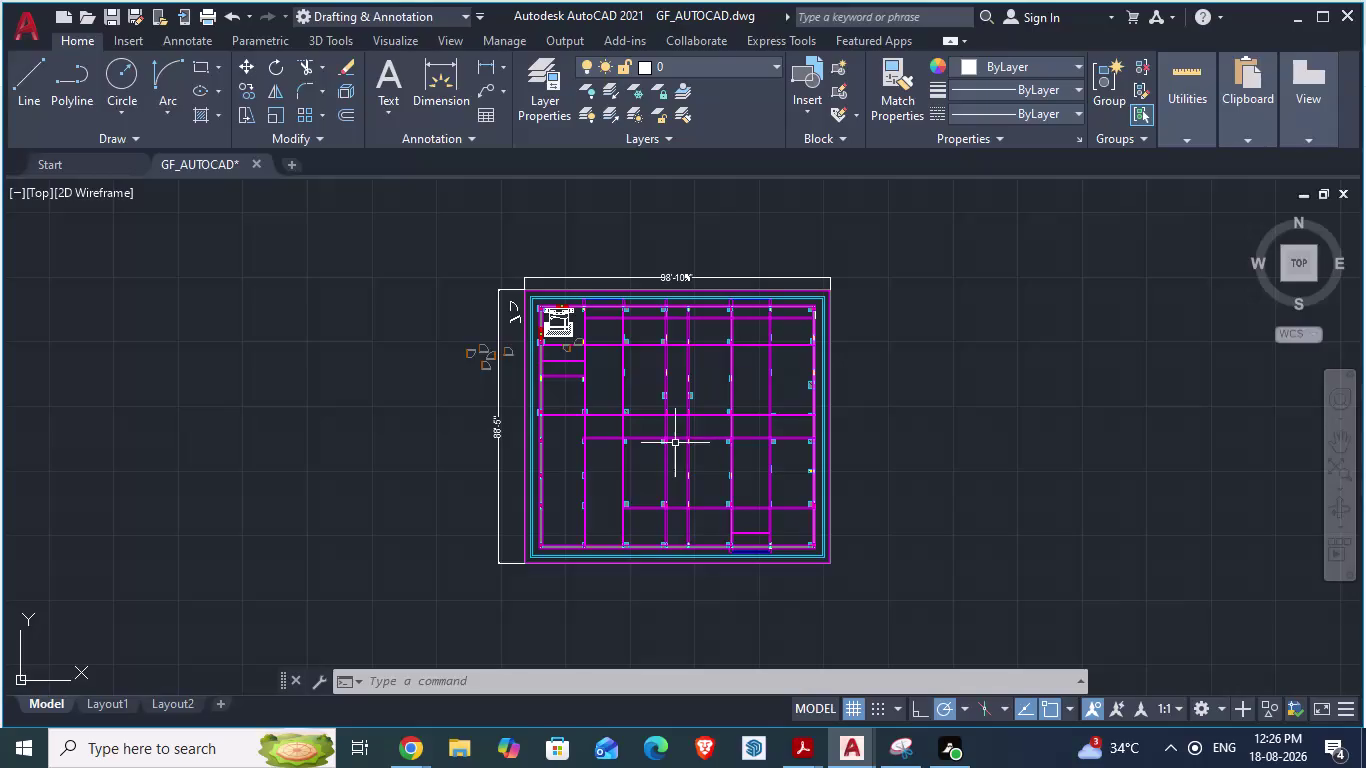
Start an aligned dimension (DA) from the wall corner beside the toilet.
scroll(up, 3)
key(alt+Tab)
key(alt+Tab)
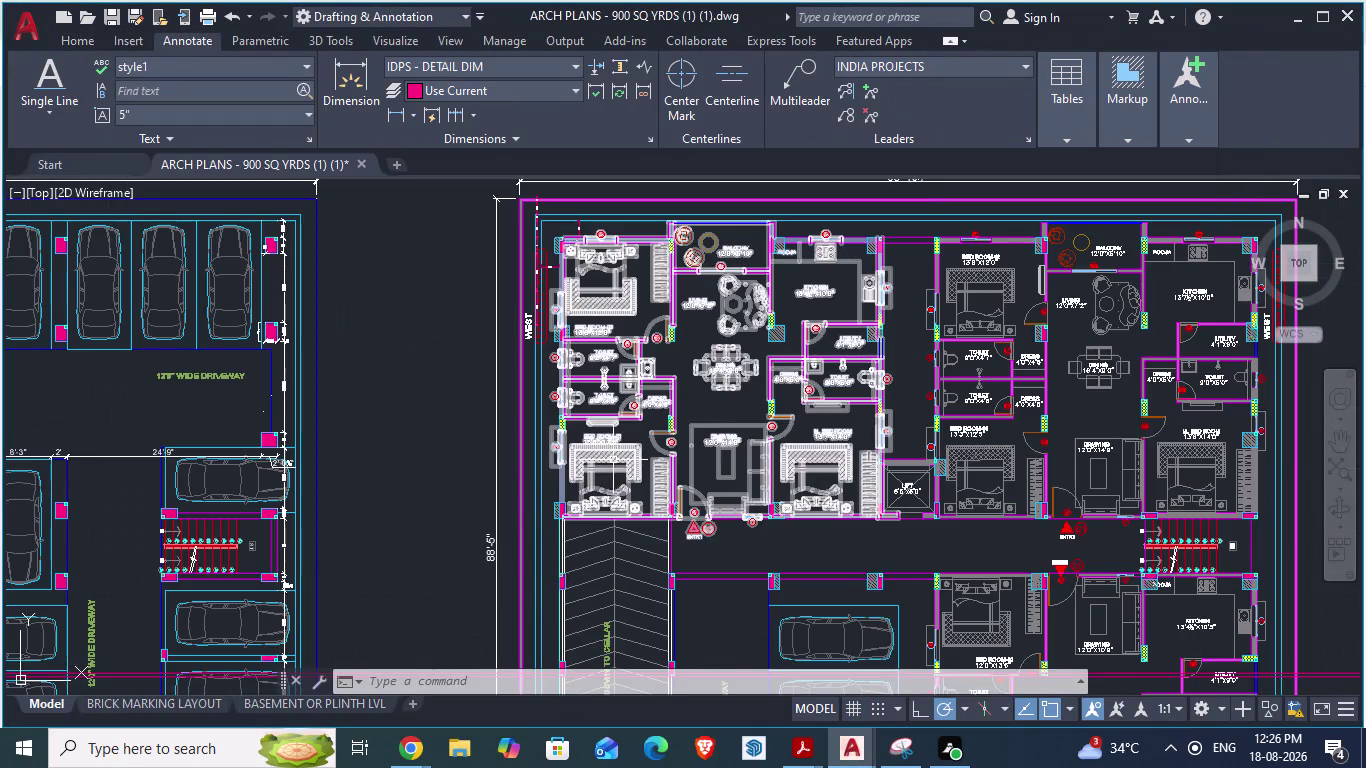
scroll(up, 3)
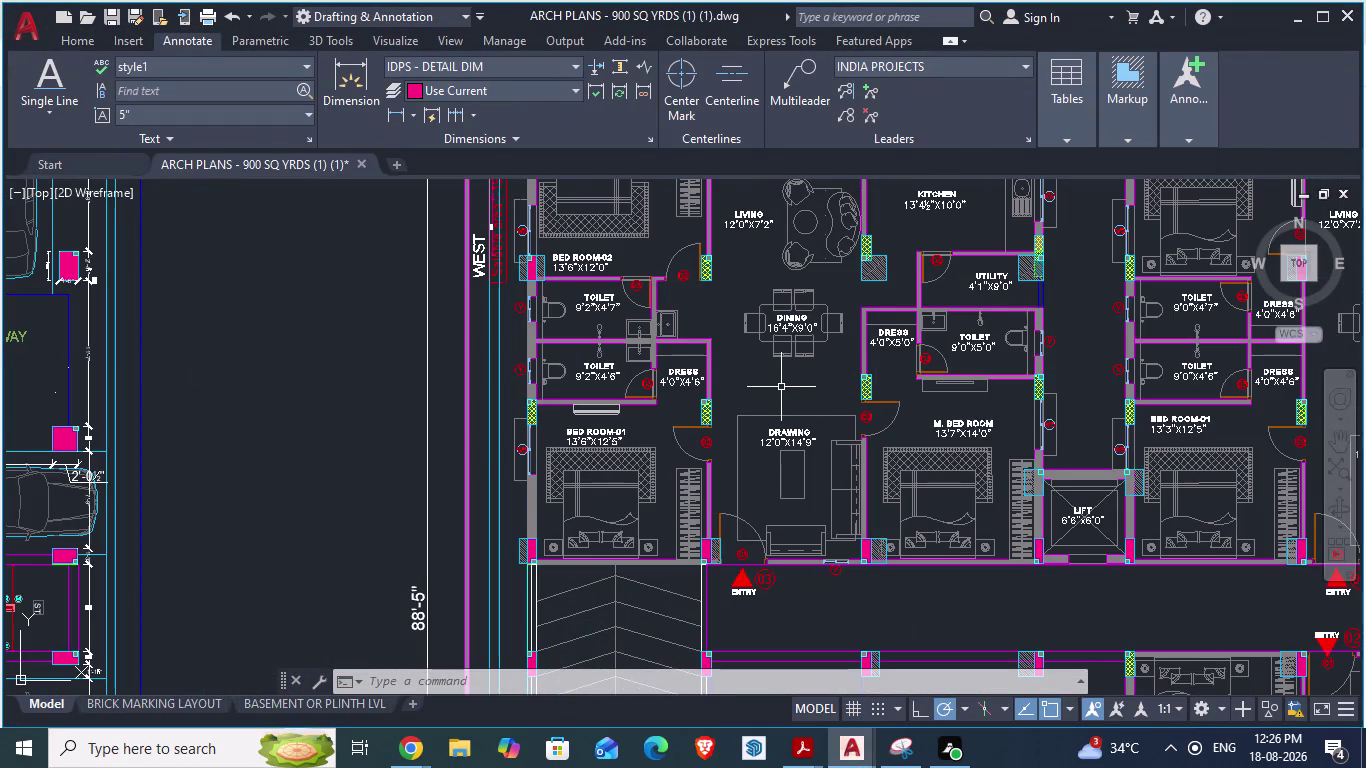
scroll(up, 3)
scroll(down, 3)
scroll(down, 3)
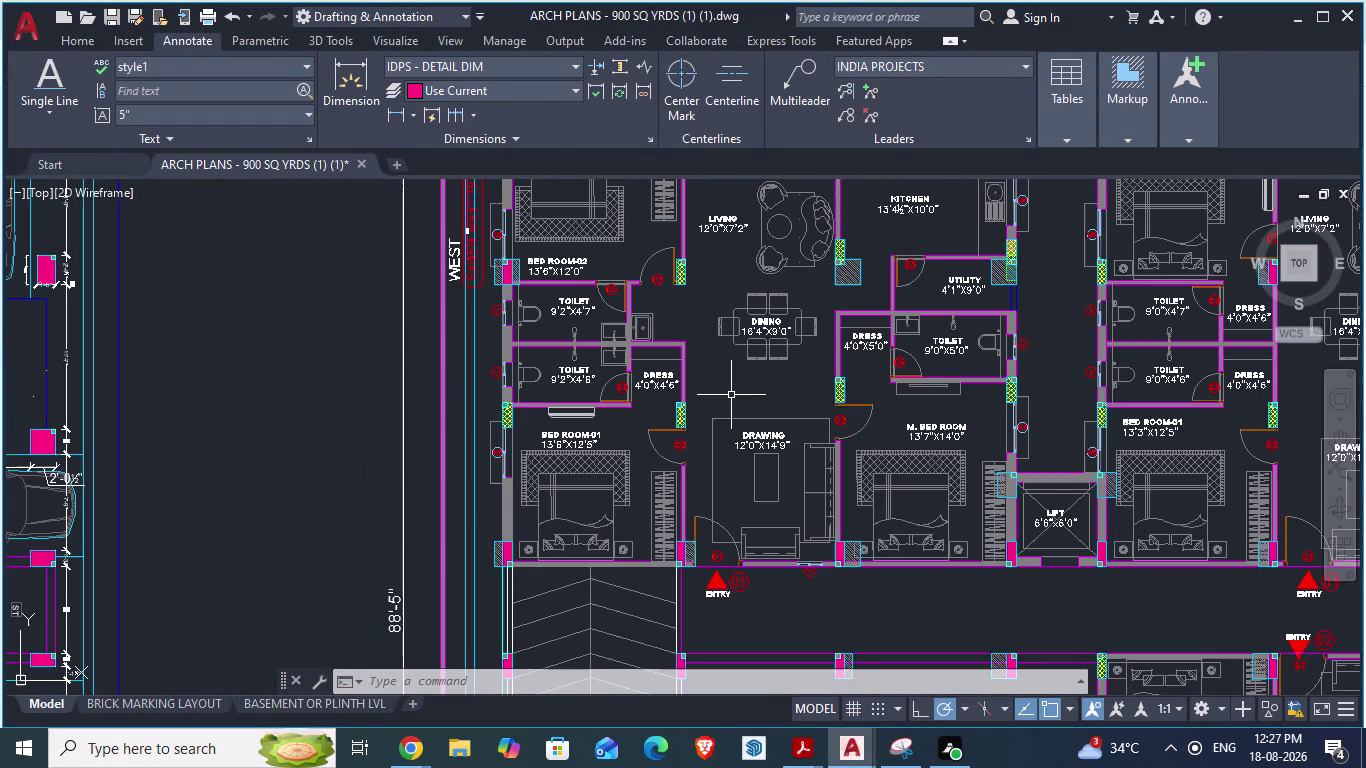
scroll(up, 3)
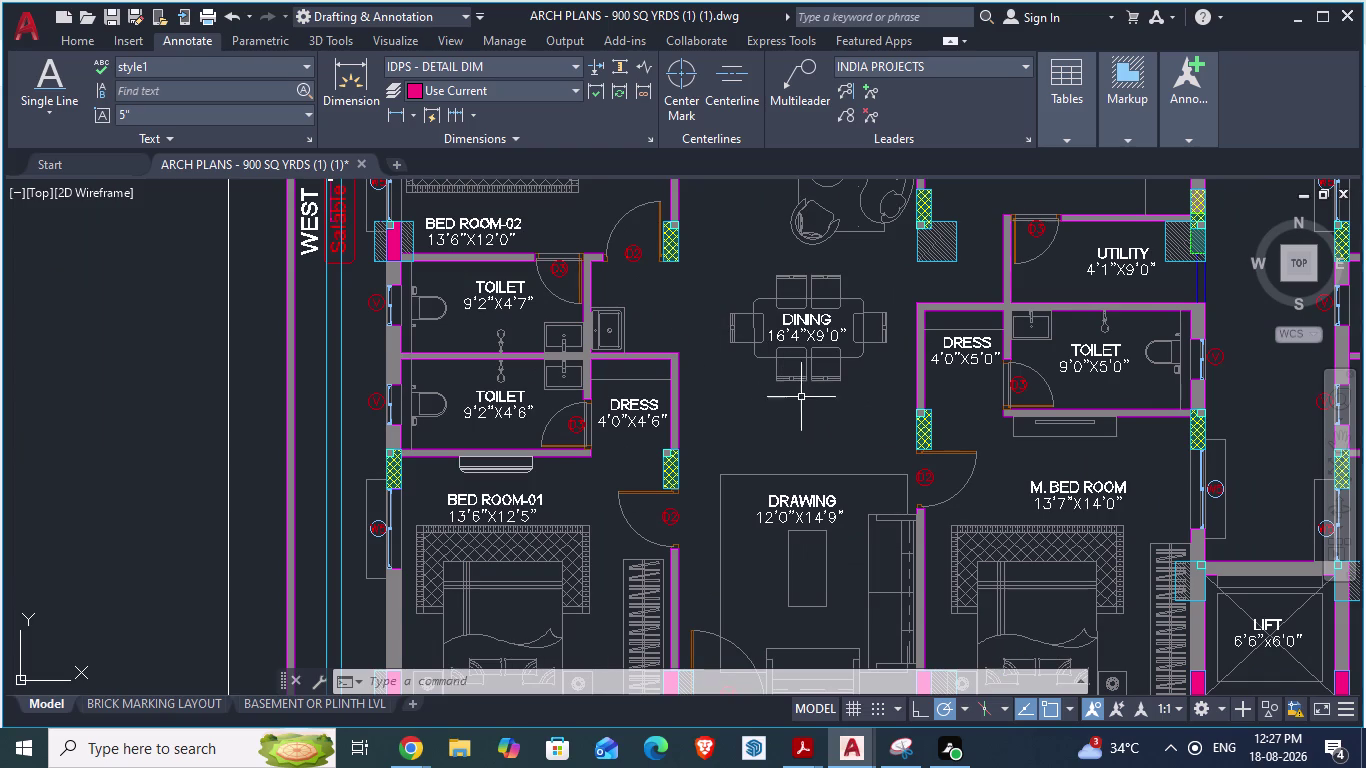
scroll(up, 3)
scroll(down, 3)
scroll(down, 3)
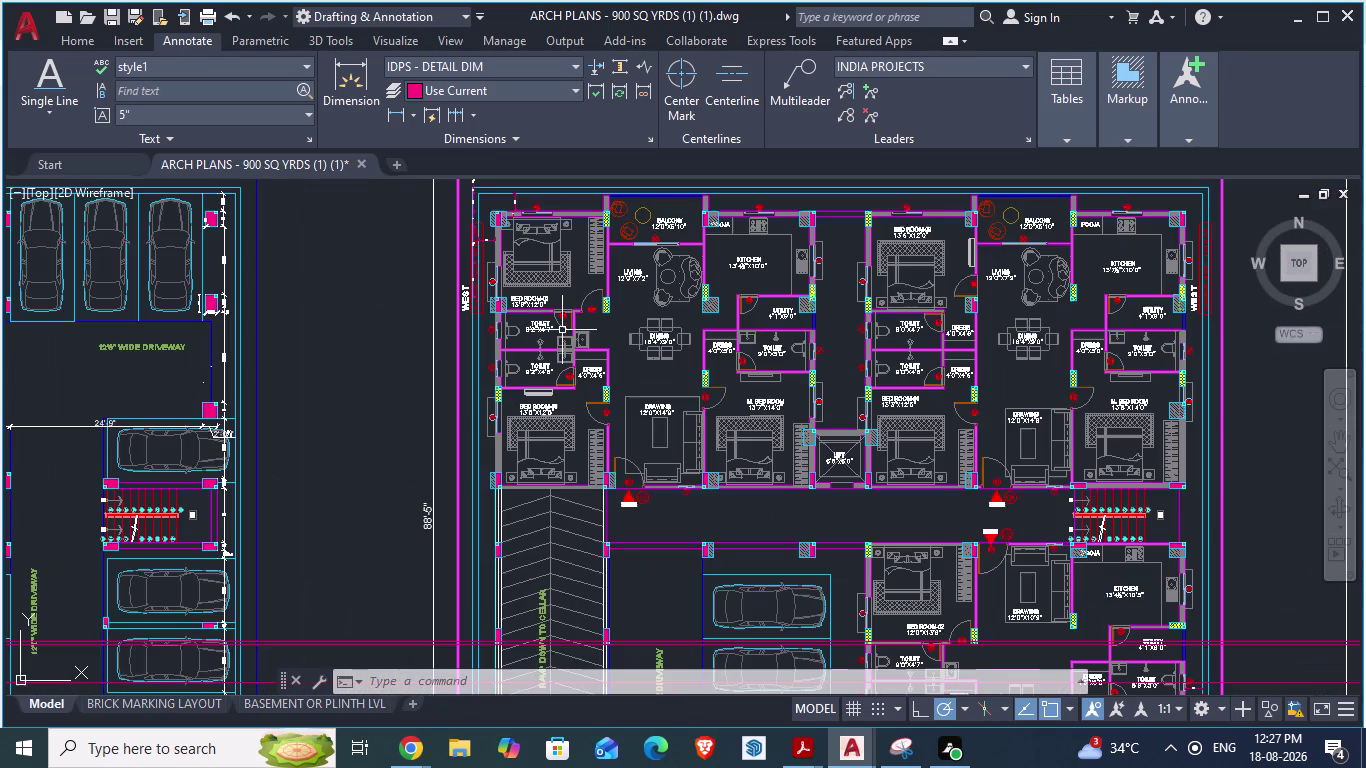
scroll(up, 3)
scroll(up, 3)
scroll(down, 3)
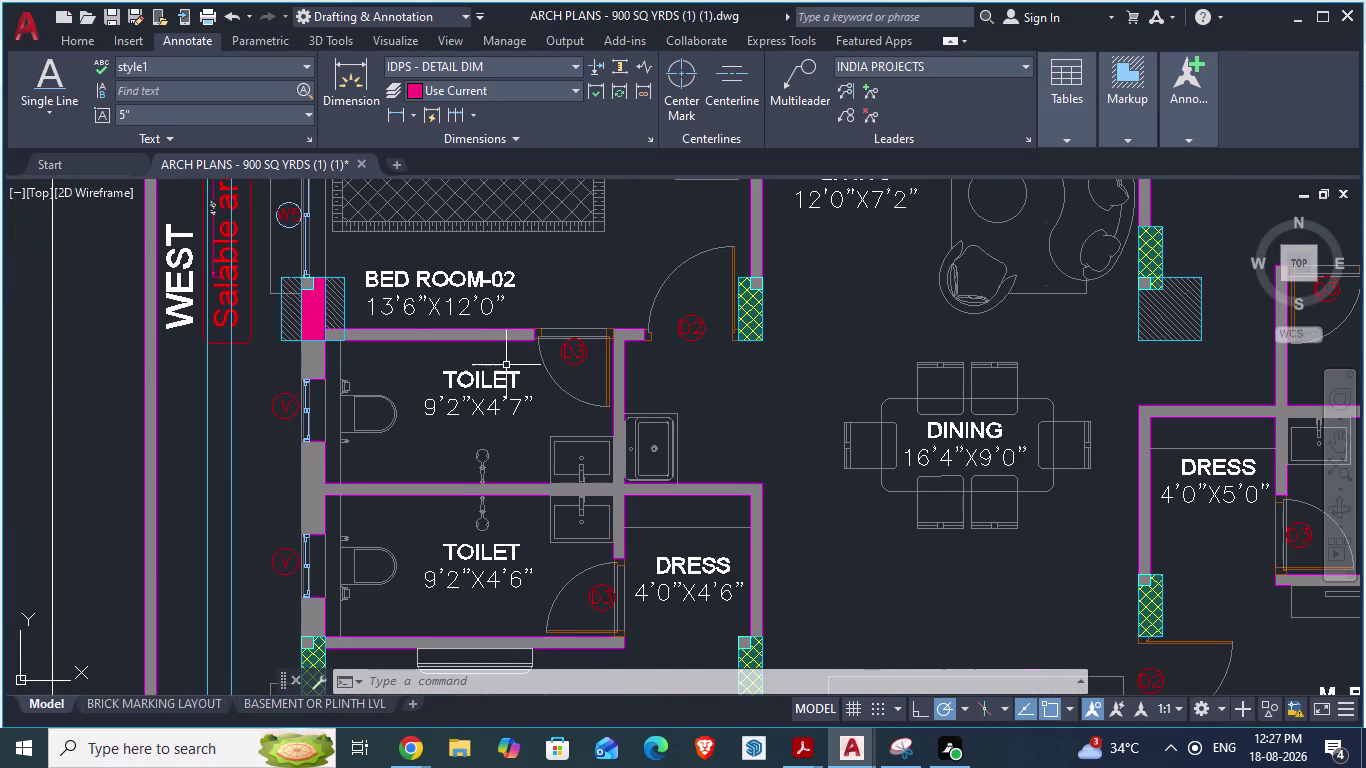
text(DA)
key(Return)
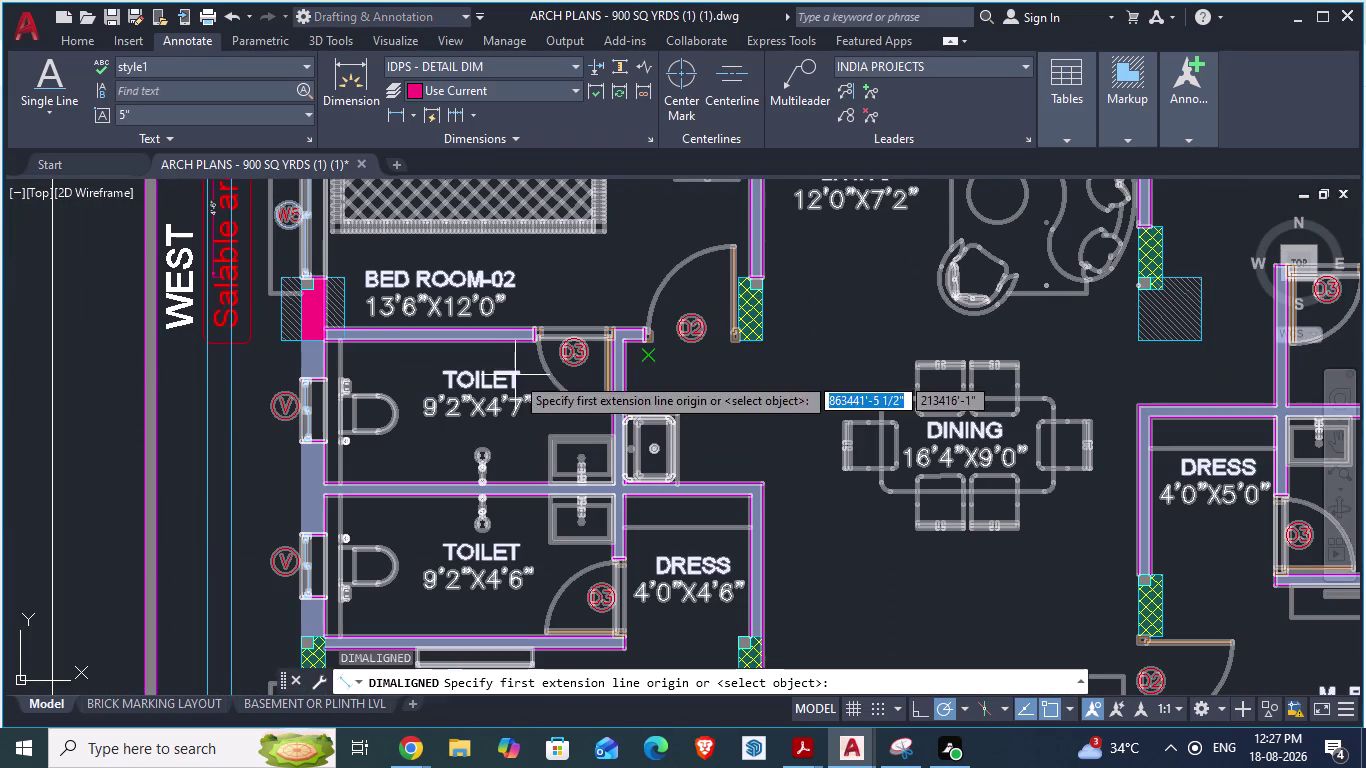
scroll(up, 3)
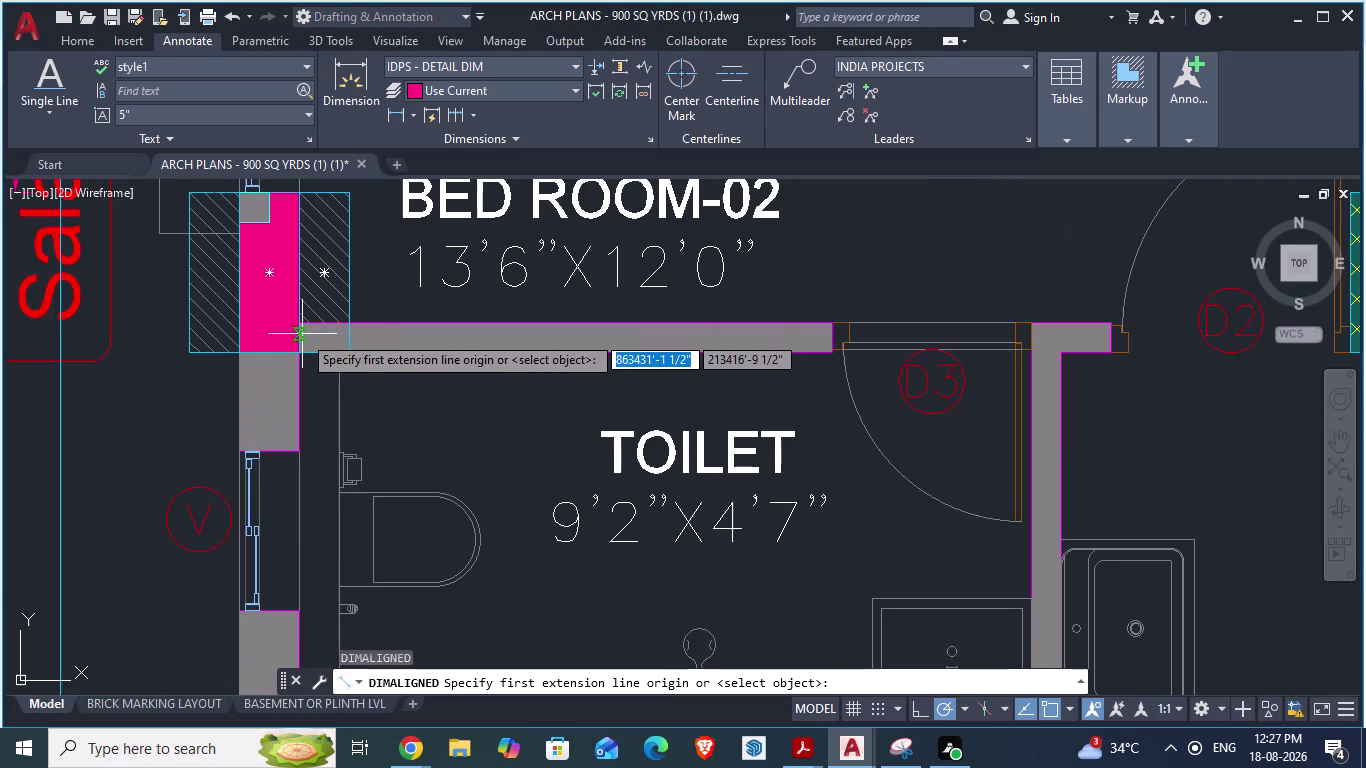
click(303, 328)
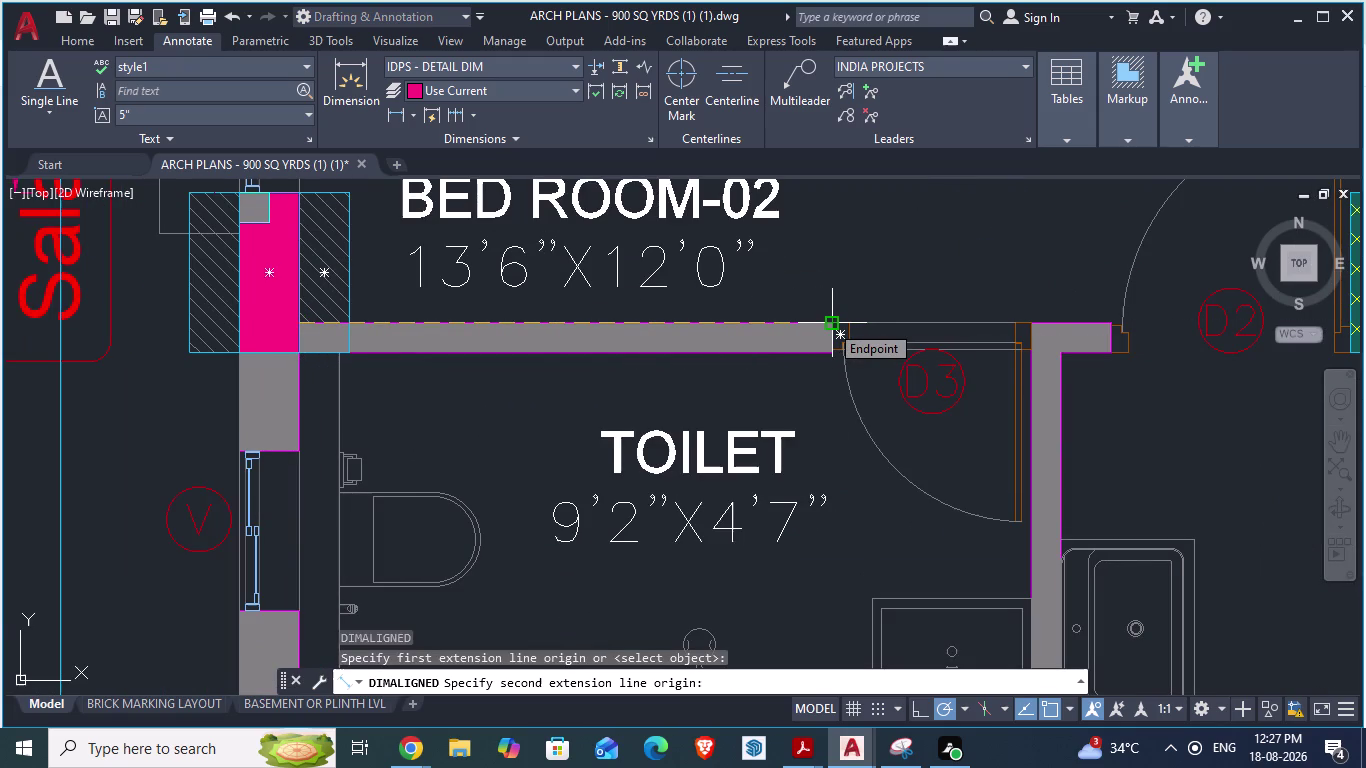
Compare the wall run in both drawings, then cancel the measurement.
key(alt+Tab)
scroll(down, 3)
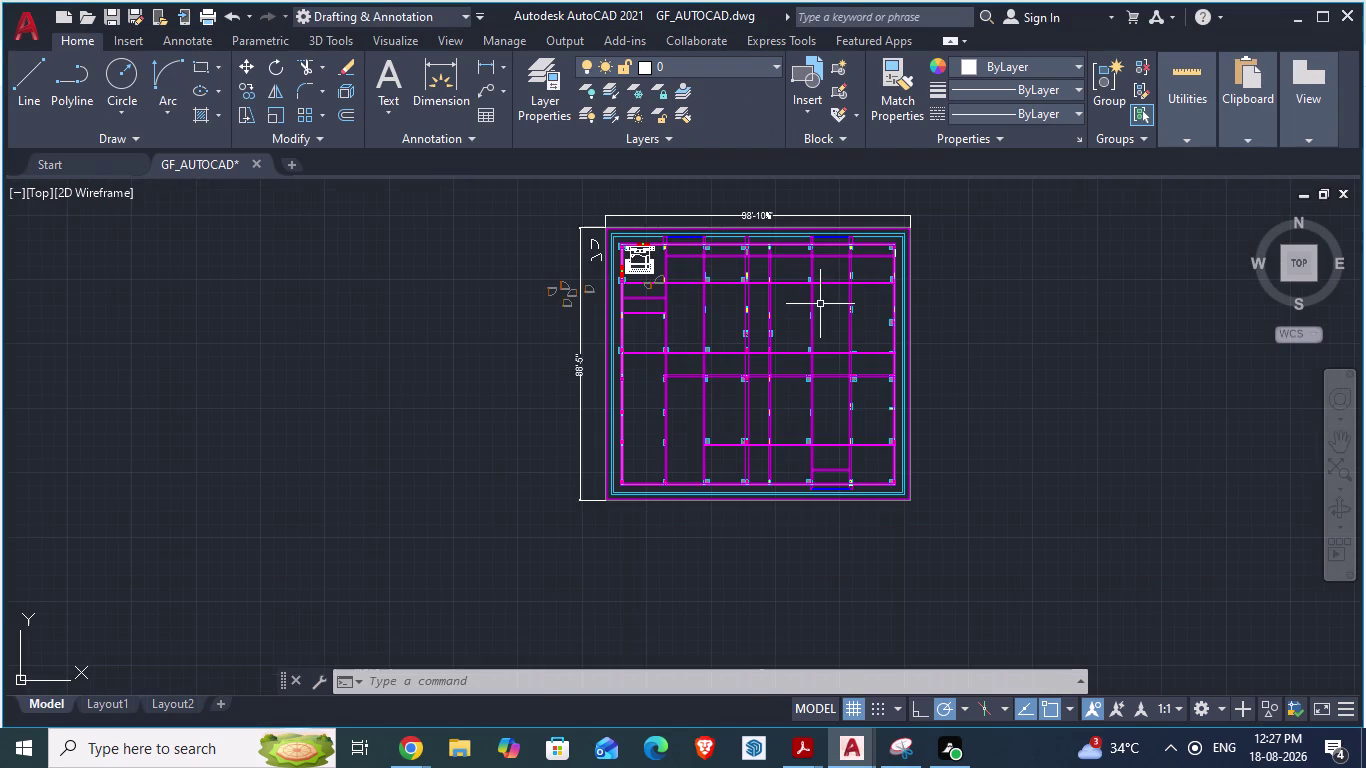
scroll(up, 3)
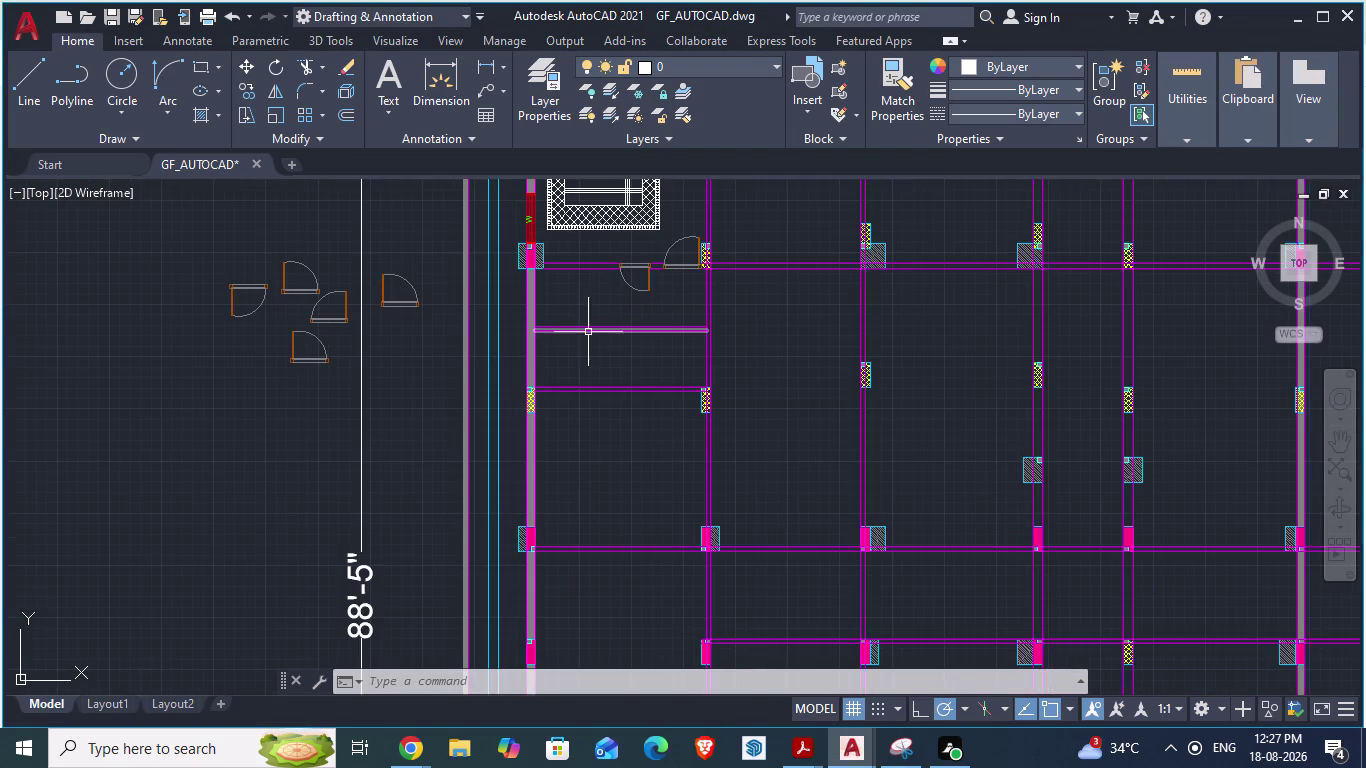
scroll(down, 3)
key(alt+Tab)
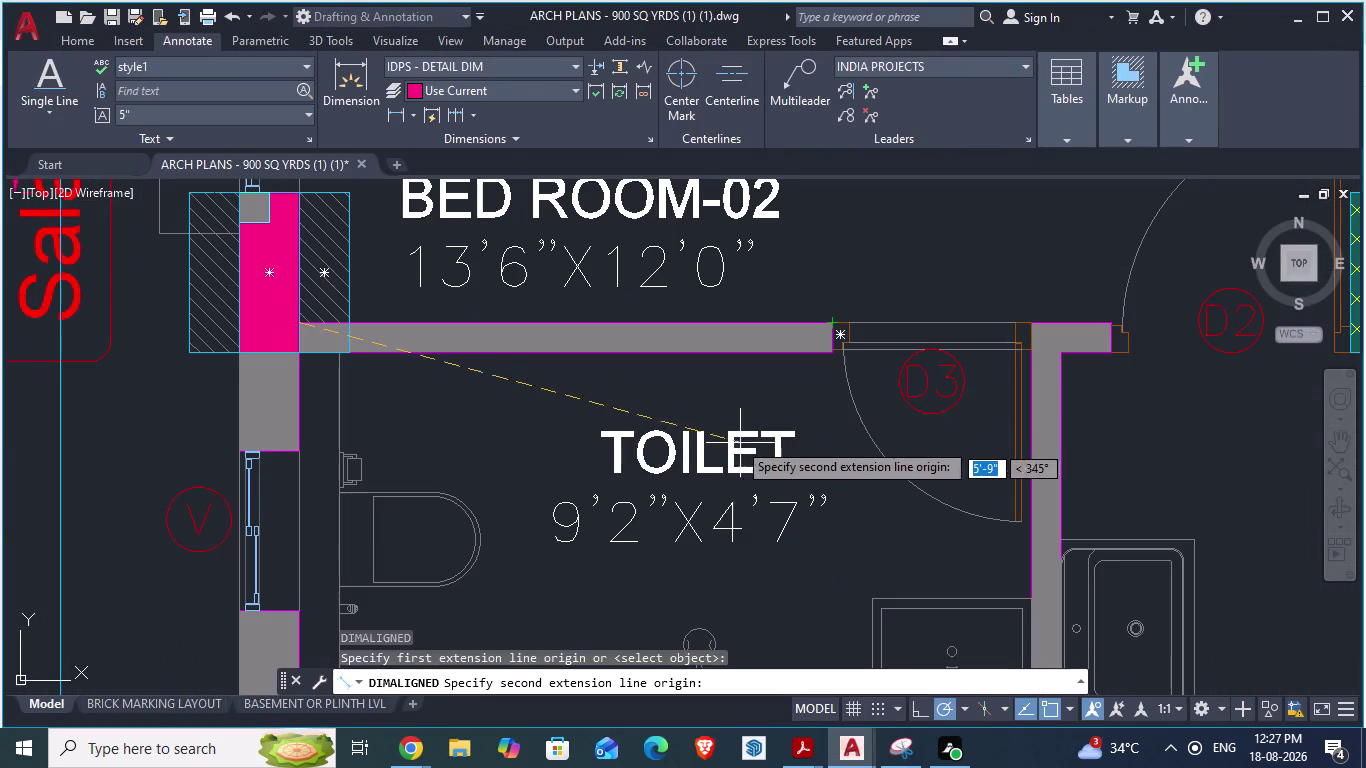
scroll(down, 3)
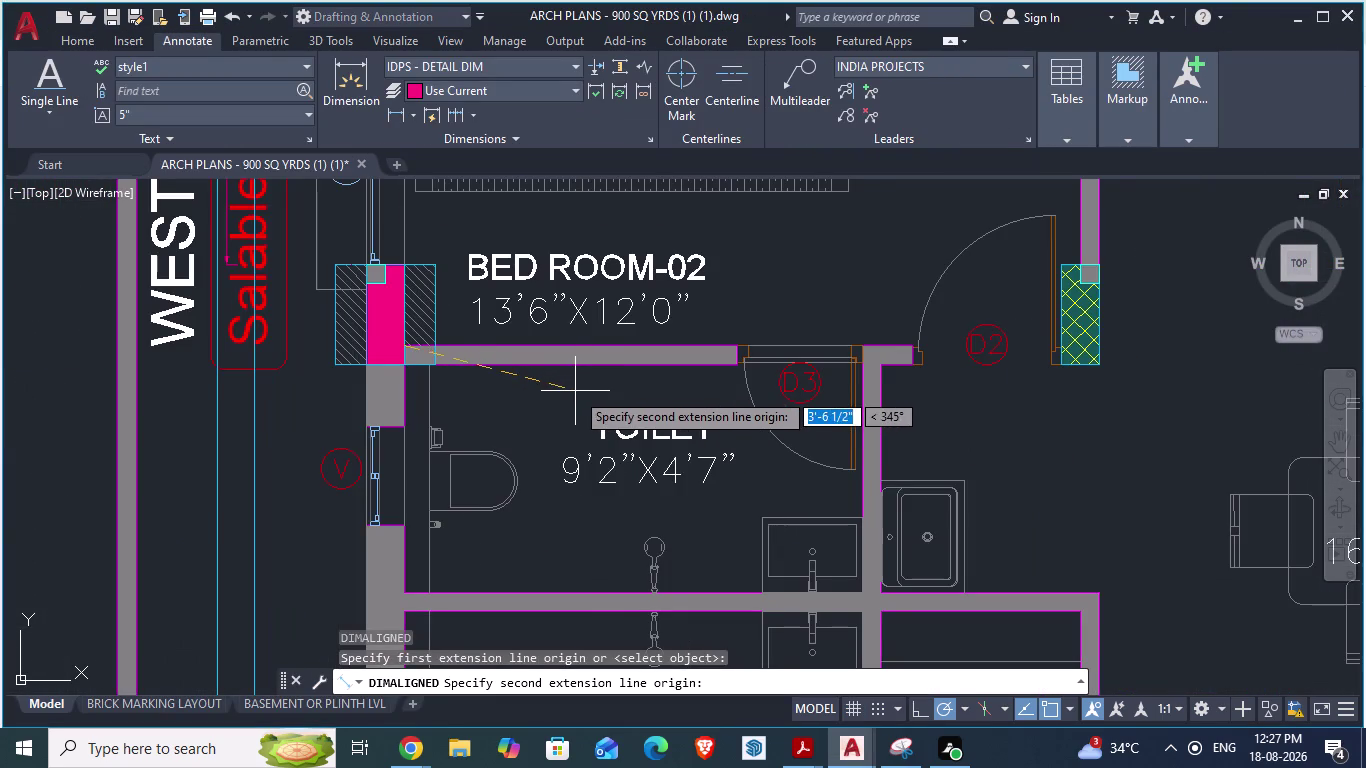
scroll(down, 3)
scroll(down, 3)
scroll(down, 3)
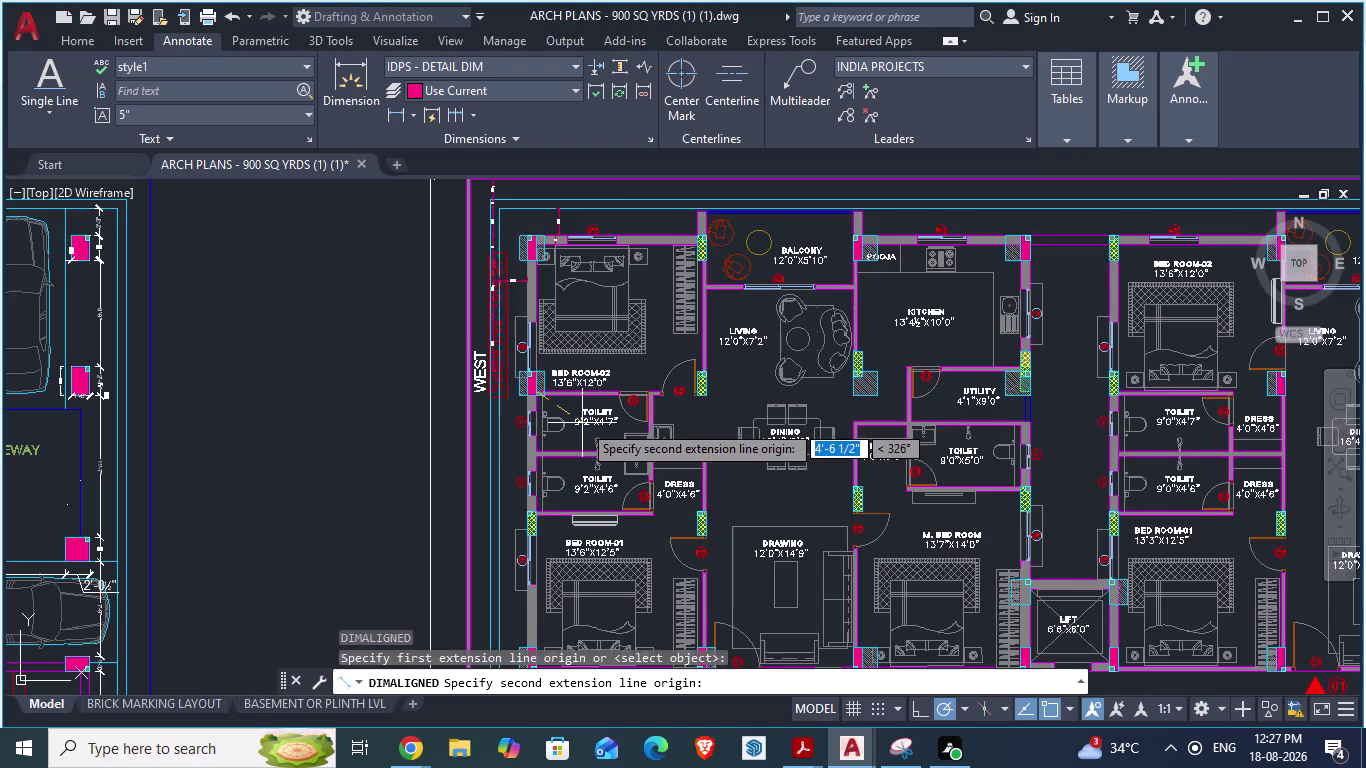
scroll(up, 3)
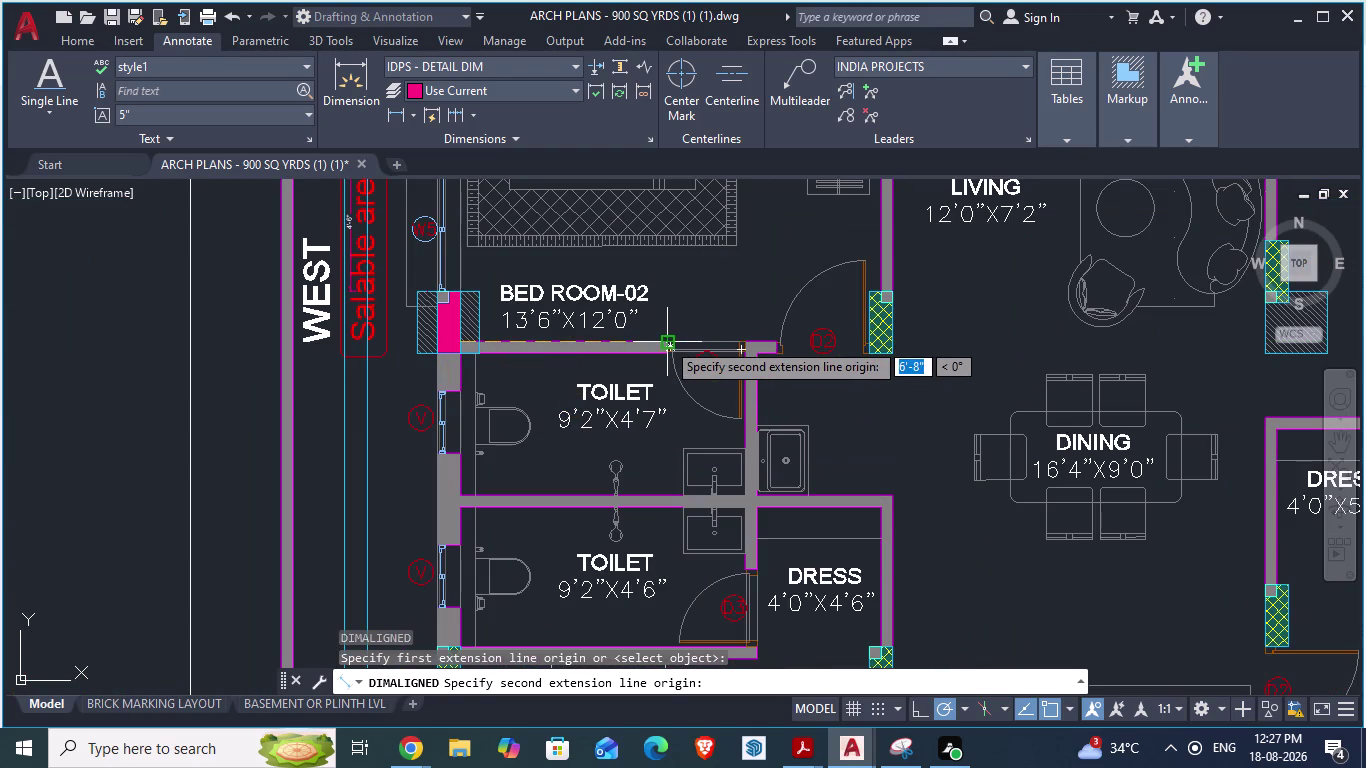
key(Escape)
Measure aligned from the column face along the wall, cancel, and return to ARCH PLANS.
scroll(up, 3)
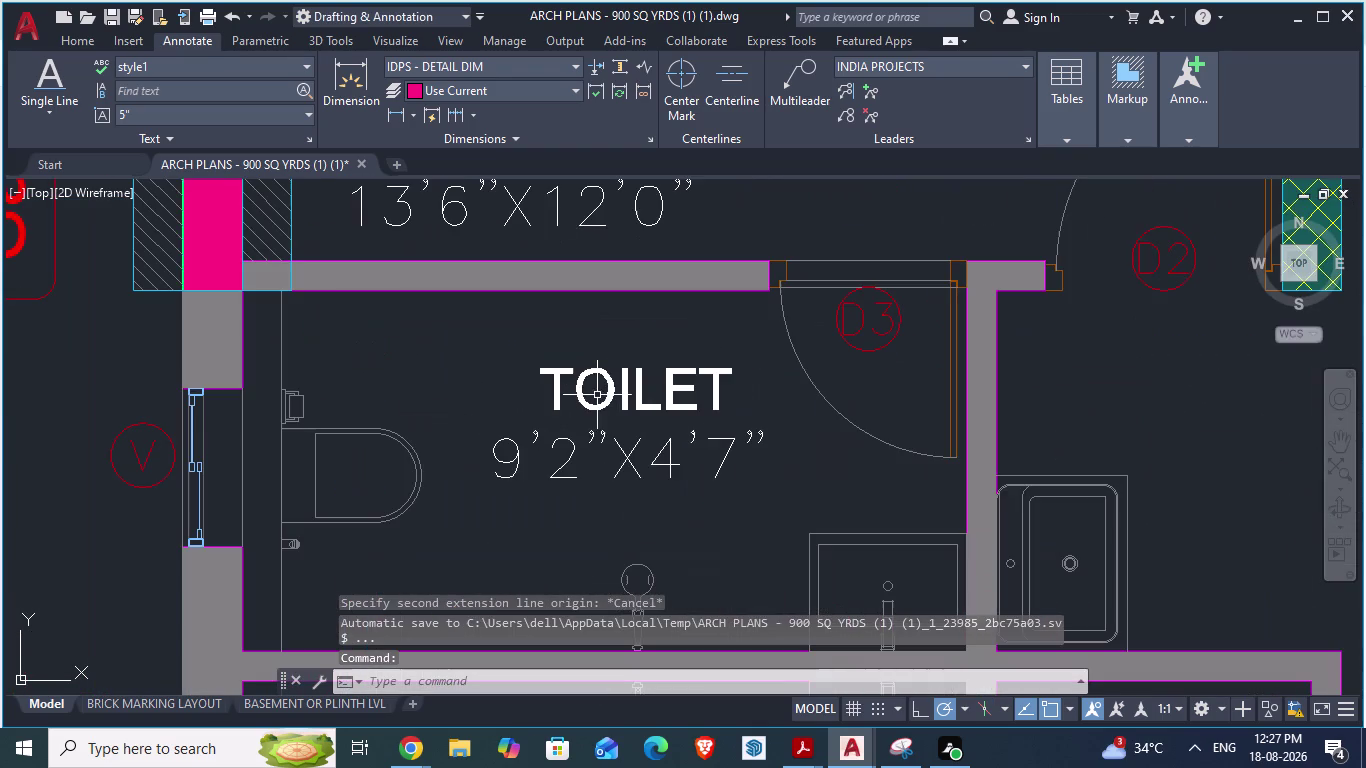
scroll(down, 3)
key(alt+Tab)
scroll(up, 3)
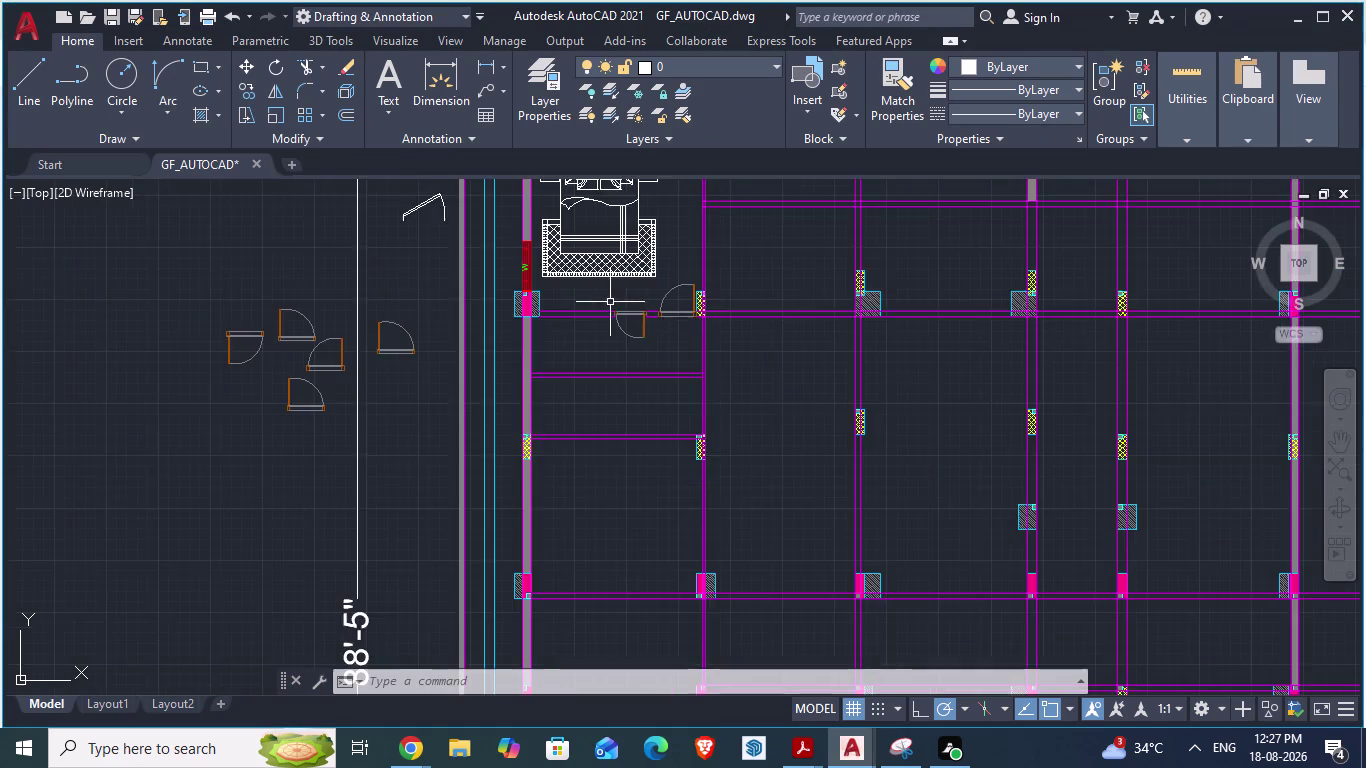
scroll(up, 3)
scroll(up, 3)
key(d)
key(a)
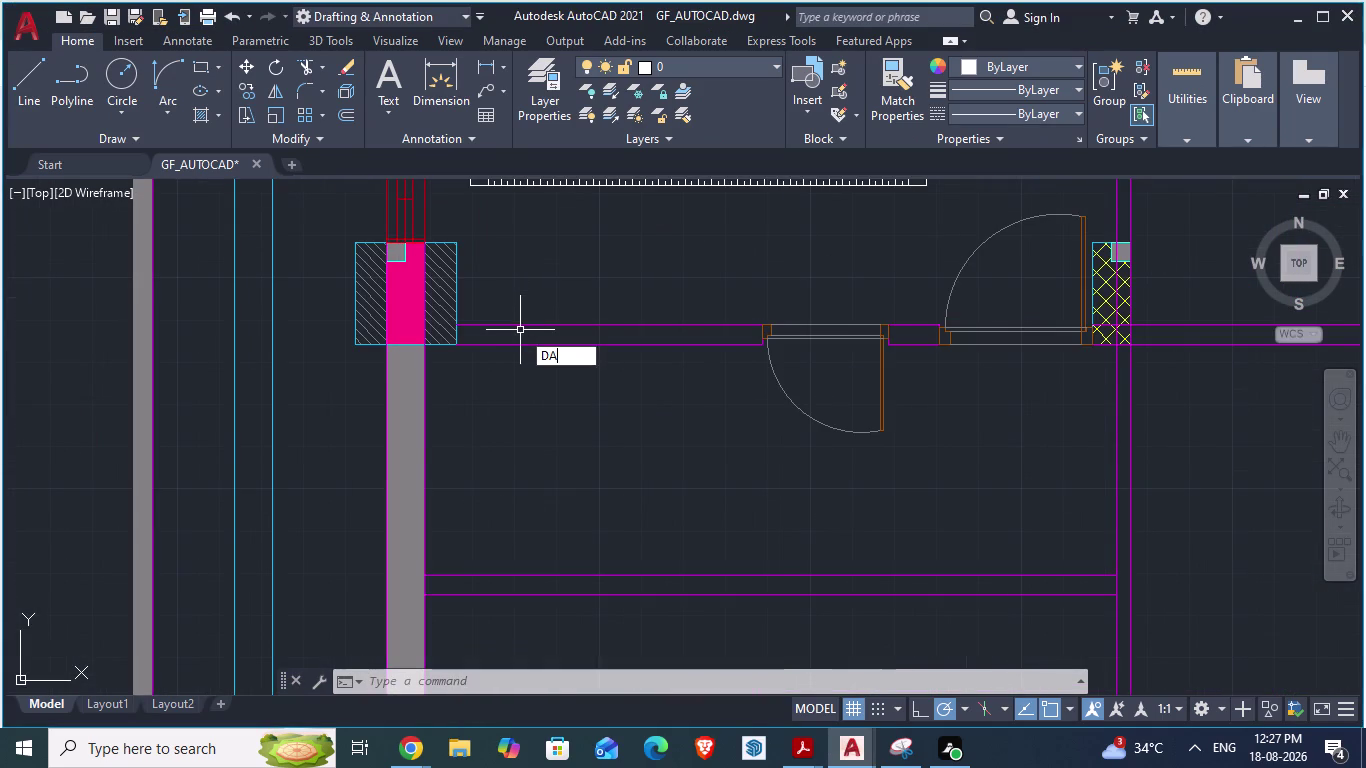
key(Return)
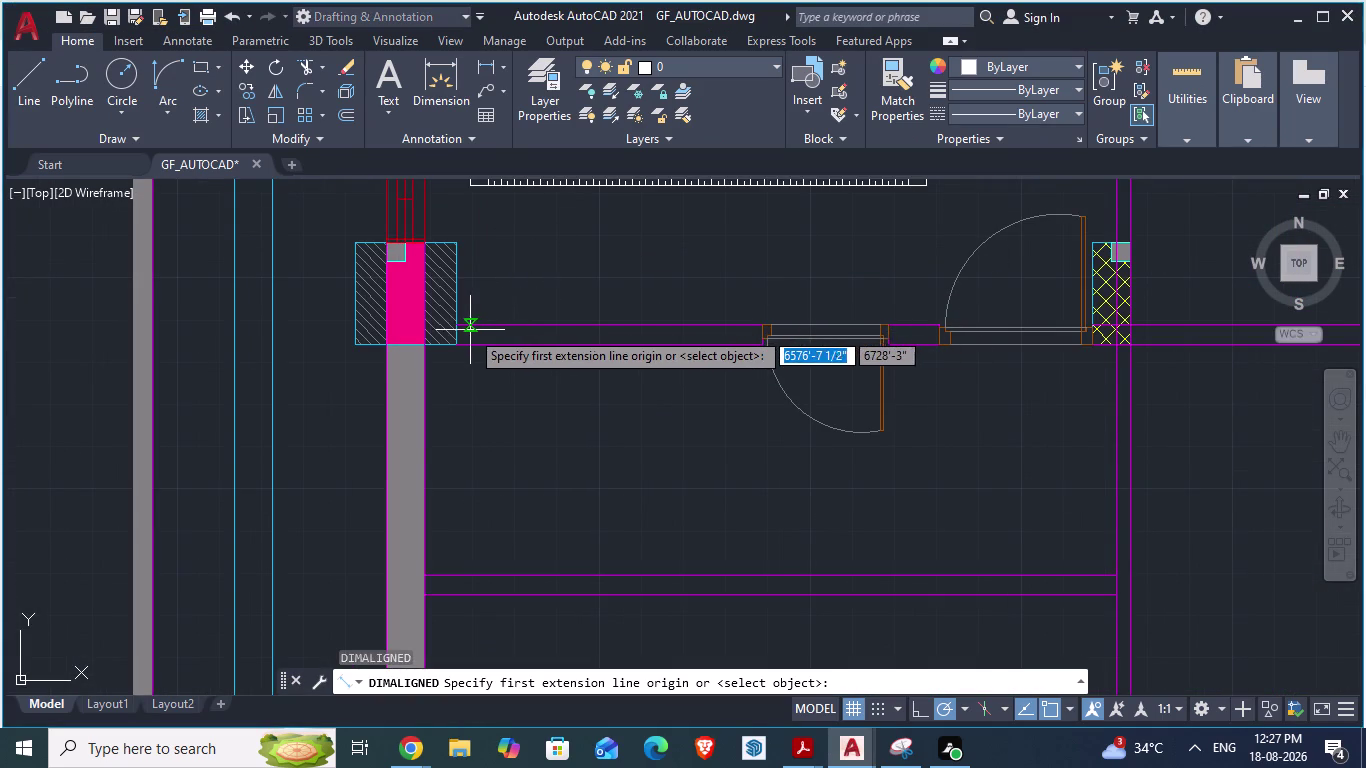
click(460, 325)
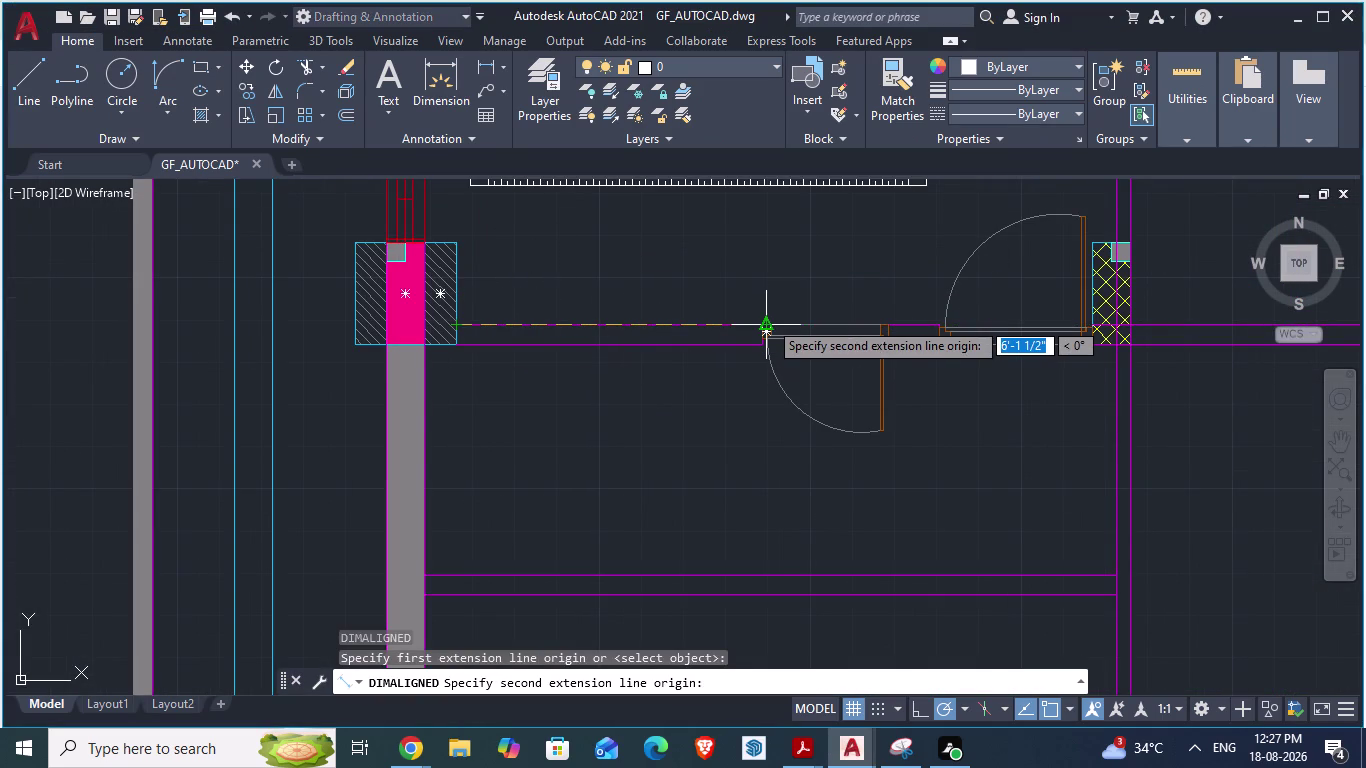
scroll(up, 3)
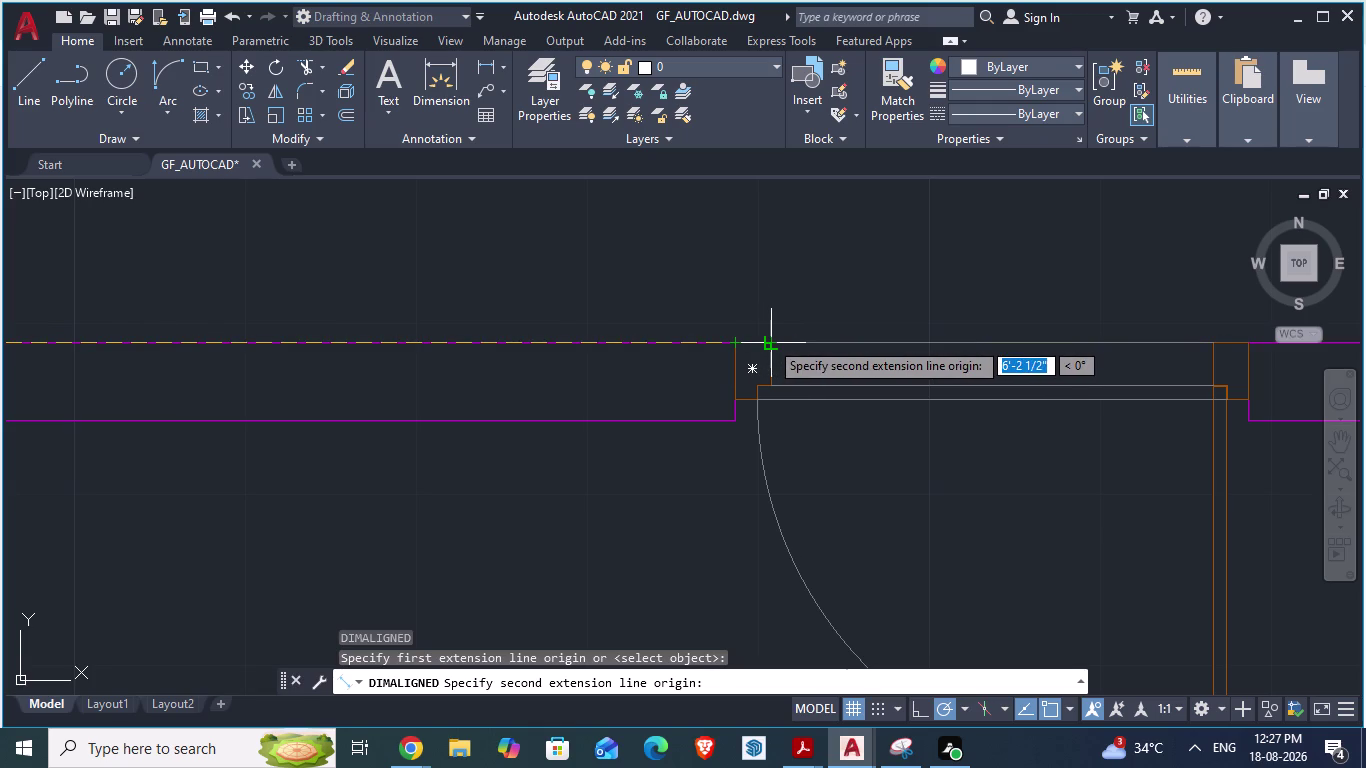
scroll(down, 3)
scroll(down, 3)
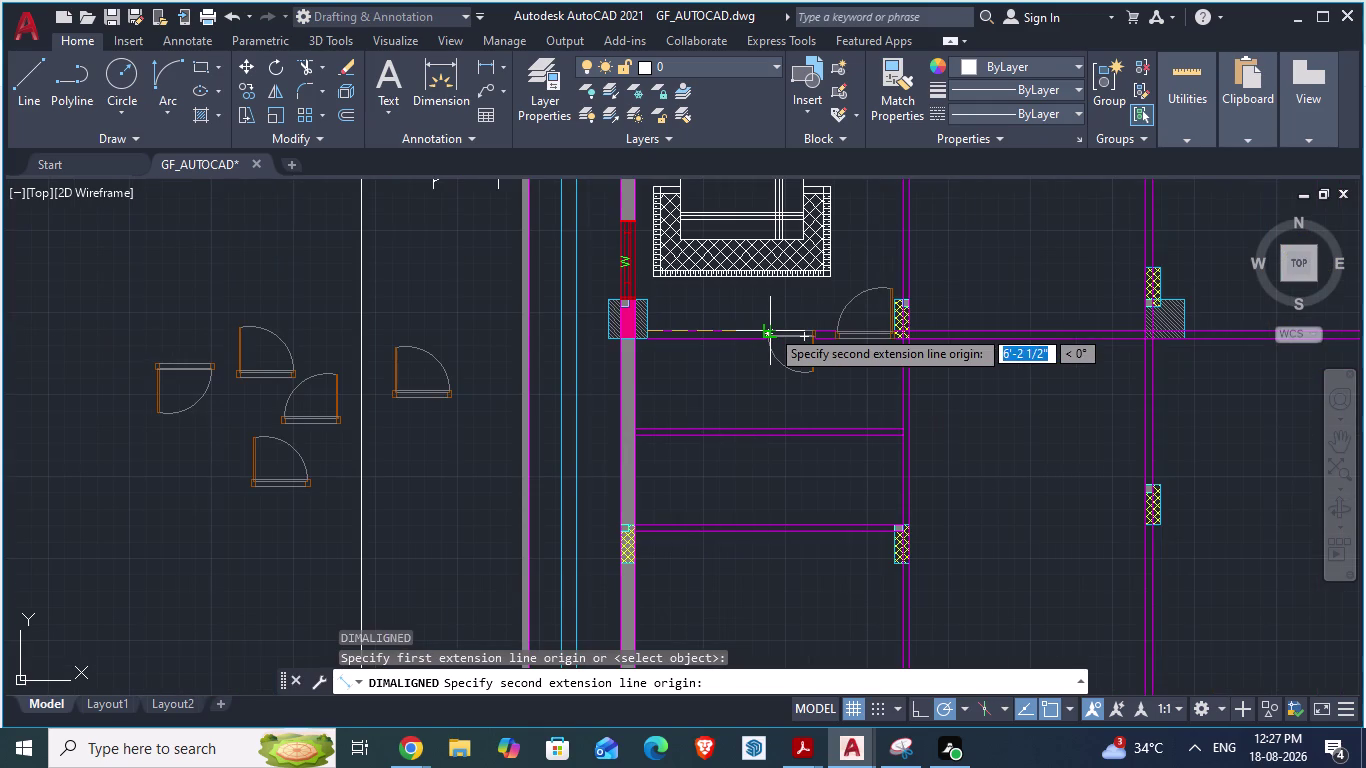
scroll(down, 3)
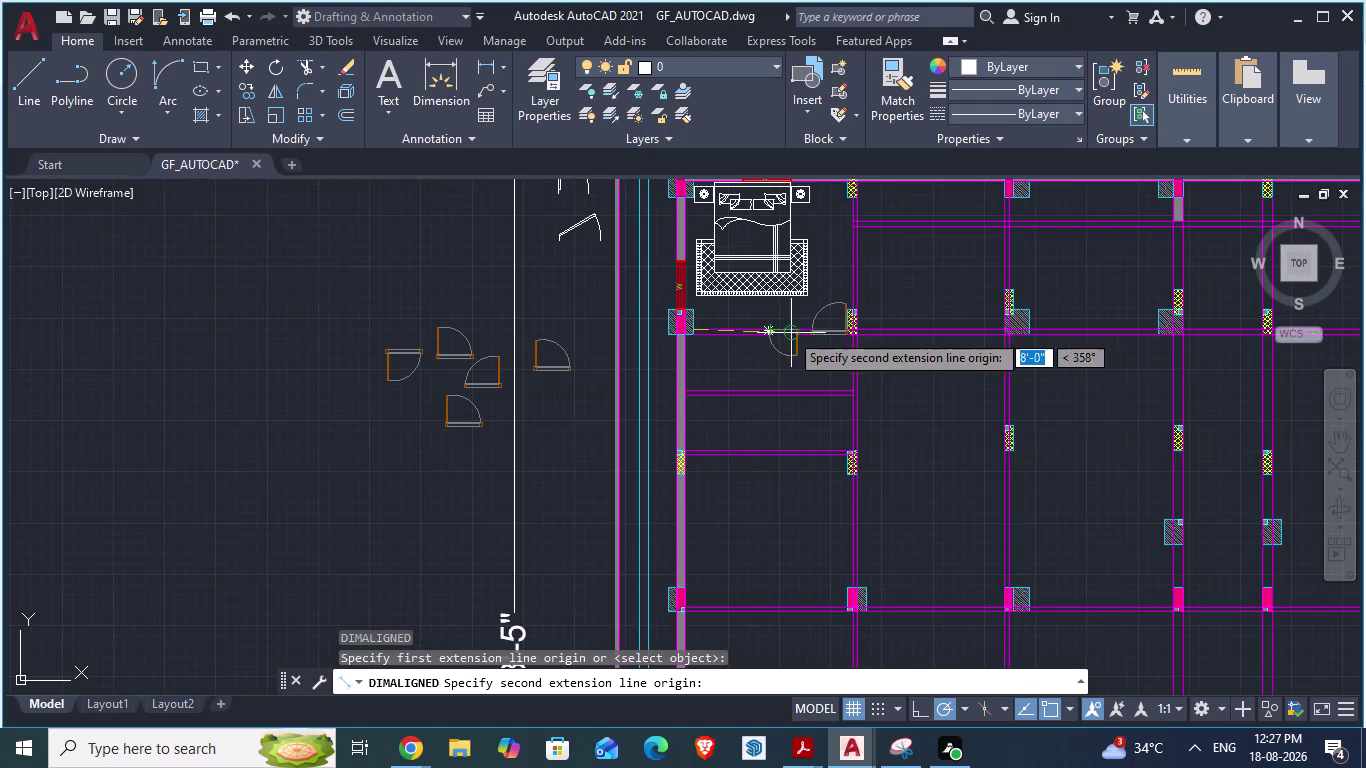
scroll(up, 3)
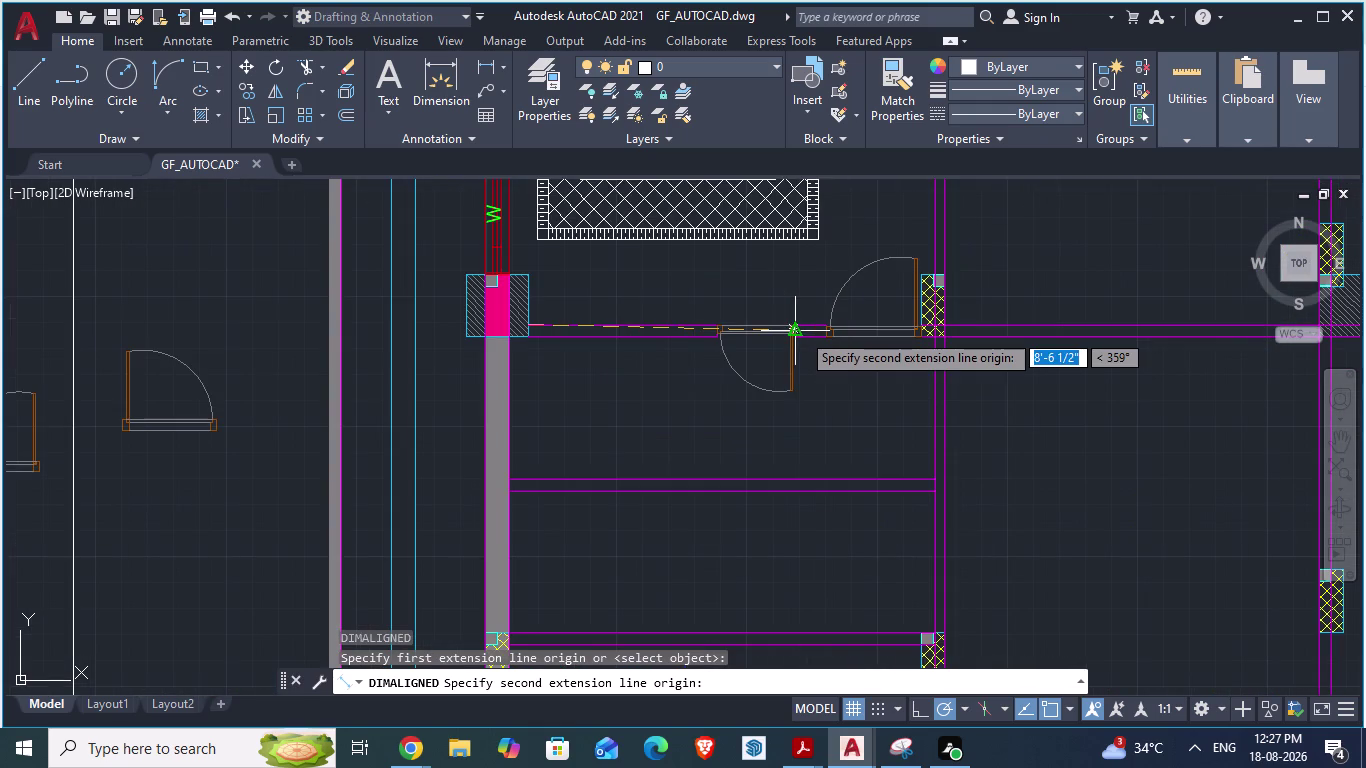
scroll(up, 3)
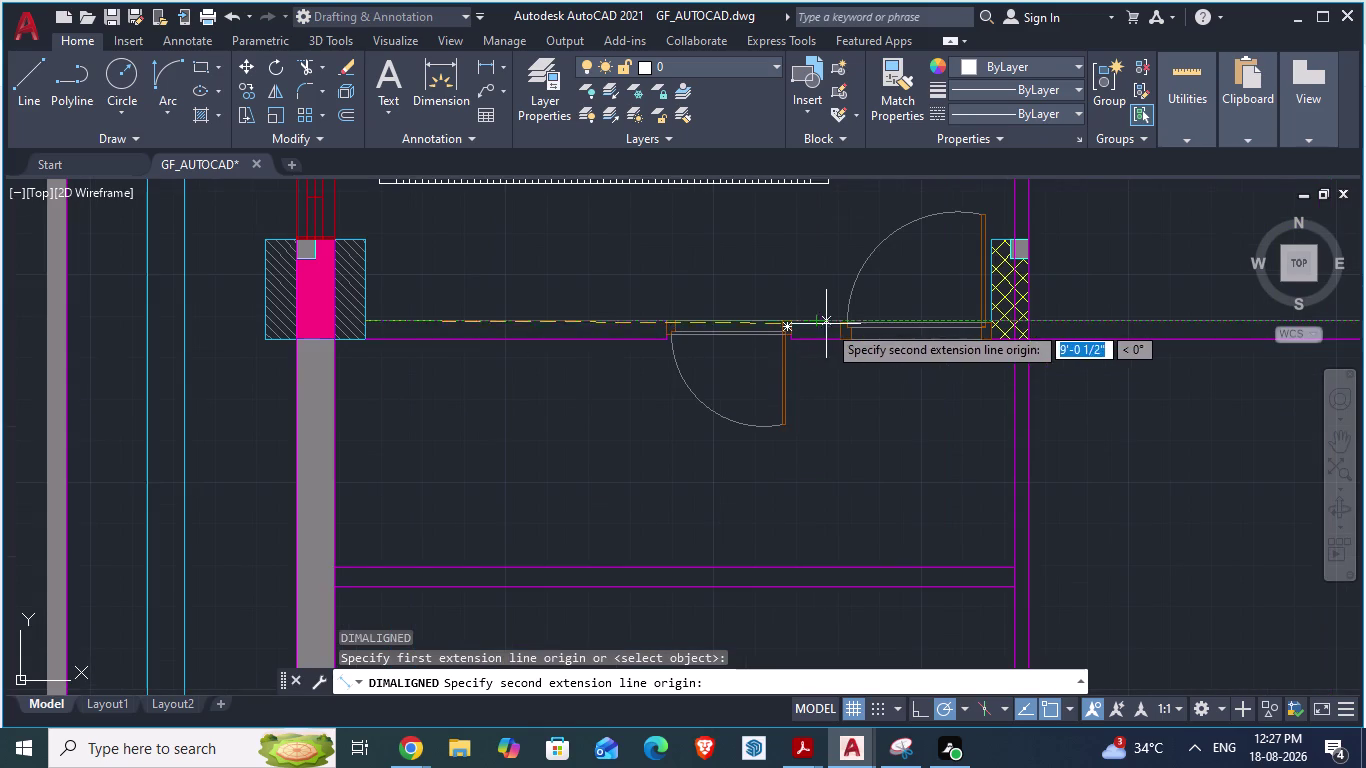
key(Escape)
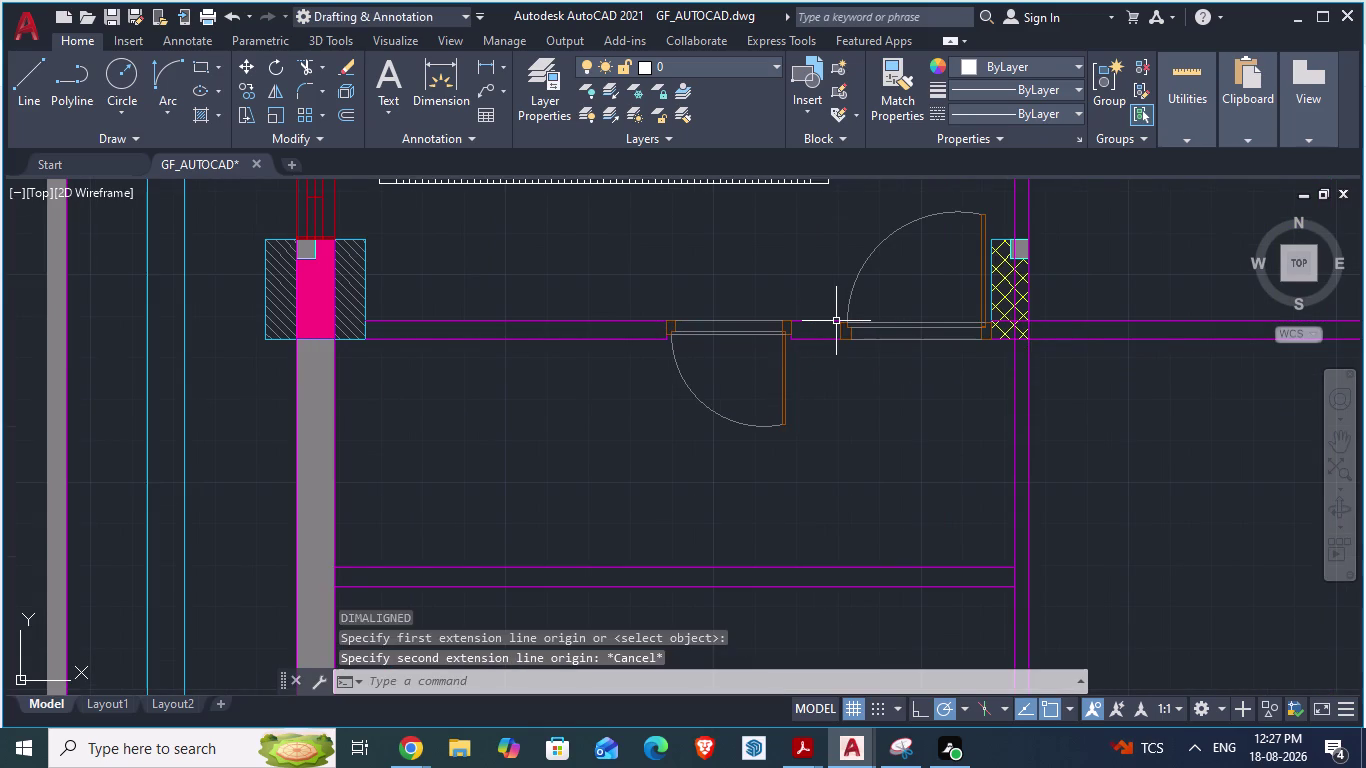
key(alt+Tab)
scroll(down, 3)
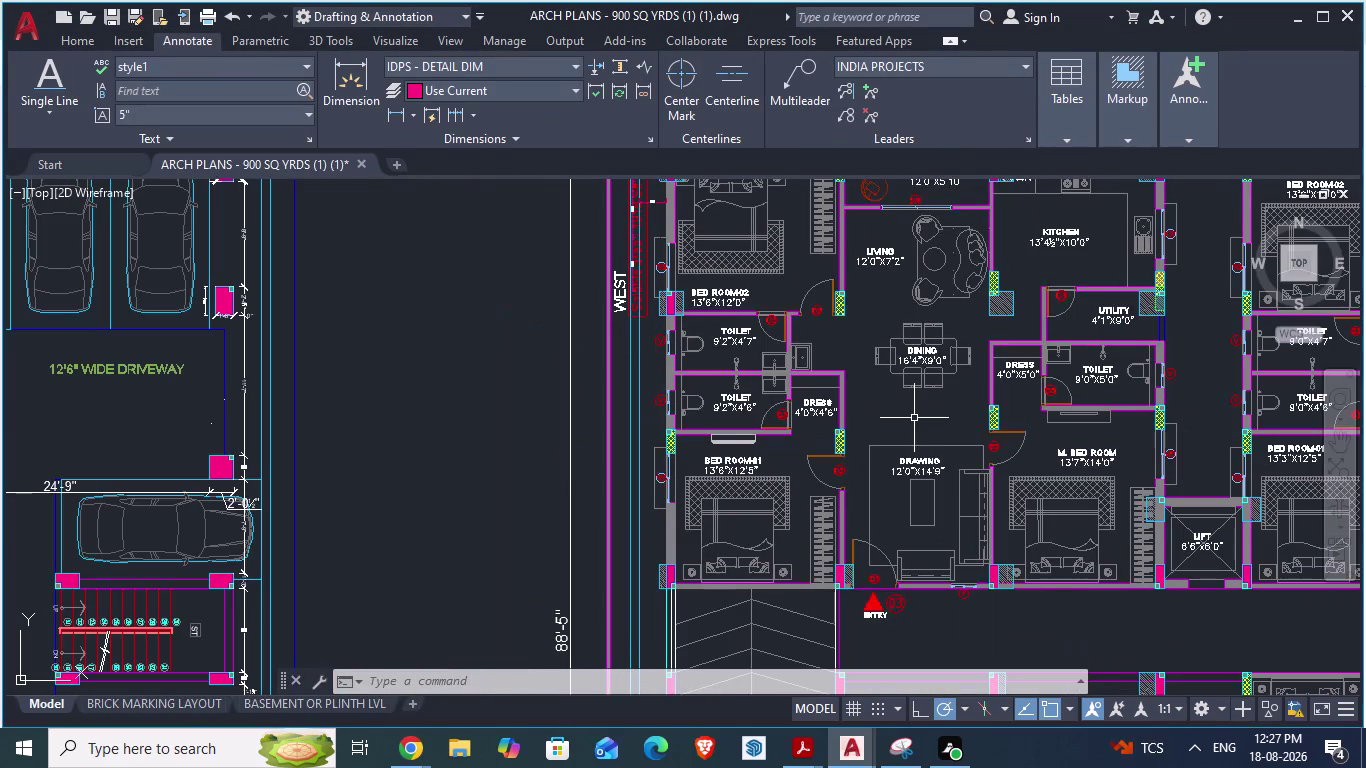
scroll(down, 3)
scroll(up, 3)
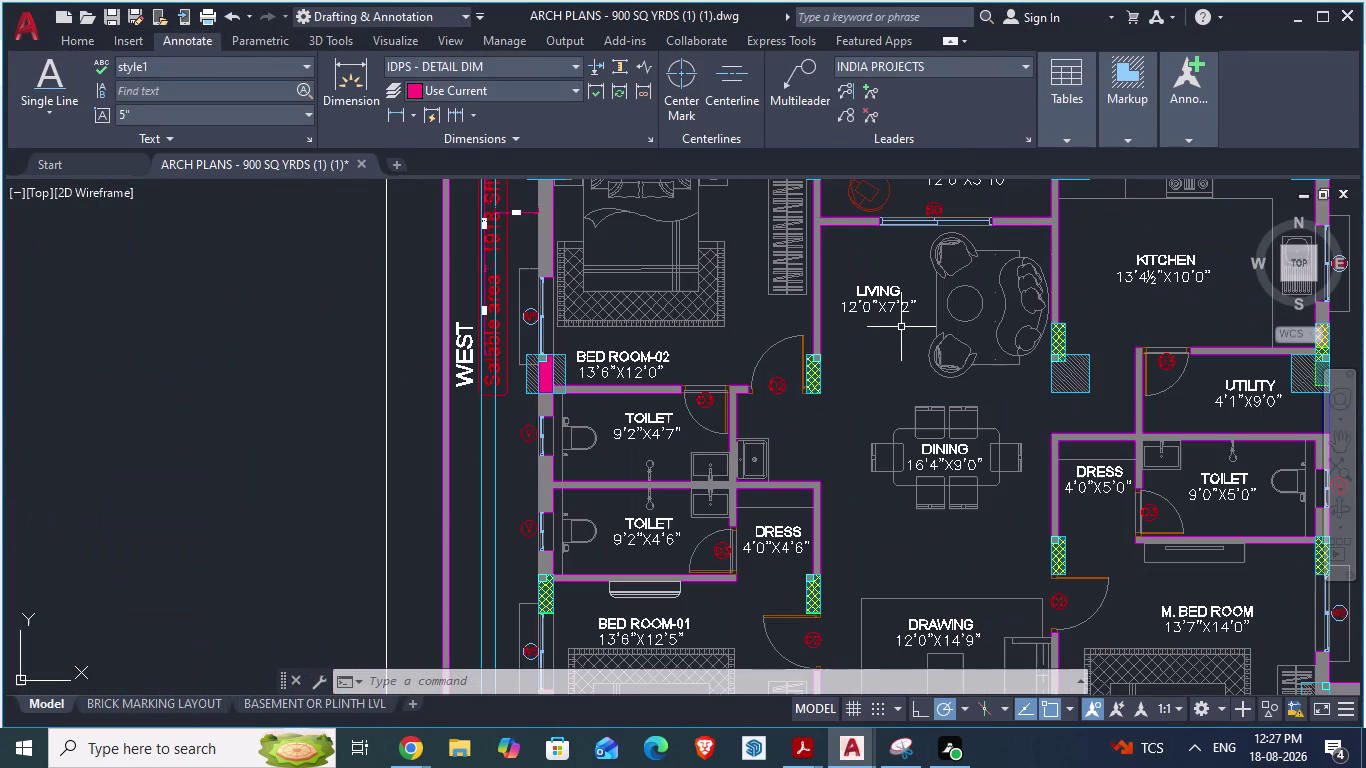
scroll(up, 3)
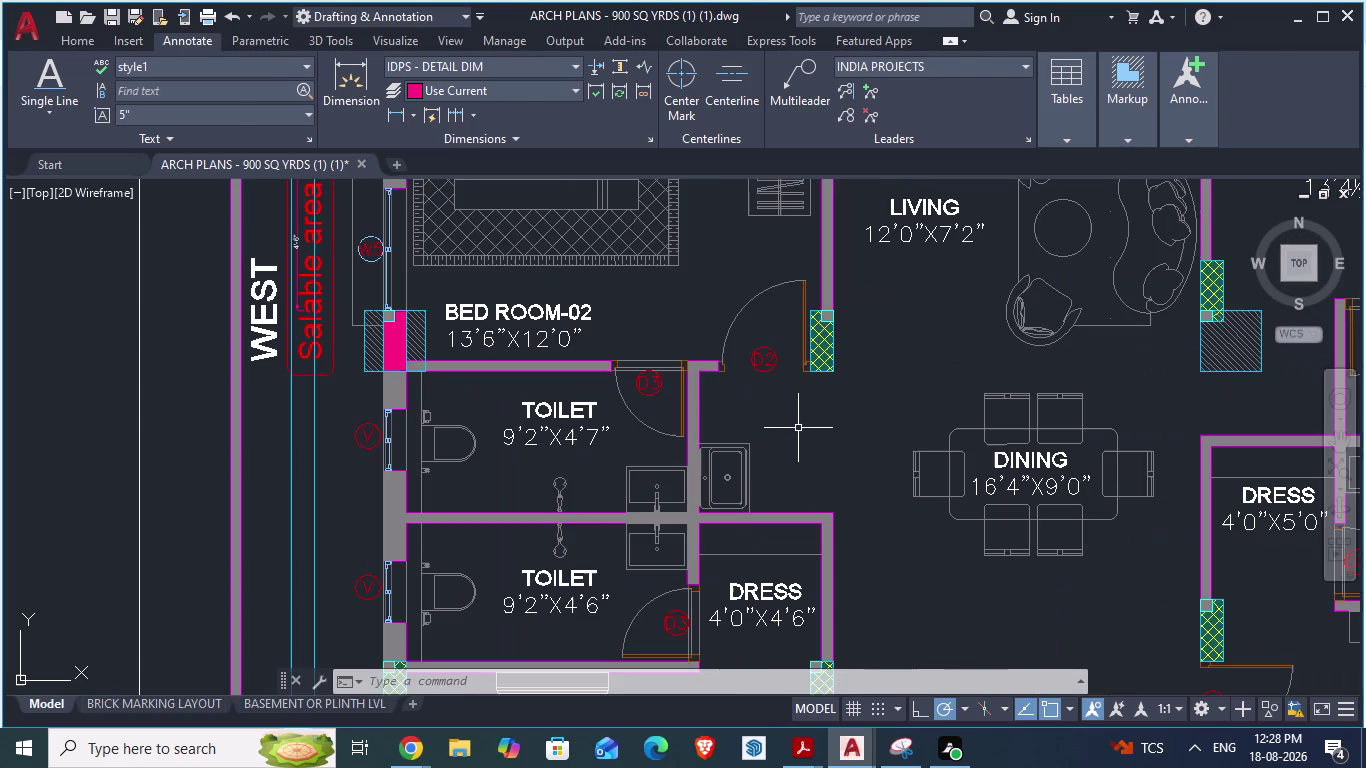
key(alt+Tab)
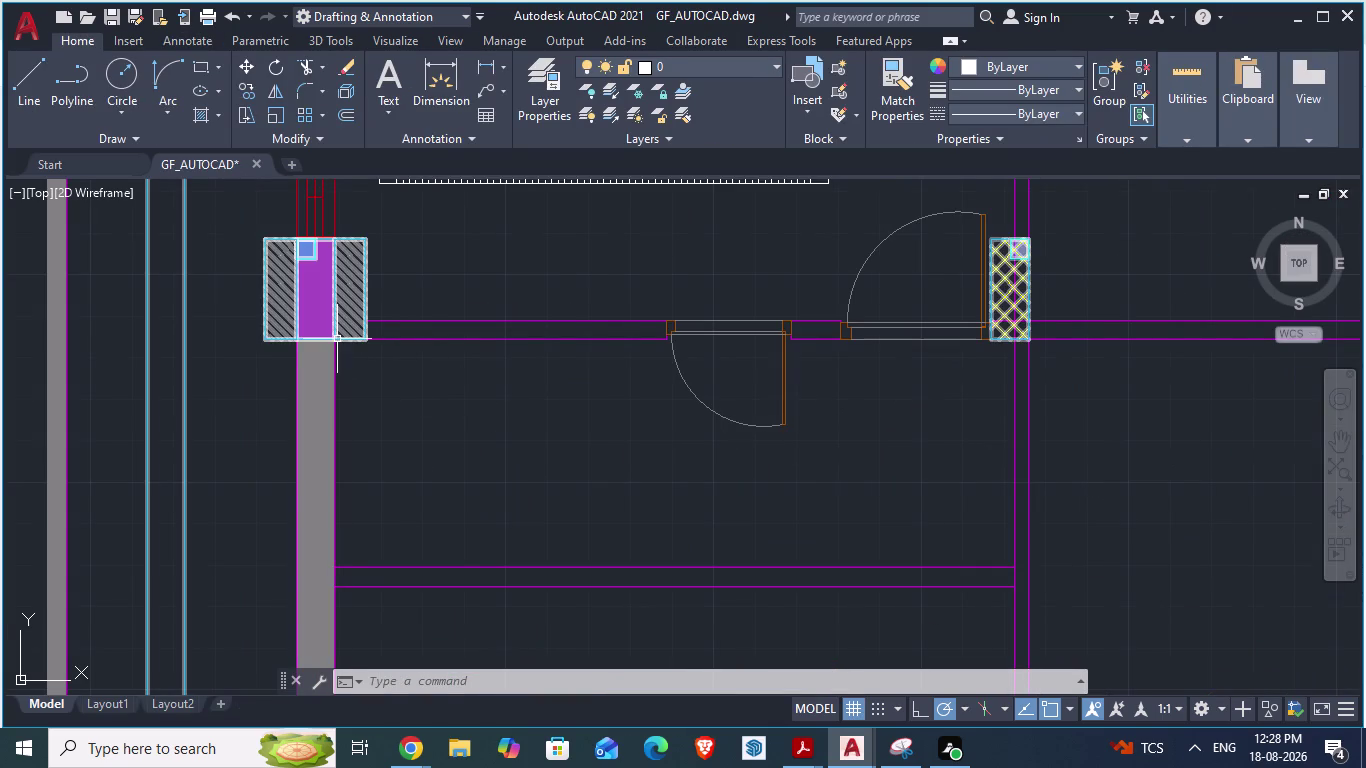
key(space)
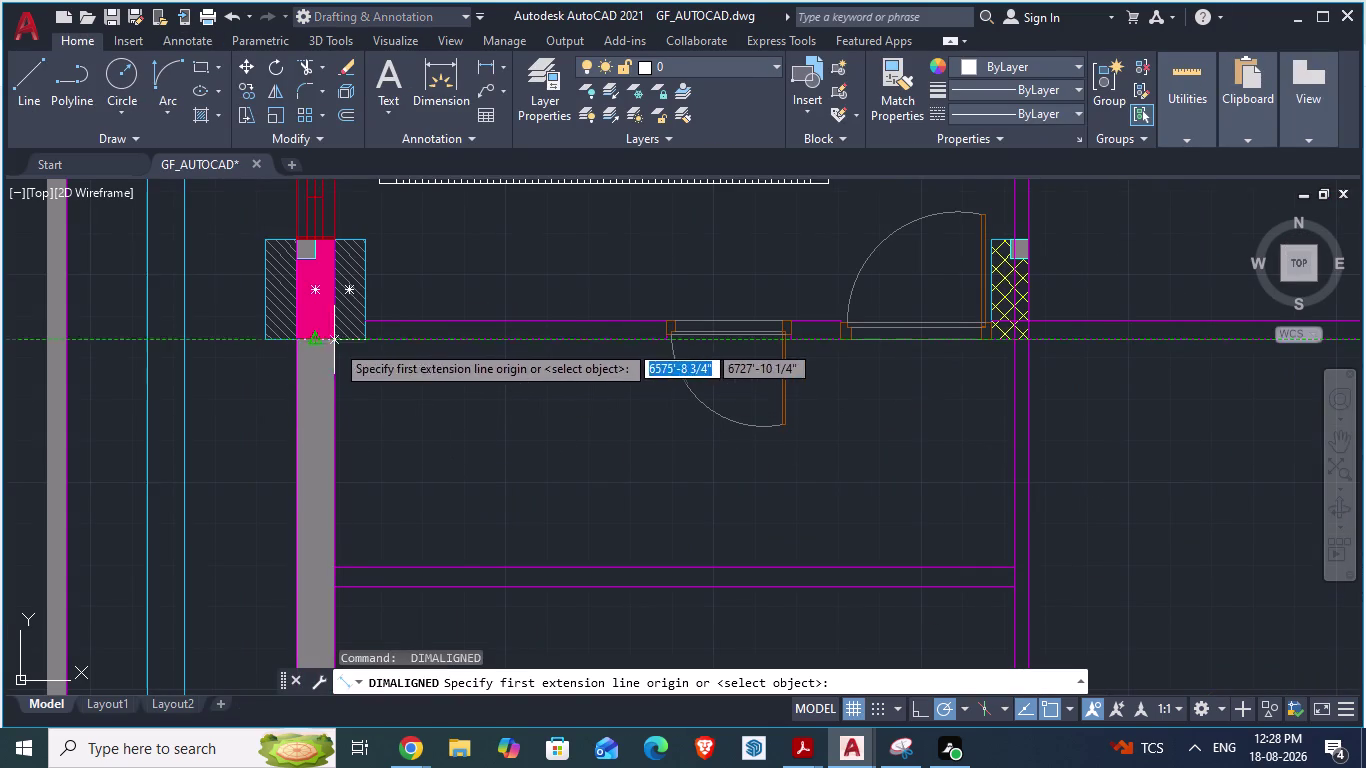
click(334, 346)
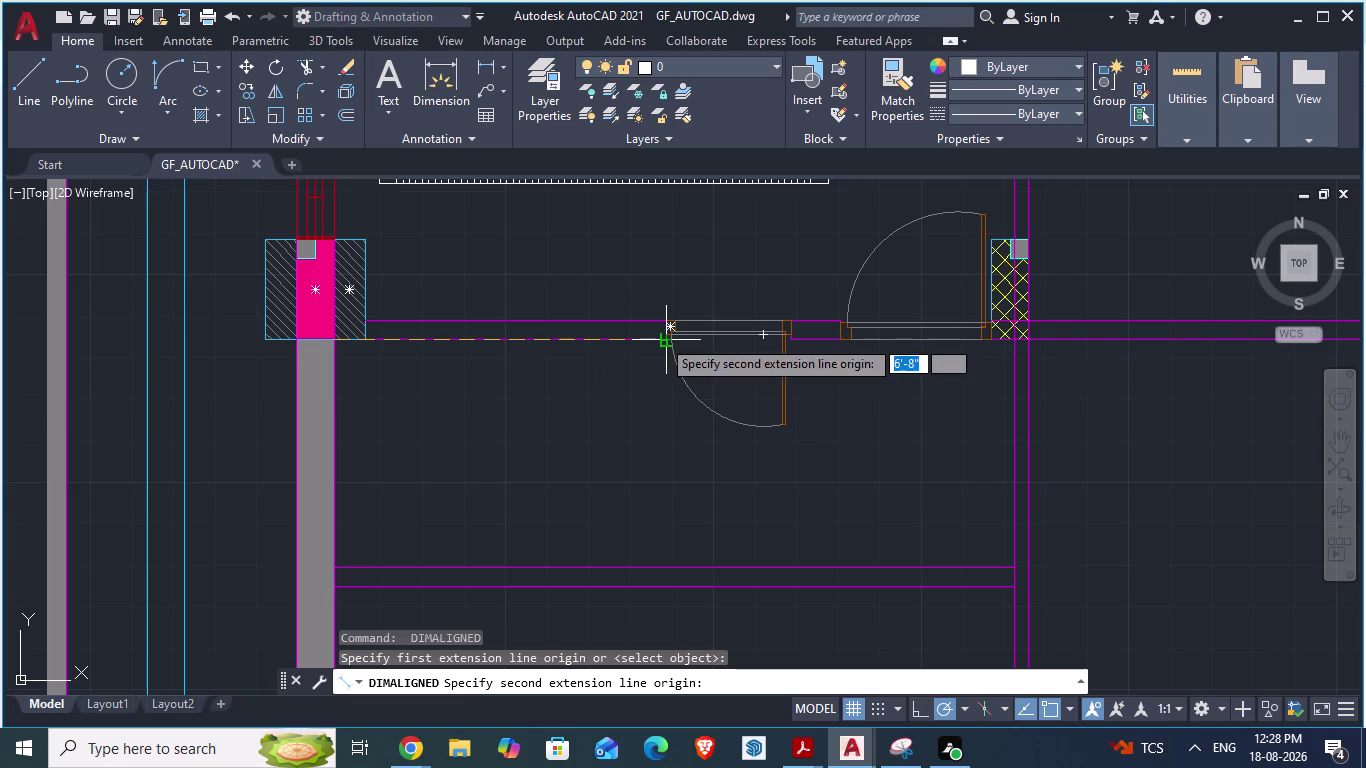
key(Escape)
scroll(down, 3)
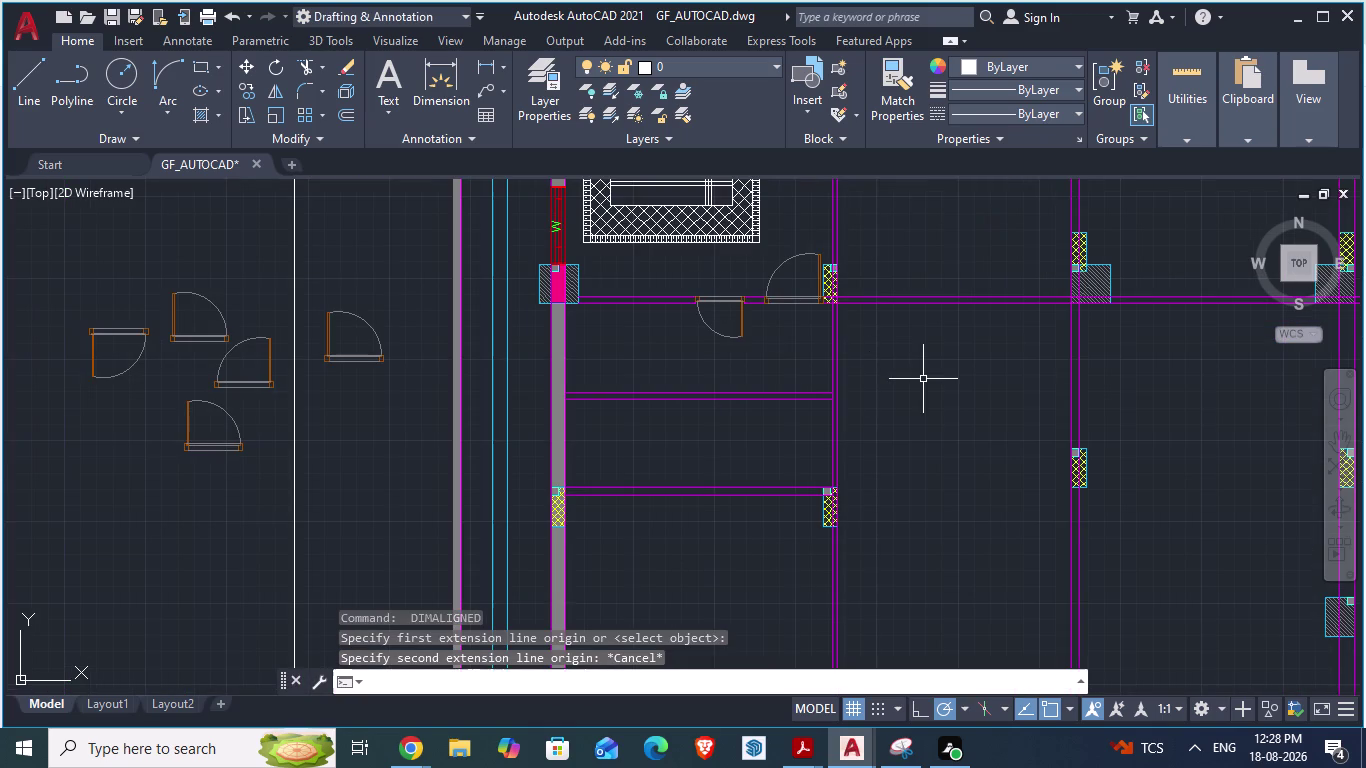
key(alt+Tab)
scroll(down, 3)
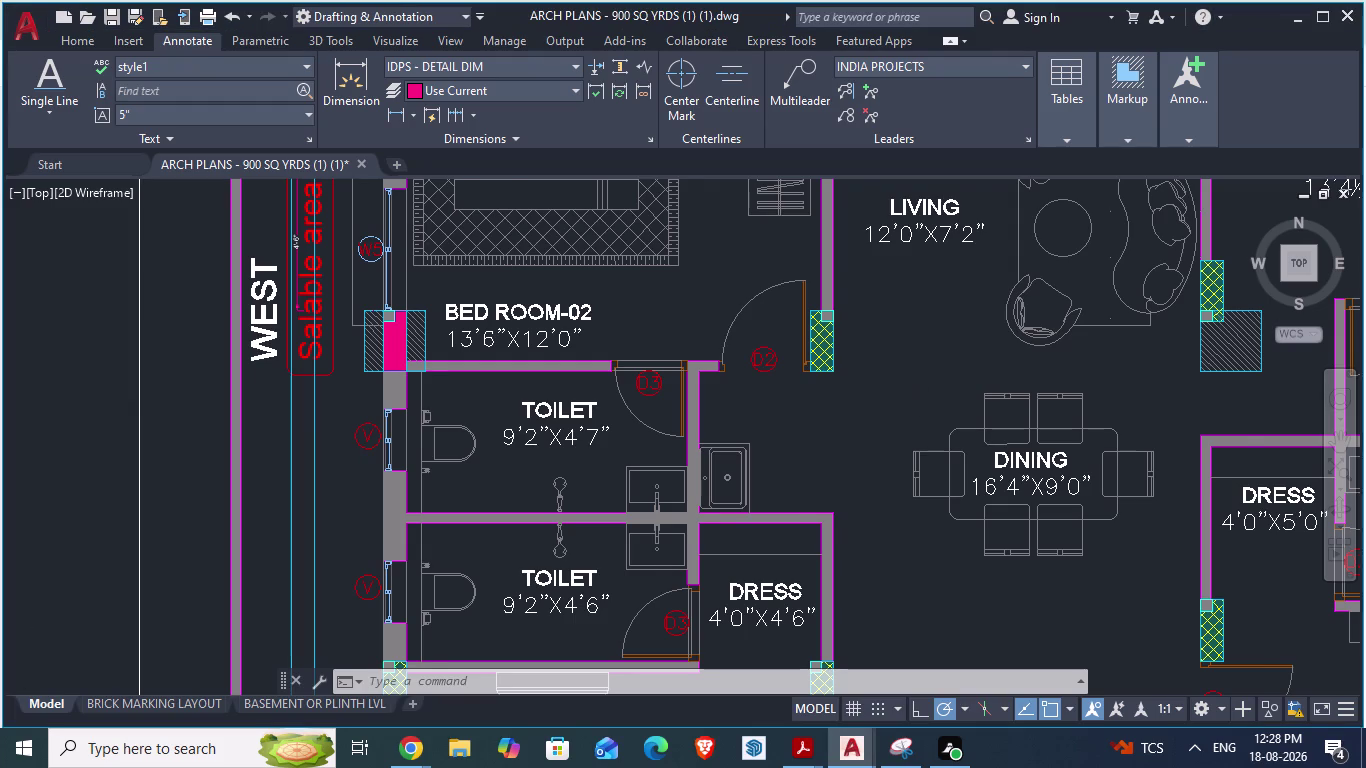
scroll(up, 3)
scroll(up, 3)
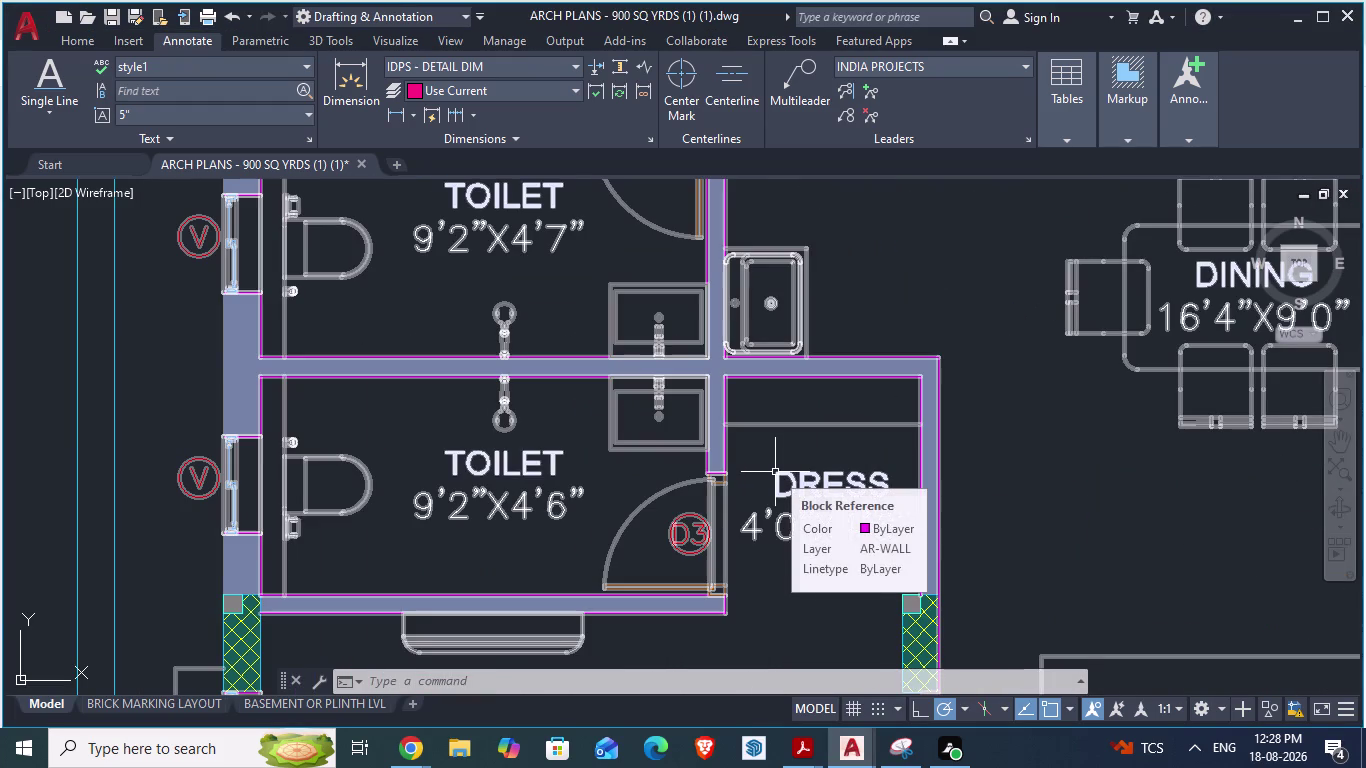
key(space)
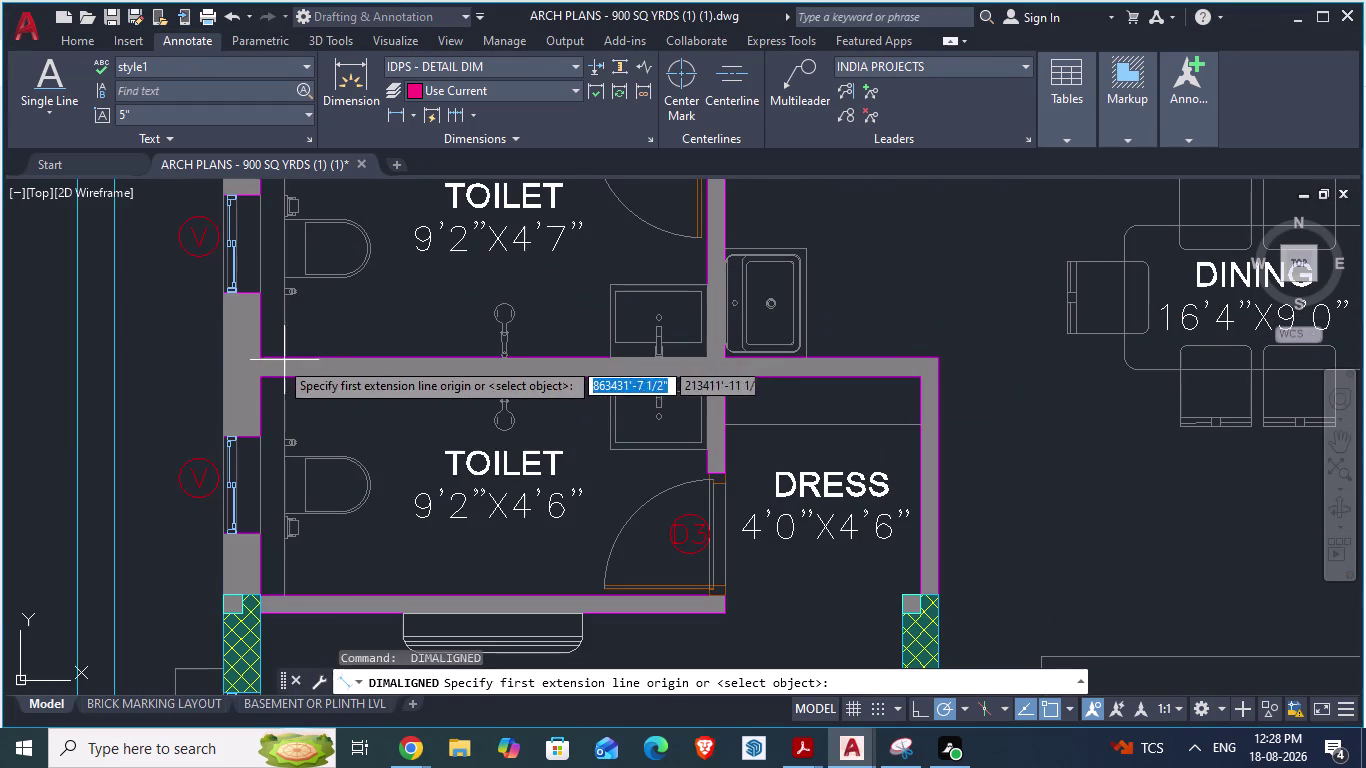
click(262, 360)
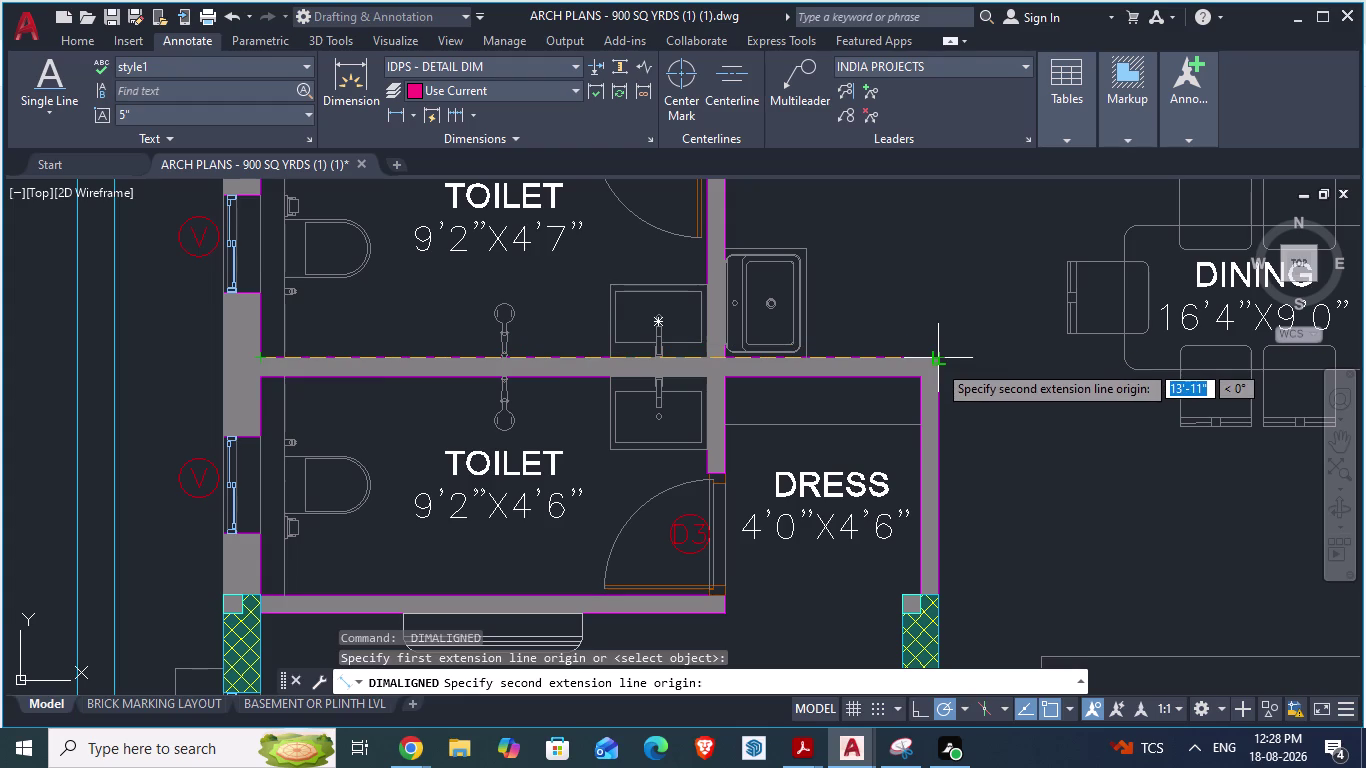
key(alt+Tab)
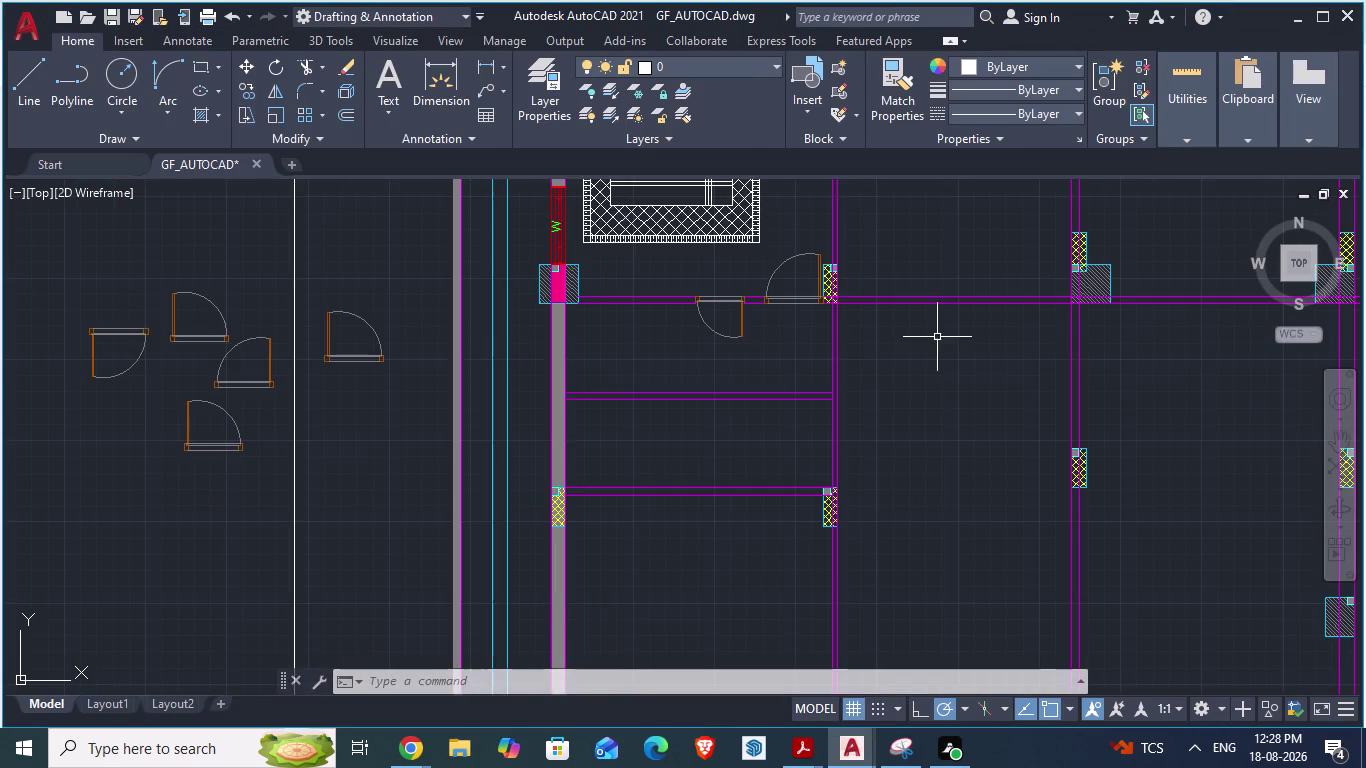
scroll(down, 3)
scroll(up, 3)
key(space)
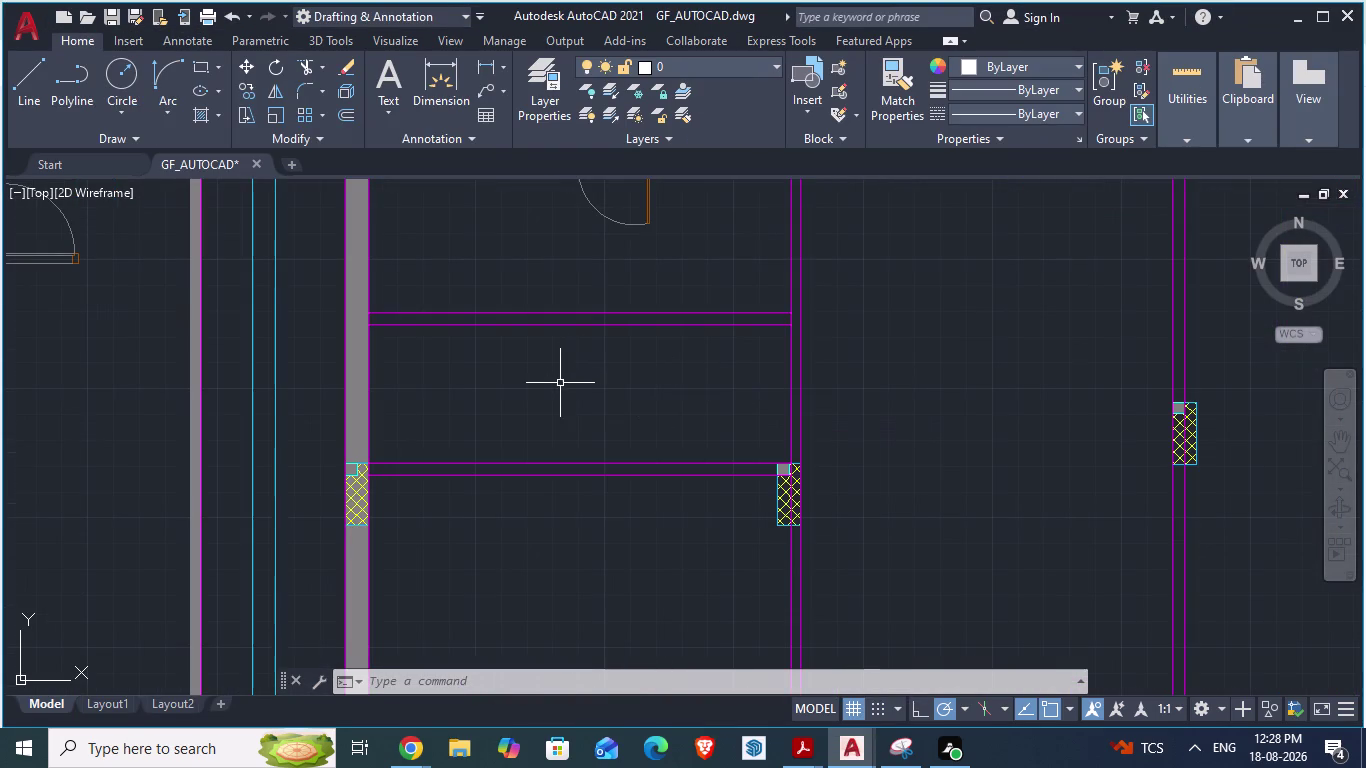
click(369, 318)
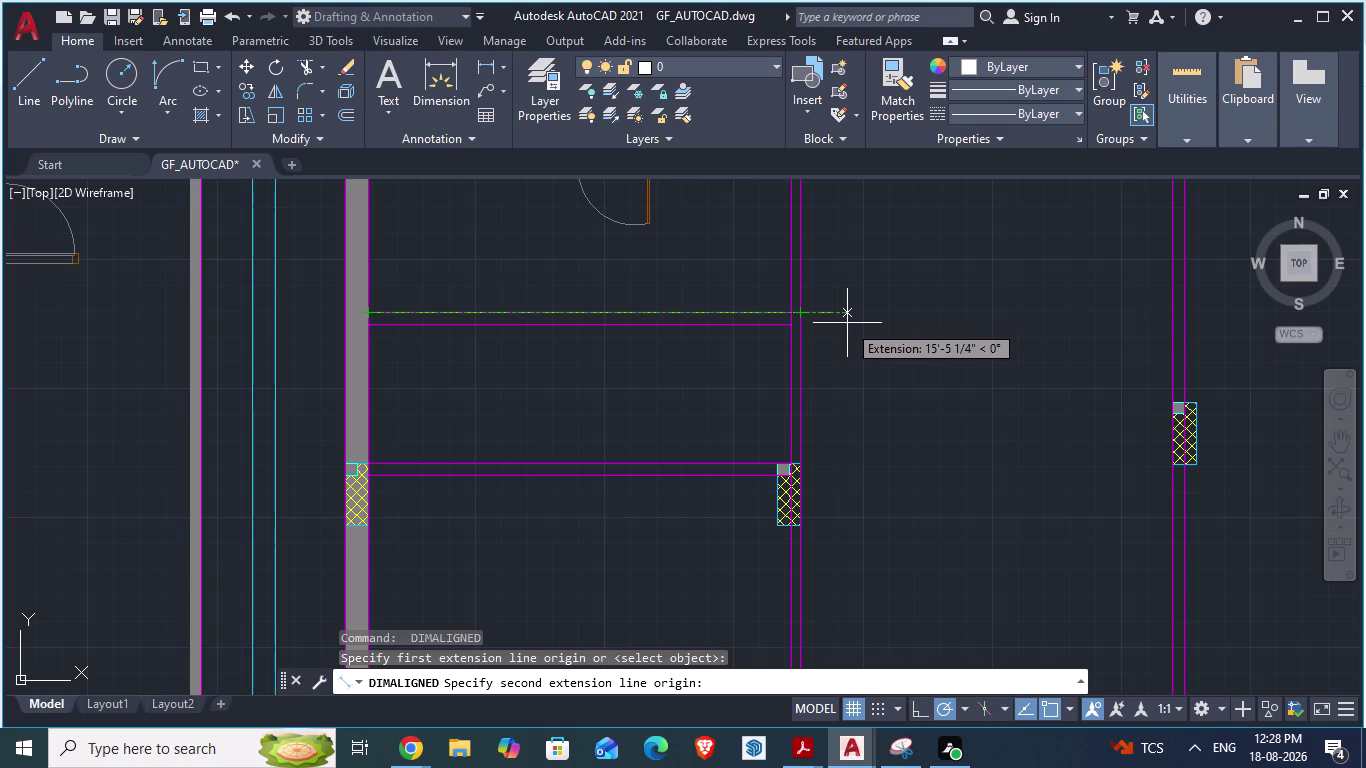
text(13)
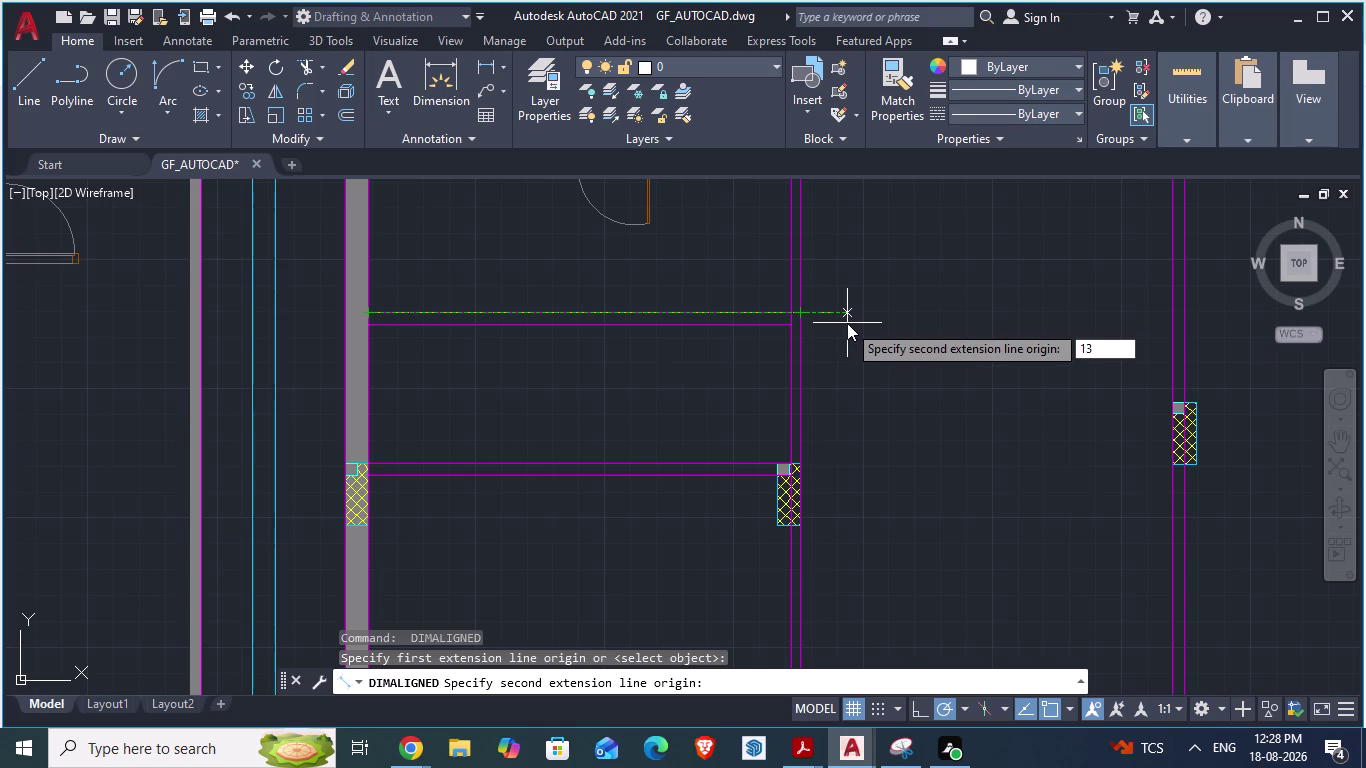
key(apostrophe)
text(11)
text(")
key(Return)
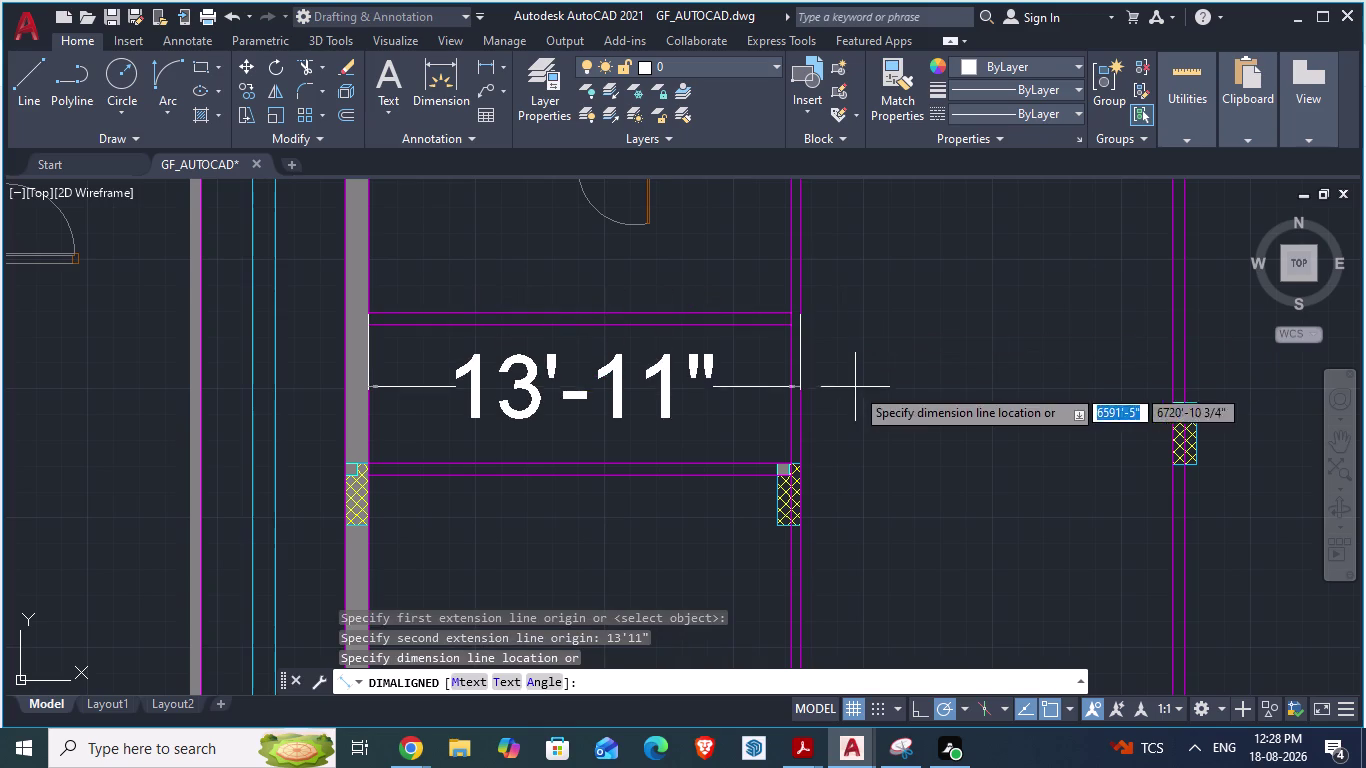
key(Escape)
scroll(down, 3)
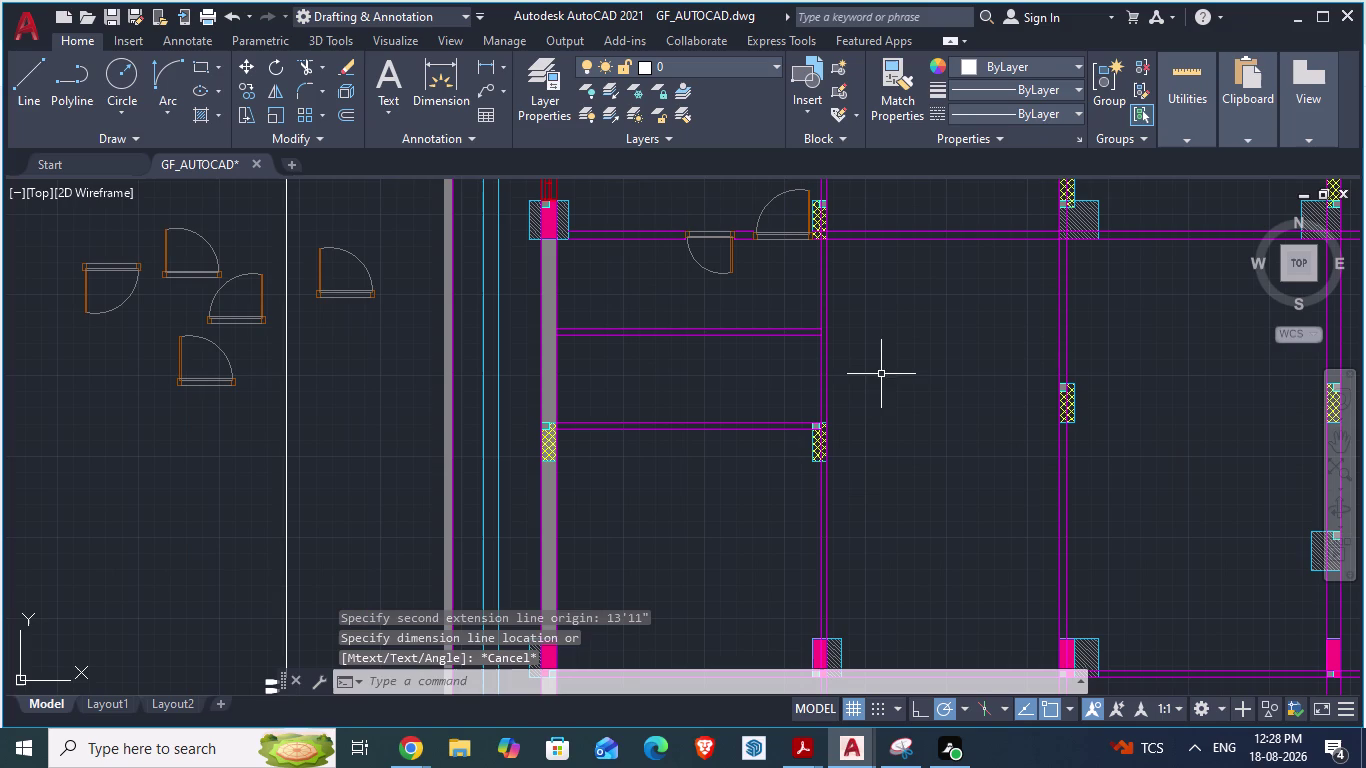
key(alt+Tab)
scroll(down, 3)
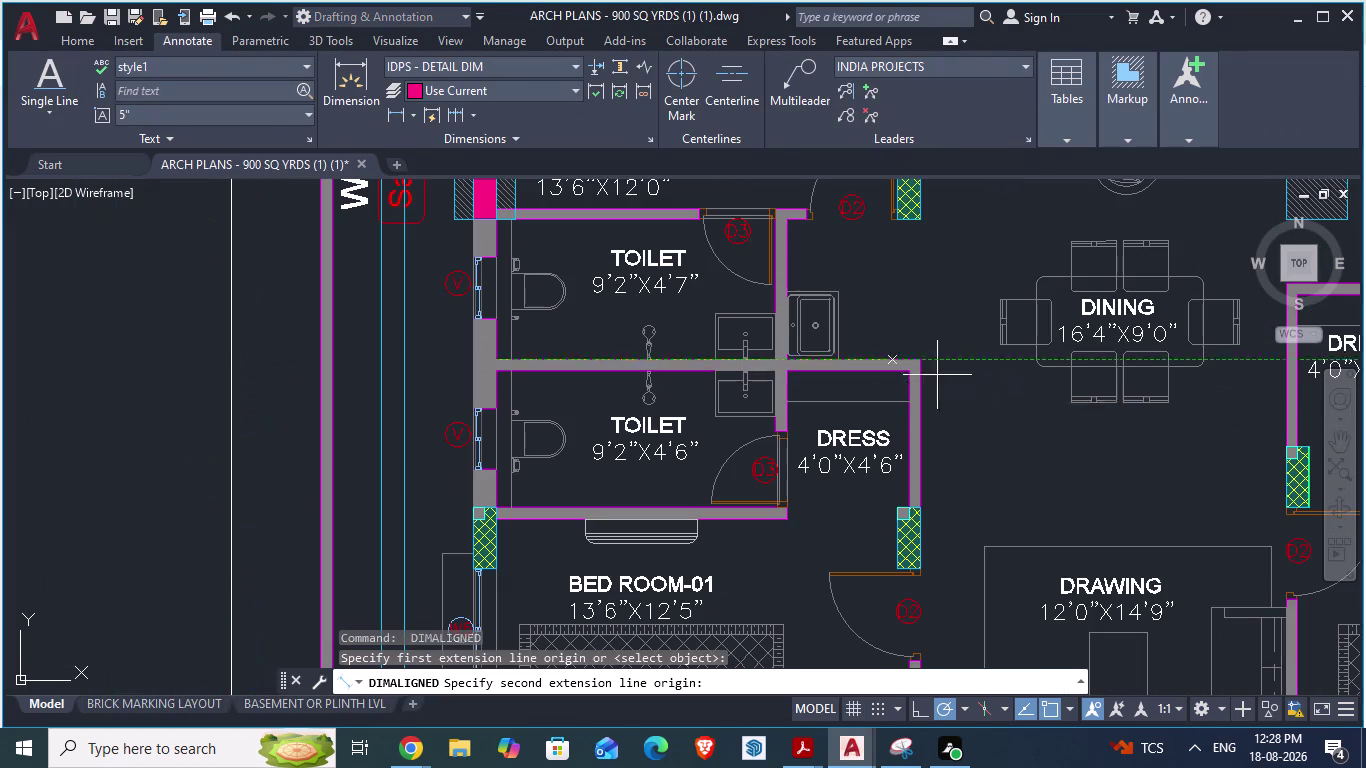
key(Escape)
scroll(down, 3)
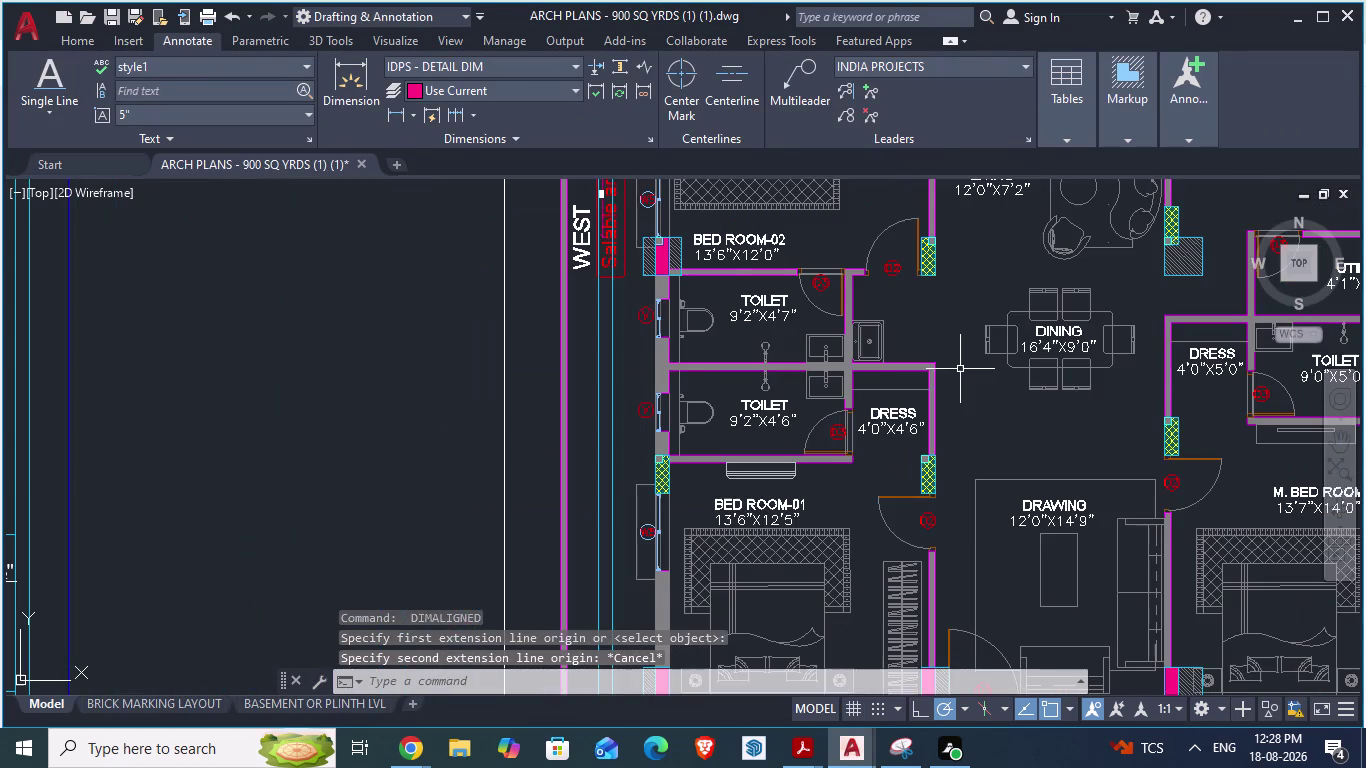
scroll(up, 3)
scroll(down, 3)
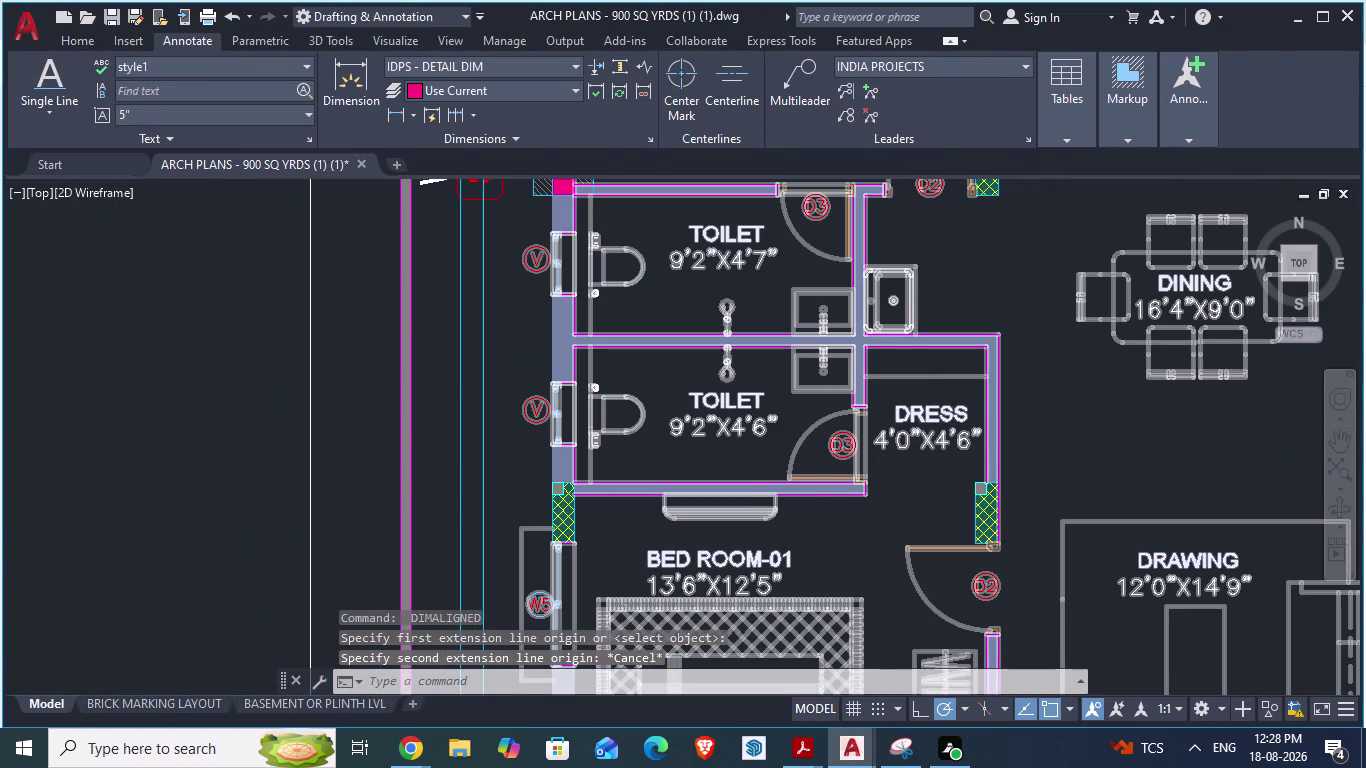
key(alt+Tab)
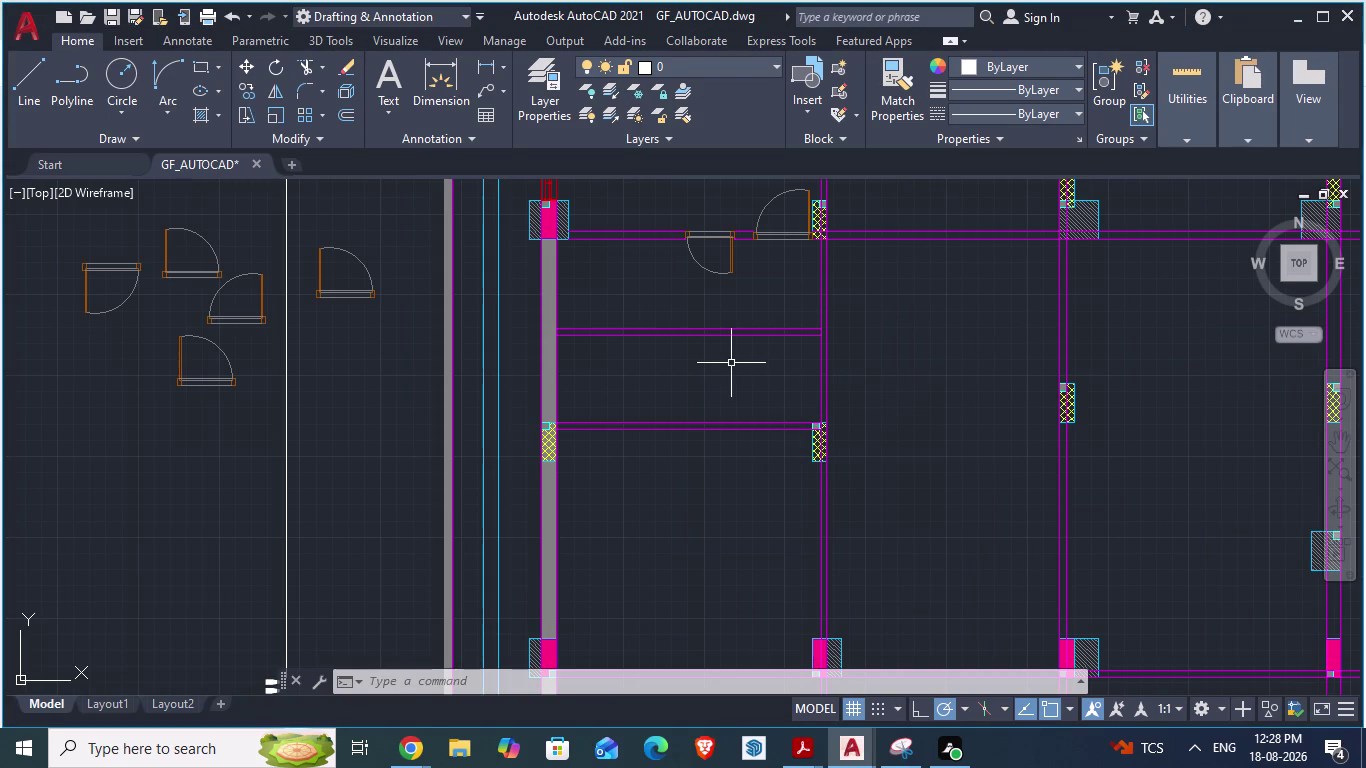
key(alt+Tab)
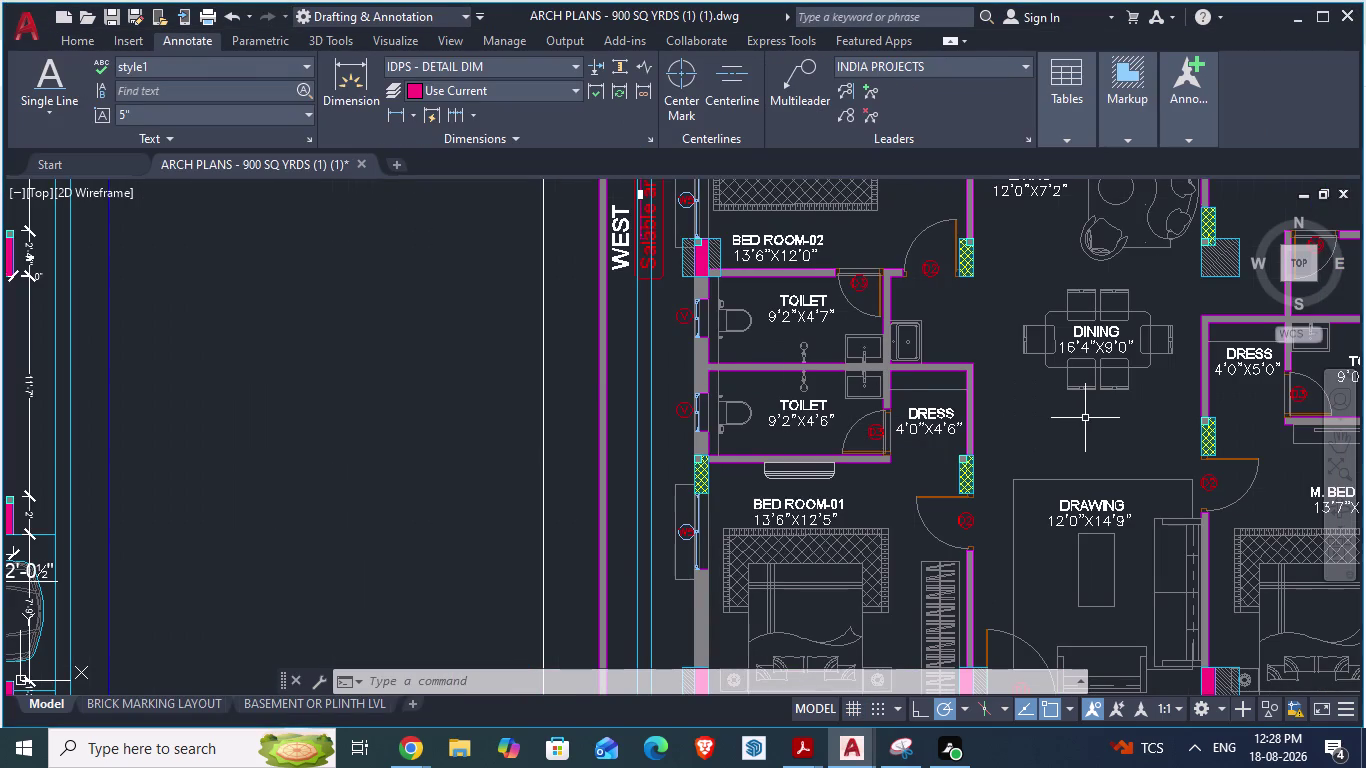
scroll(up, 3)
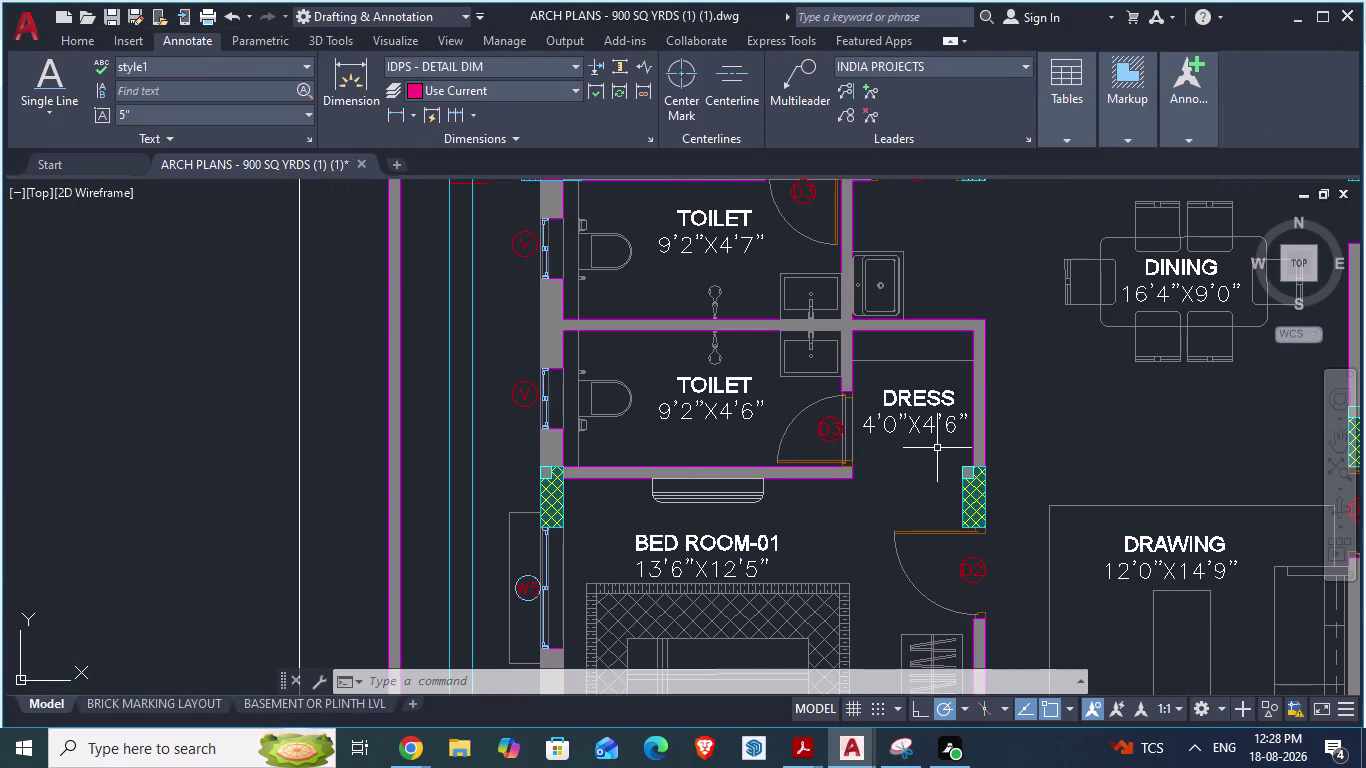
scroll(down, 3)
key(alt+Tab)
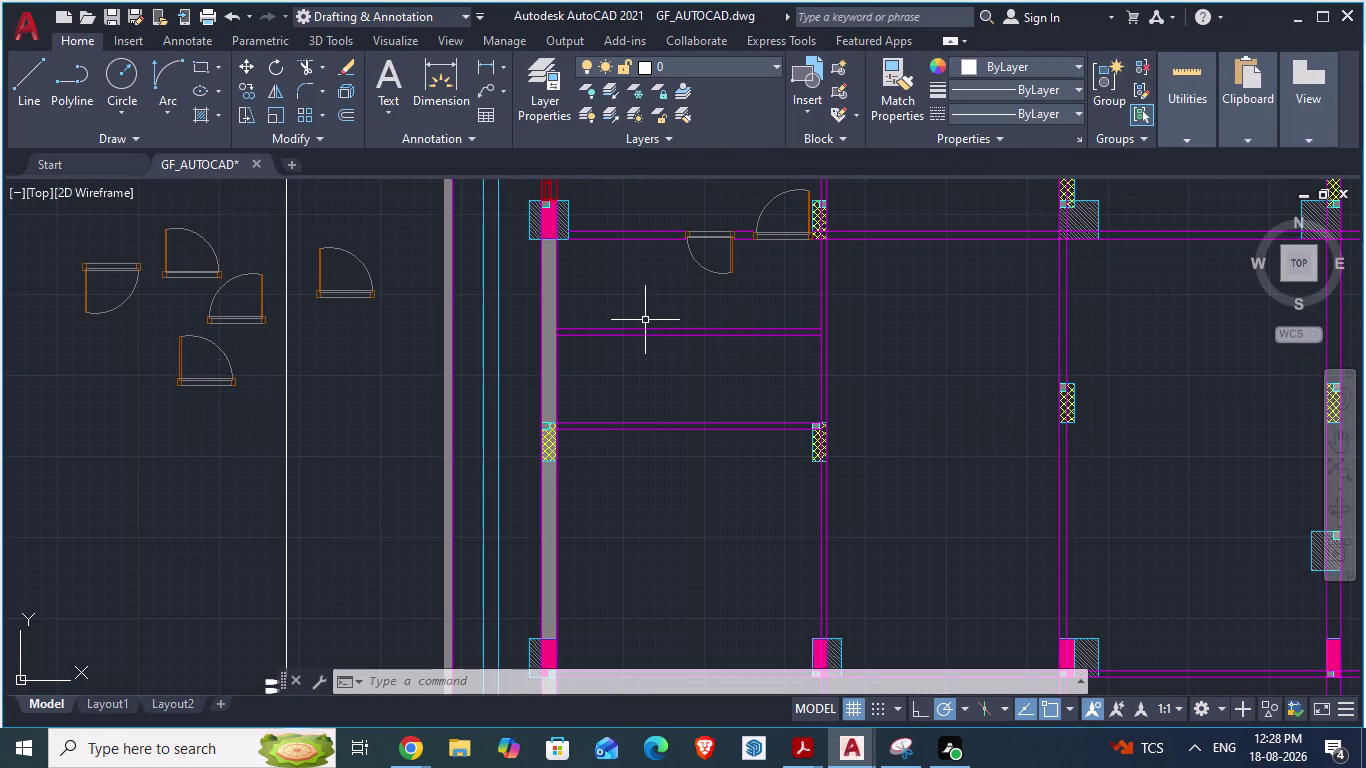
scroll(up, 3)
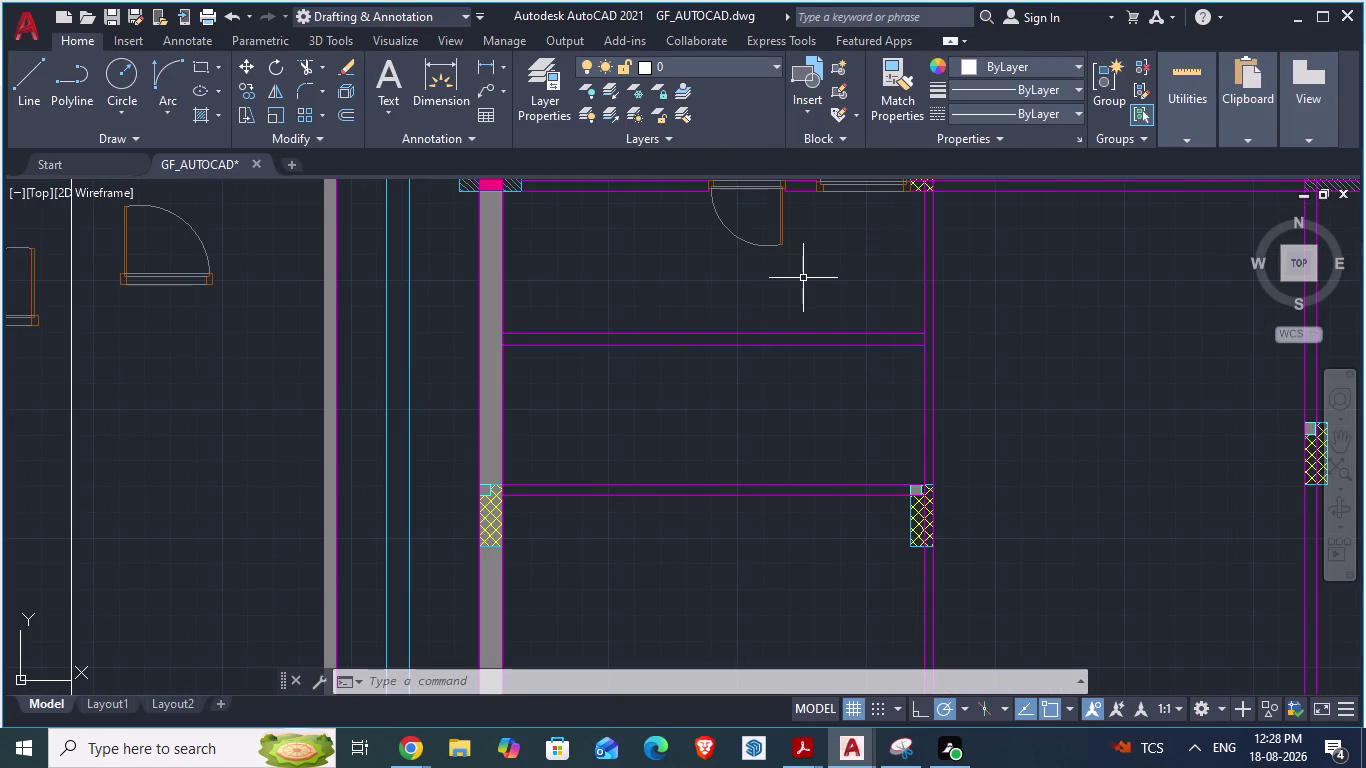
key(l)
key(Return)
Draw a vertical line from the door jamb down to the toilet partition wall.
scroll(up, 3)
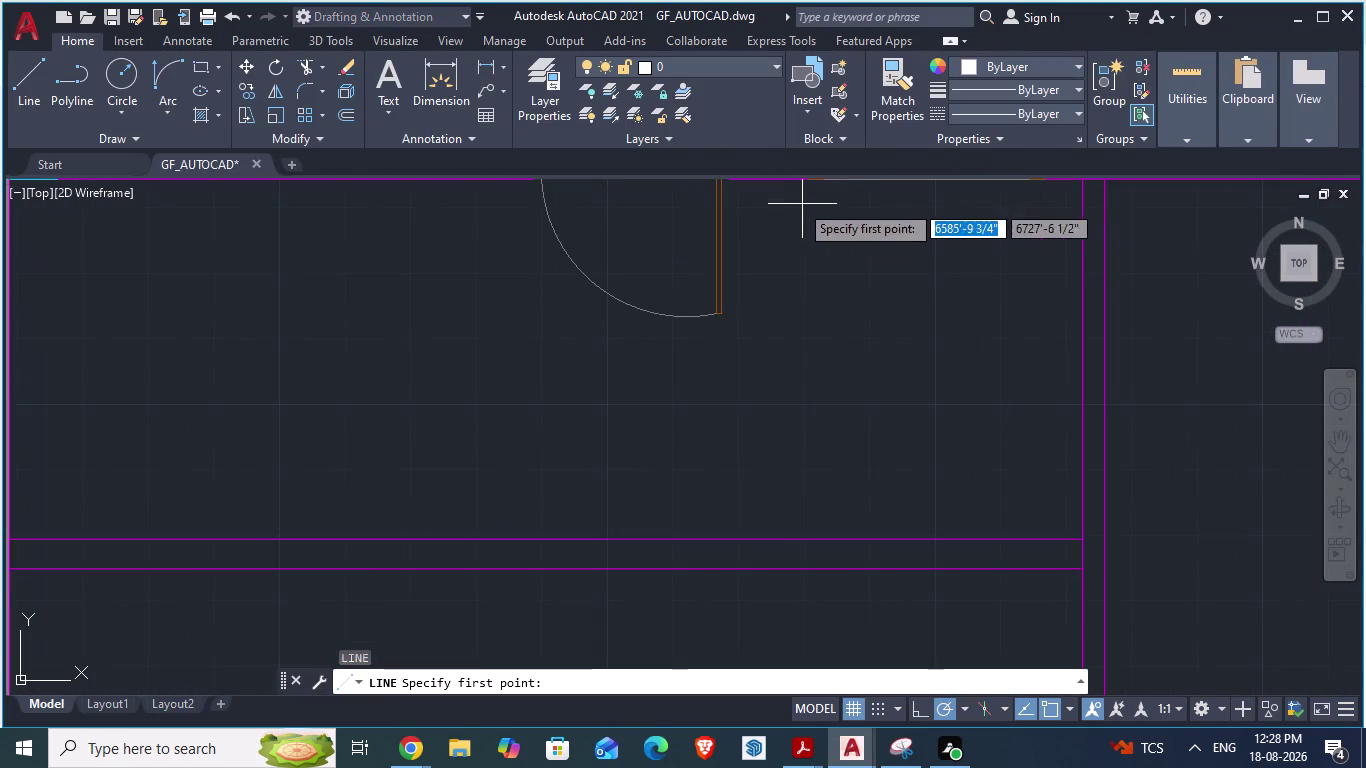
scroll(down, 3)
scroll(up, 3)
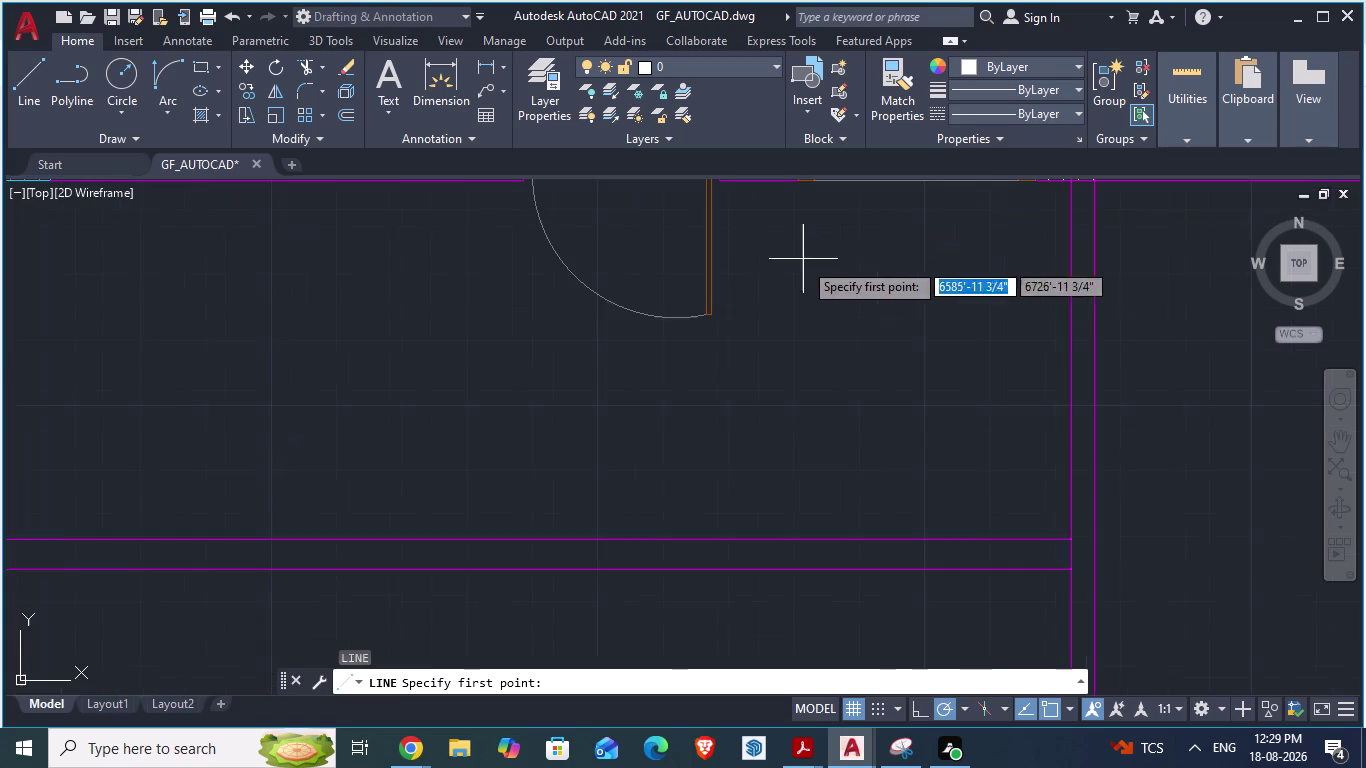
scroll(down, 3)
scroll(up, 3)
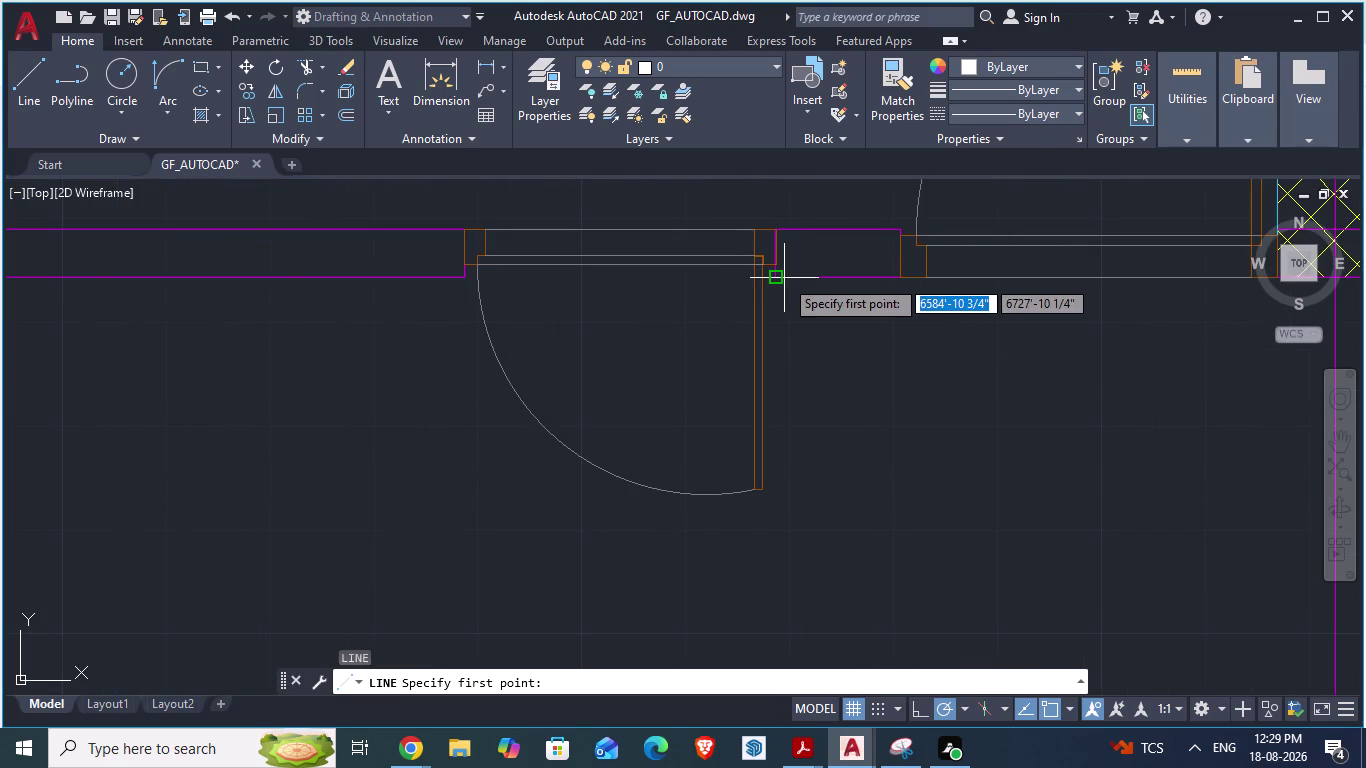
click(775, 278)
scroll(down, 3)
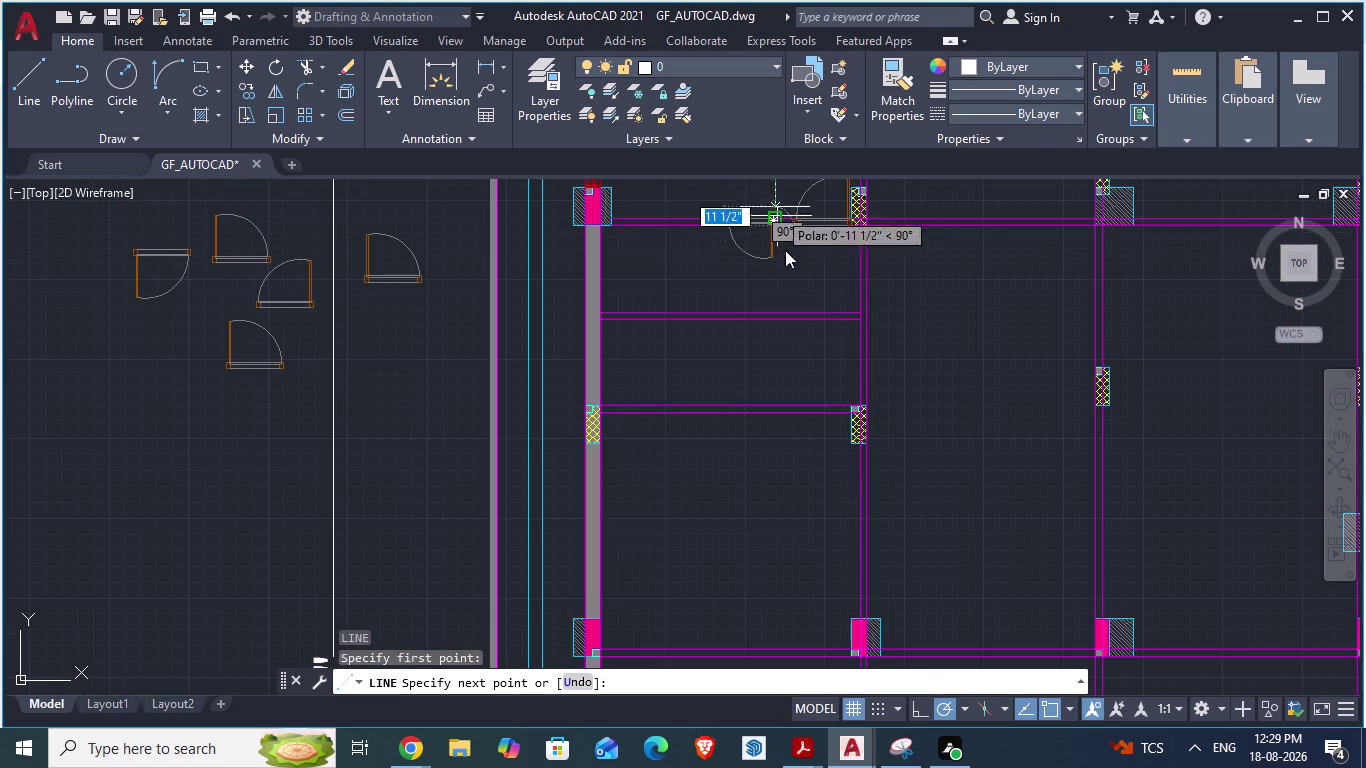
scroll(up, 3)
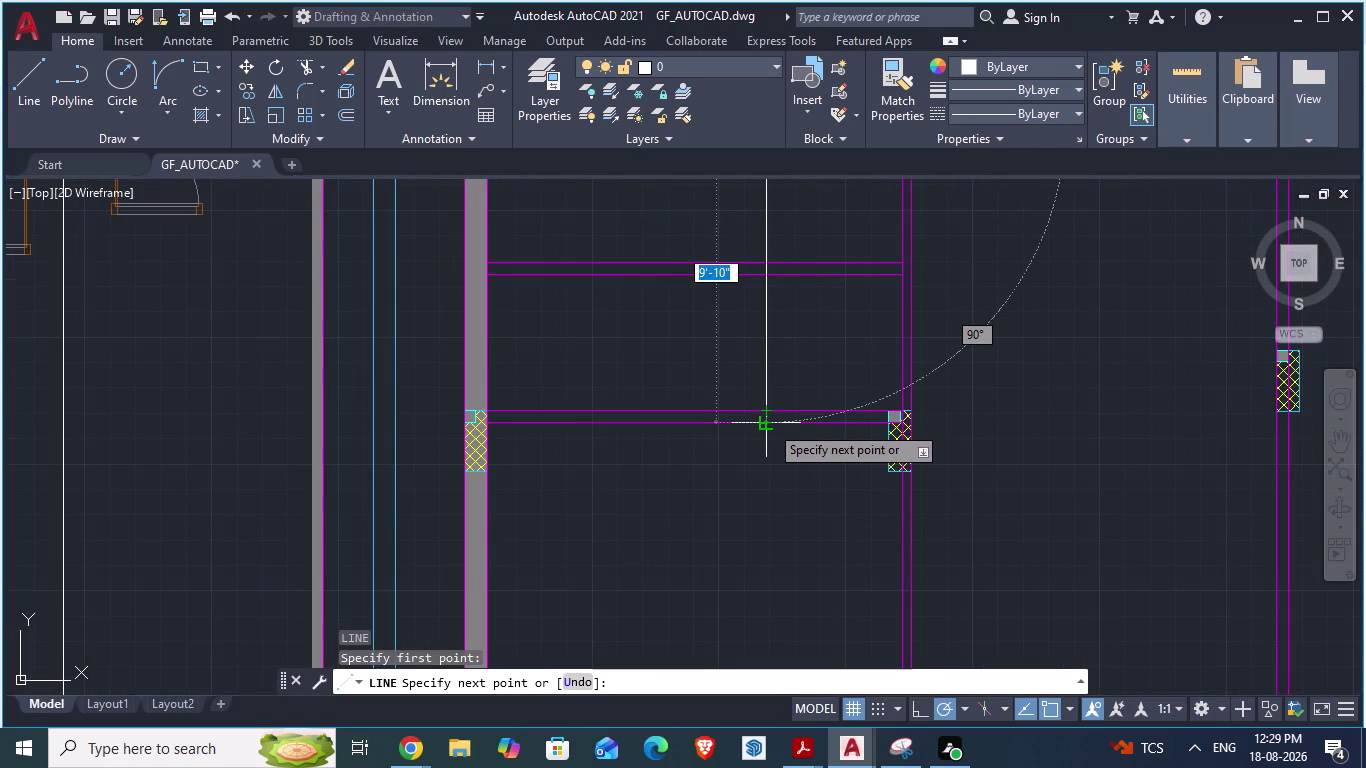
click(769, 424)
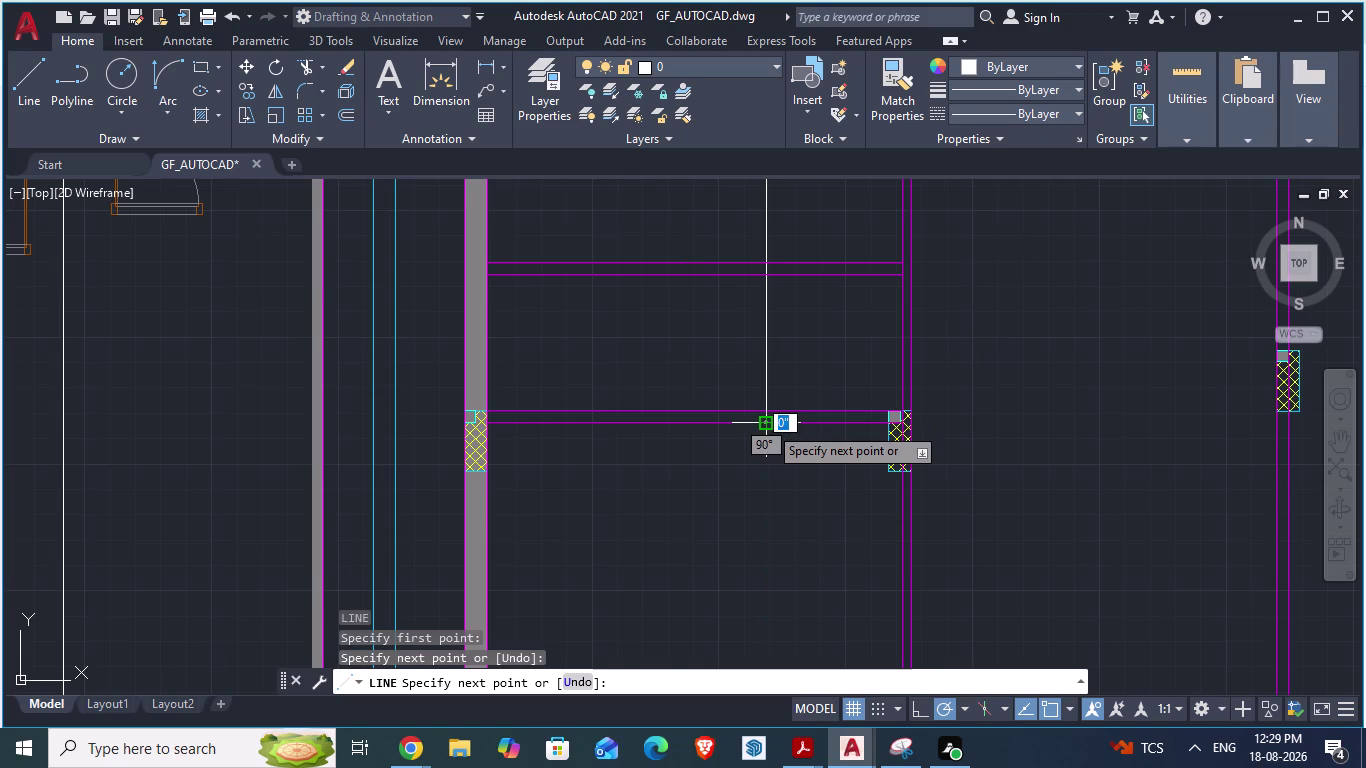
key(Escape)
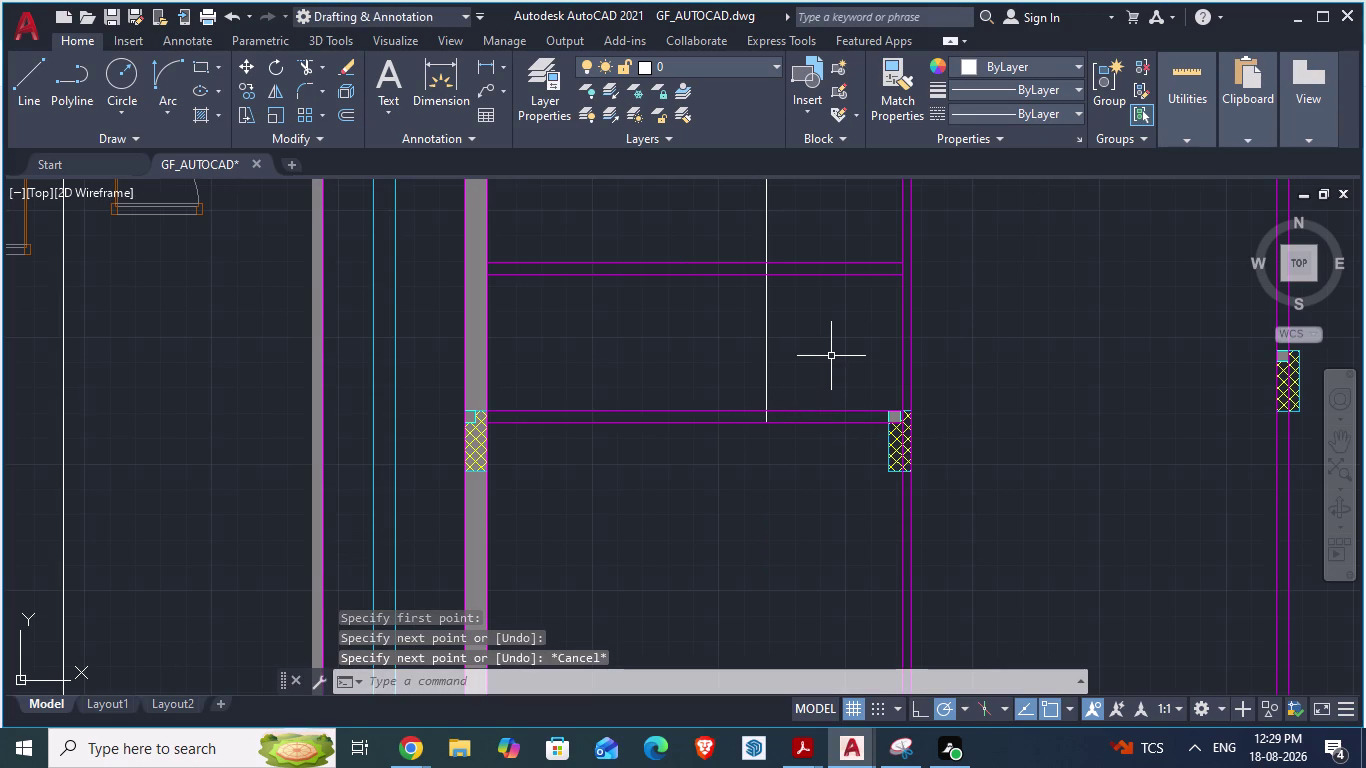
Offset the new vertical wall line 4.5" to the right.
key(o)
key(Return)
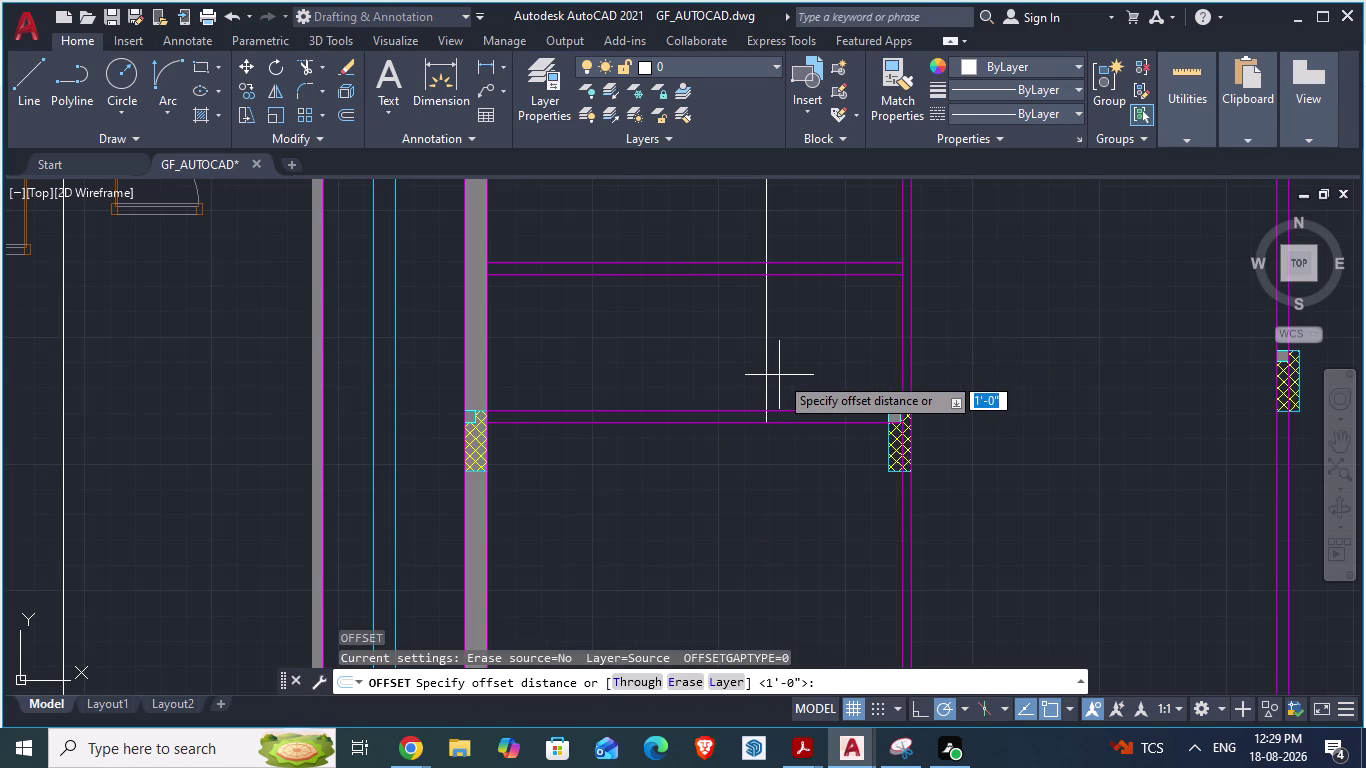
text(4)
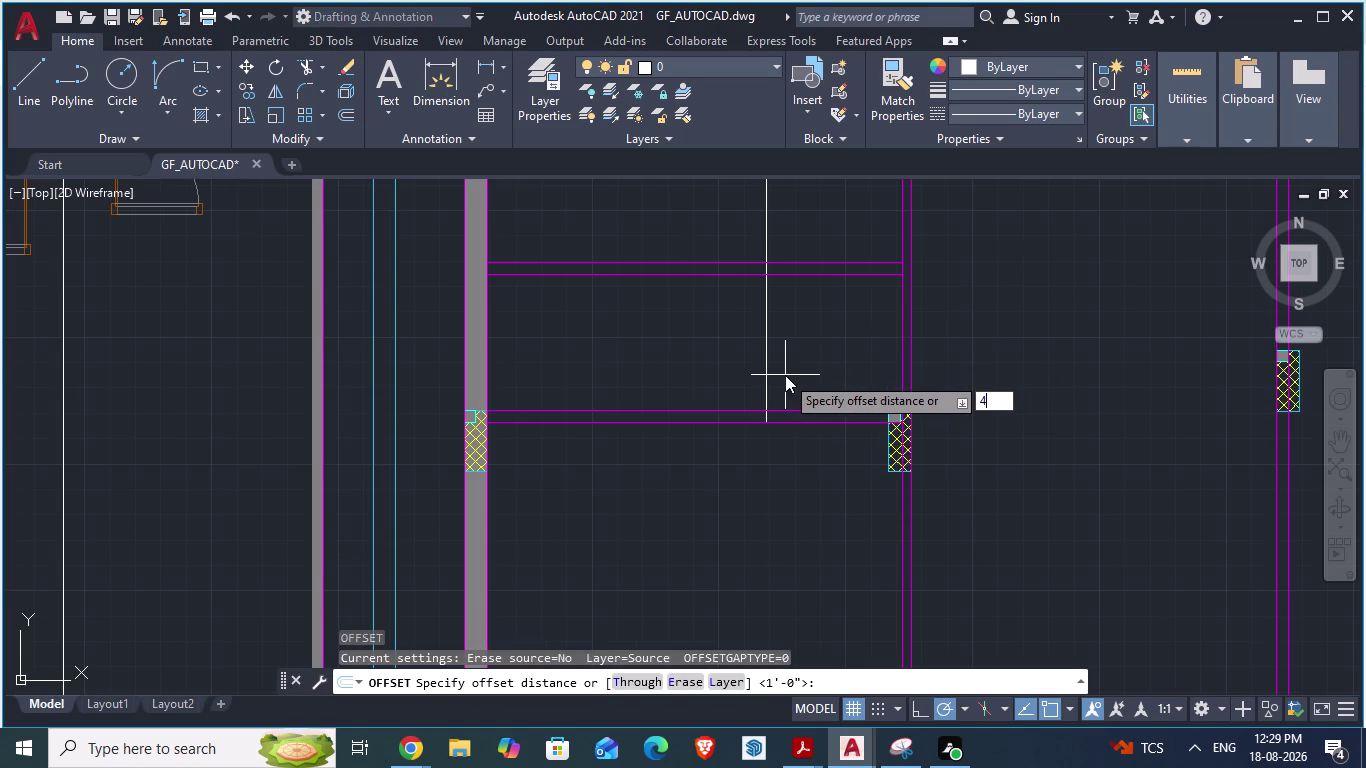
text(.5")
key(Return)
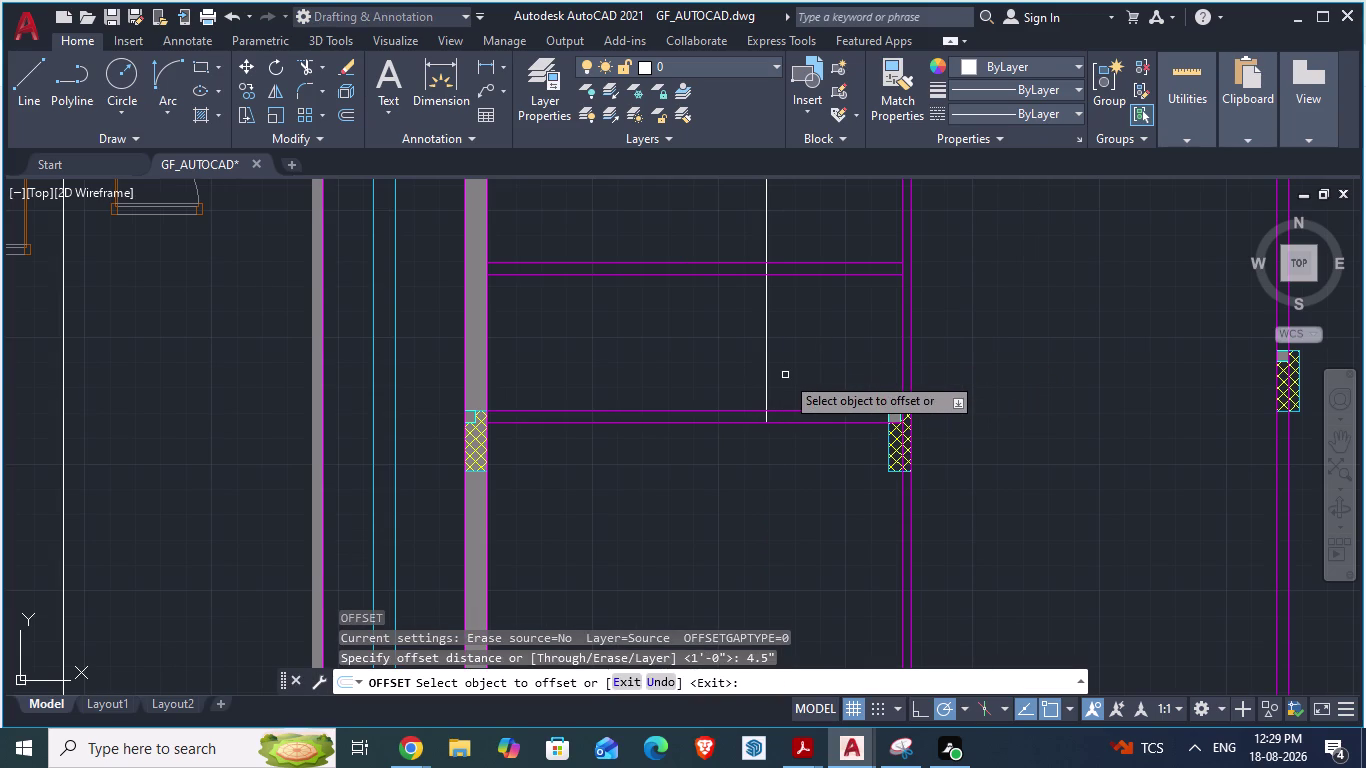
click(767, 333)
click(818, 342)
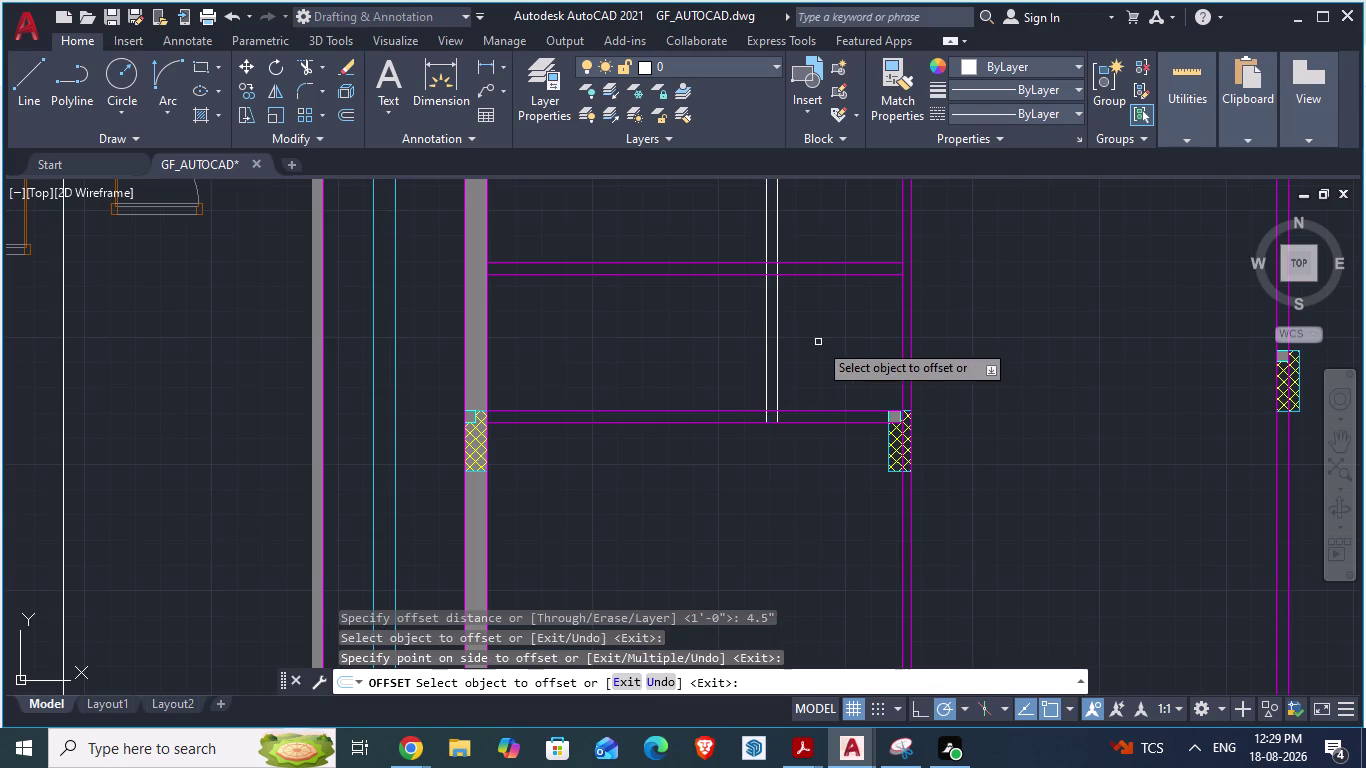
key(Escape)
Compare the toilet layout in GF_AUTOCAD against the ARCH PLANS reference.
scroll(down, 3)
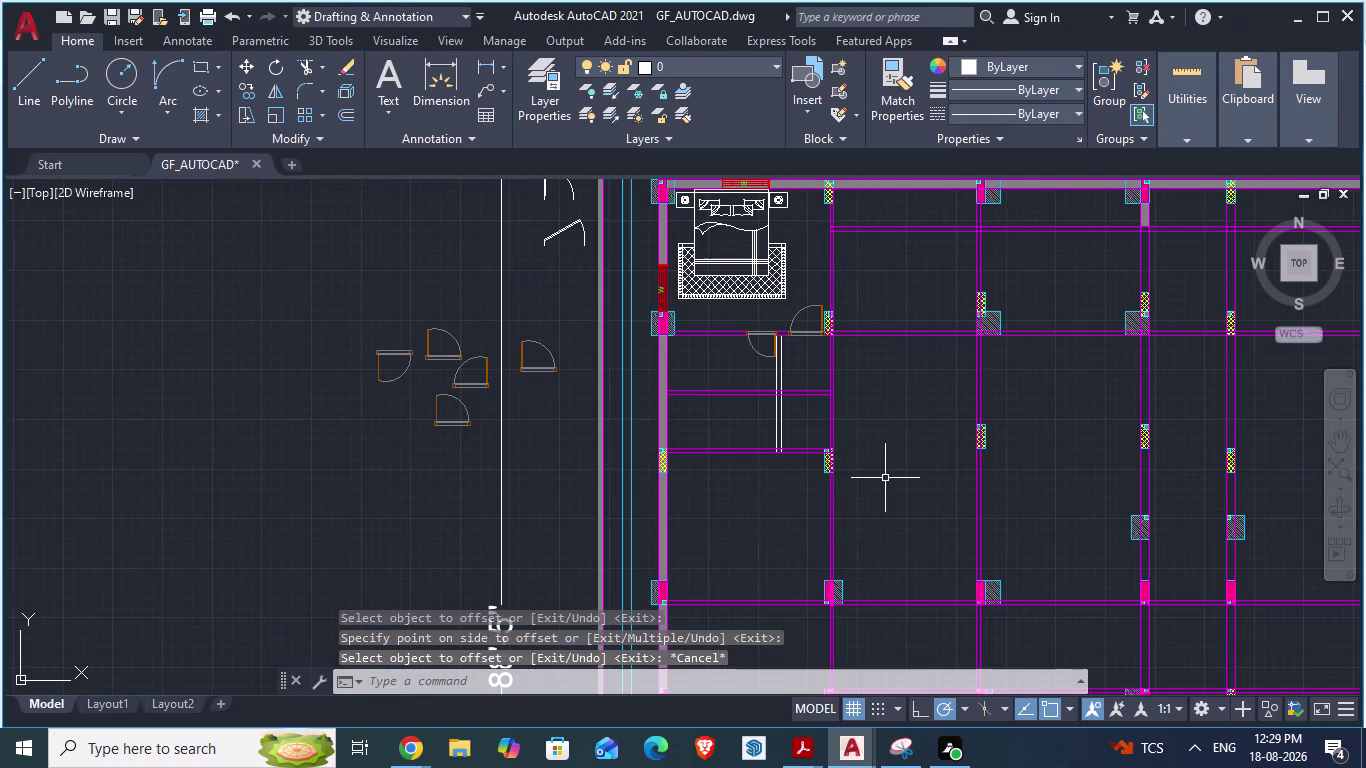
key(alt+Tab)
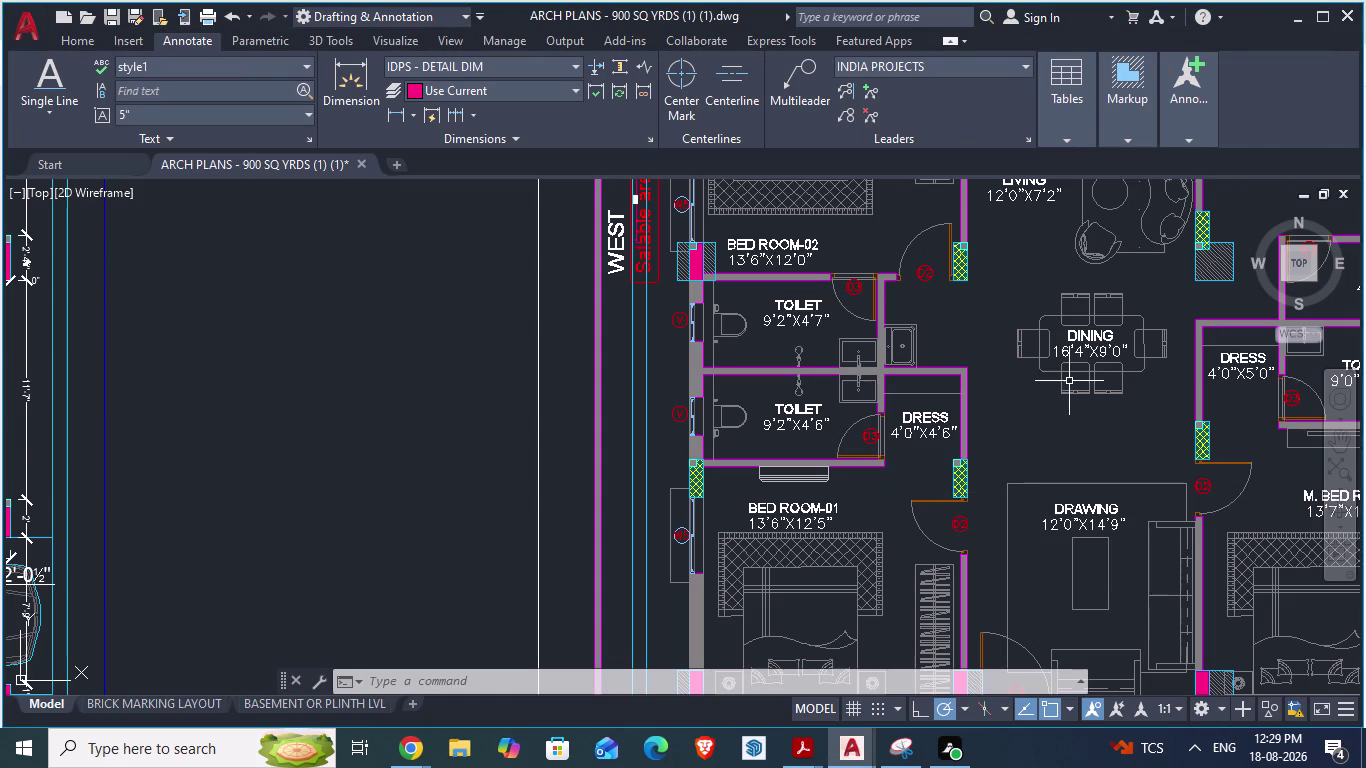
key(alt+Tab)
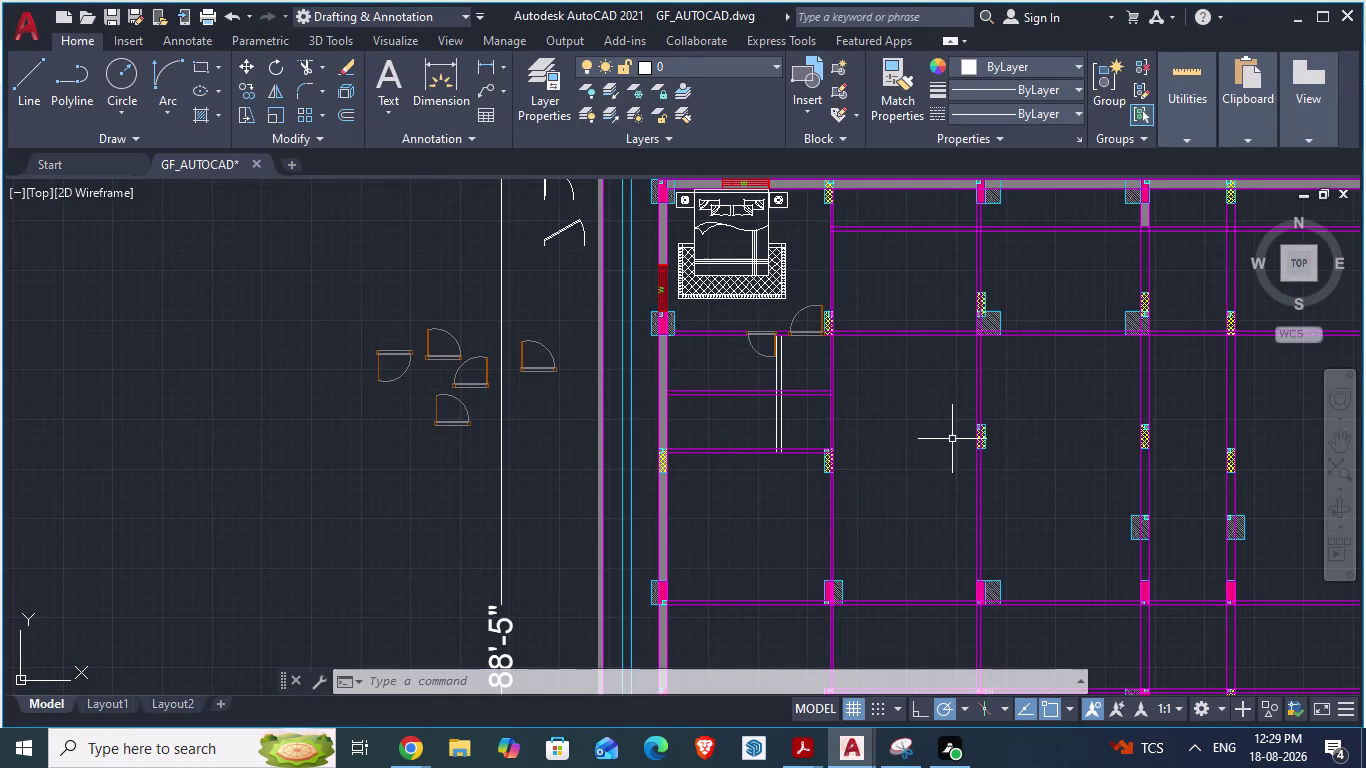
key(alt+Tab)
scroll(down, 3)
scroll(down, 3)
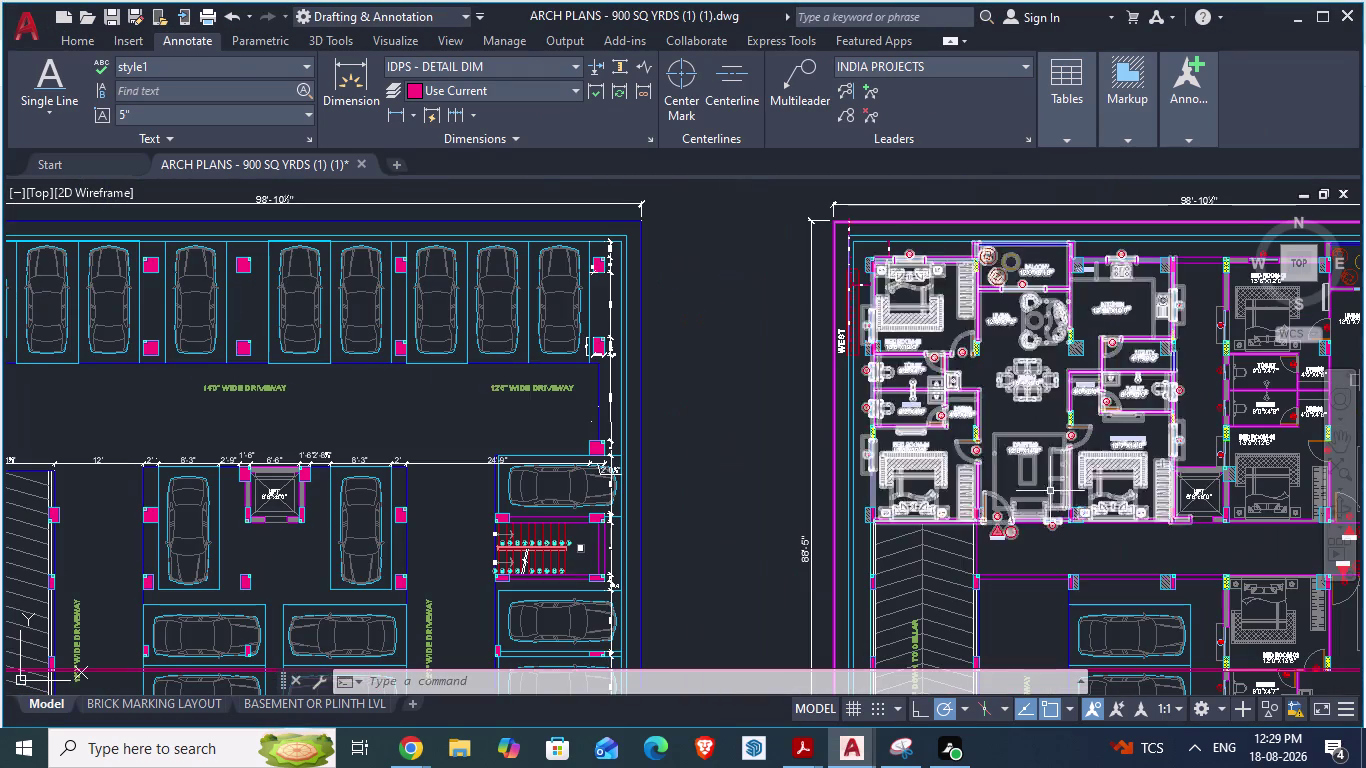
key(alt+Tab)
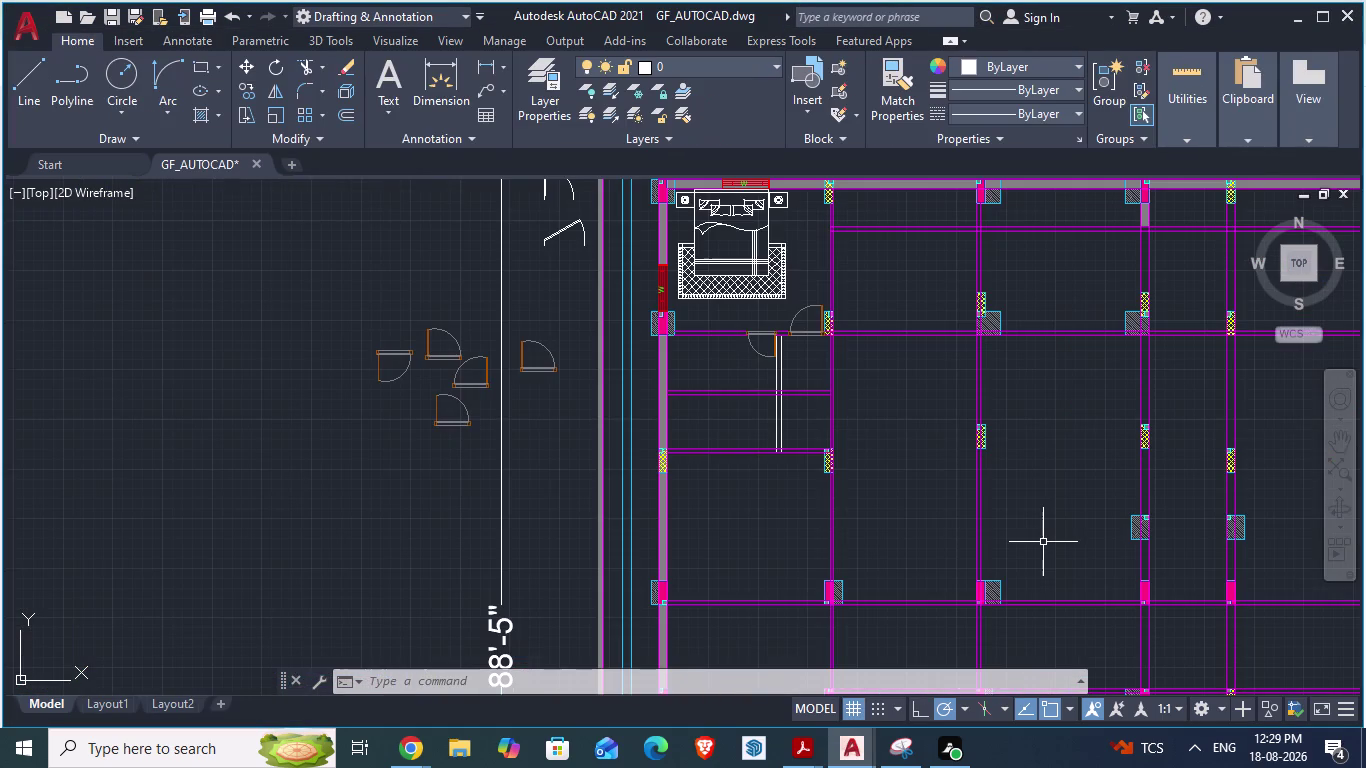
key(alt+Tab)
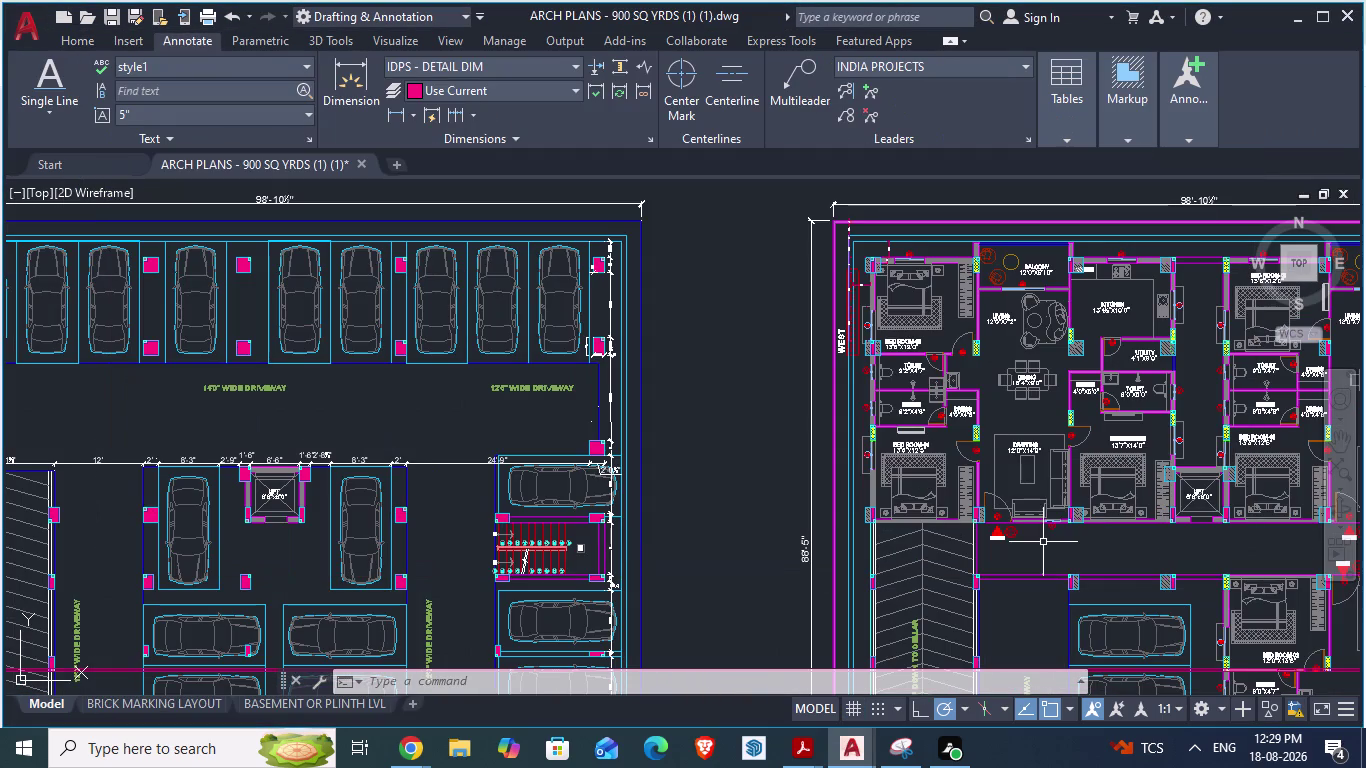
key(alt+Tab)
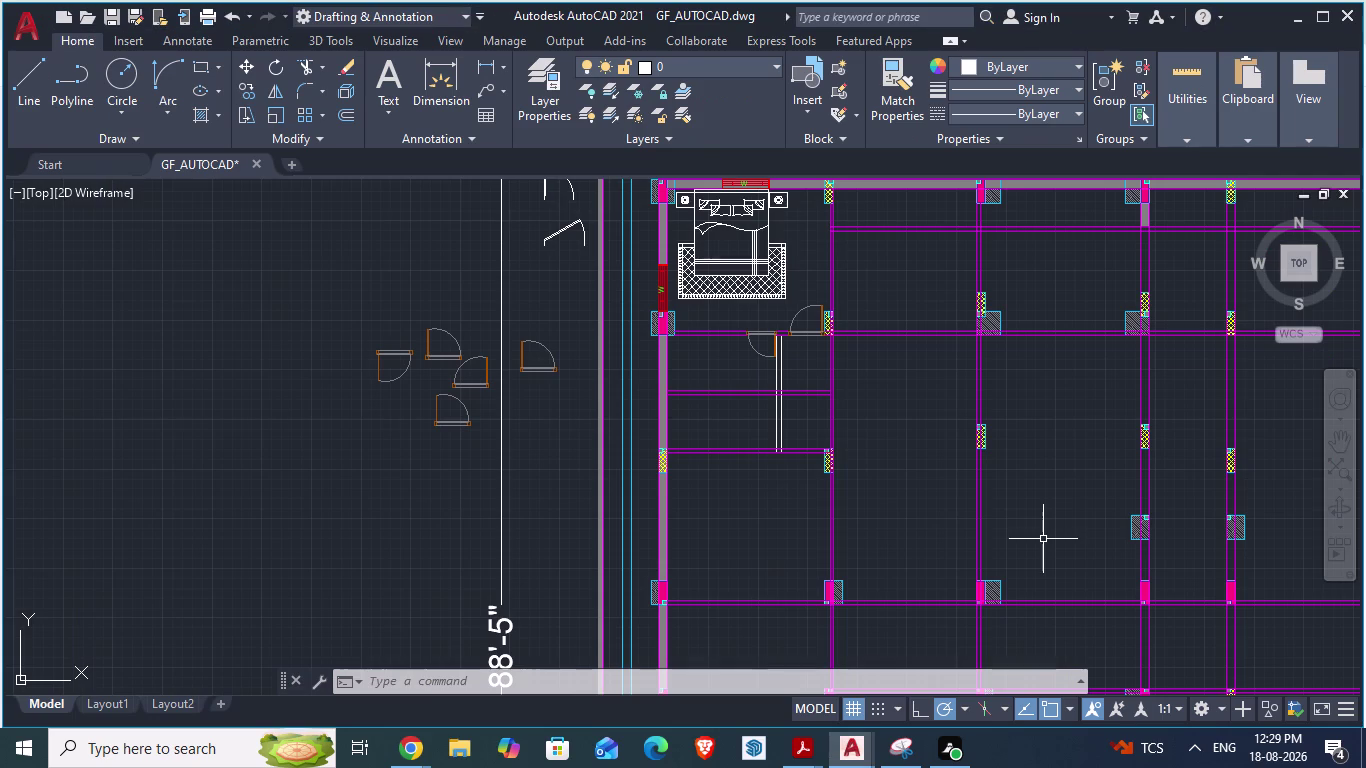
key(alt+Tab)
key(alt+Tab)
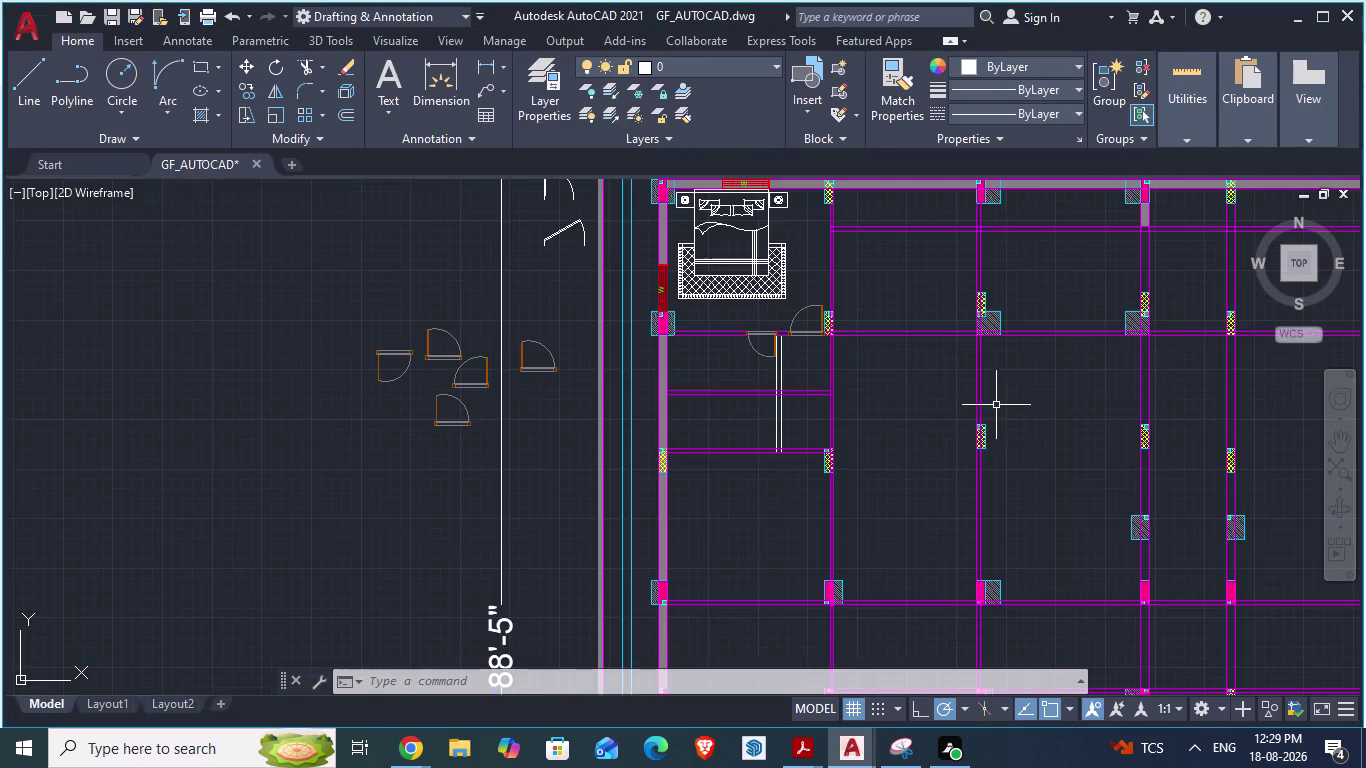
scroll(up, 3)
Trim the partition wall lines crossed by a fence near the WC.
text(tr)
key(Return)
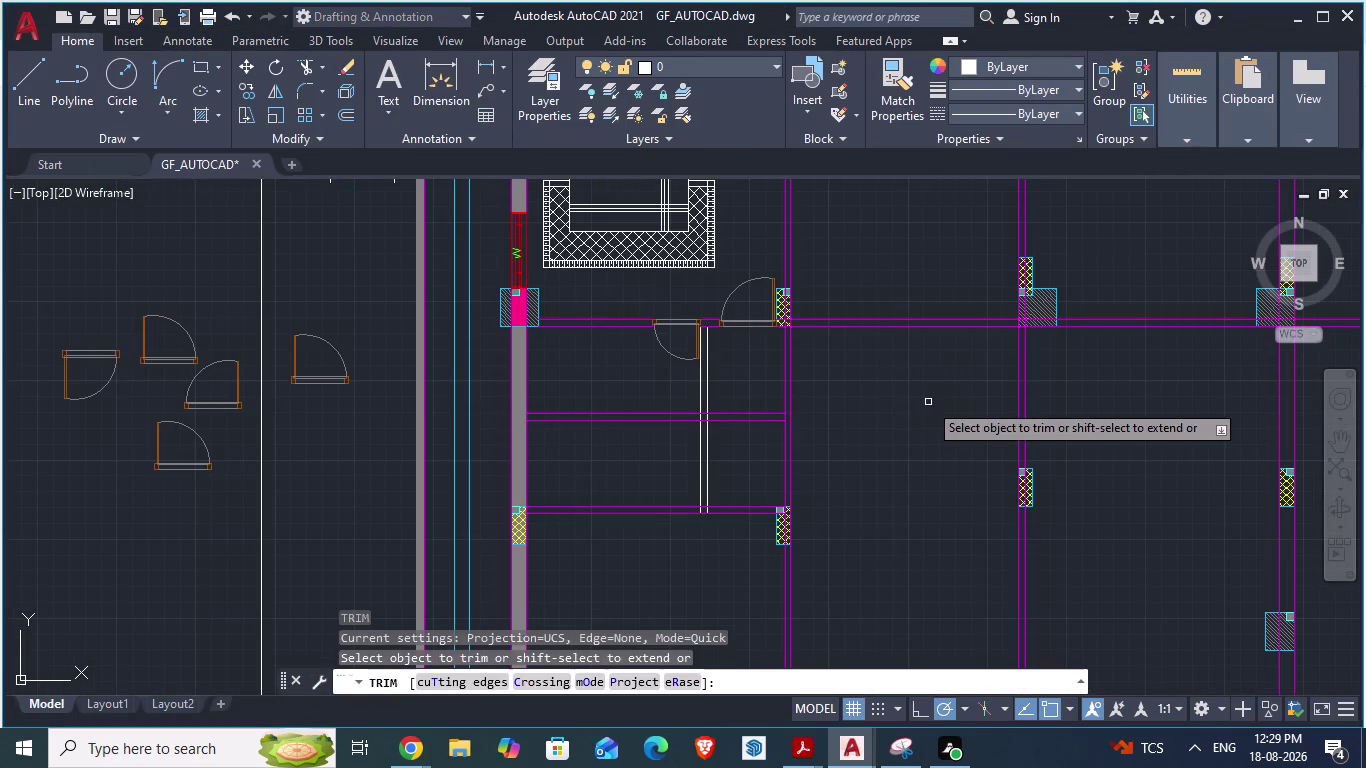
drag(906, 280, 913, 387)
scroll(down, 3)
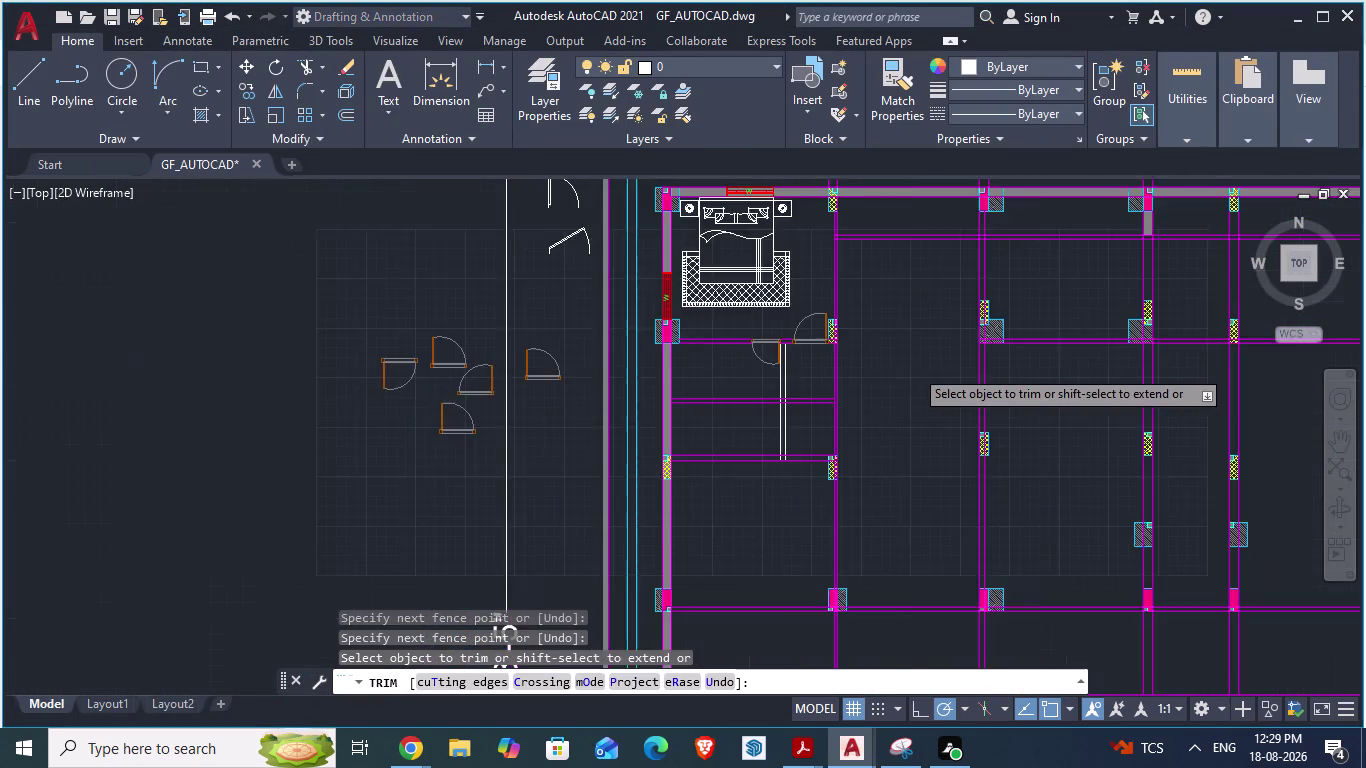
scroll(down, 3)
key(Tab)
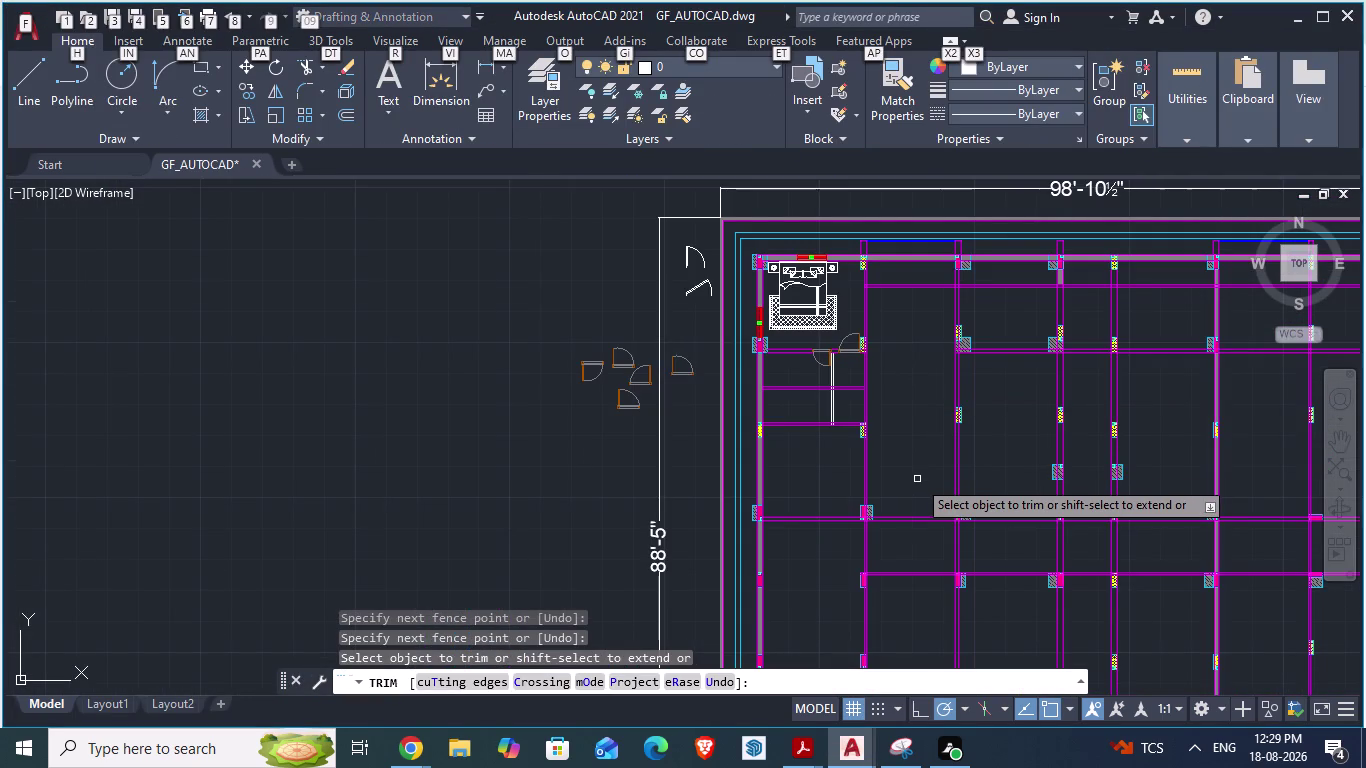
Cross-check the toilet wall between the ground-floor plan and ARCH PLANS.
key(alt+Tab)
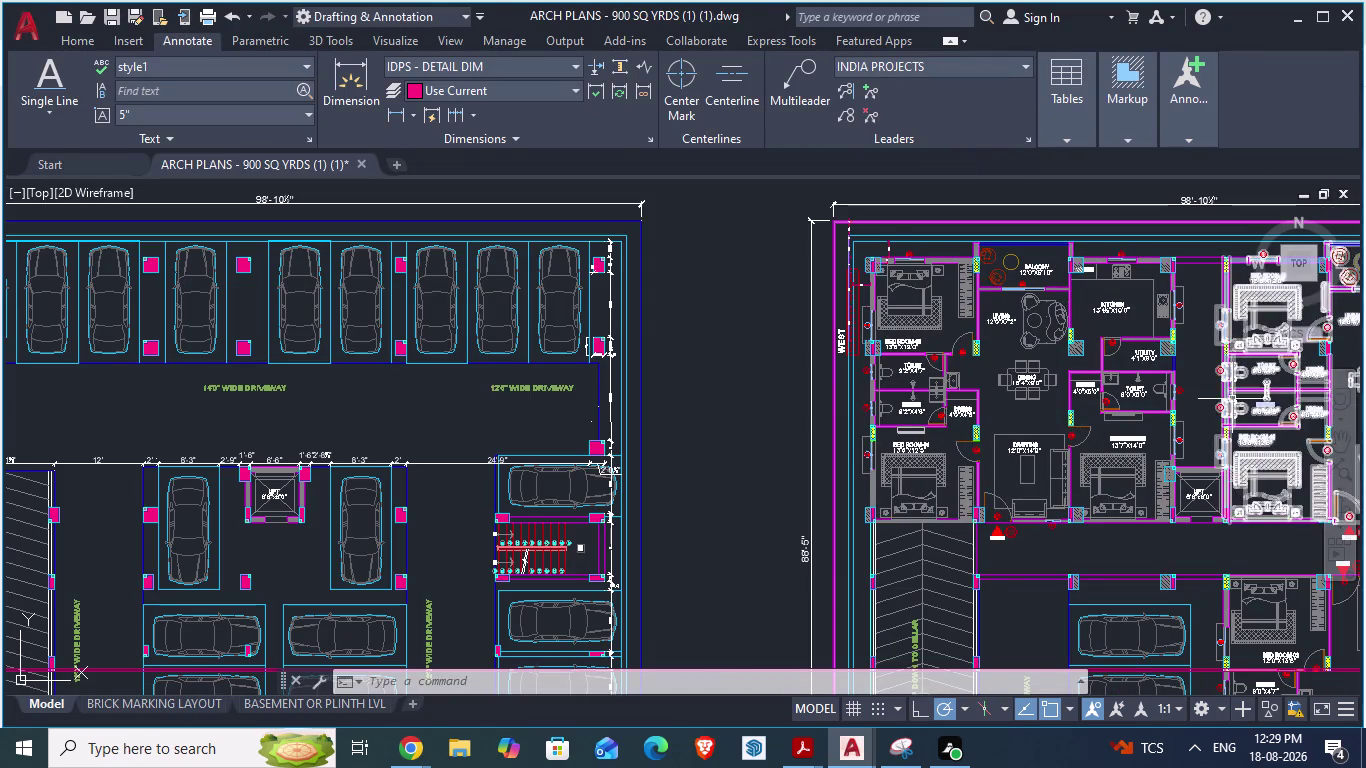
scroll(up, 3)
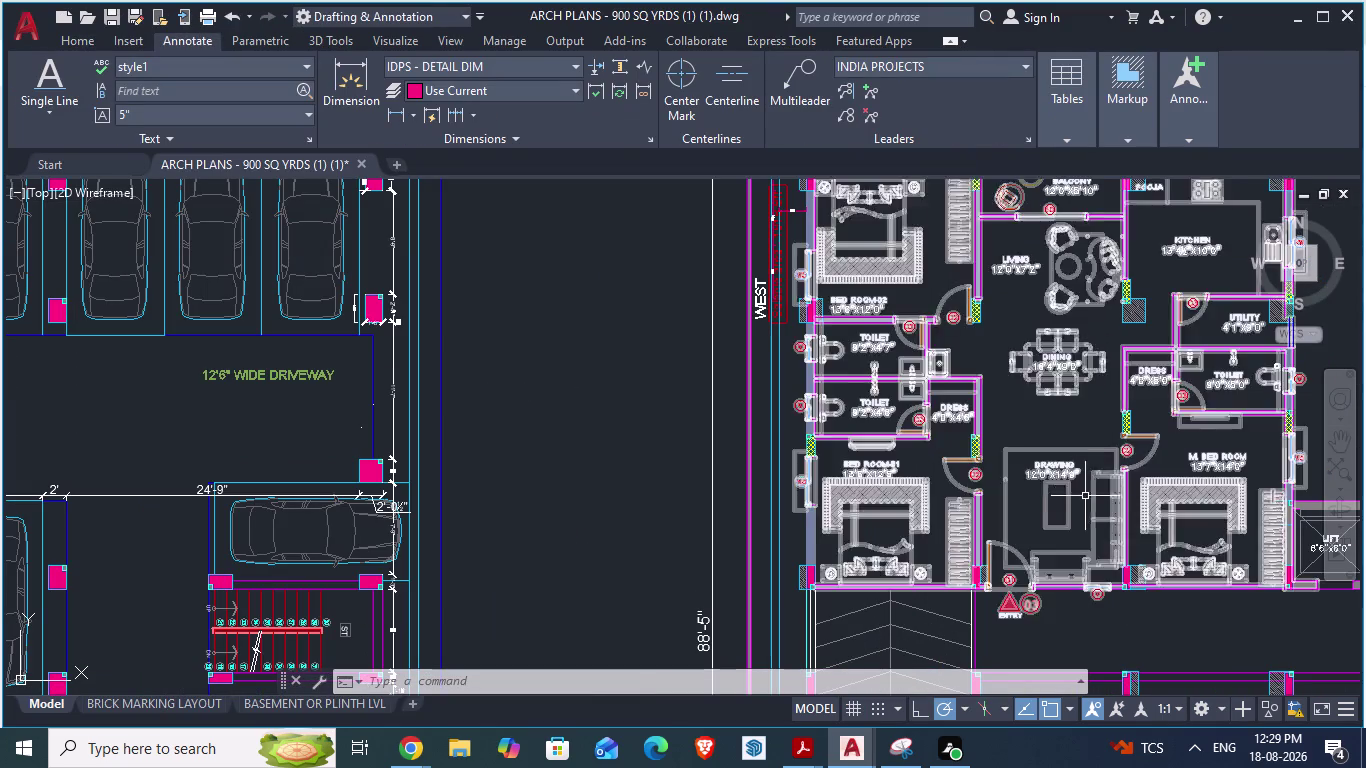
scroll(down, 3)
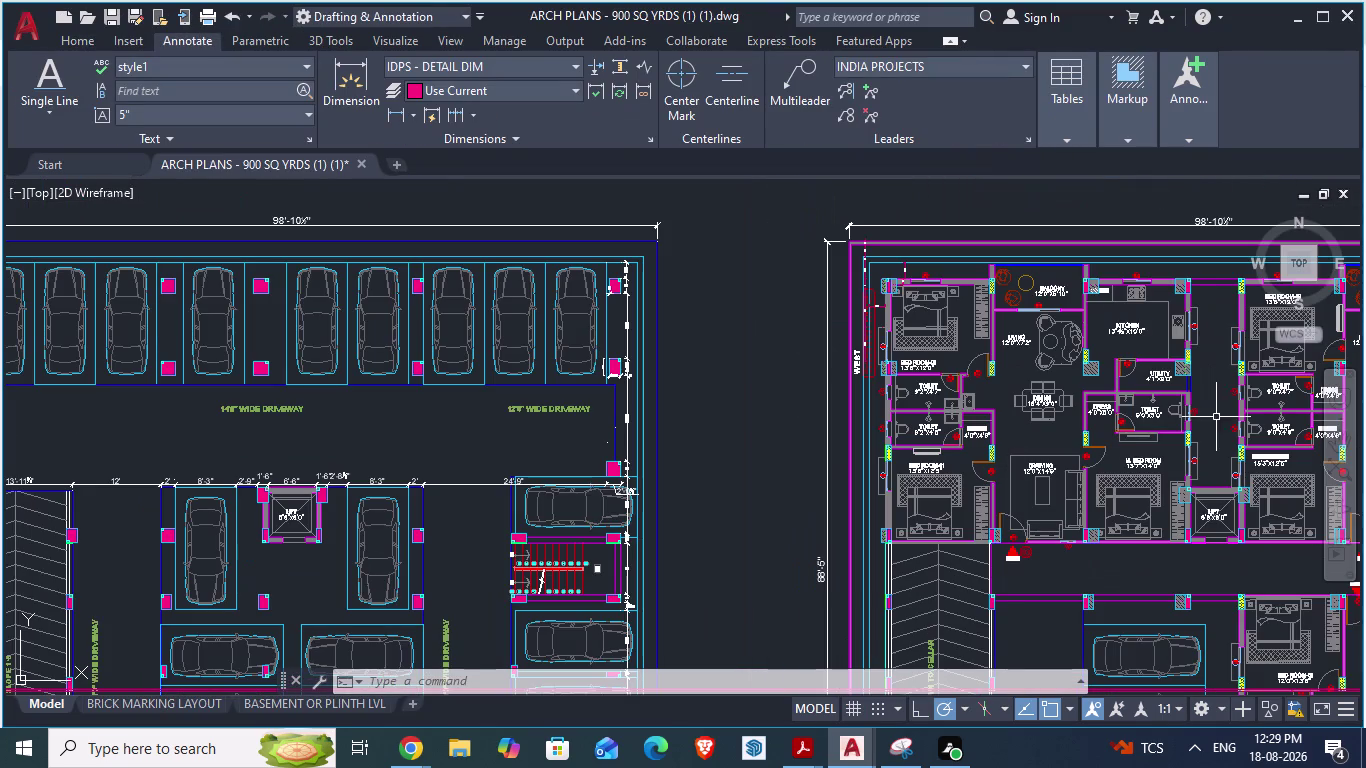
key(alt+Tab)
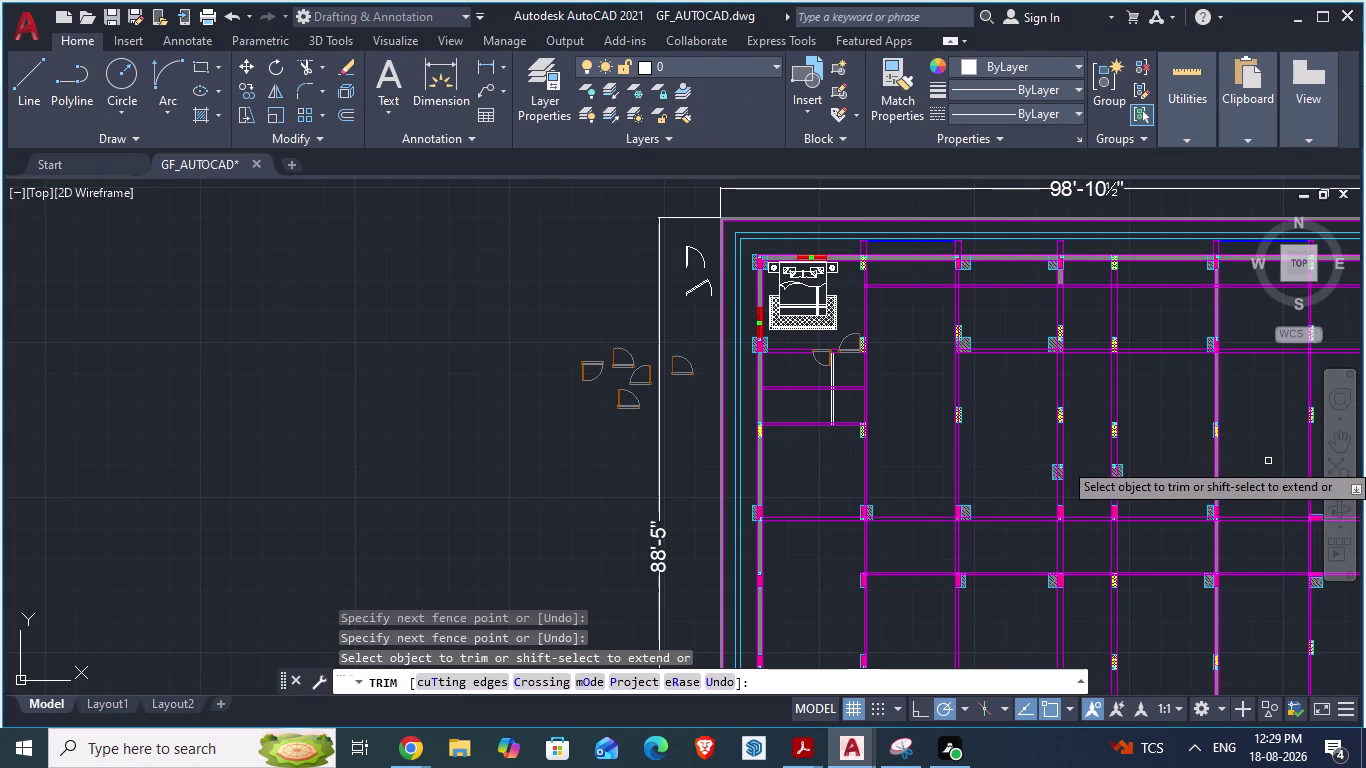
key(alt+Tab)
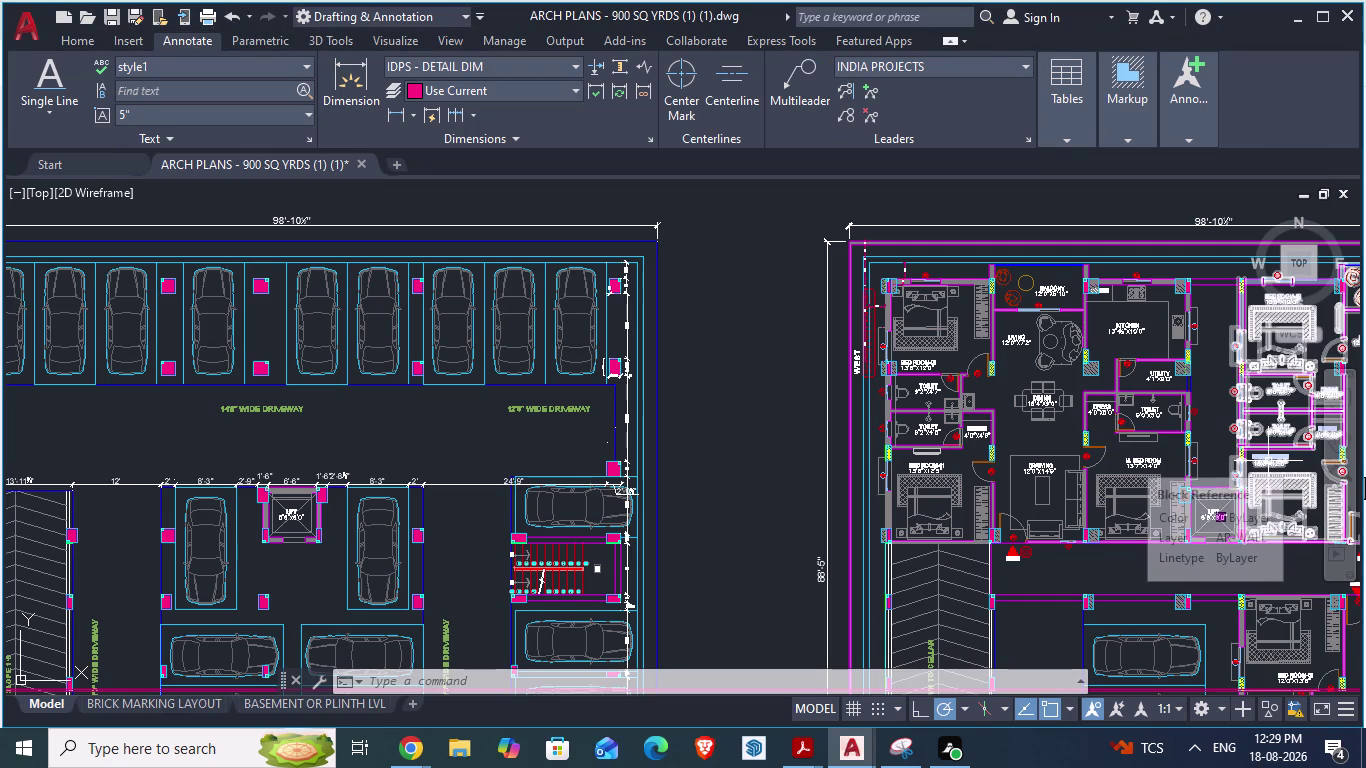
key(alt+Tab)
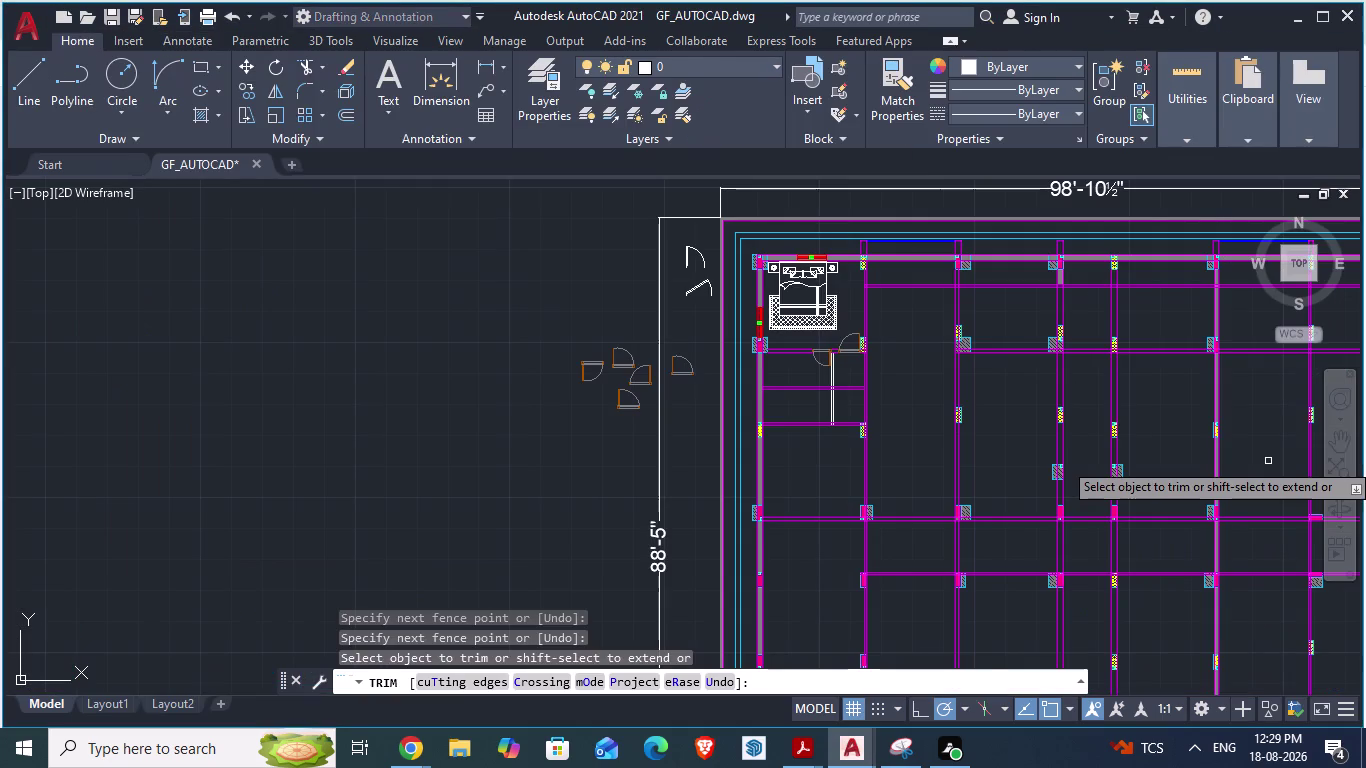
key(alt+Tab)
scroll(up, 3)
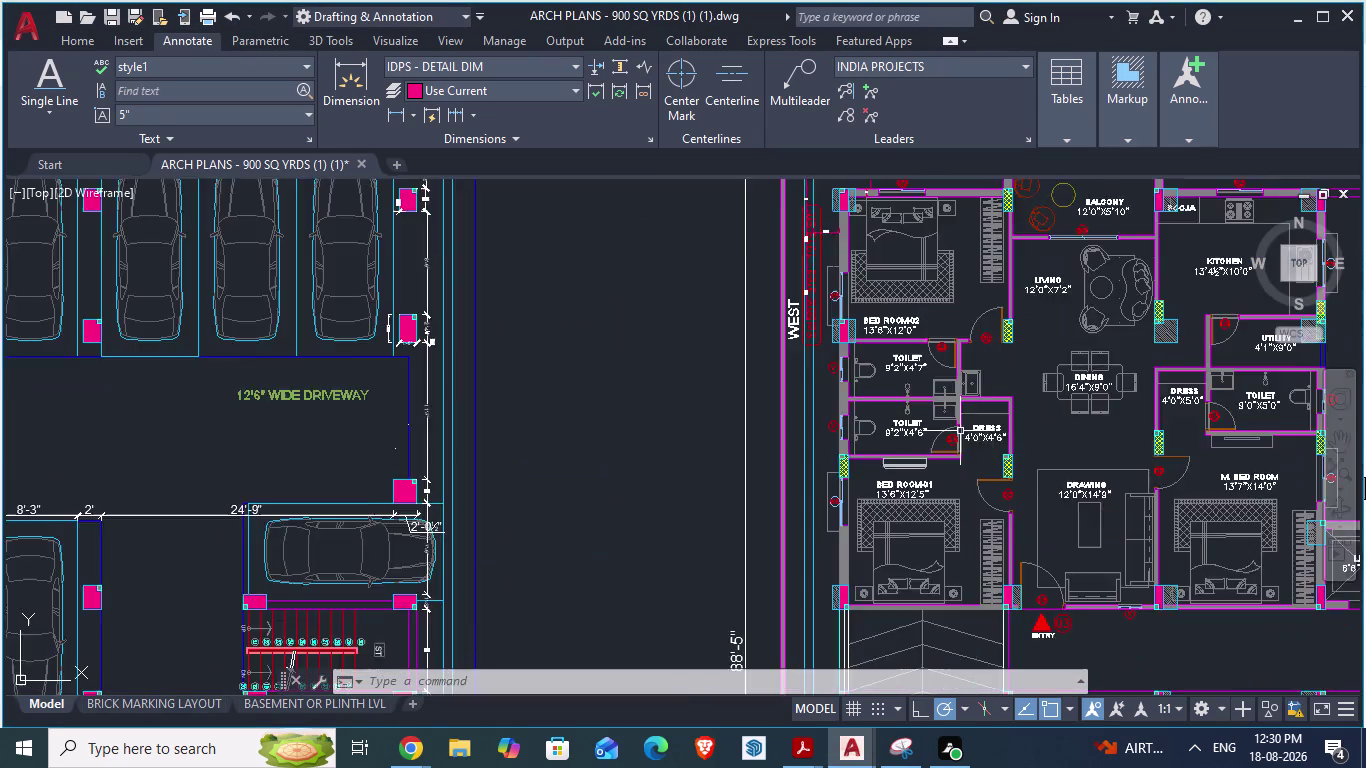
scroll(up, 3)
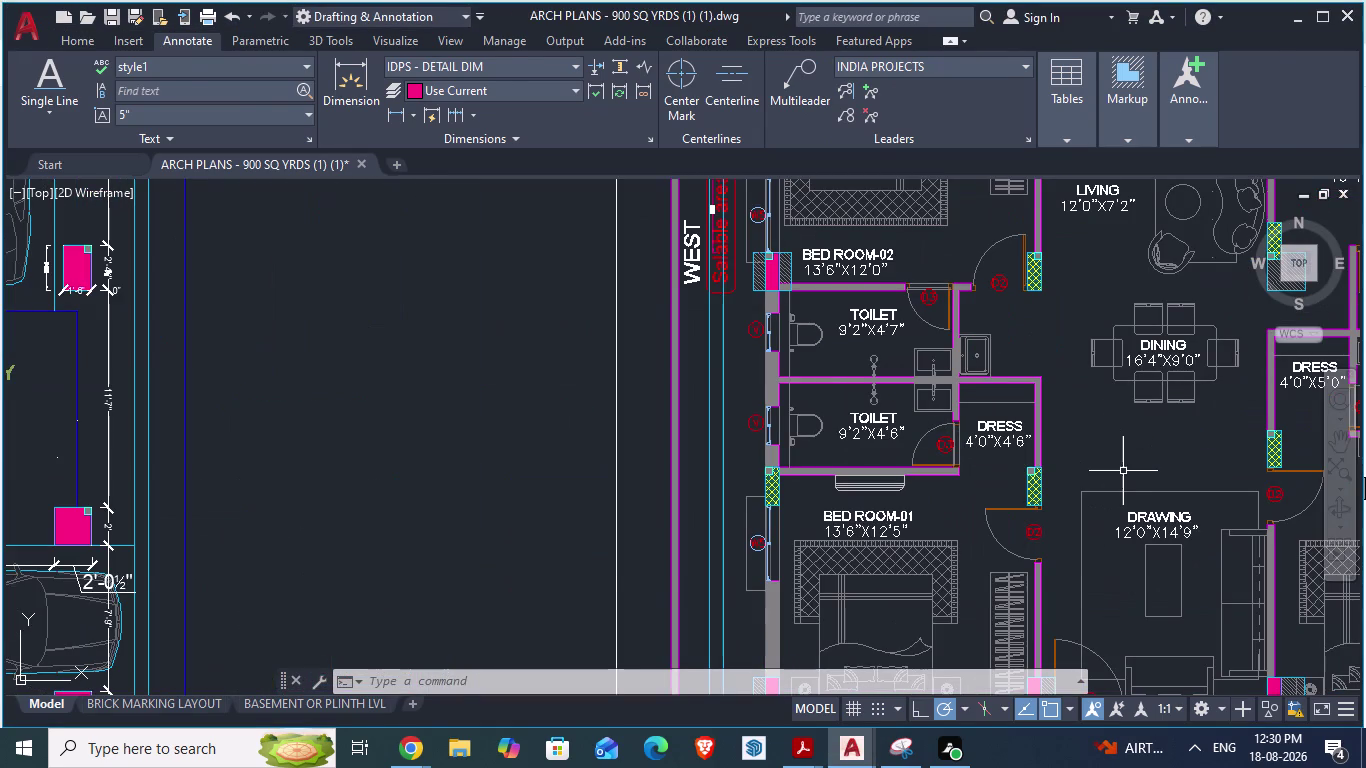
key(alt+Tab)
scroll(up, 3)
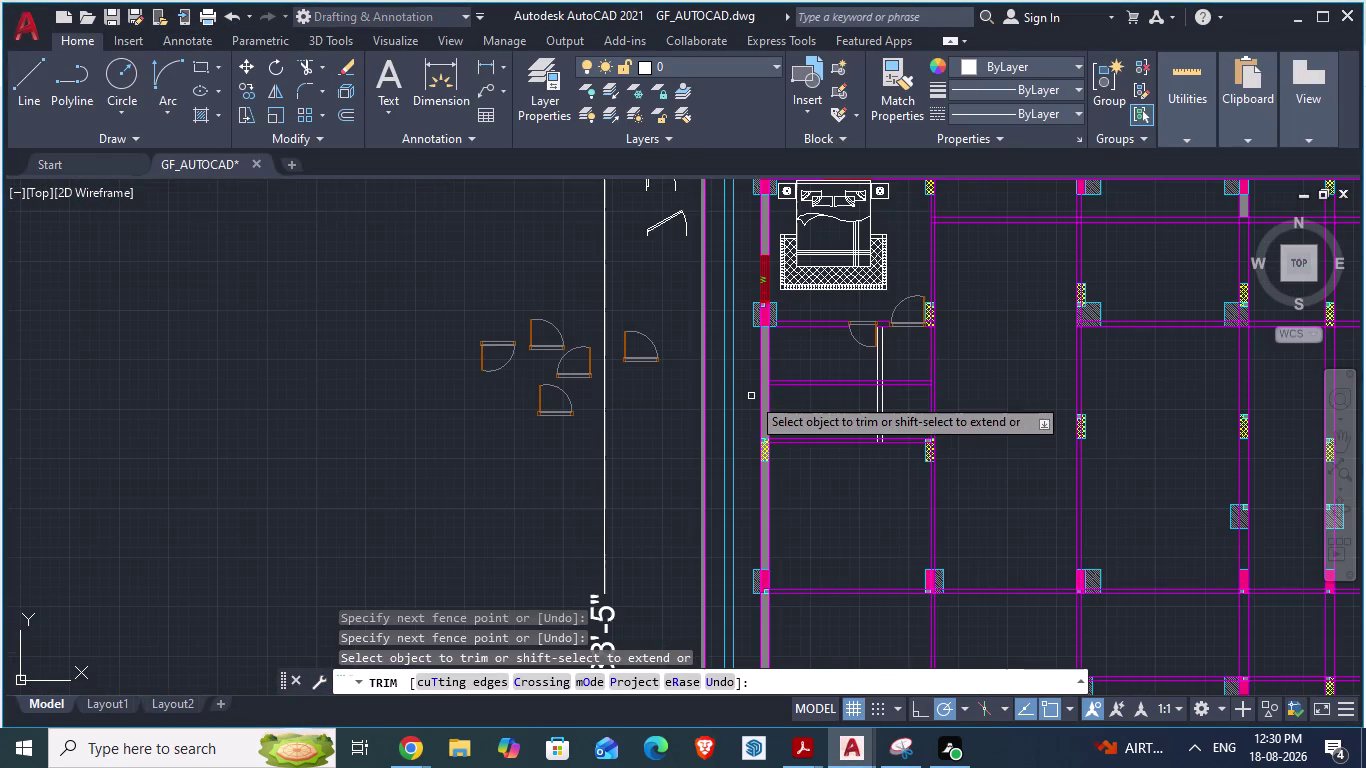
scroll(down, 3)
key(alt+Tab)
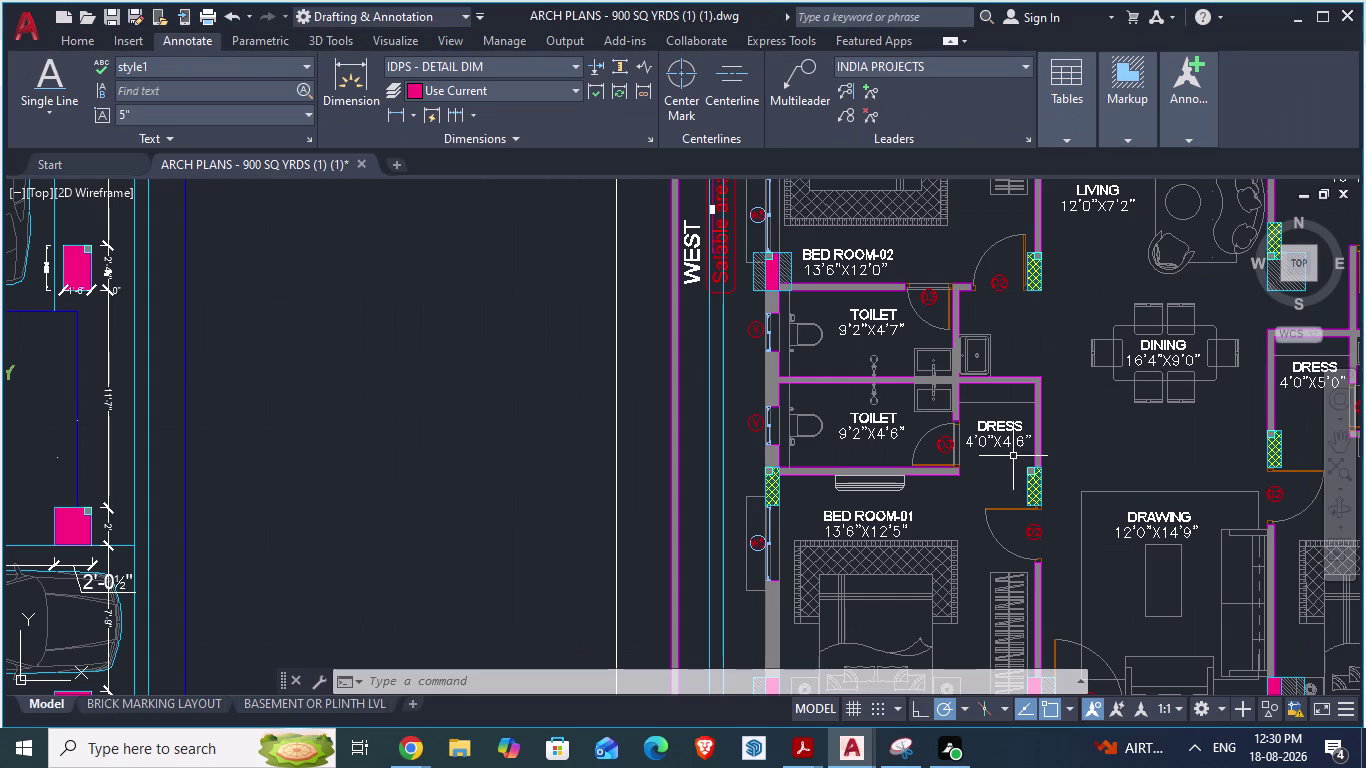
scroll(down, 3)
key(alt+Tab)
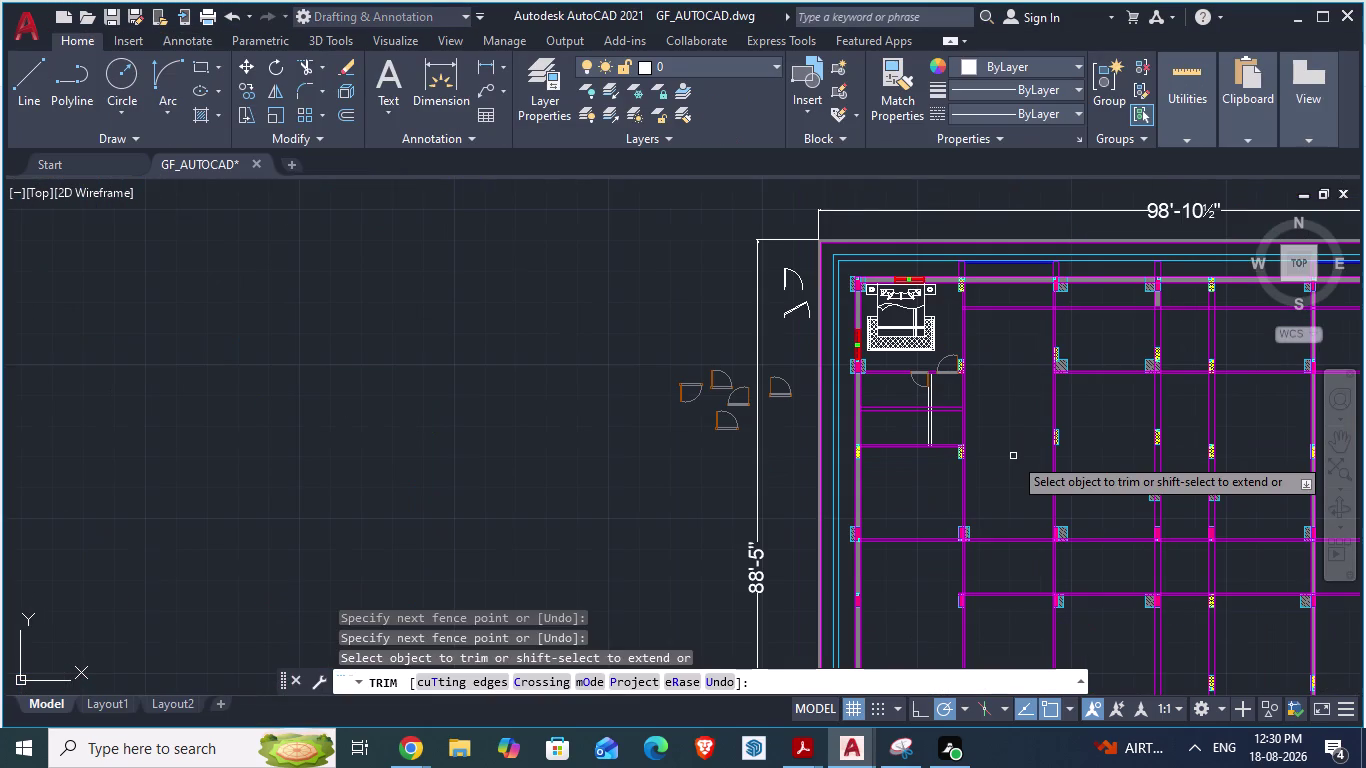
key(alt+Tab)
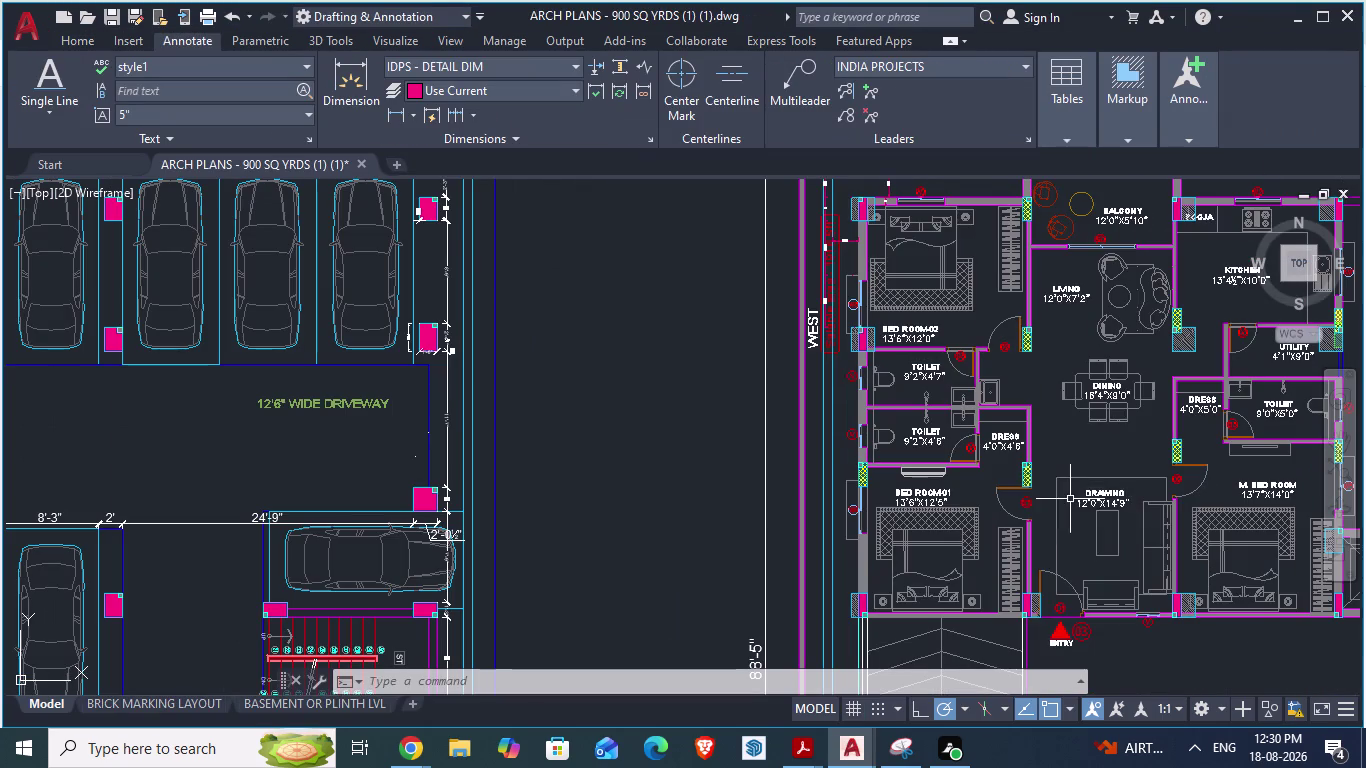
scroll(up, 3)
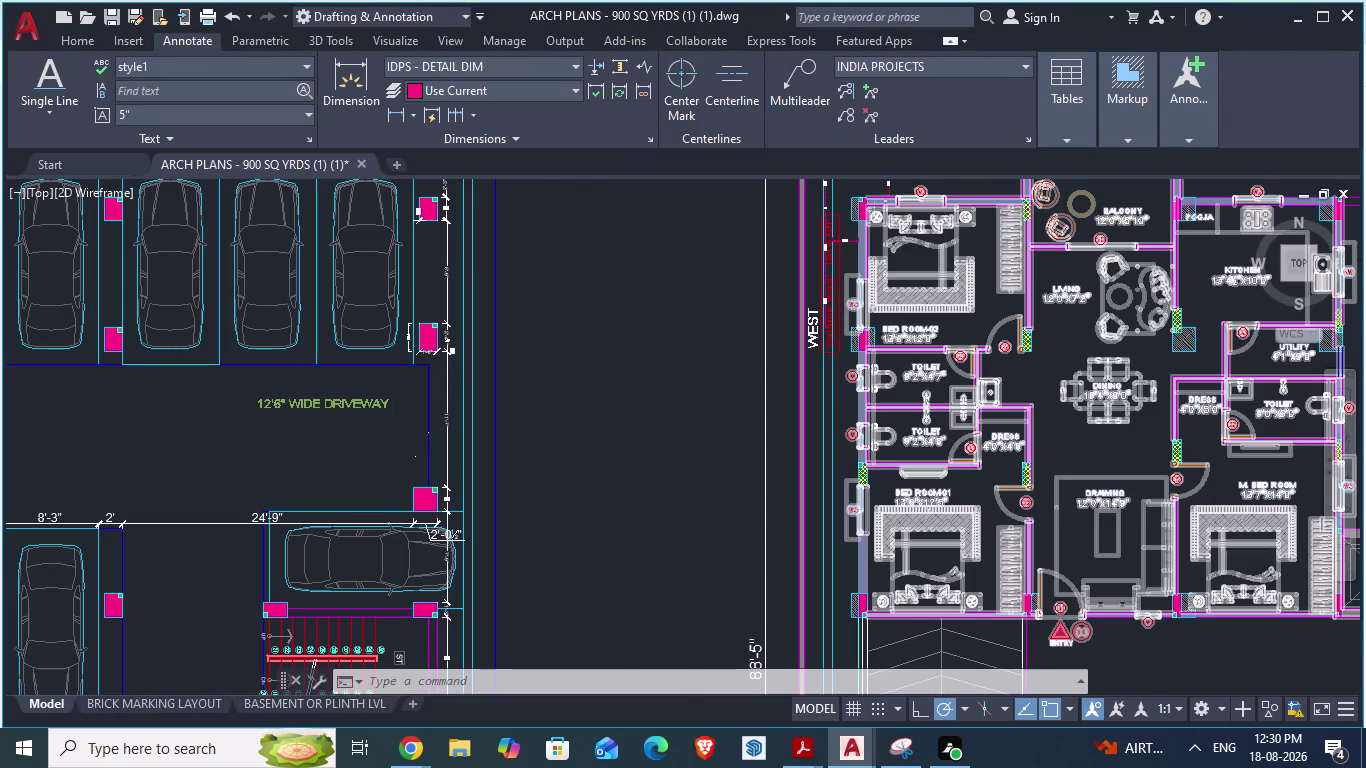
scroll(up, 3)
scroll(down, 3)
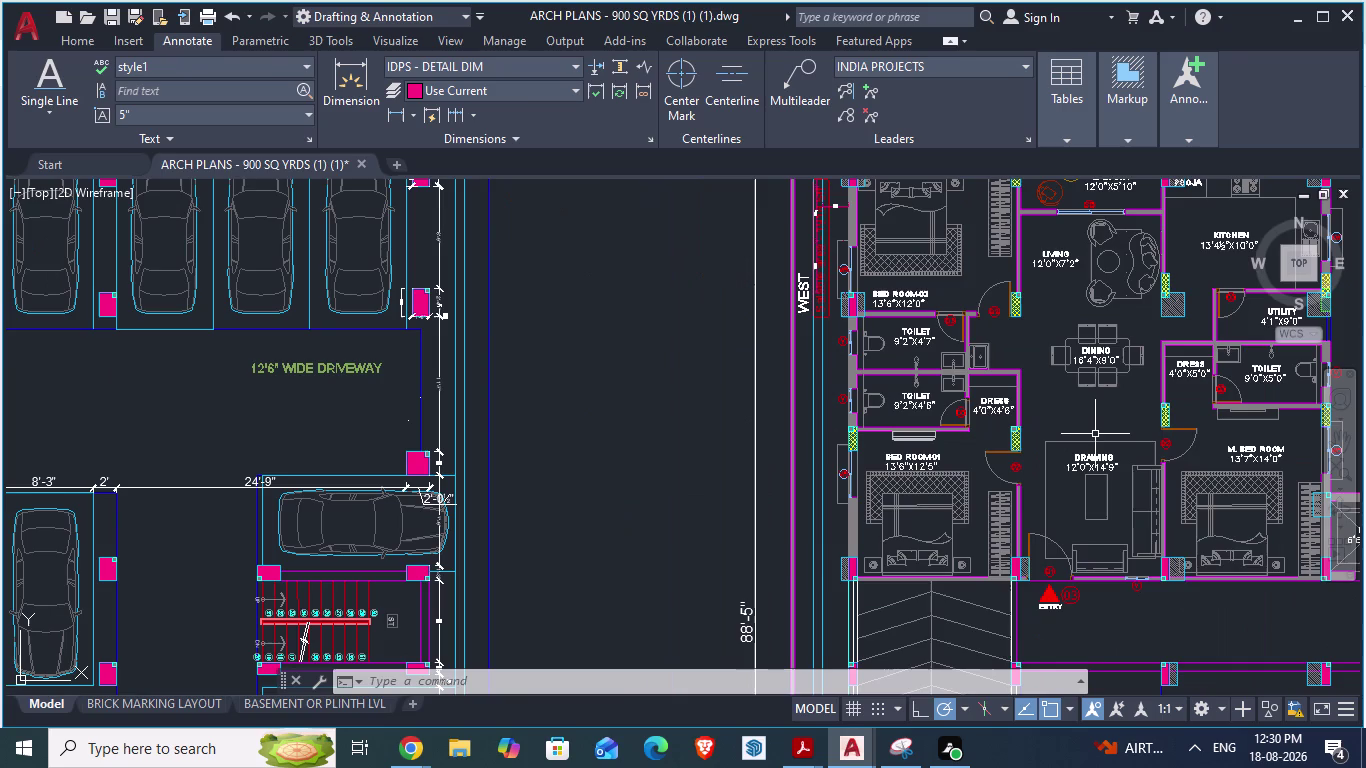
key(alt+Tab)
key(alt+Tab)
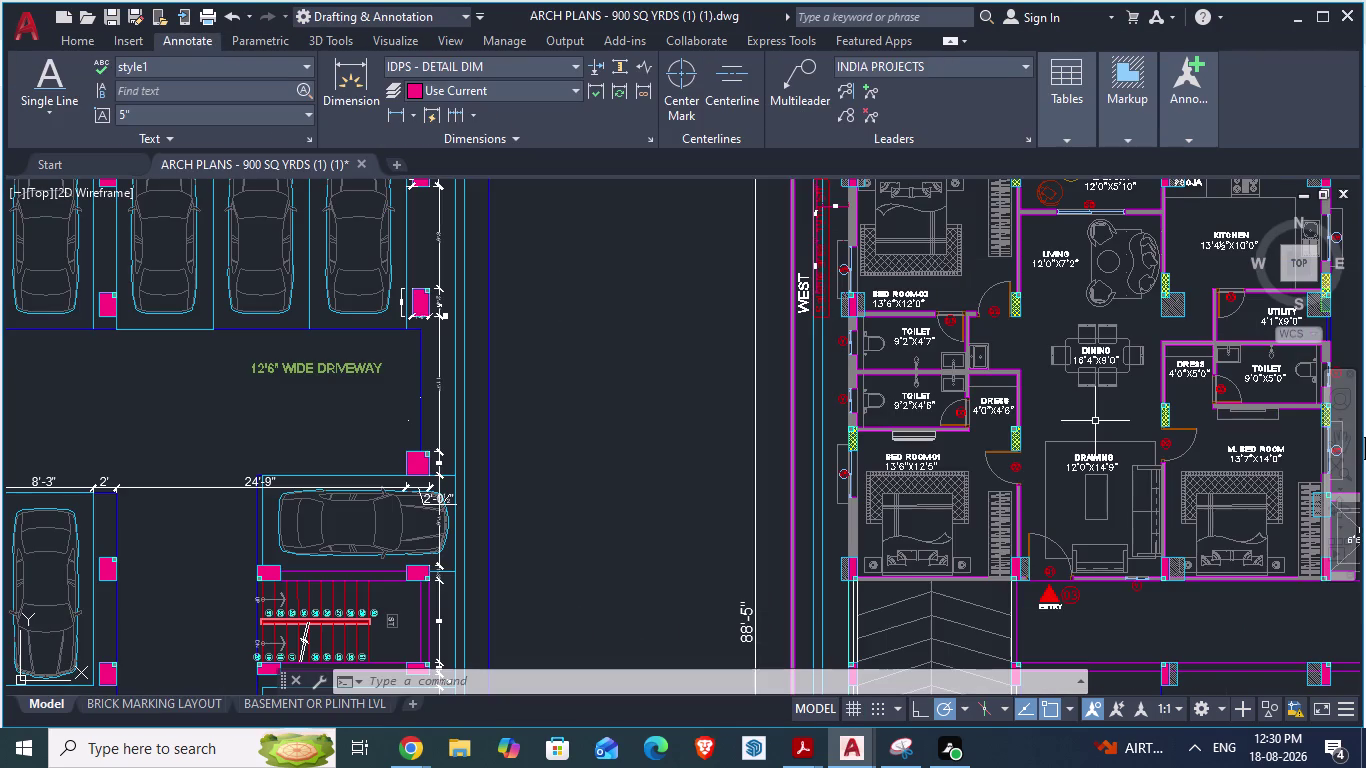
key(alt+Tab)
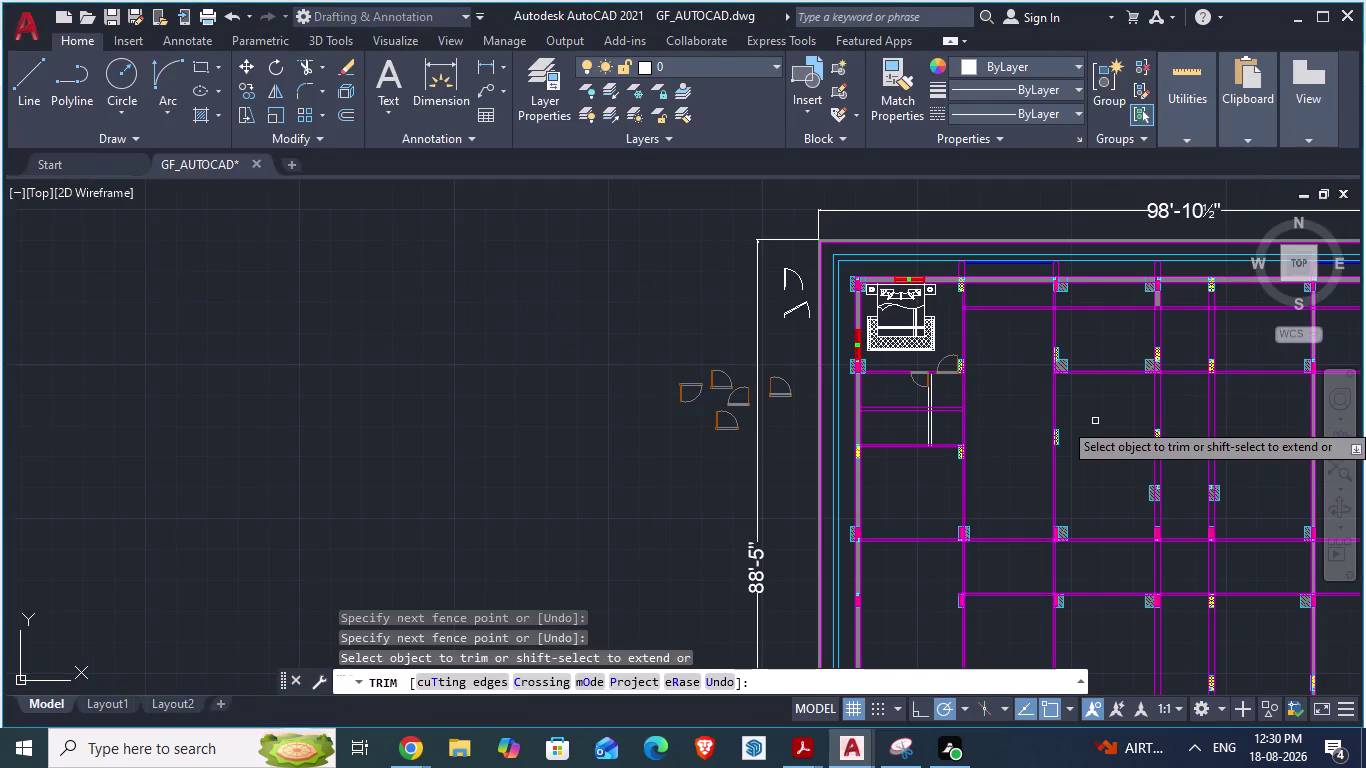
key(alt+Tab)
key(alt+Tab)
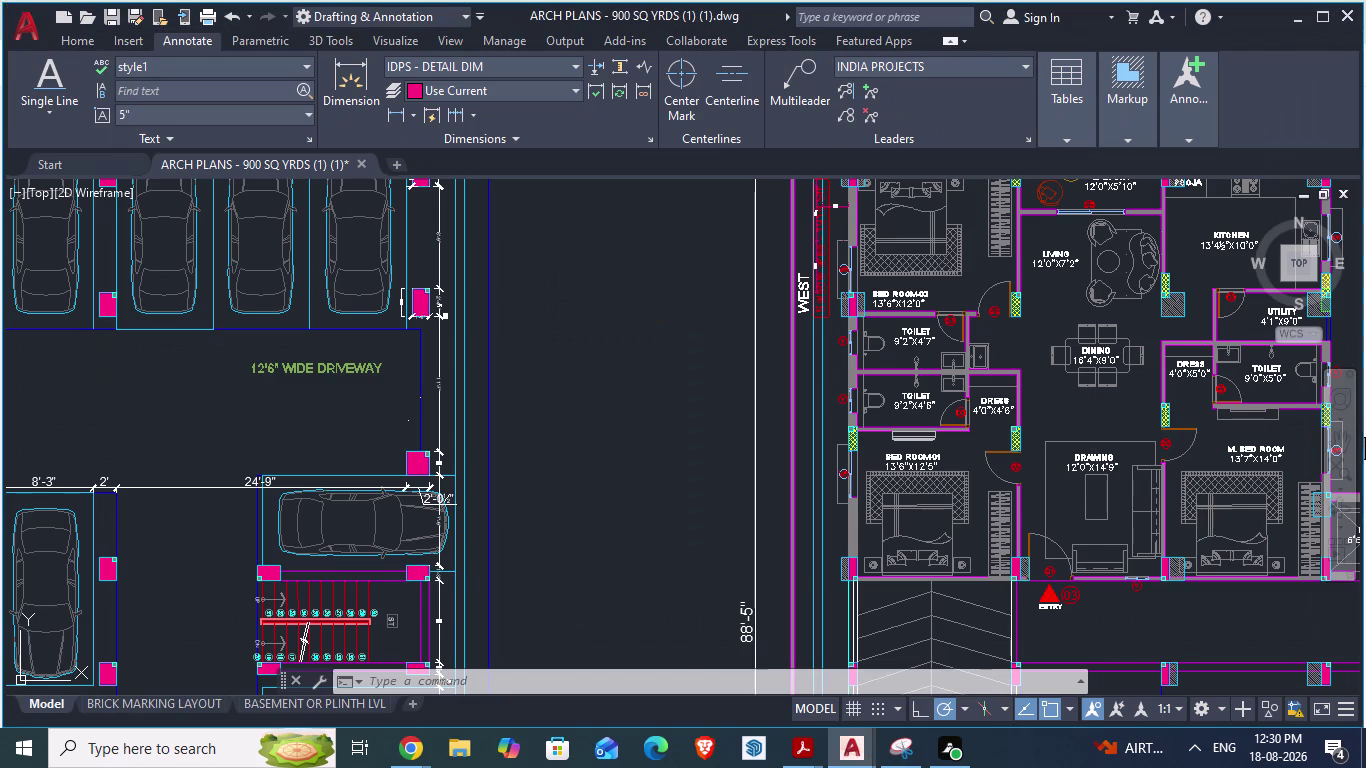
scroll(up, 3)
Trim the wall line ends near the toilet with a second fence.
text(tr)
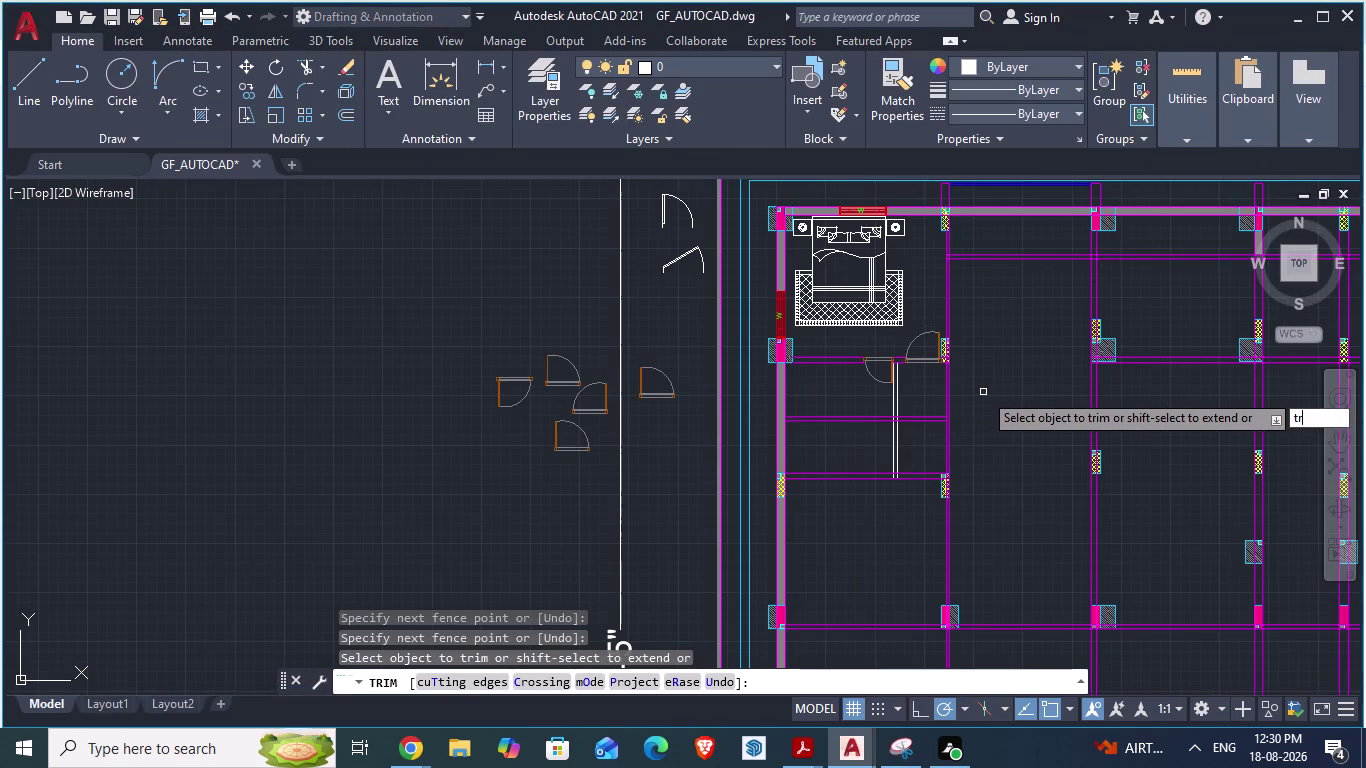
key(Return)
drag(926, 395, 950, 395)
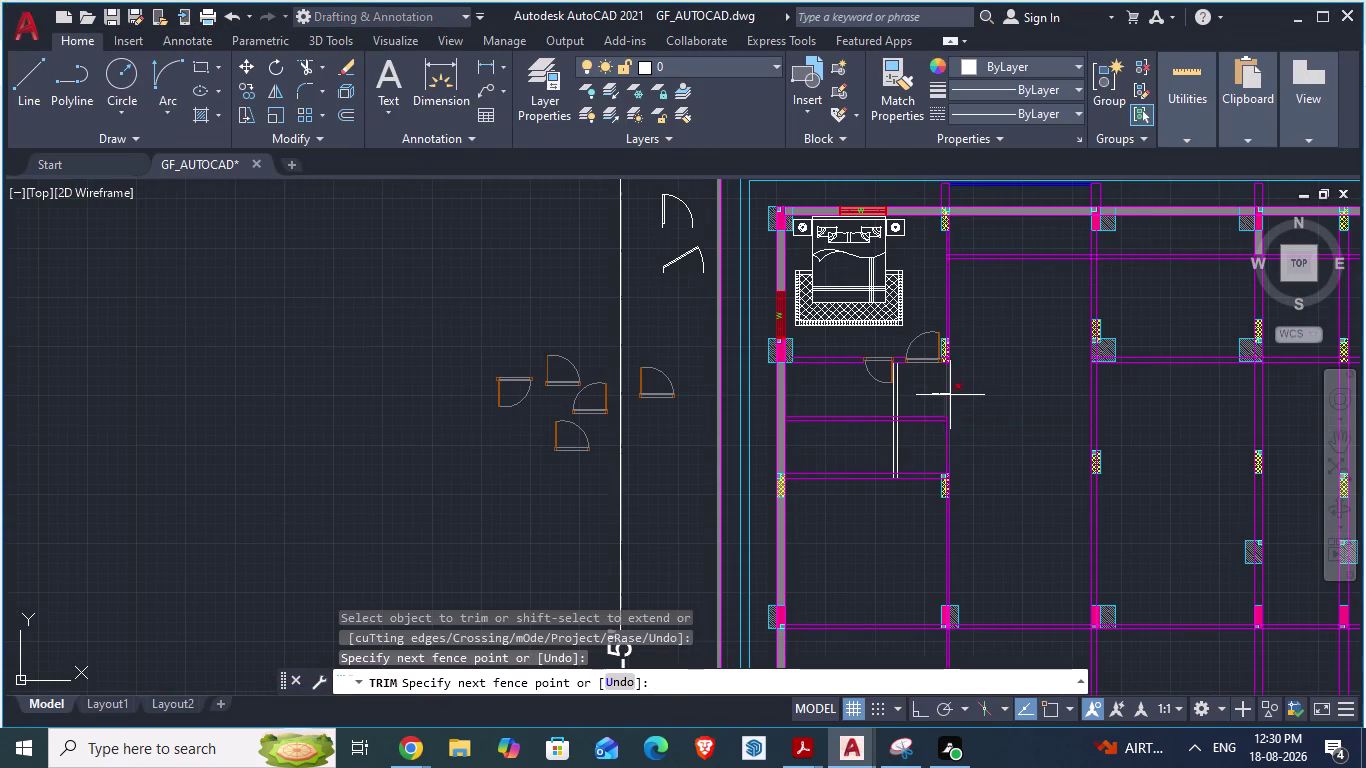
drag(950, 395, 963, 397)
scroll(up, 3)
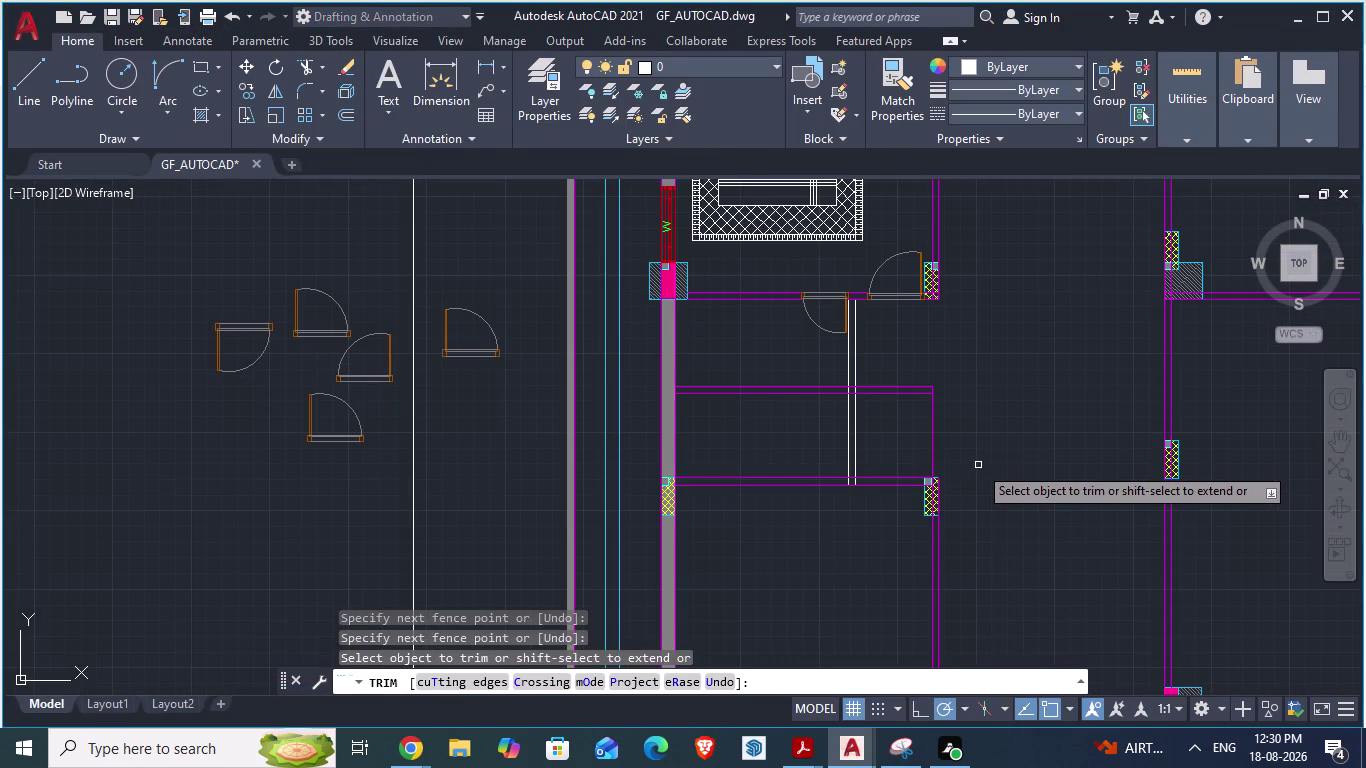
key(alt+Tab)
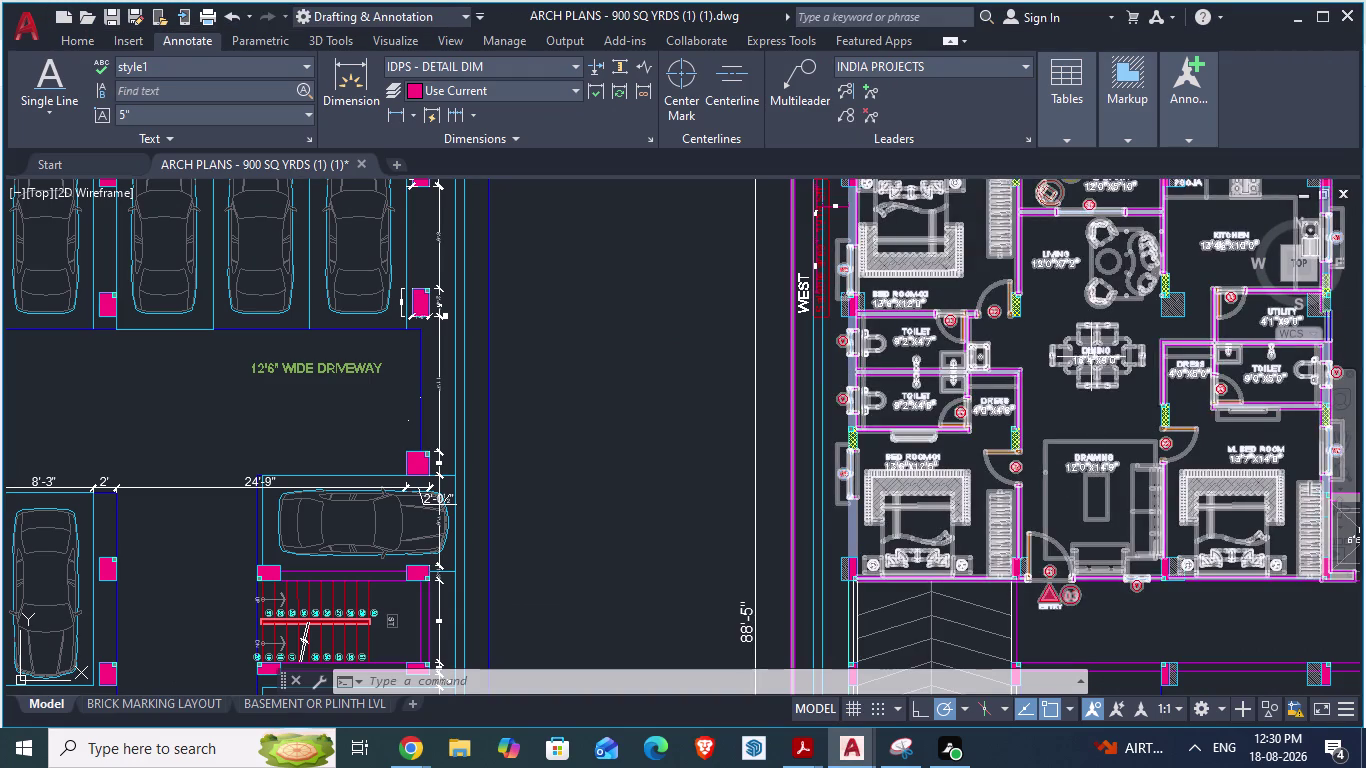
scroll(up, 3)
key(alt+Tab)
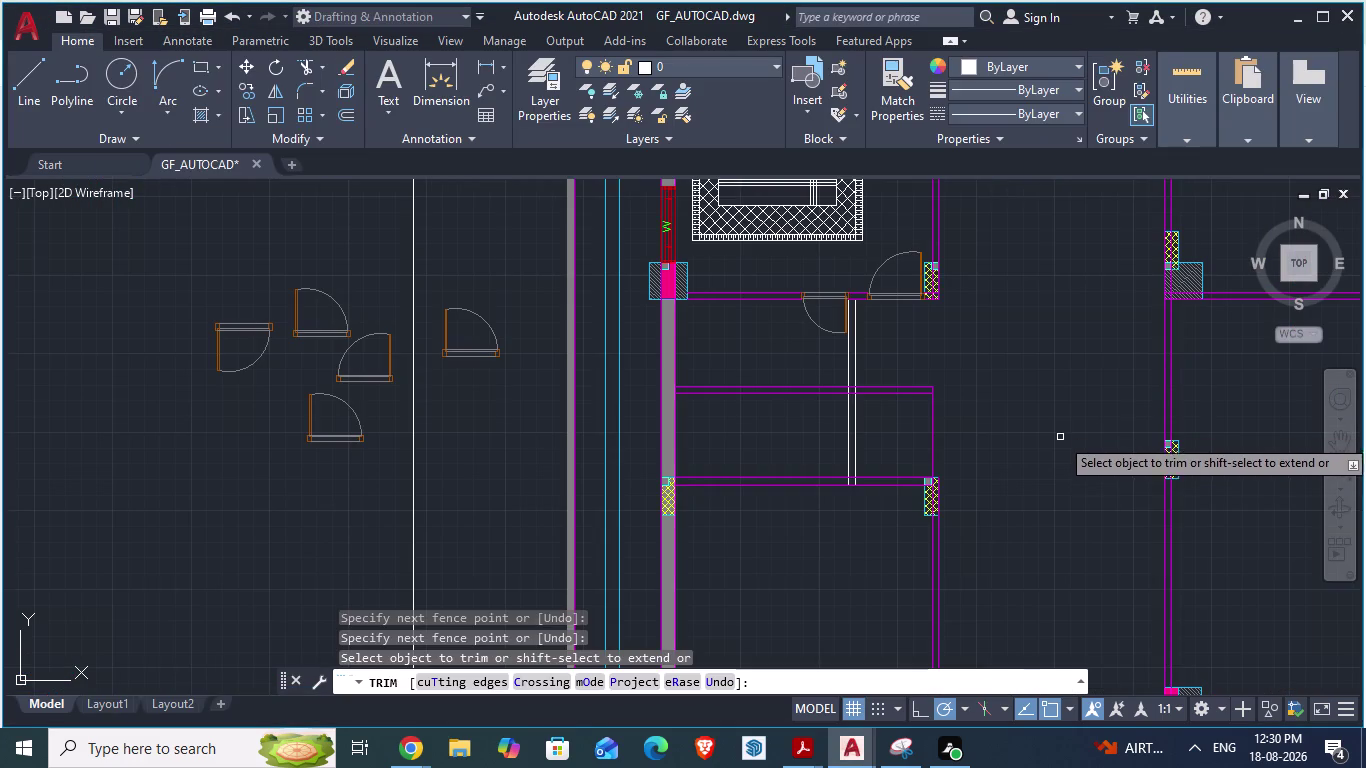
End the trim and start a new line at the wall end.
key(l)
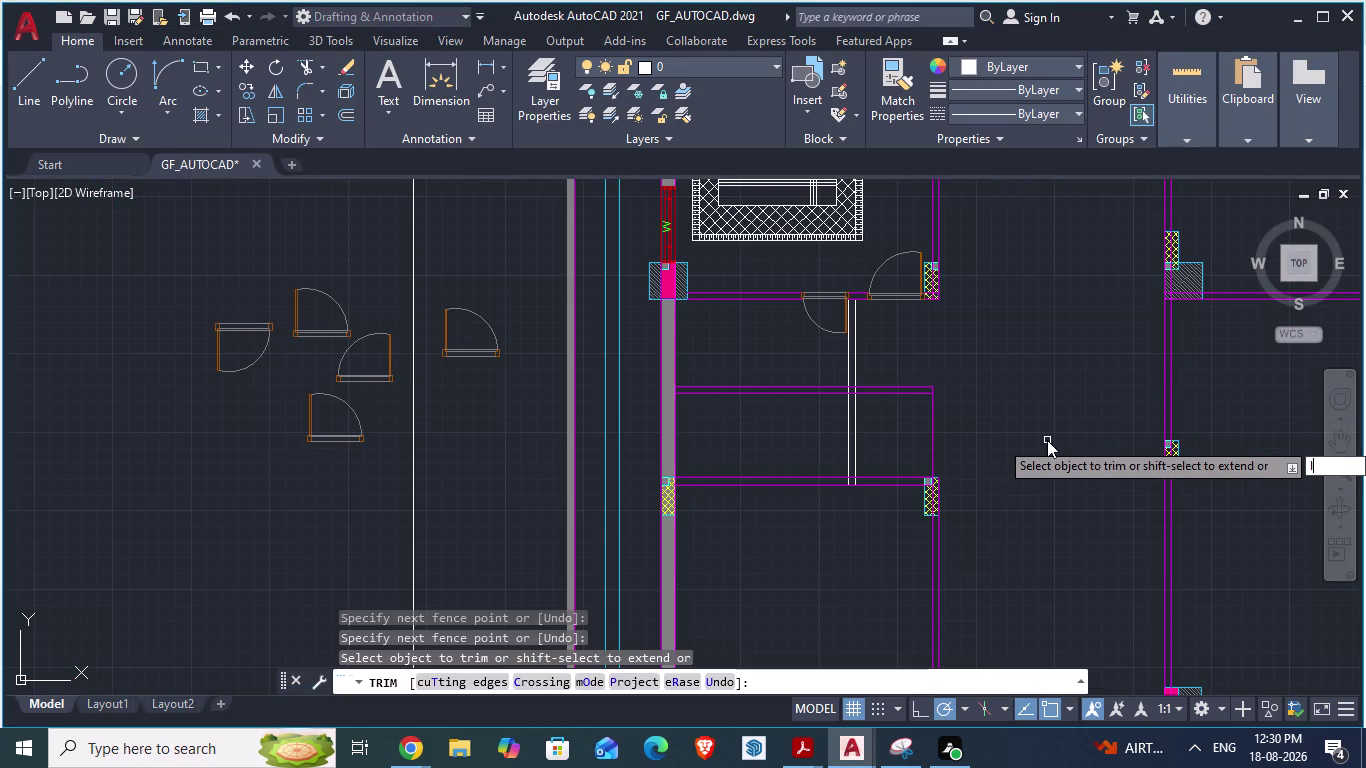
key(Return)
scroll(up, 3)
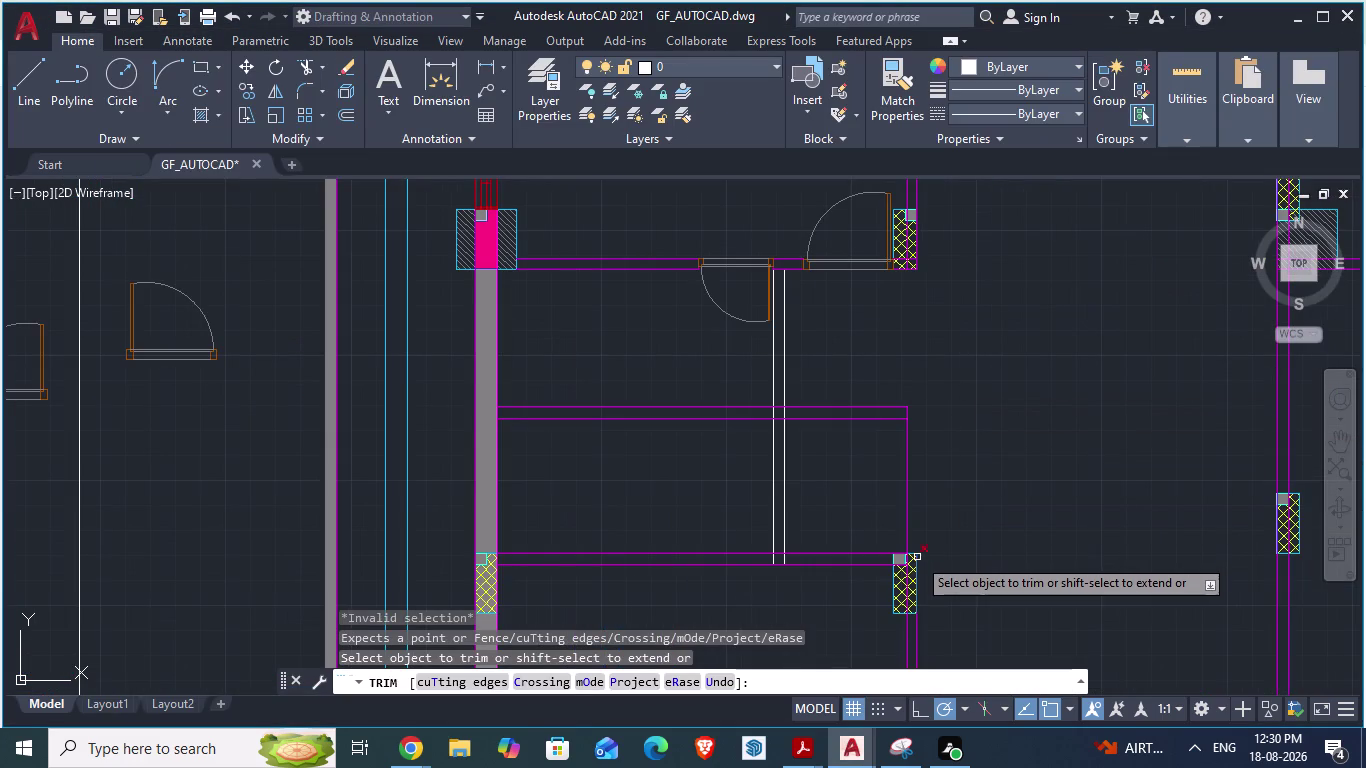
key(Escape)
key(l)
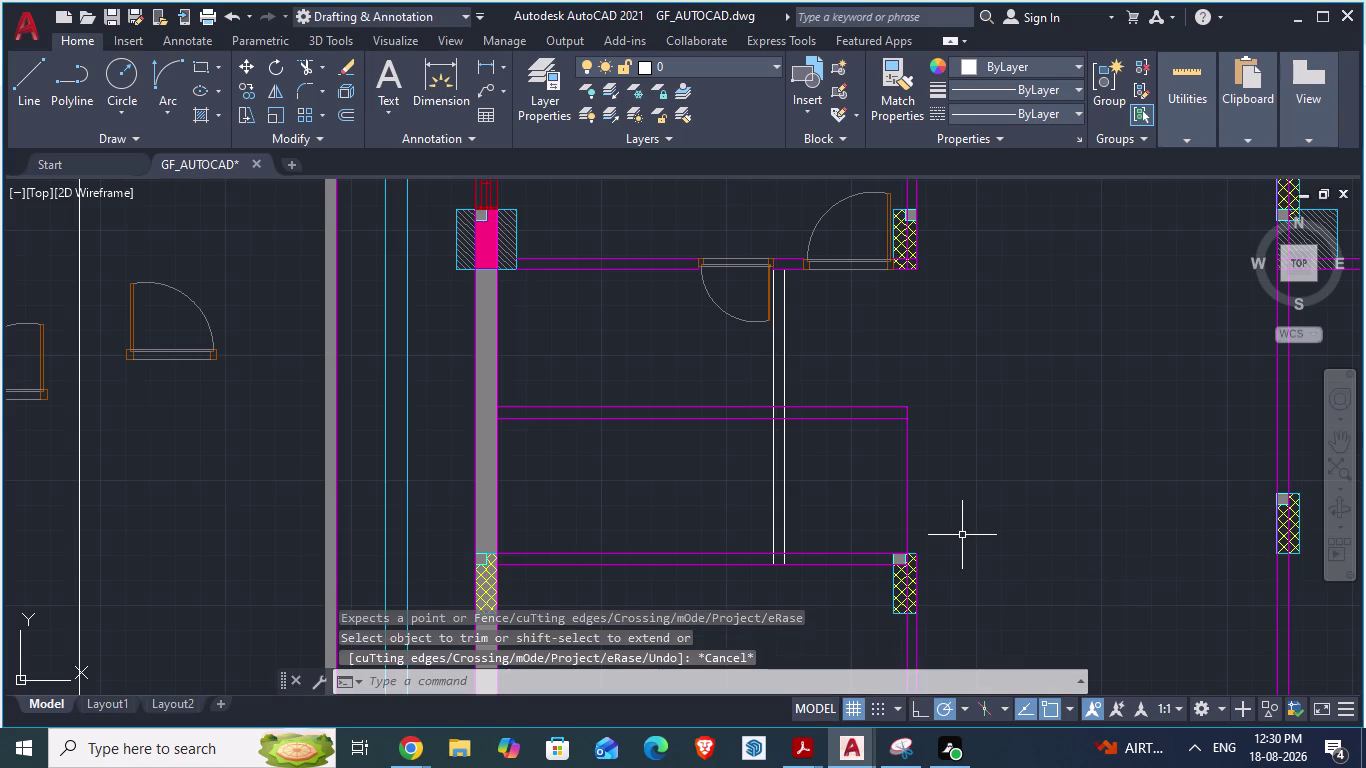
key(Return)
Draw a line from the hatched column corner up to the top wall, with a short return left.
scroll(up, 3)
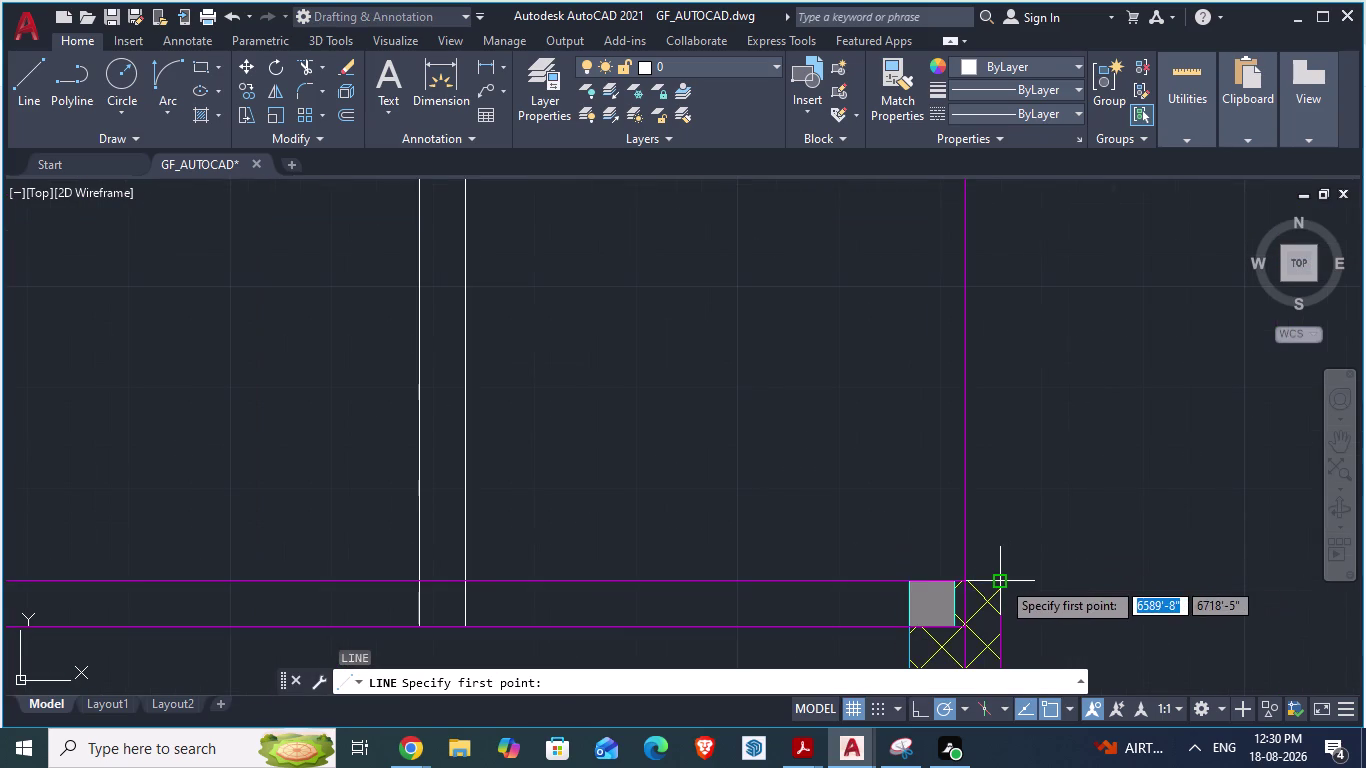
click(1001, 580)
scroll(down, 3)
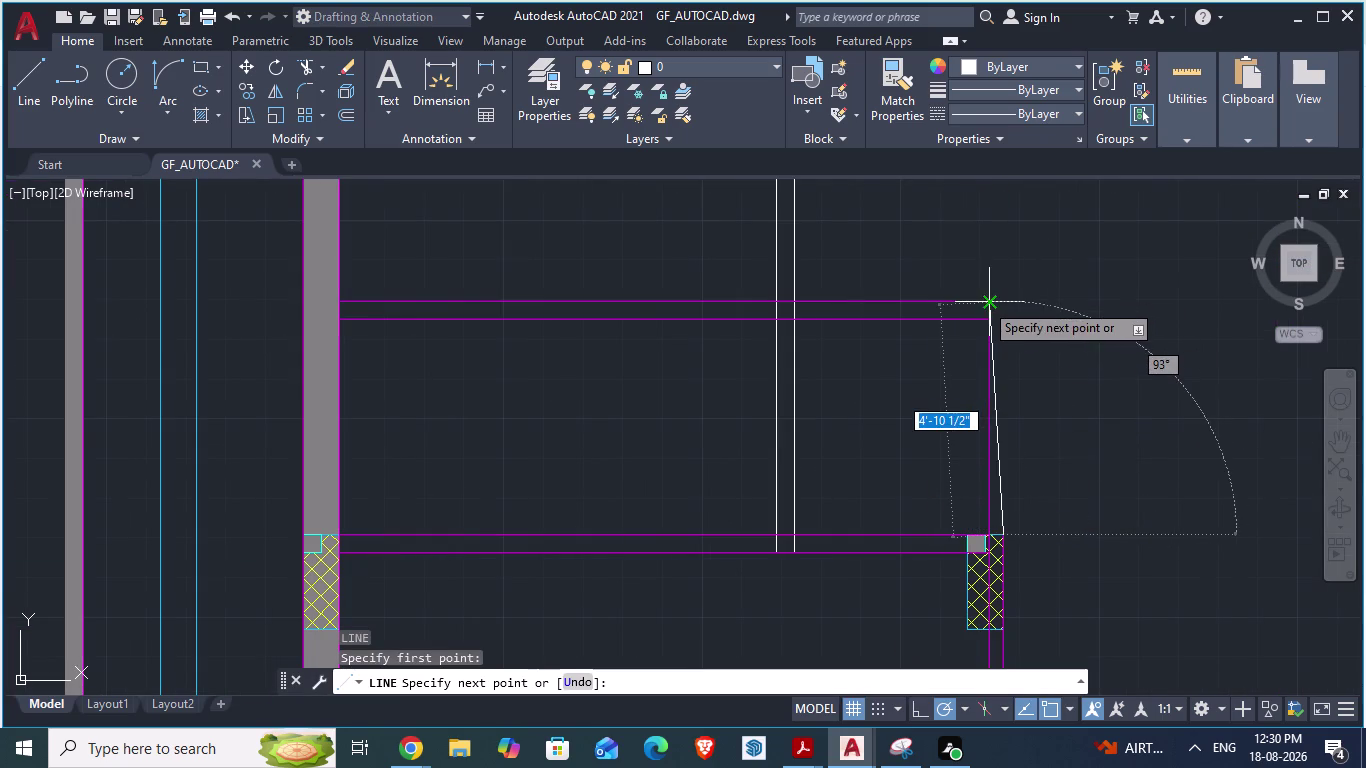
click(1007, 305)
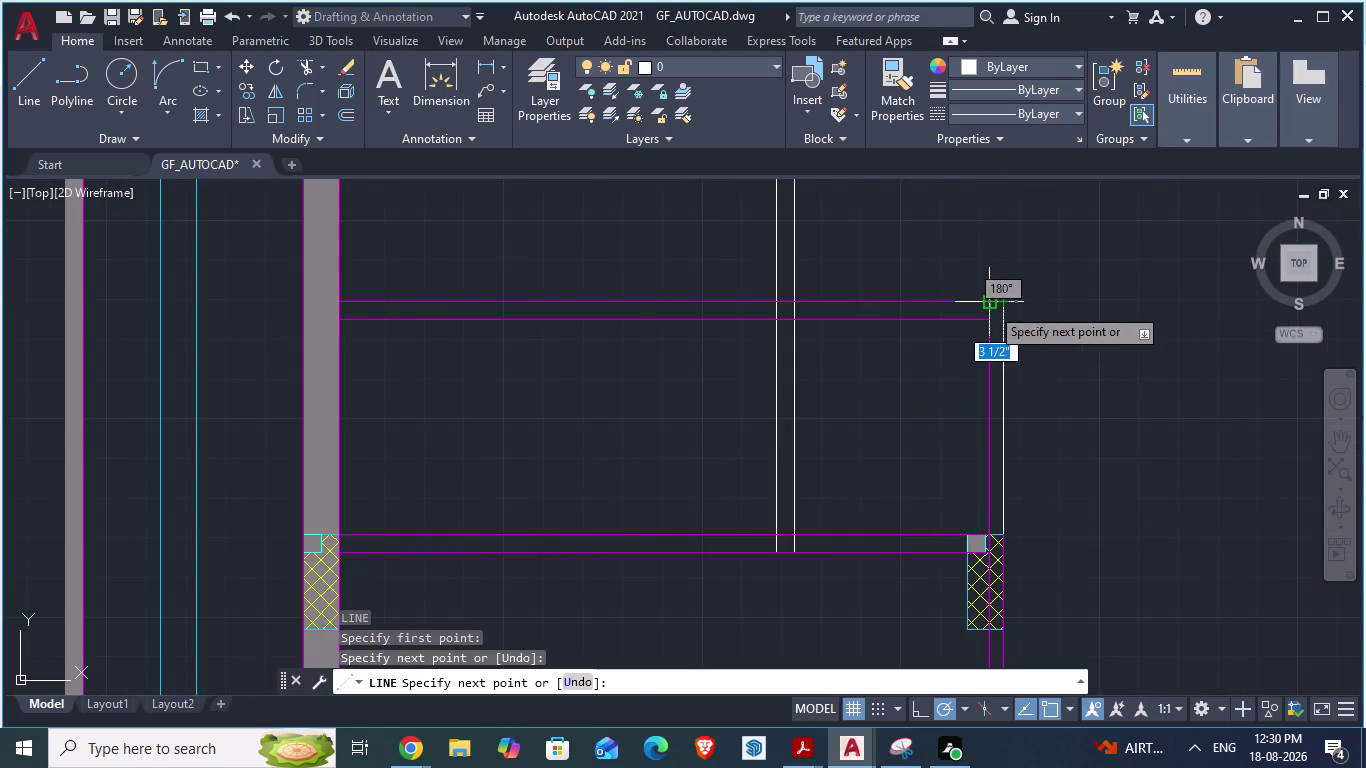
click(990, 306)
key(Escape)
Trim the line end at the wall corner.
scroll(up, 3)
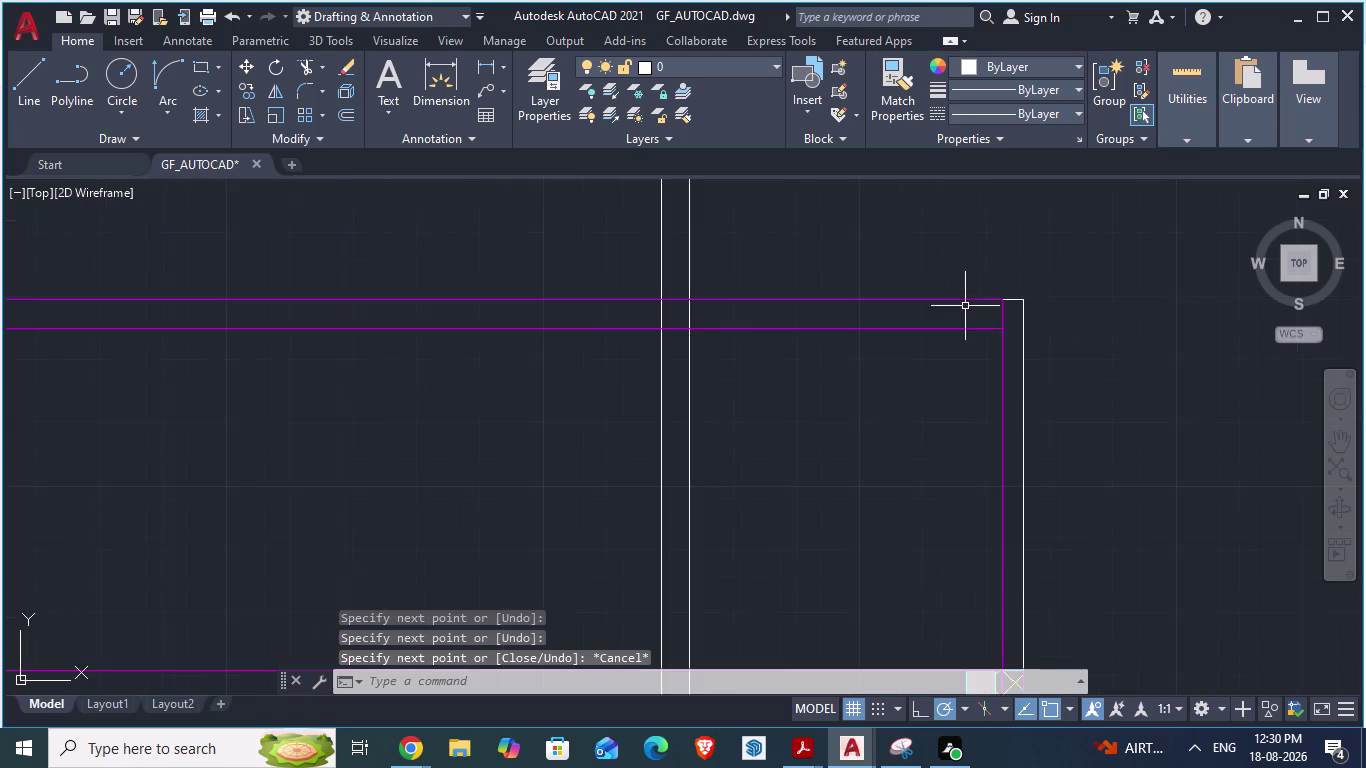
text(tr)
key(Return)
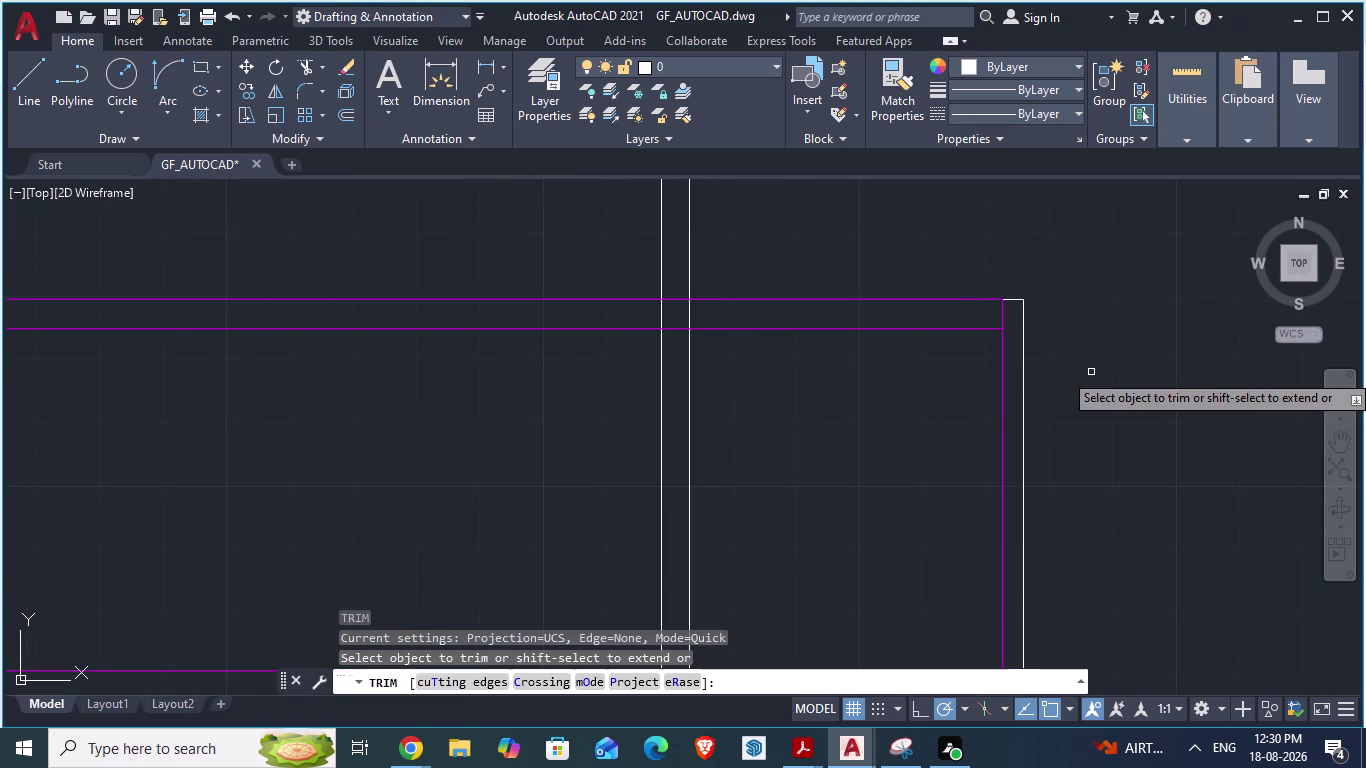
click(1001, 317)
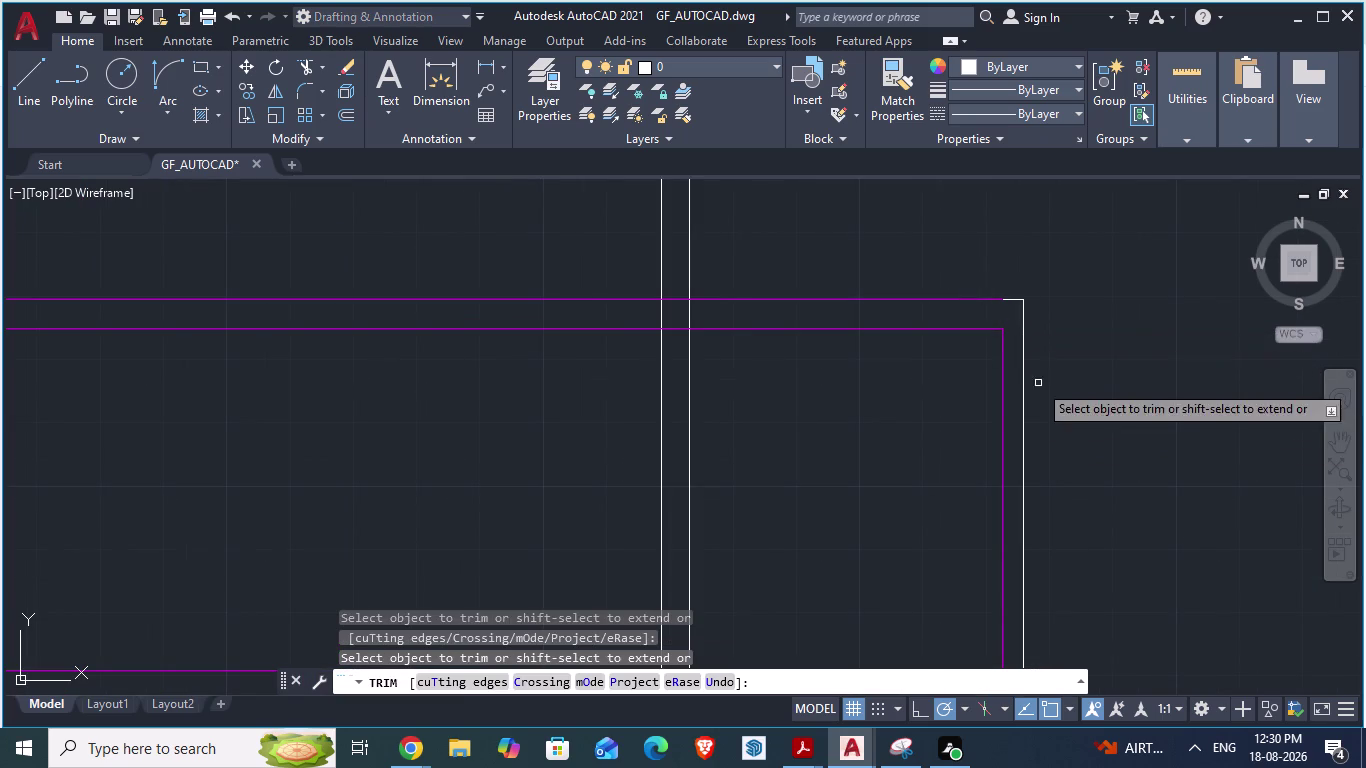
scroll(down, 3)
key(Escape)
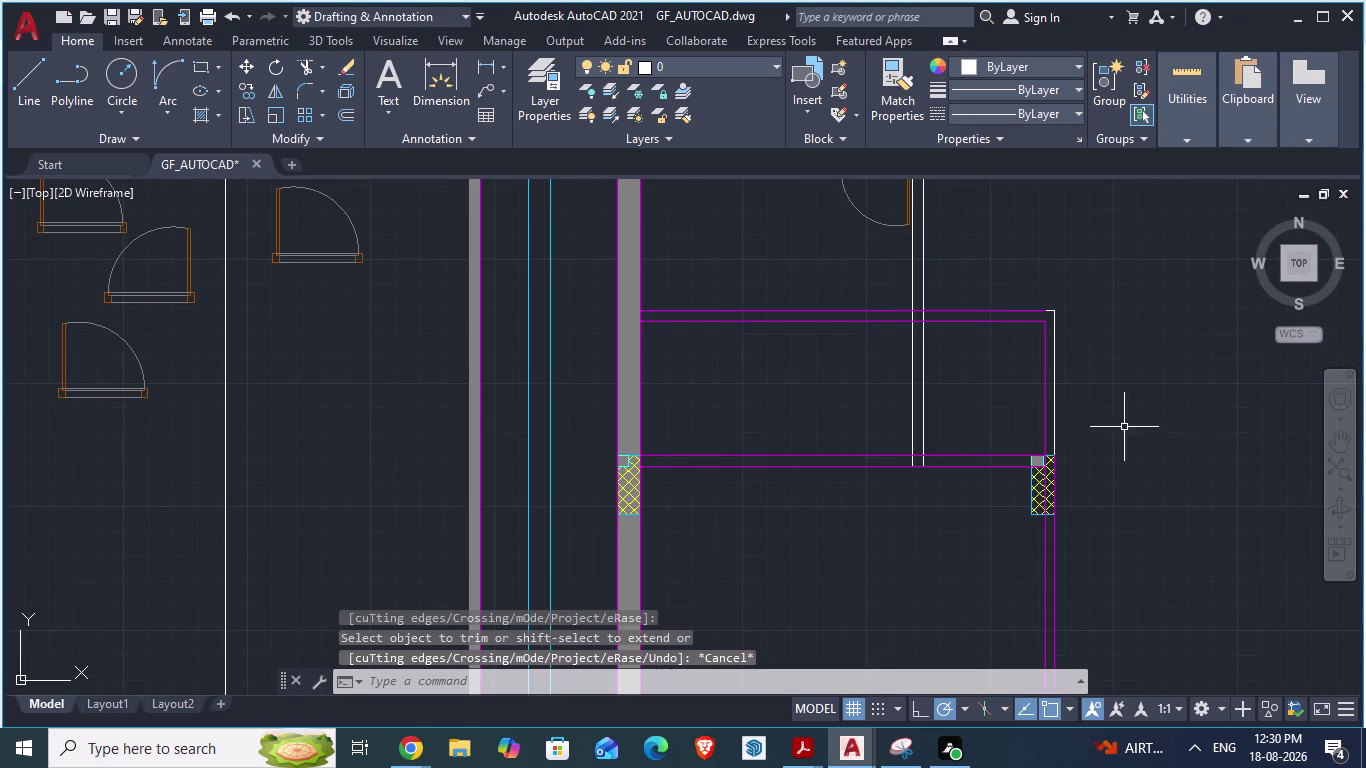
Select the partition lines and the new closing line, then bring up their options.
click(966, 393)
click(872, 393)
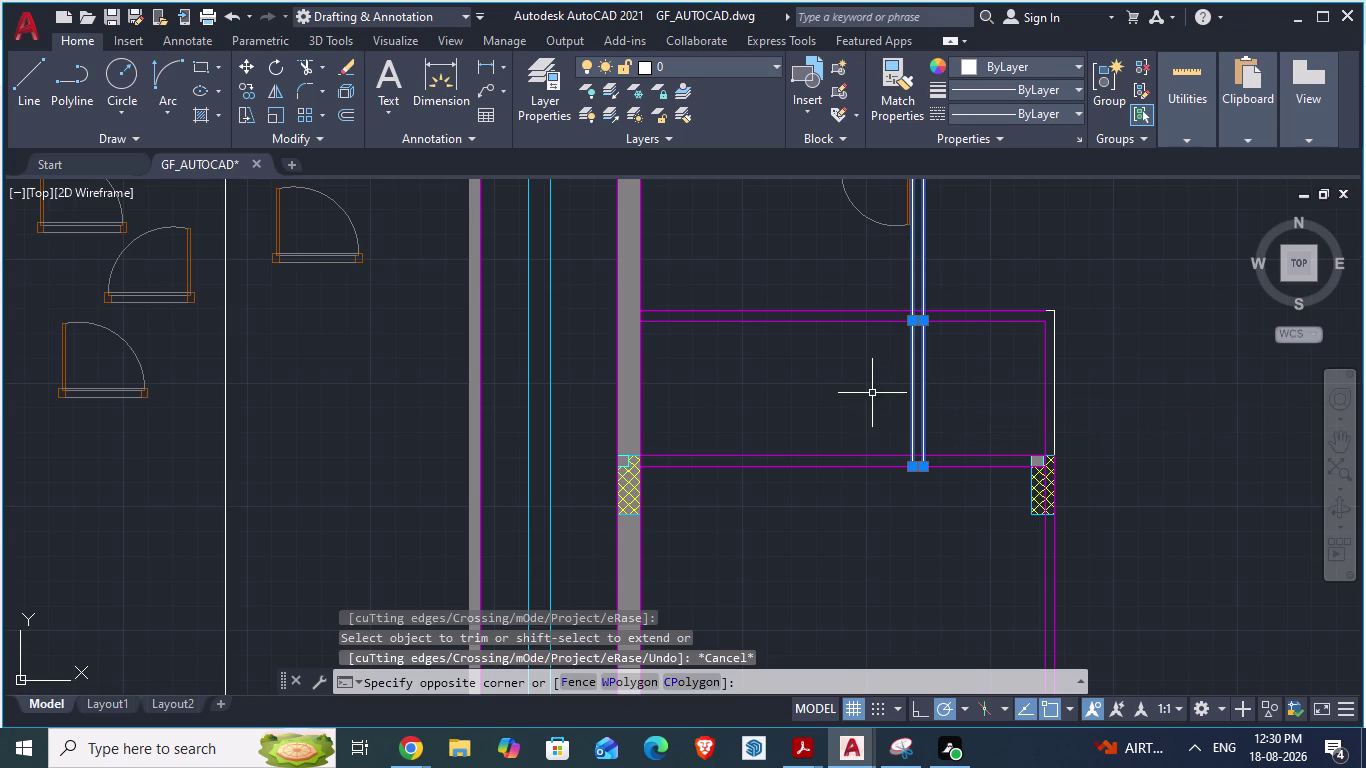
click(1056, 373)
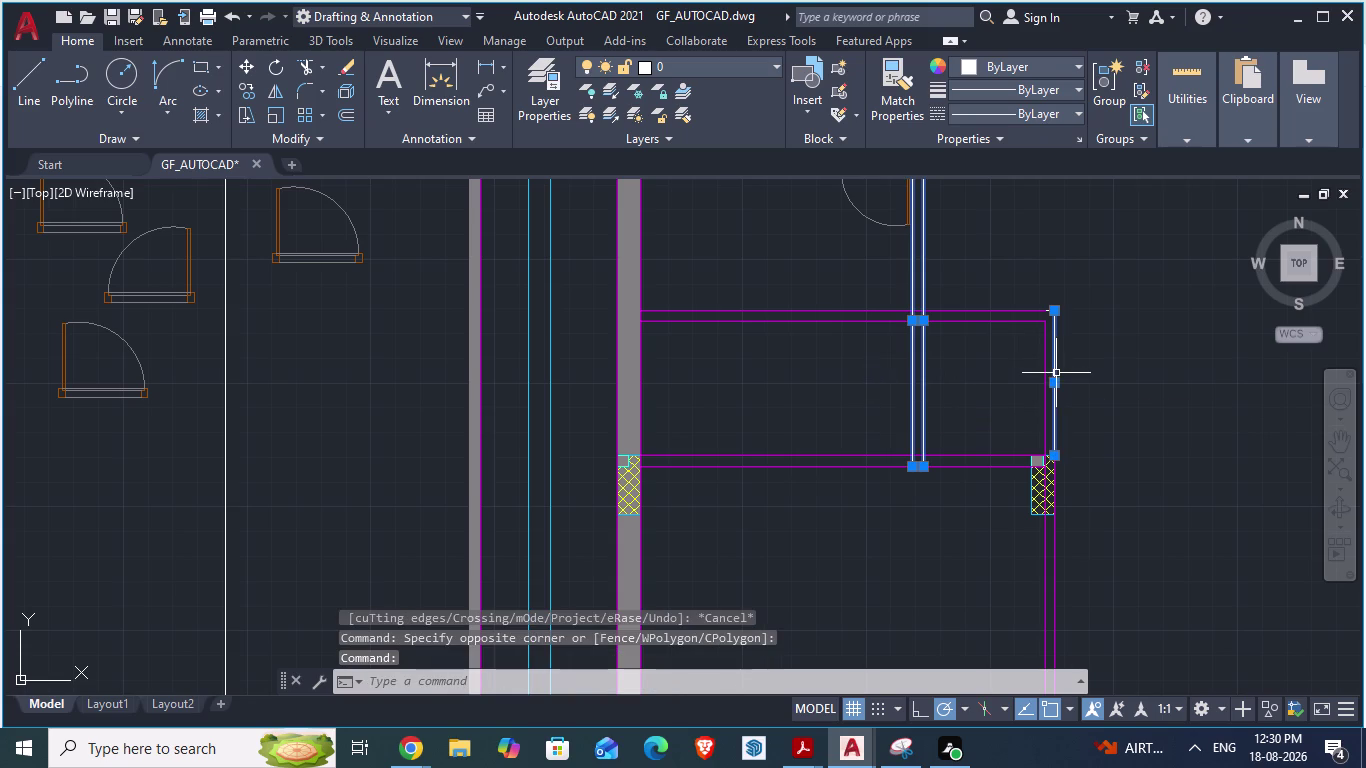
right_click(1056, 373)
Set the selected new toilet wall lines to Magenta in the Properties palette.
click(1102, 686)
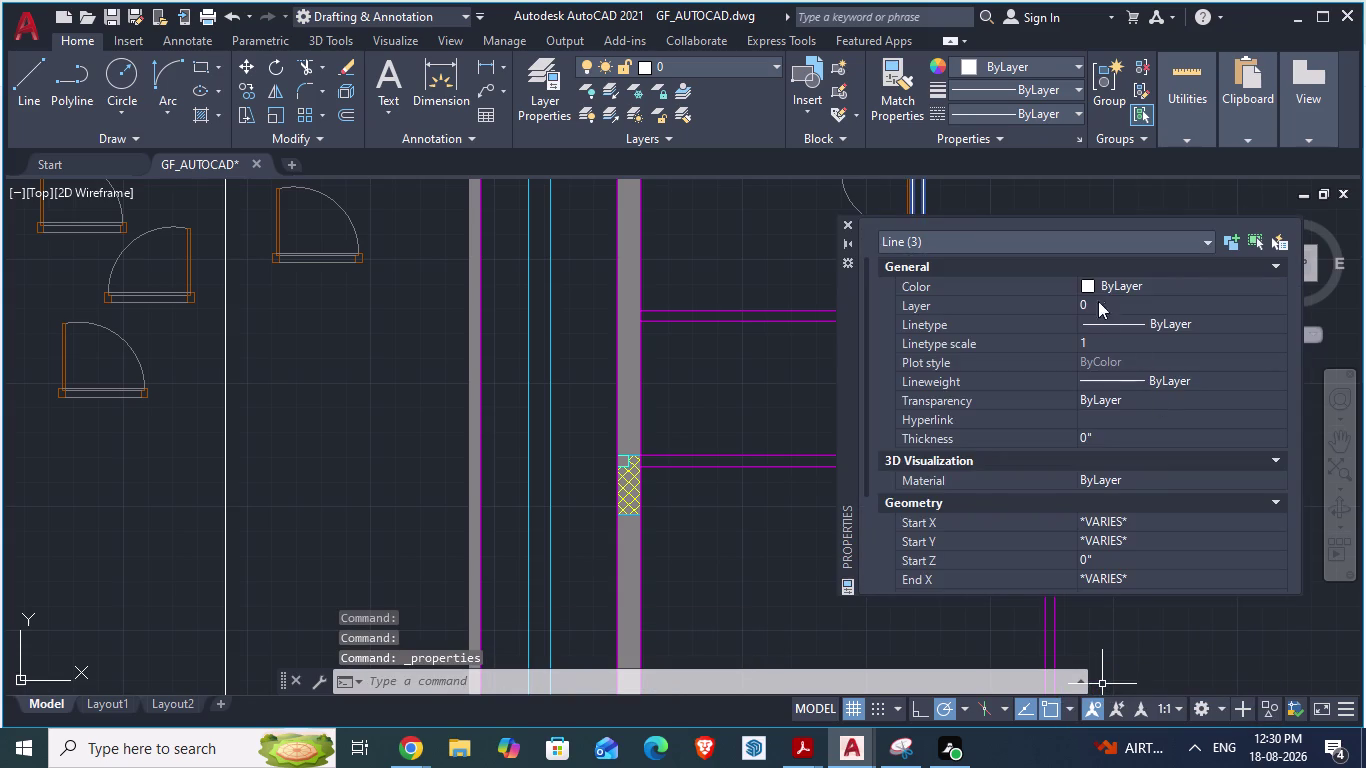
click(1092, 288)
click(1087, 290)
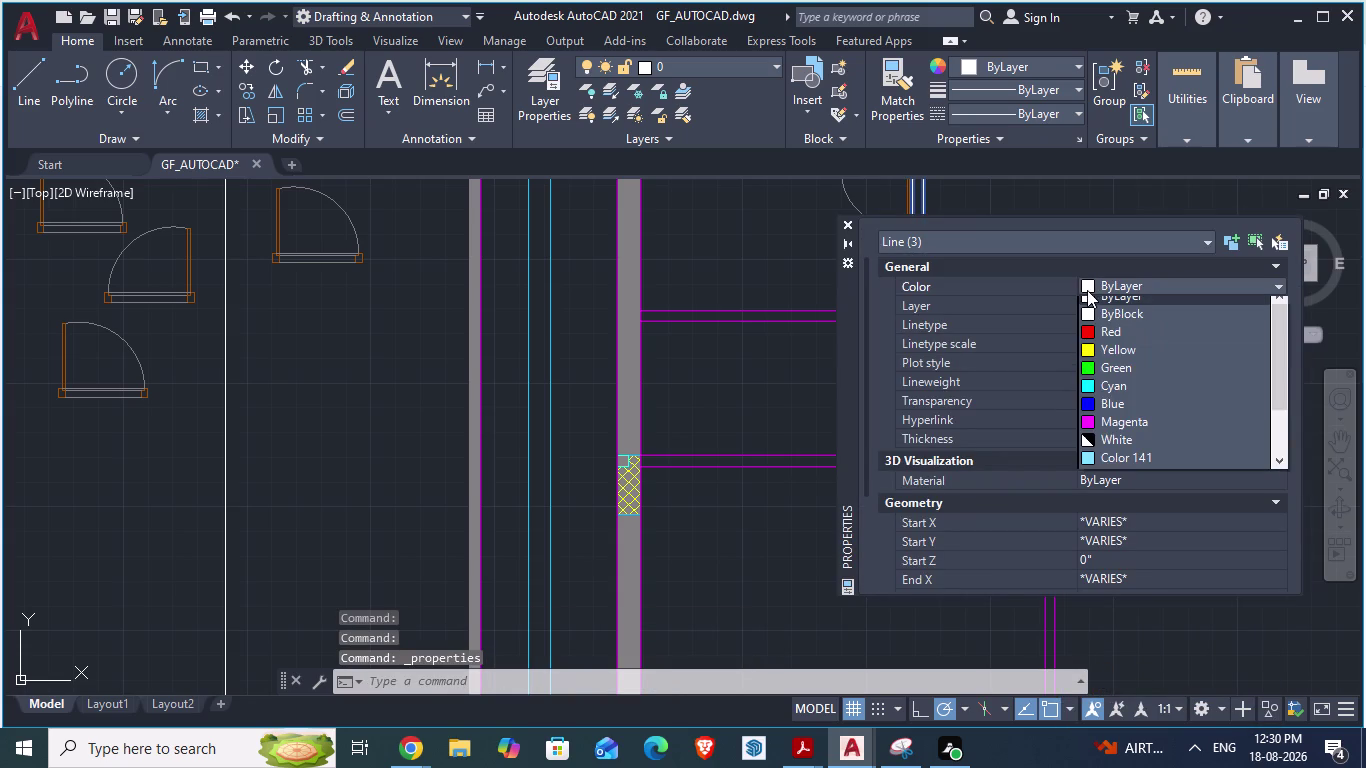
click(1090, 432)
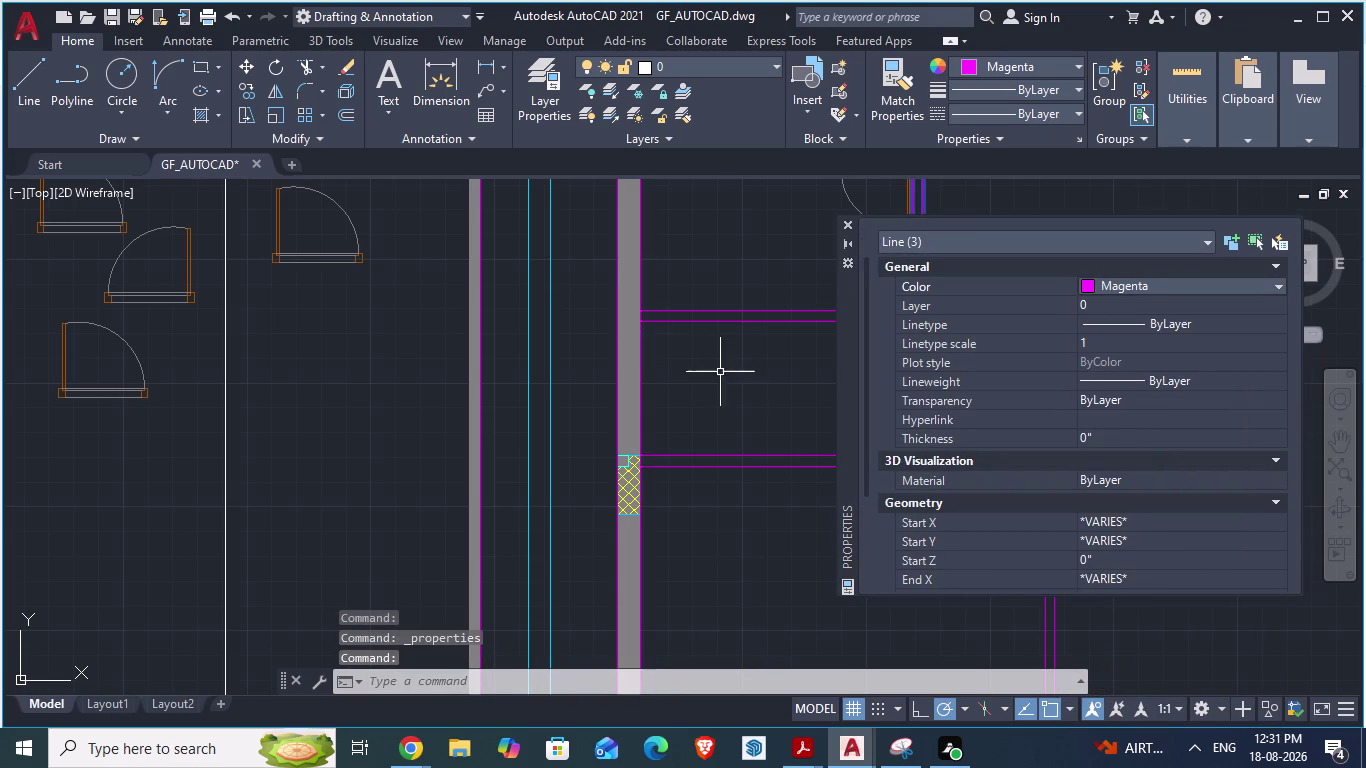
click(846, 229)
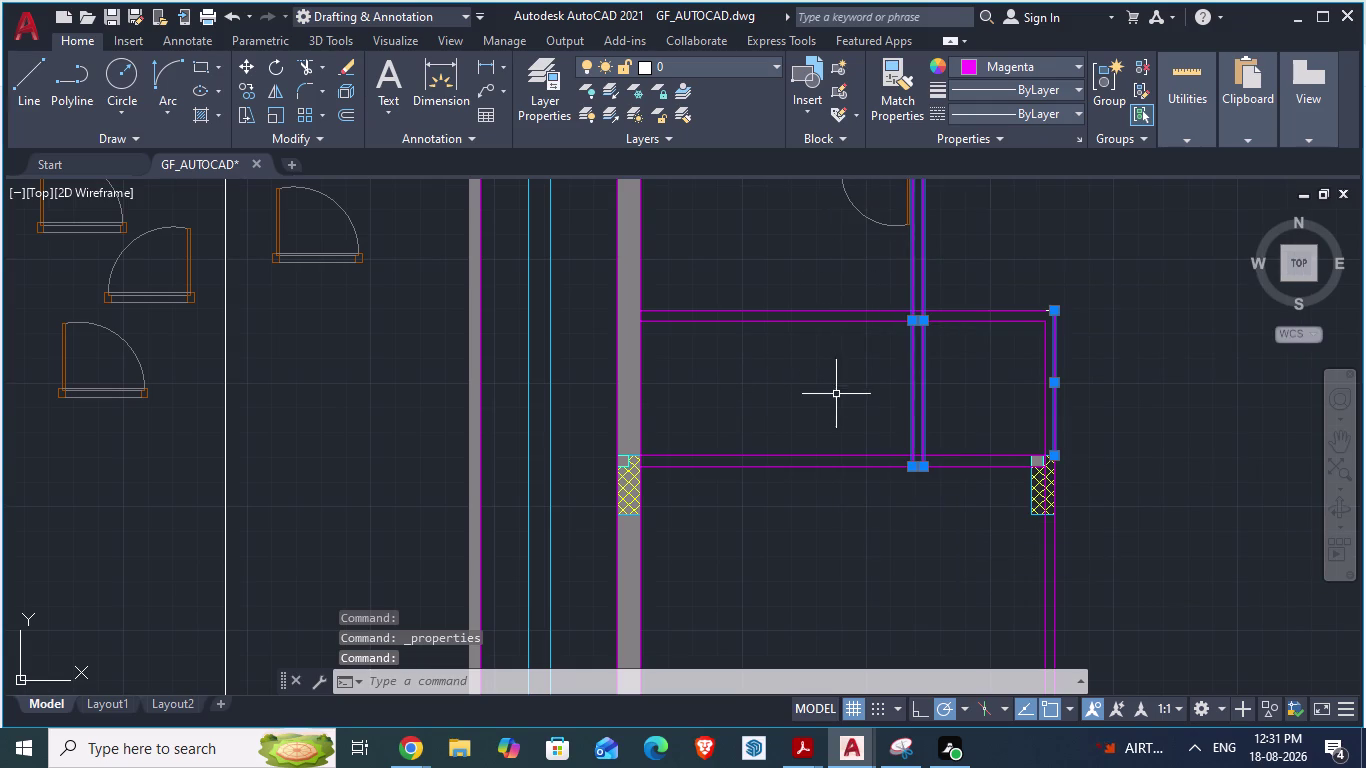
key(Escape)
click(838, 394)
key(space)
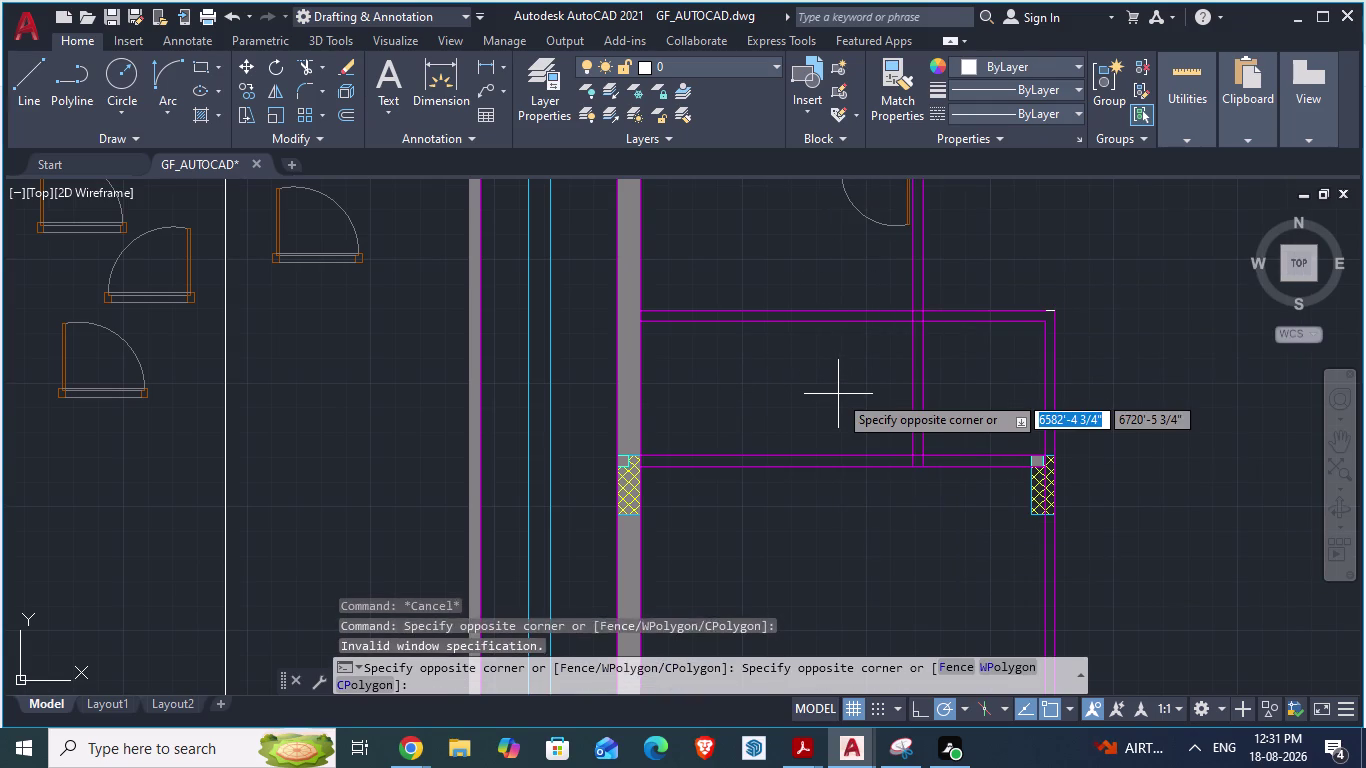
scroll(down, 3)
scroll(up, 3)
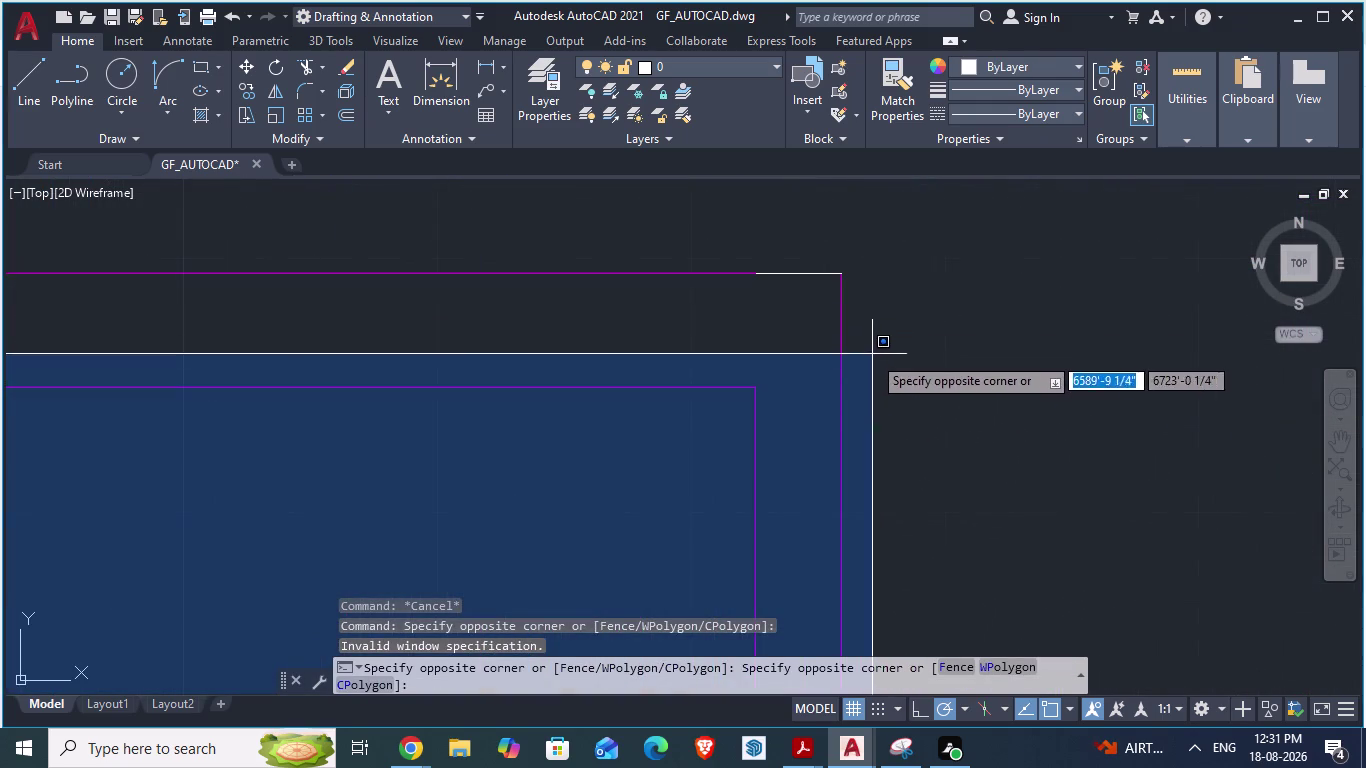
key(Escape)
Recolour the short white corner line Magenta and save the drawing.
click(800, 273)
right_click(800, 273)
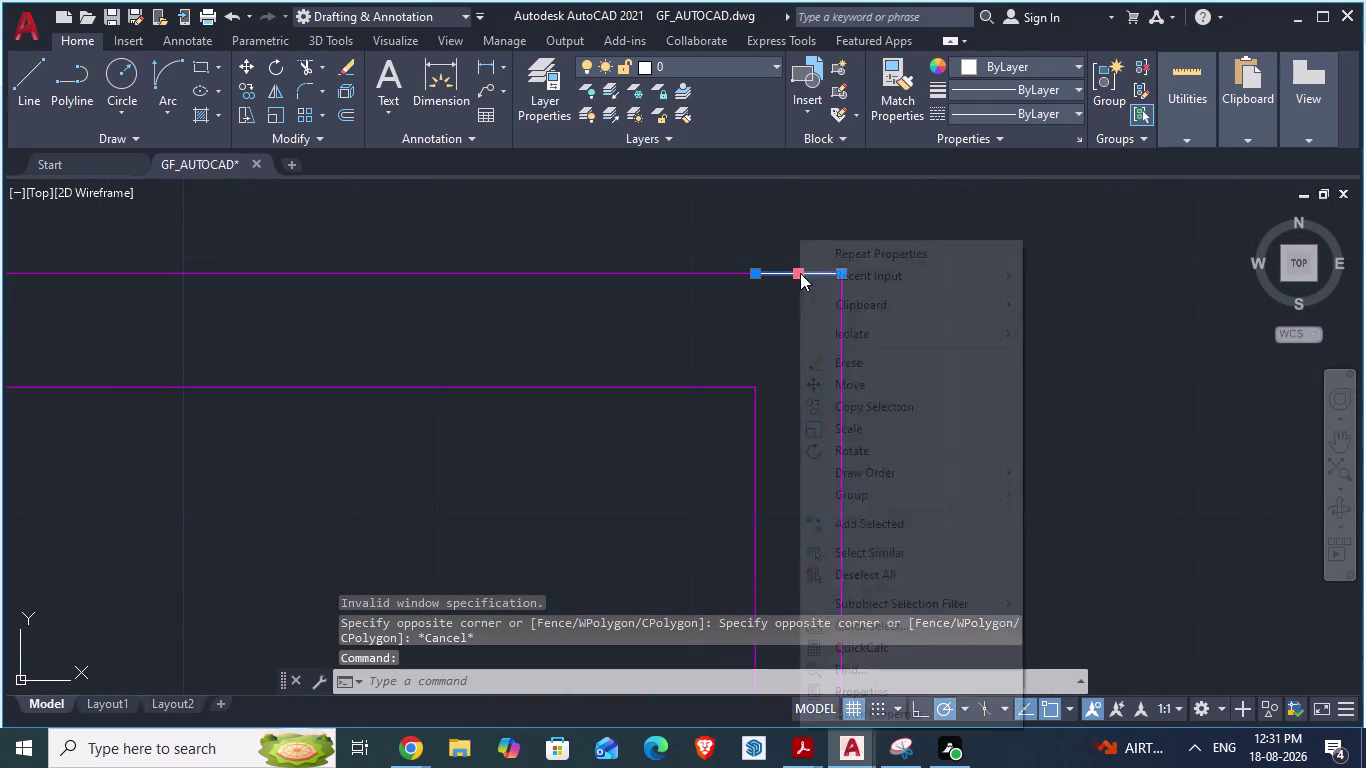
click(852, 691)
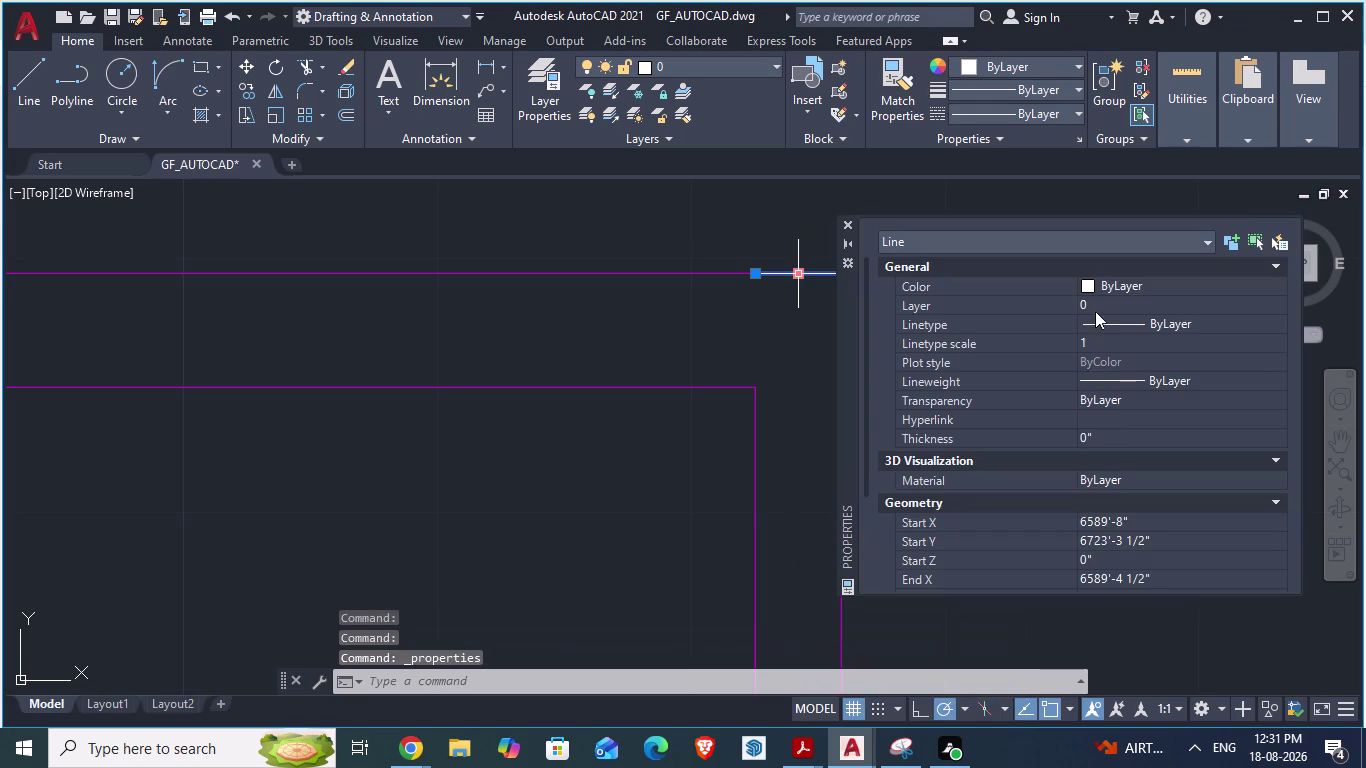
click(1093, 278)
click(1090, 282)
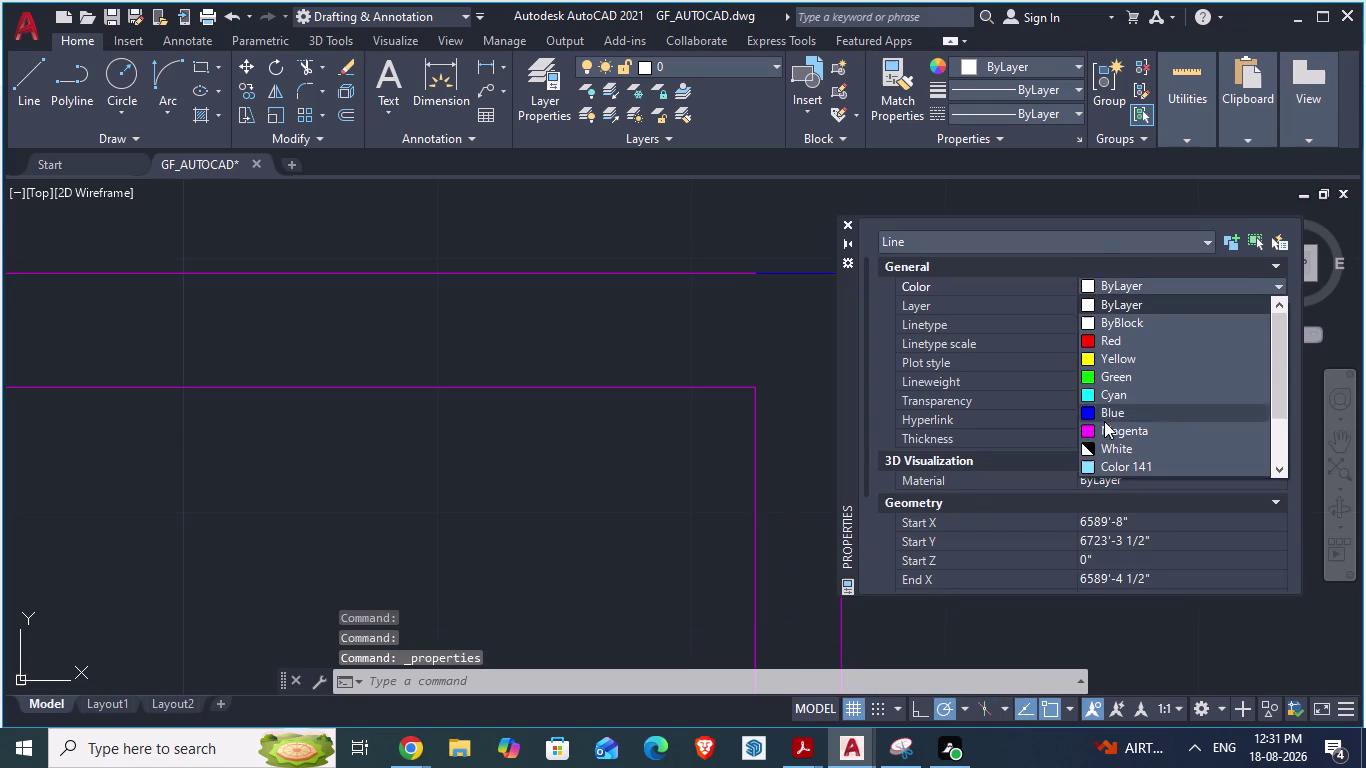
click(1101, 433)
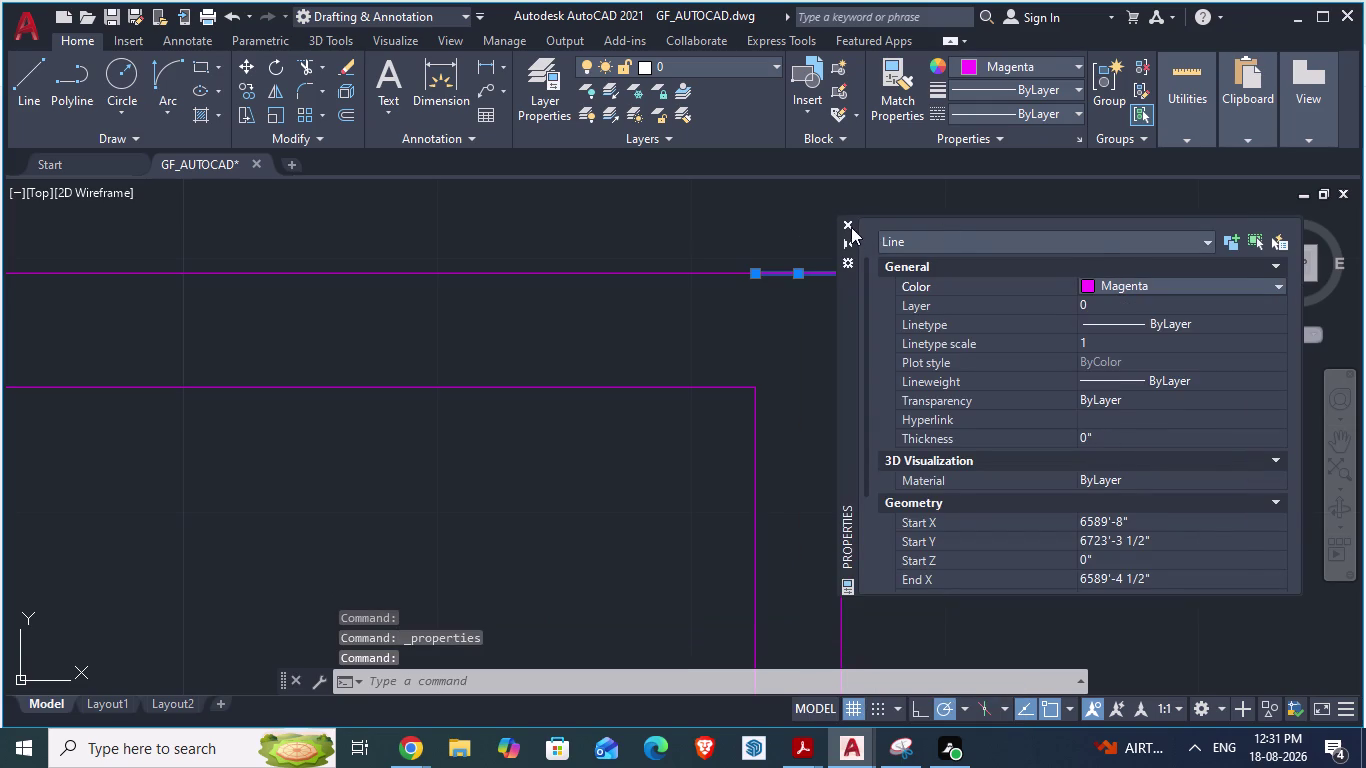
click(851, 223)
key(ctrl+s)
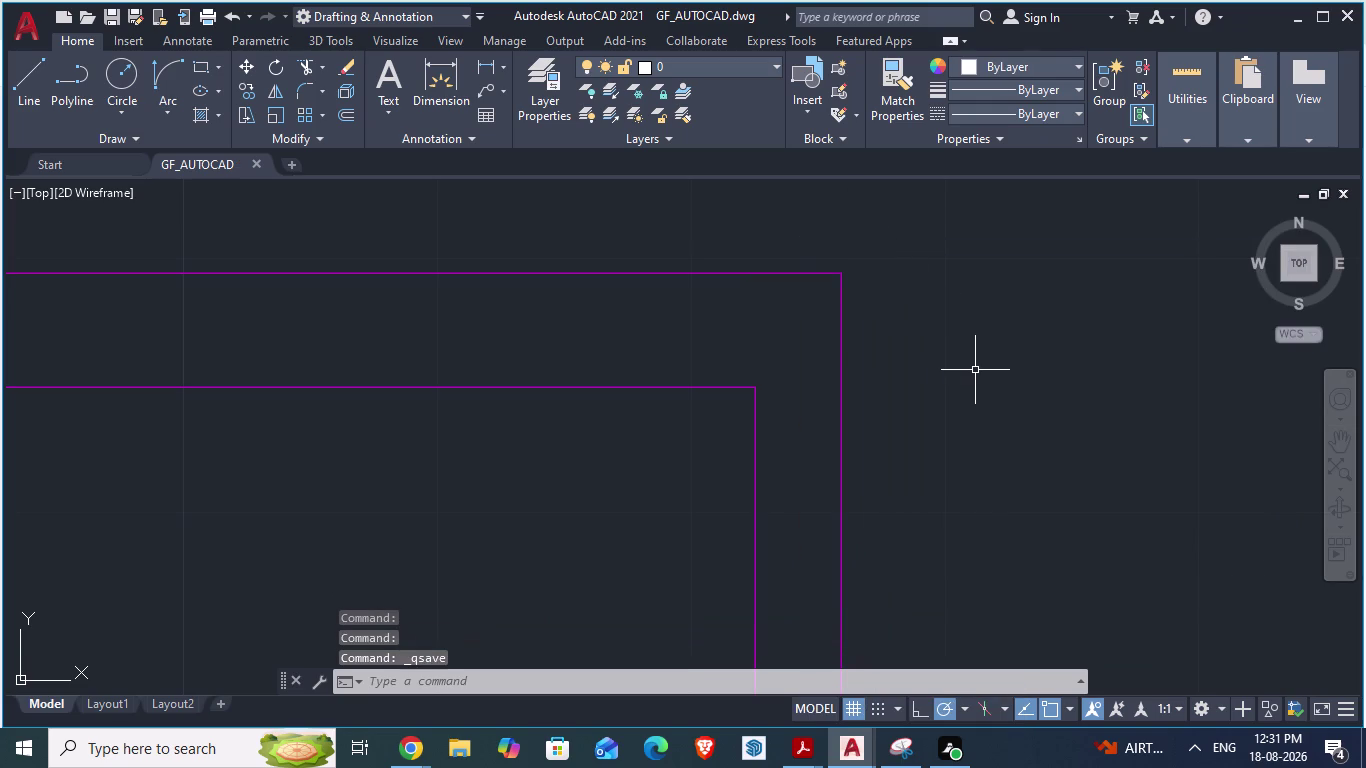
Join the short magenta segment and the top wall line with JOIN.
key(Escape)
scroll(down, 3)
scroll(down, 3)
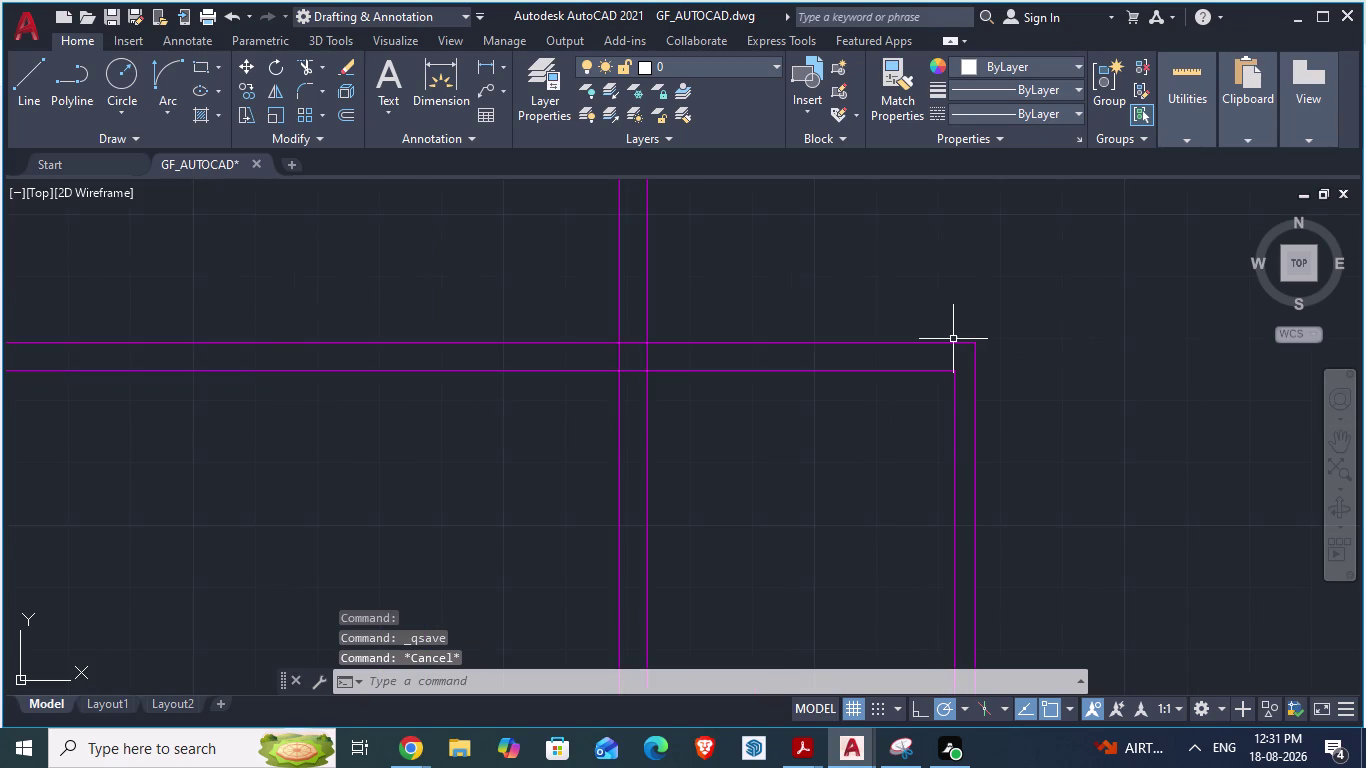
click(960, 340)
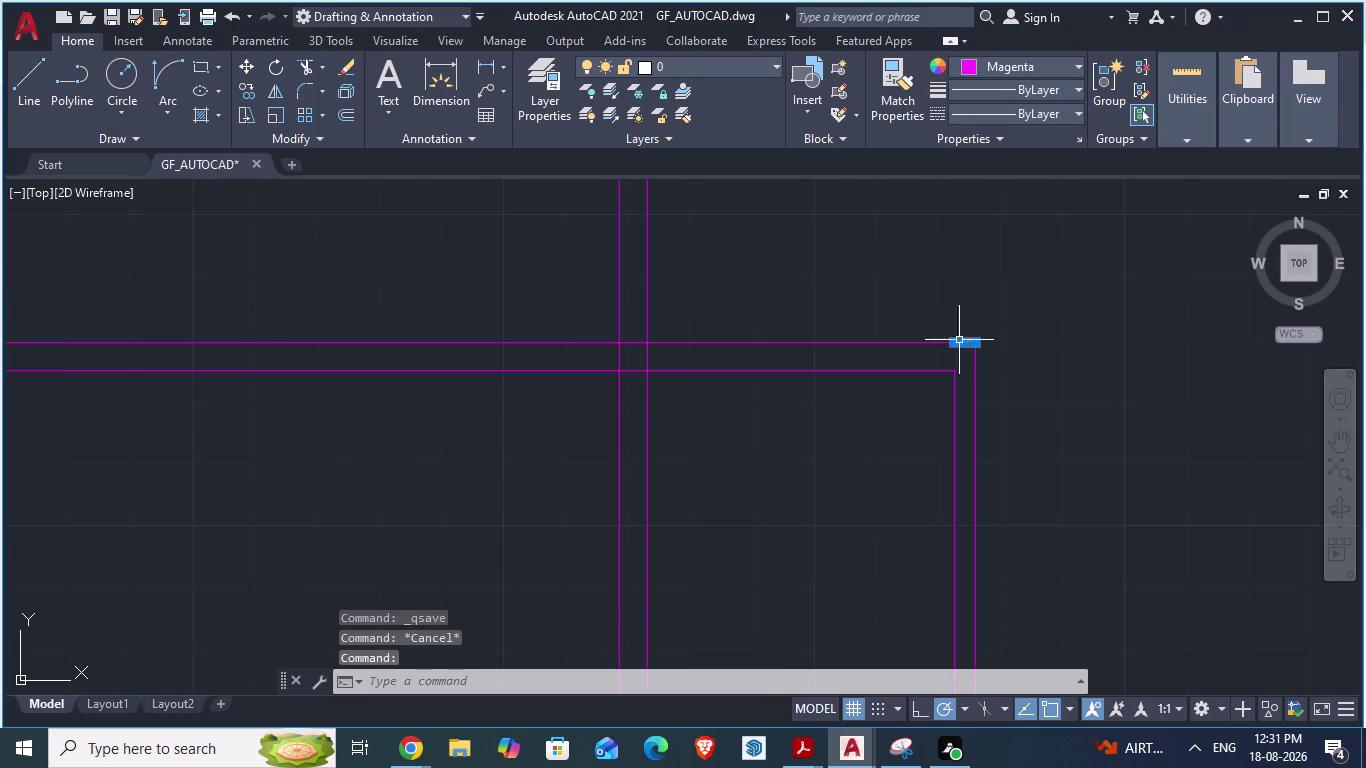
click(931, 341)
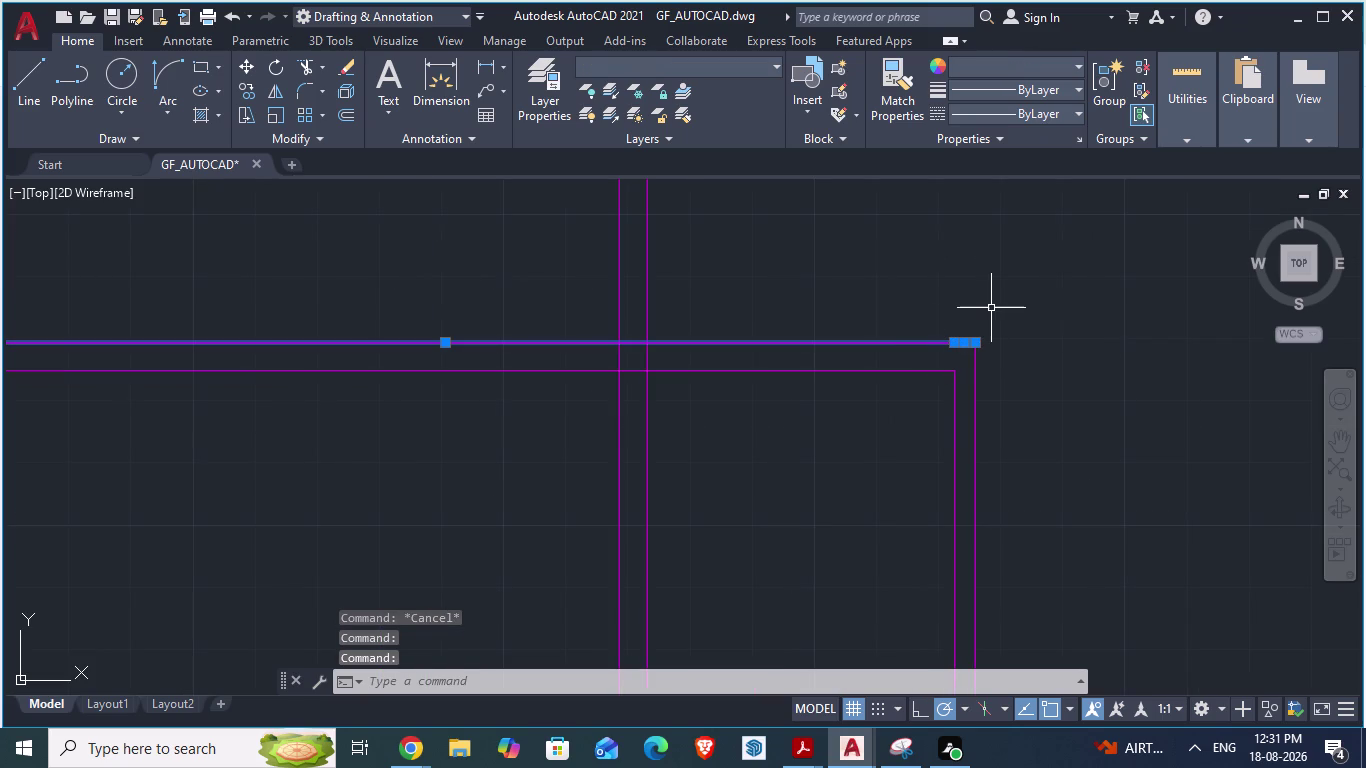
text(join)
key(Return)
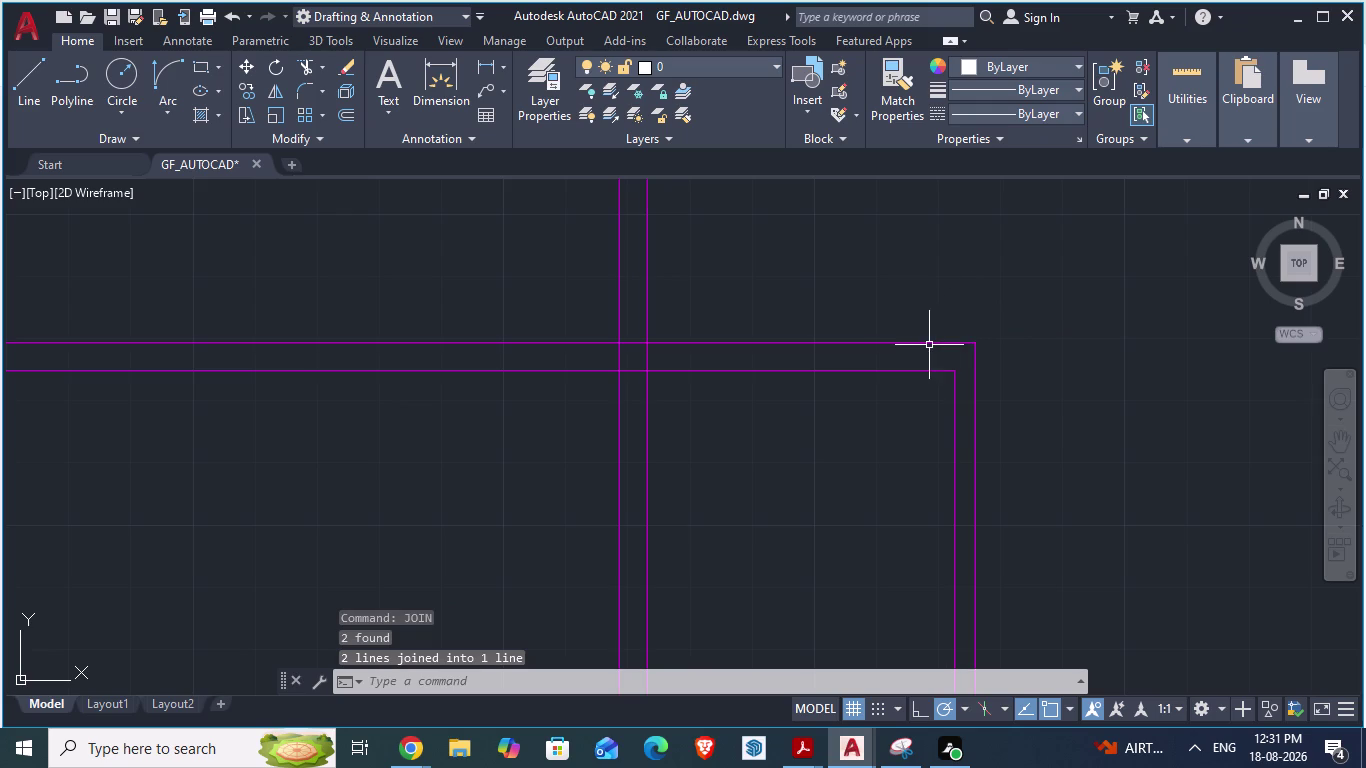
scroll(down, 3)
scroll(down, 3)
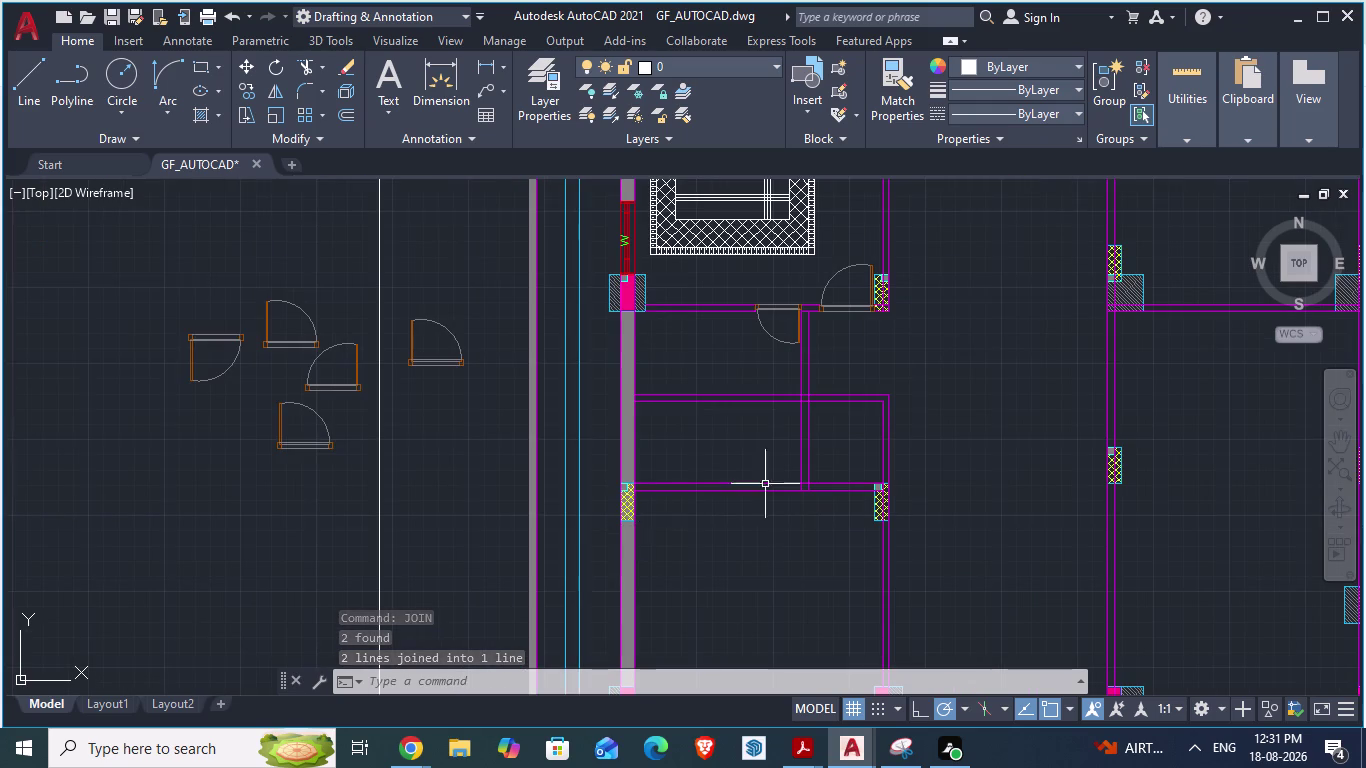
key(alt+Tab)
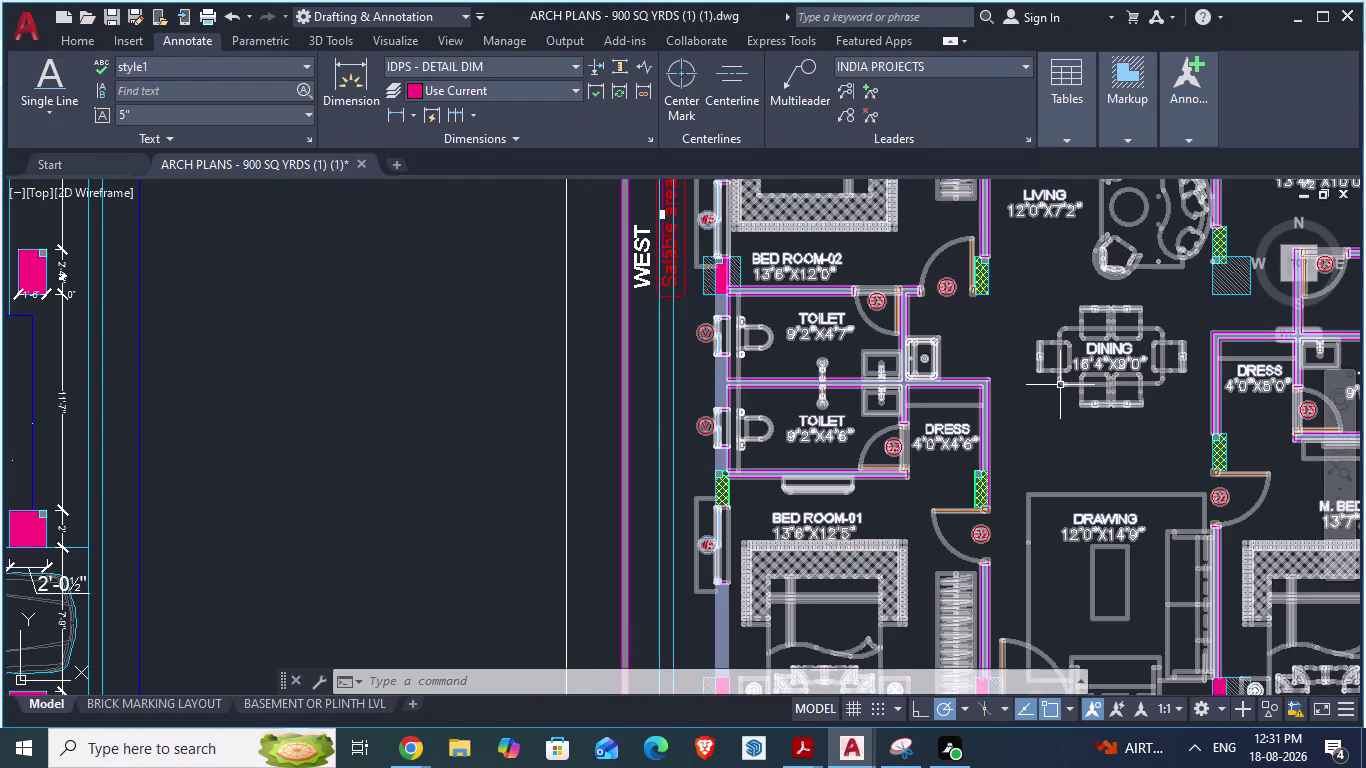
Return to GF_AUTOCAD.dwg and open the Insert block gallery.
scroll(up, 3)
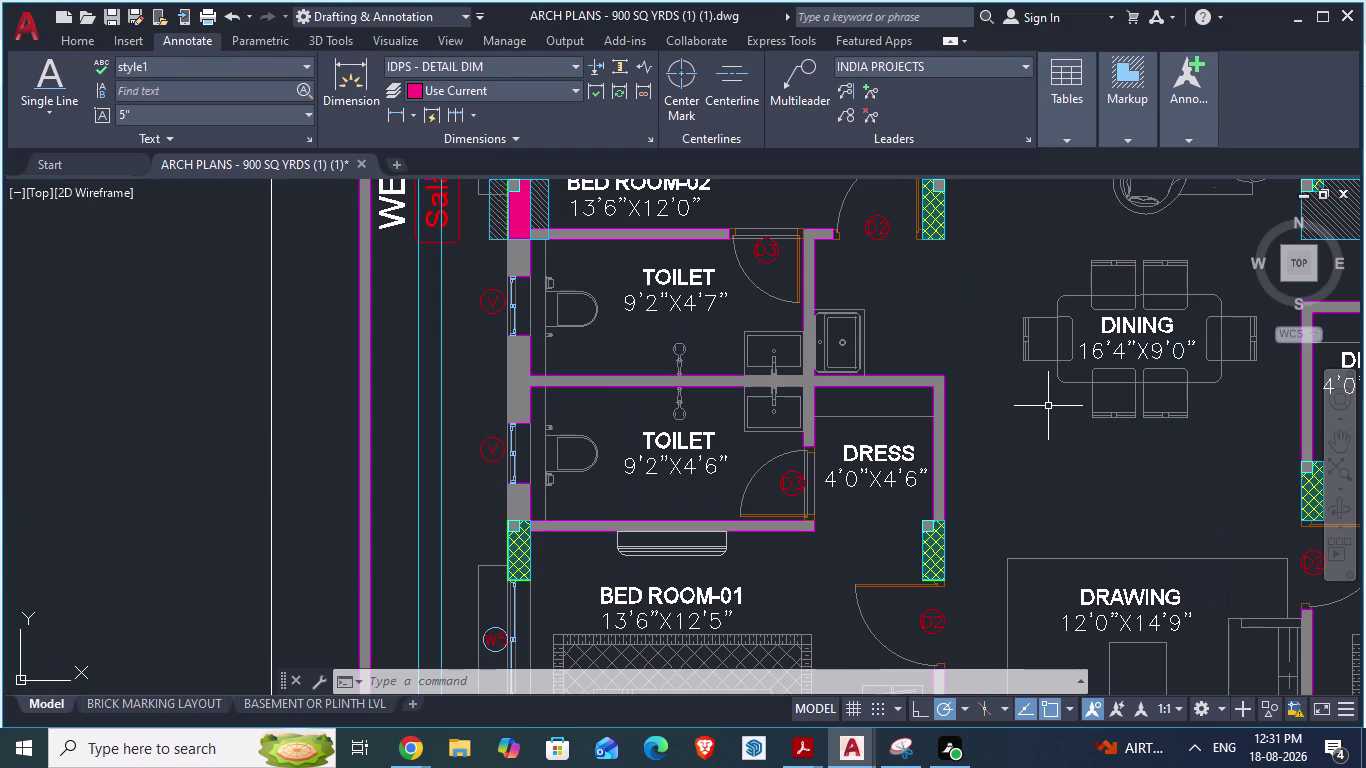
key(alt+Tab)
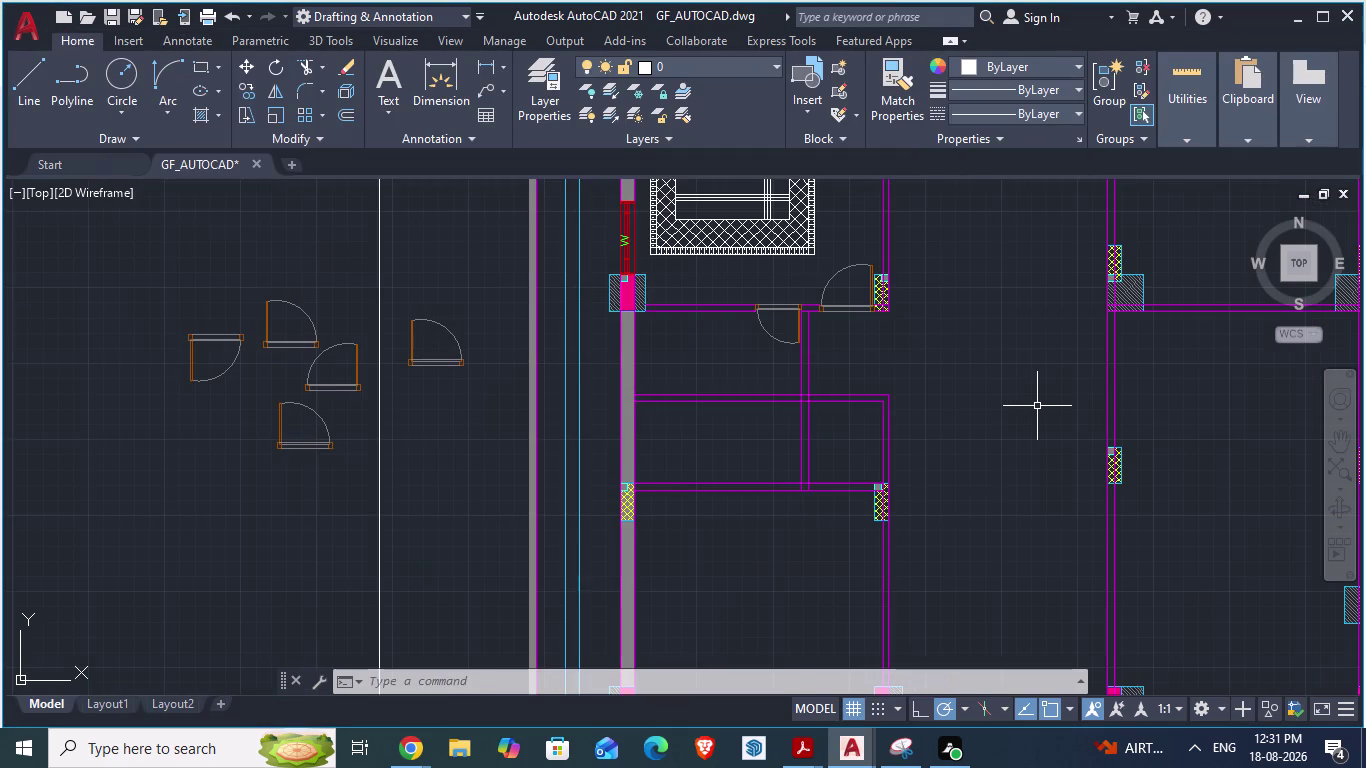
click(810, 108)
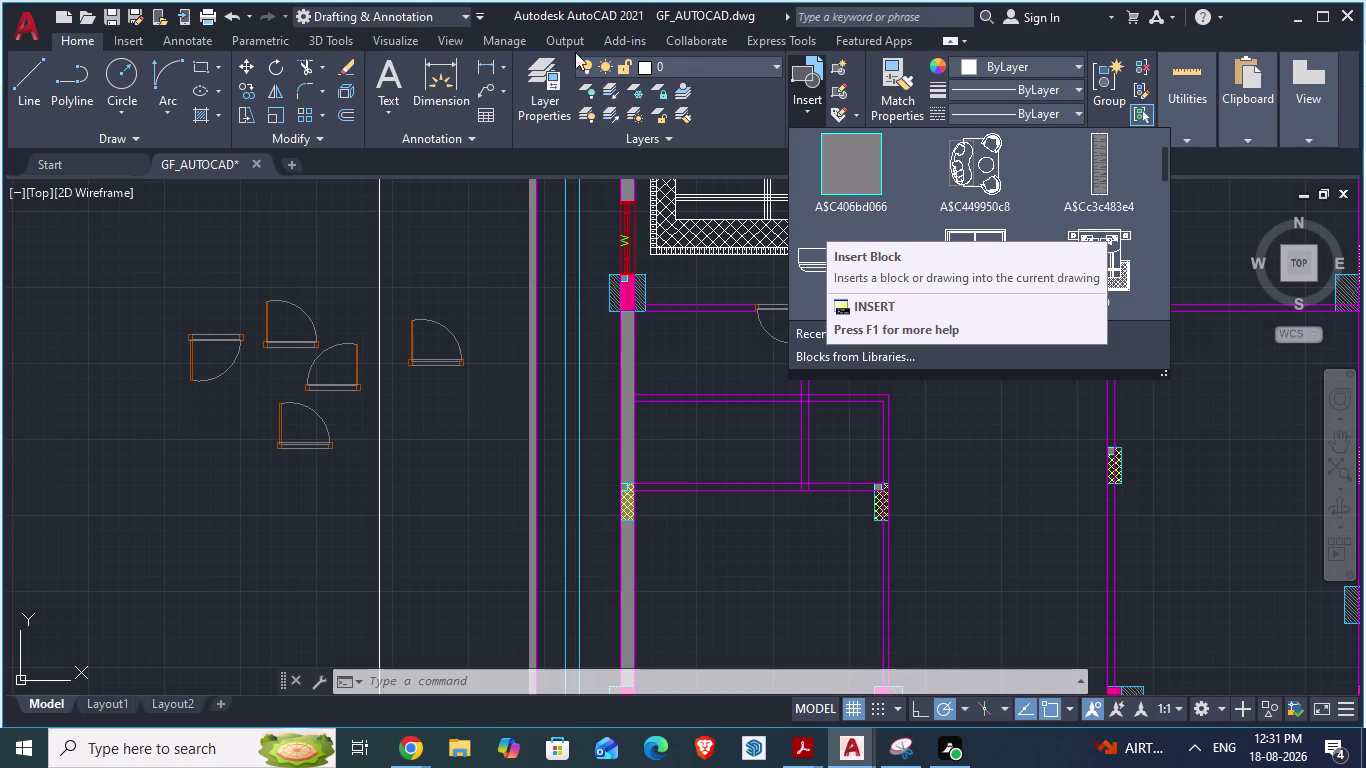
Open the Tool Palettes and show the architectural sample blocks.
click(439, 40)
click(440, 41)
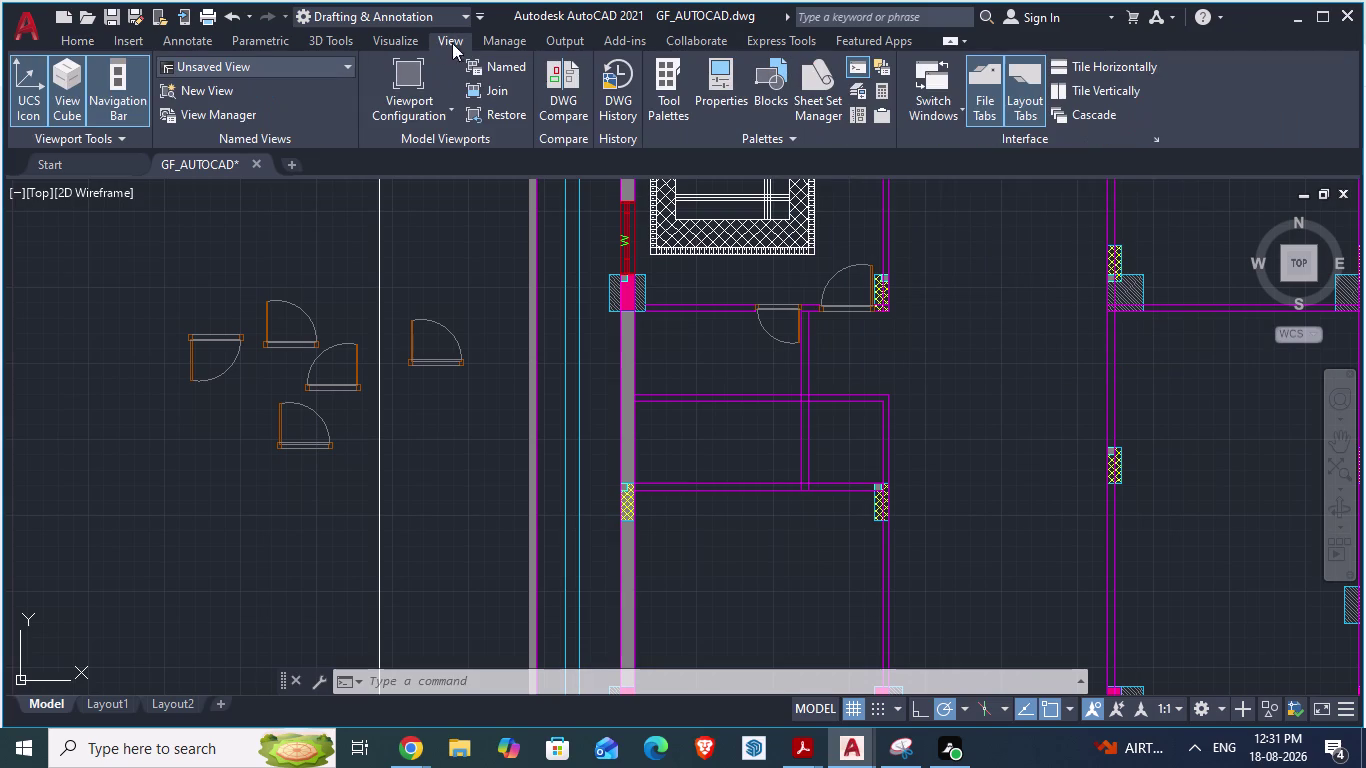
click(659, 107)
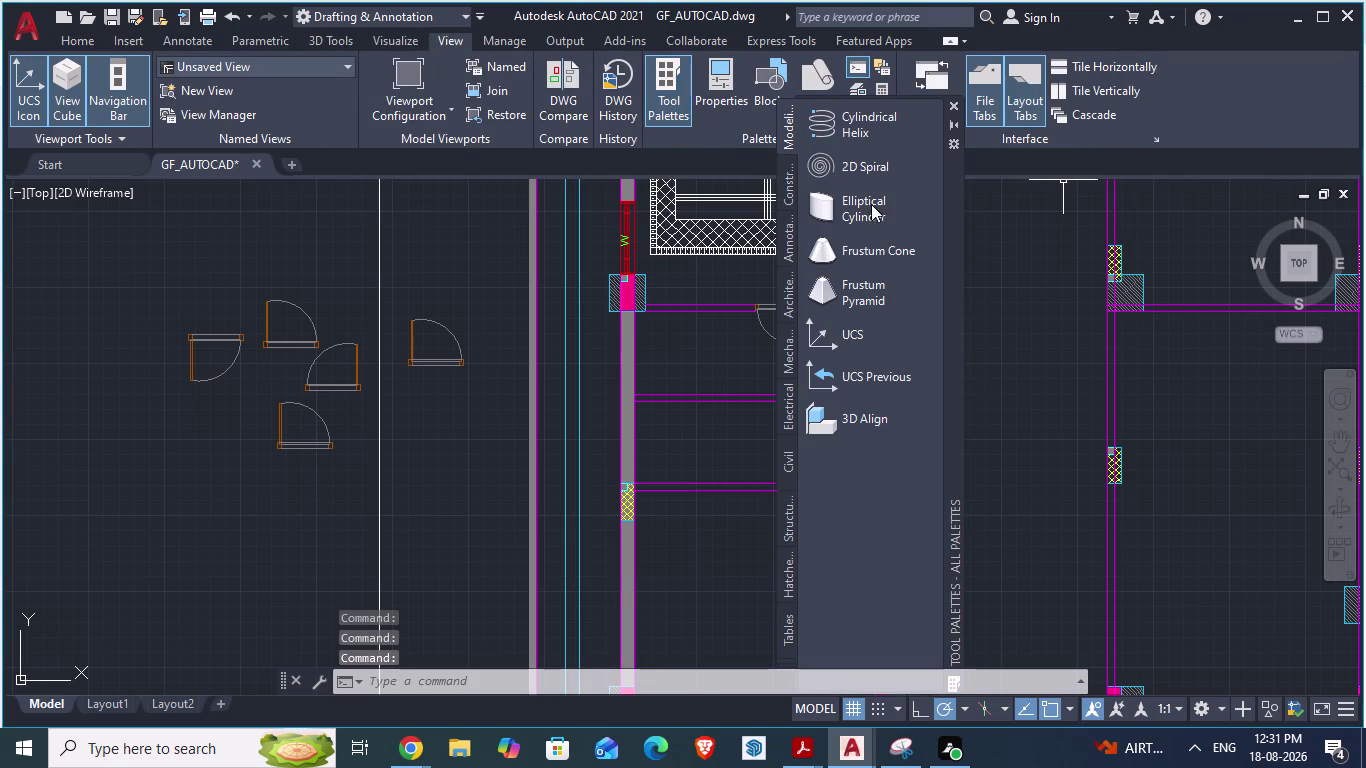
click(786, 296)
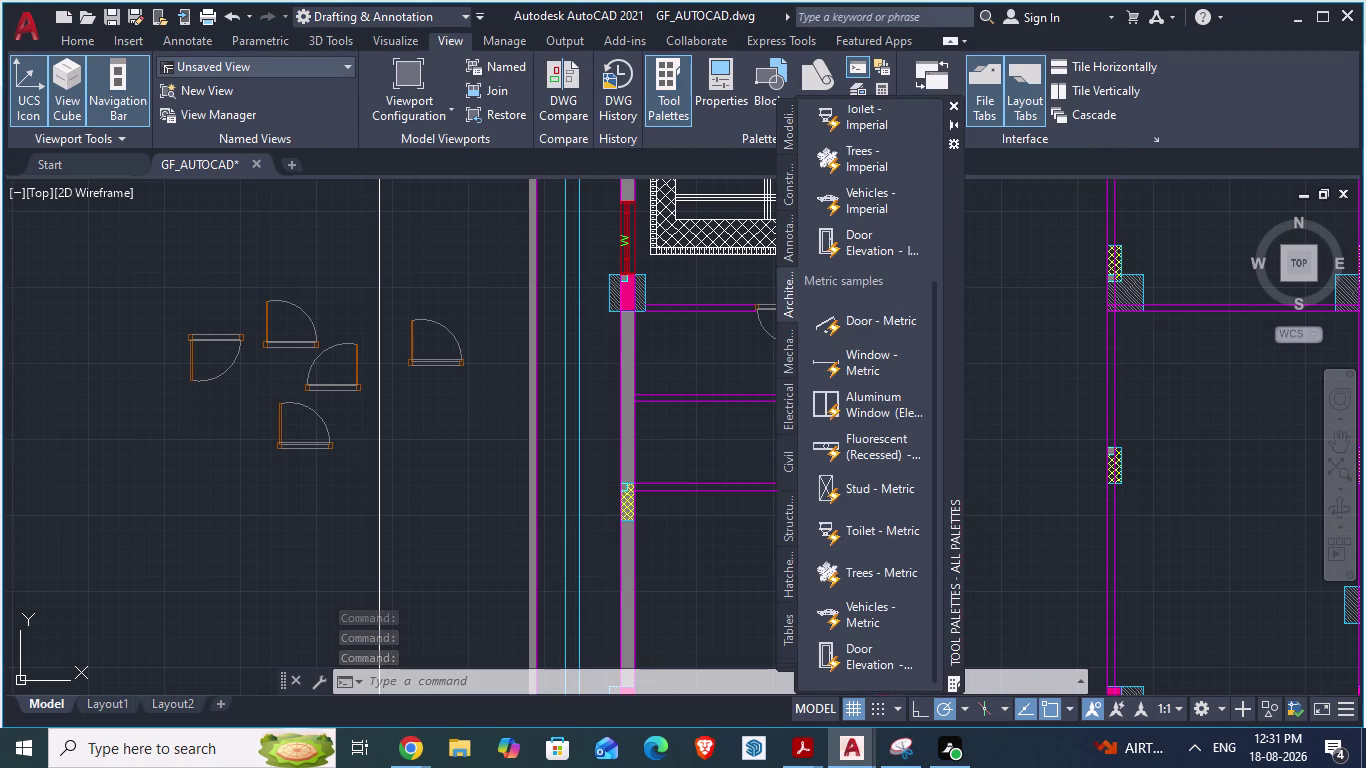
scroll(down, 3)
scroll(down, 3)
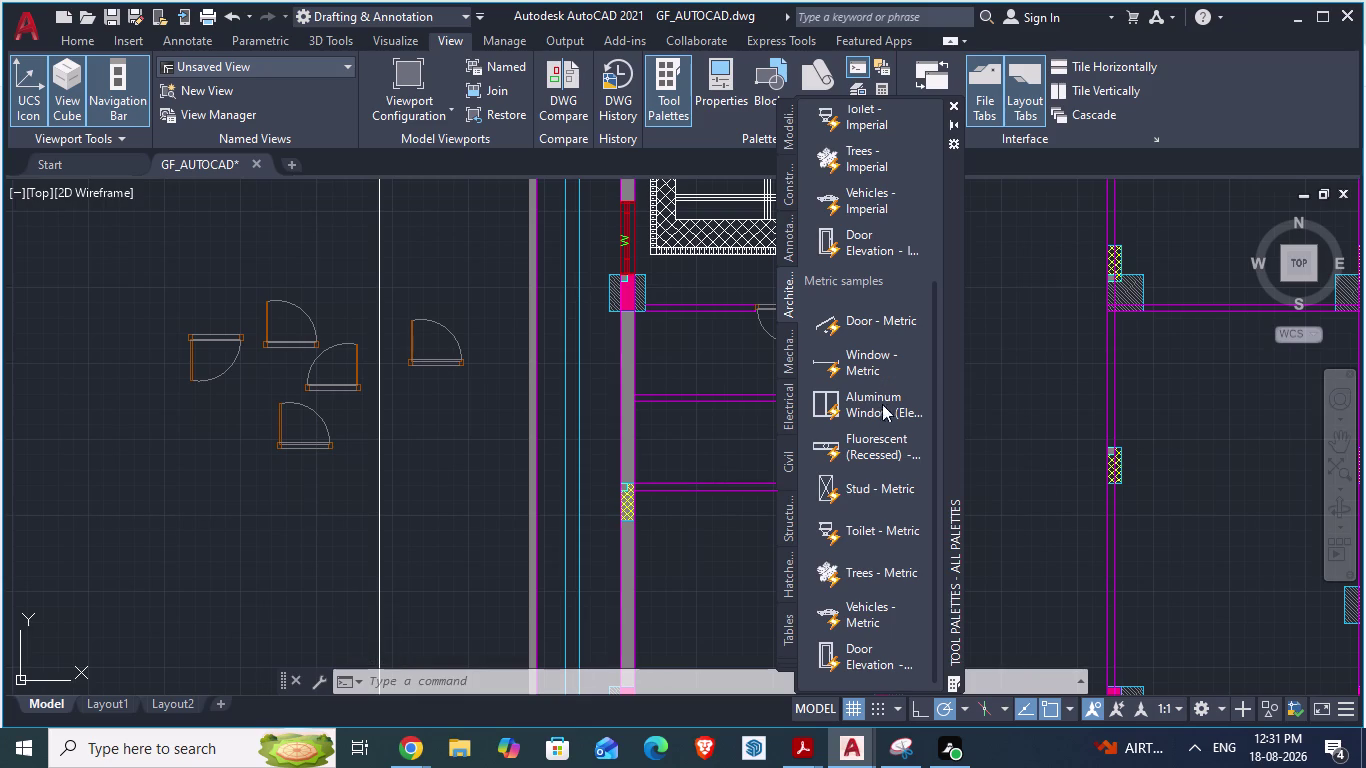
click(867, 542)
Pan to the drawing origin and delete the stray object there.
click(438, 452)
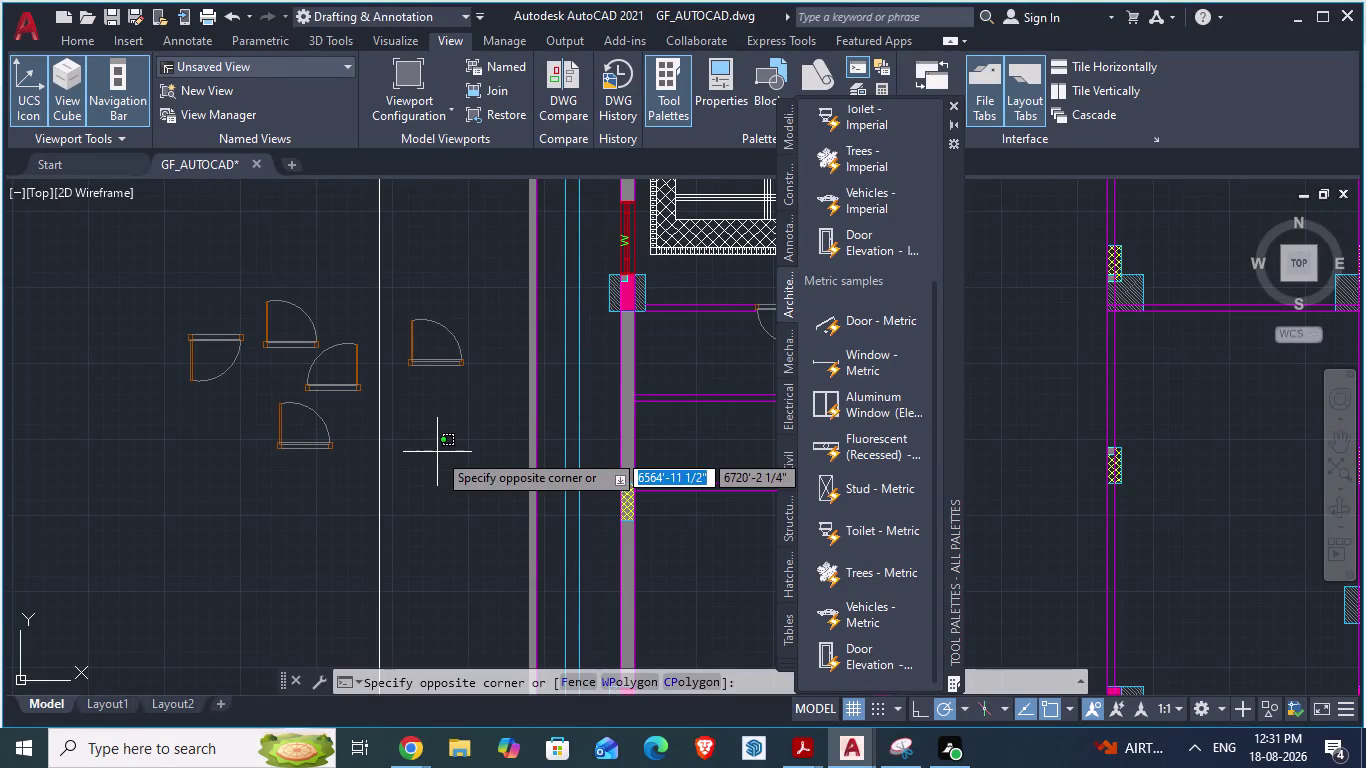
scroll(down, 3)
scroll(down, 3)
scroll(down, 3)
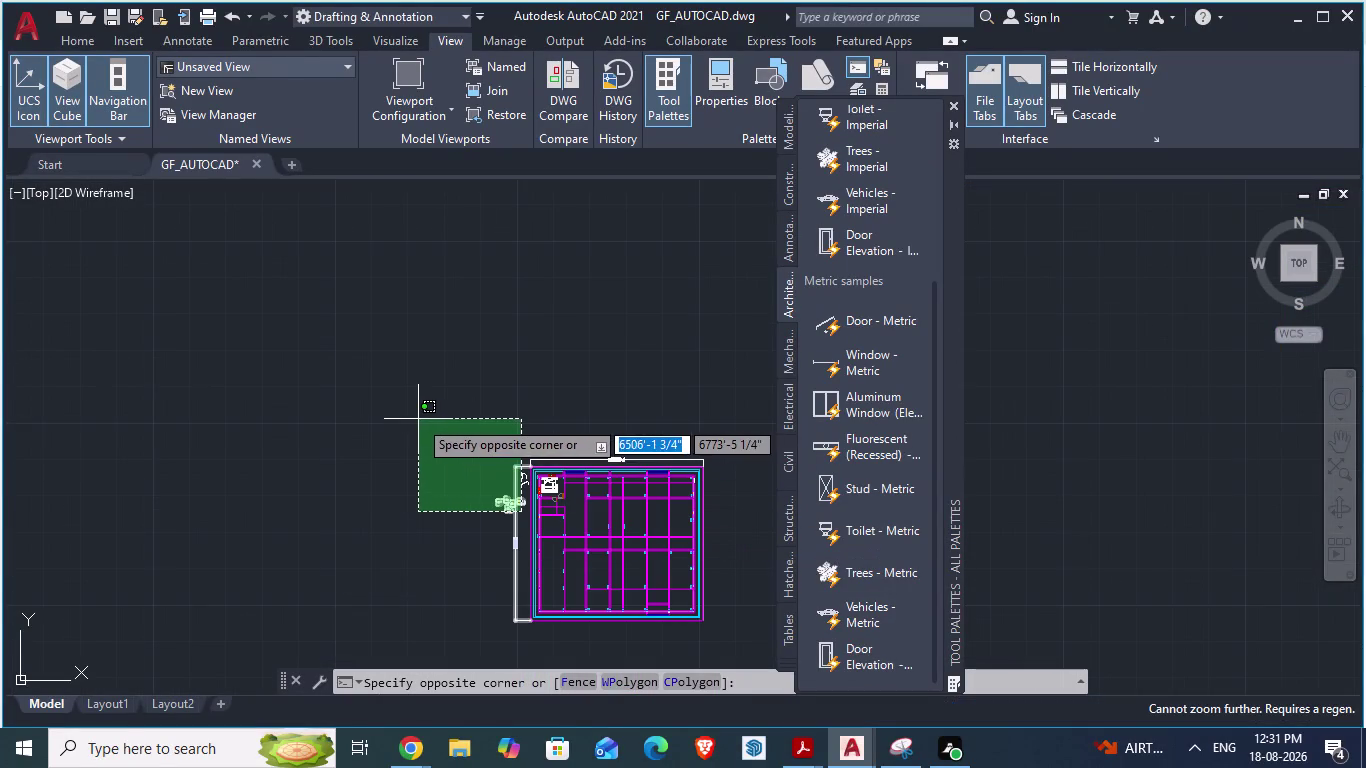
key(Escape)
scroll(down, 3)
scroll(up, 3)
scroll(up, 3)
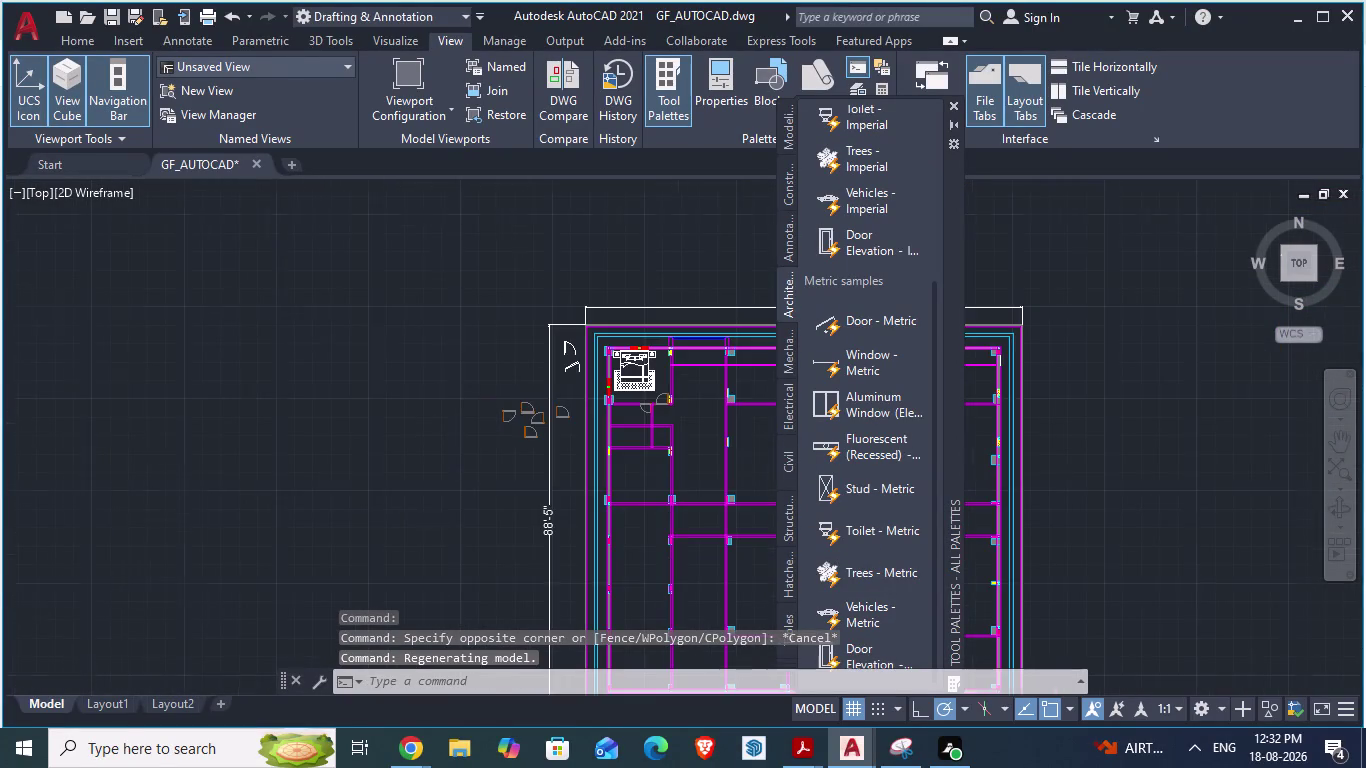
scroll(up, 3)
scroll(down, 3)
scroll(down, 3)
key(Escape)
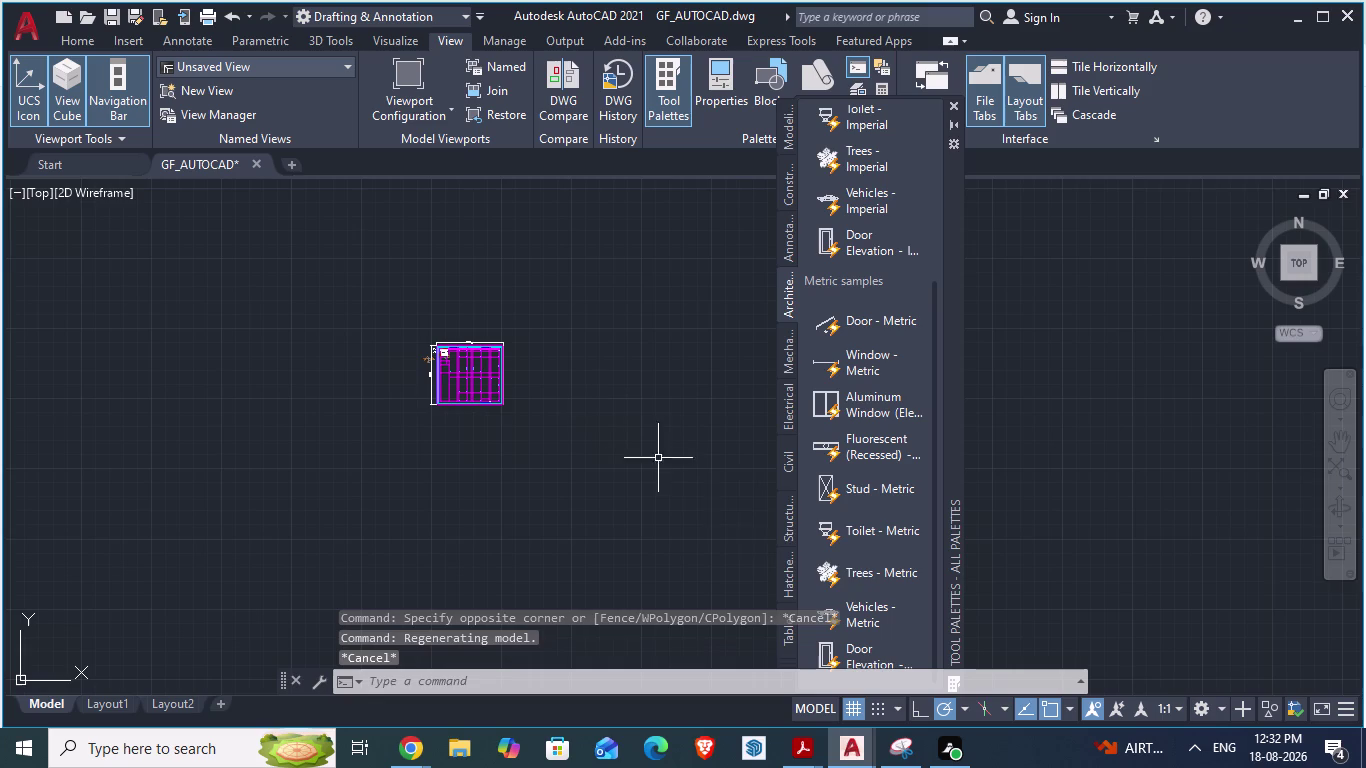
scroll(down, 3)
scroll(down, 3)
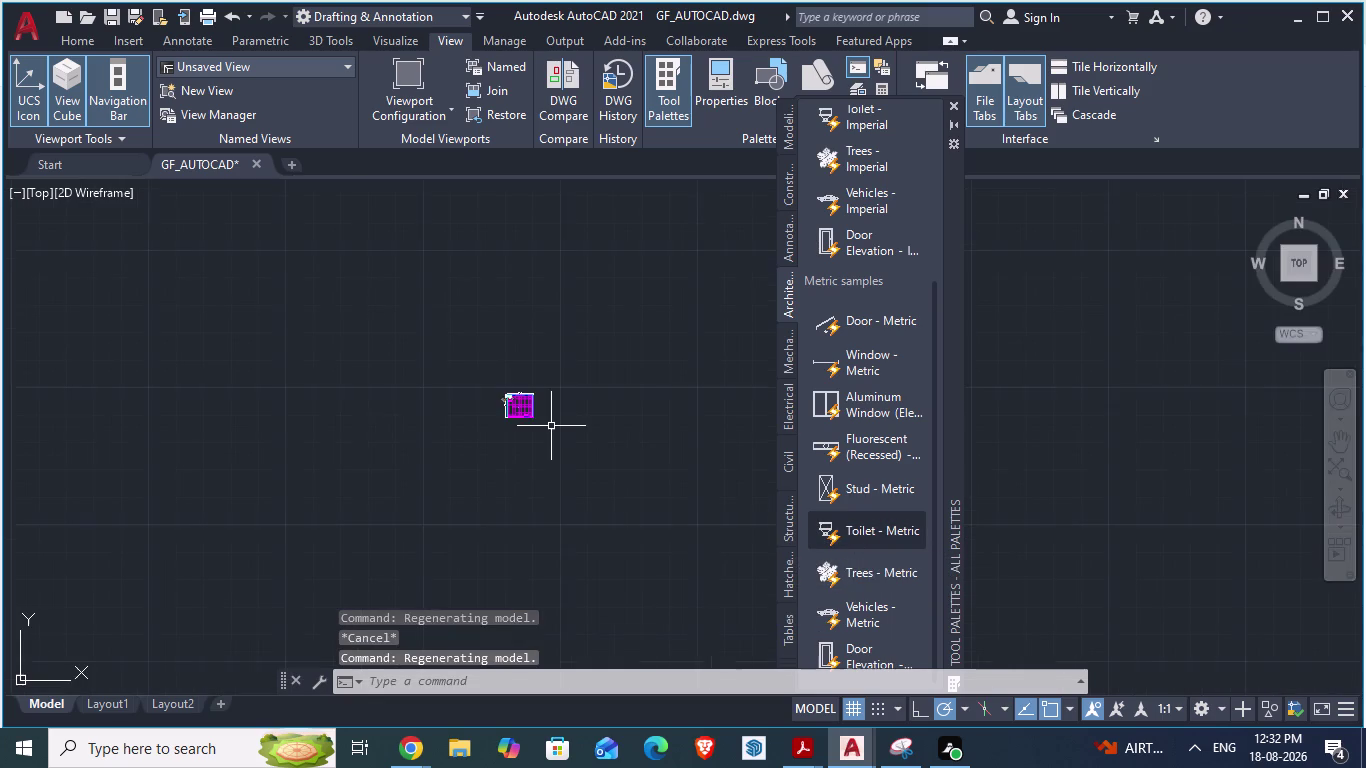
scroll(down, 3)
scroll(down, 3)
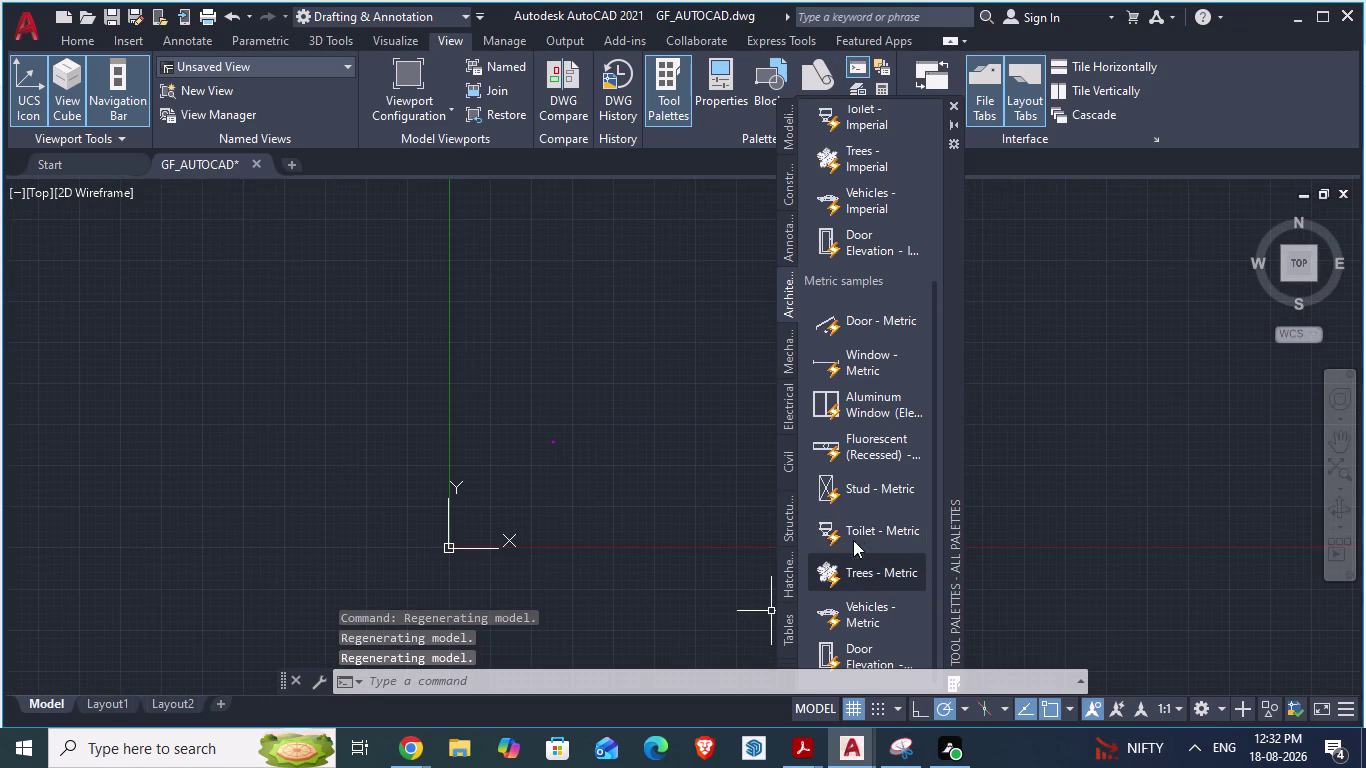
drag(856, 531, 563, 440)
scroll(up, 3)
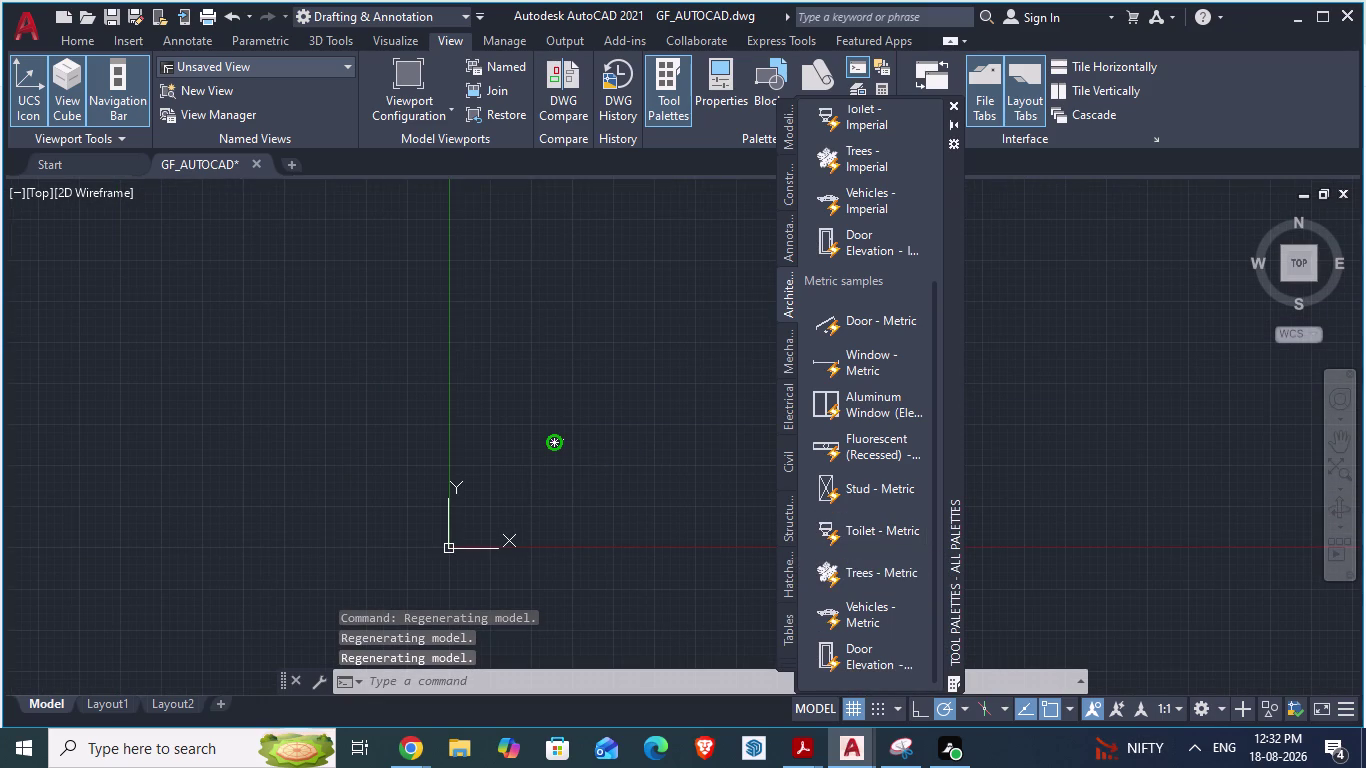
drag(563, 440, 653, 479)
scroll(up, 3)
scroll(up, 3)
scroll(up, 3)
drag(653, 479, 631, 473)
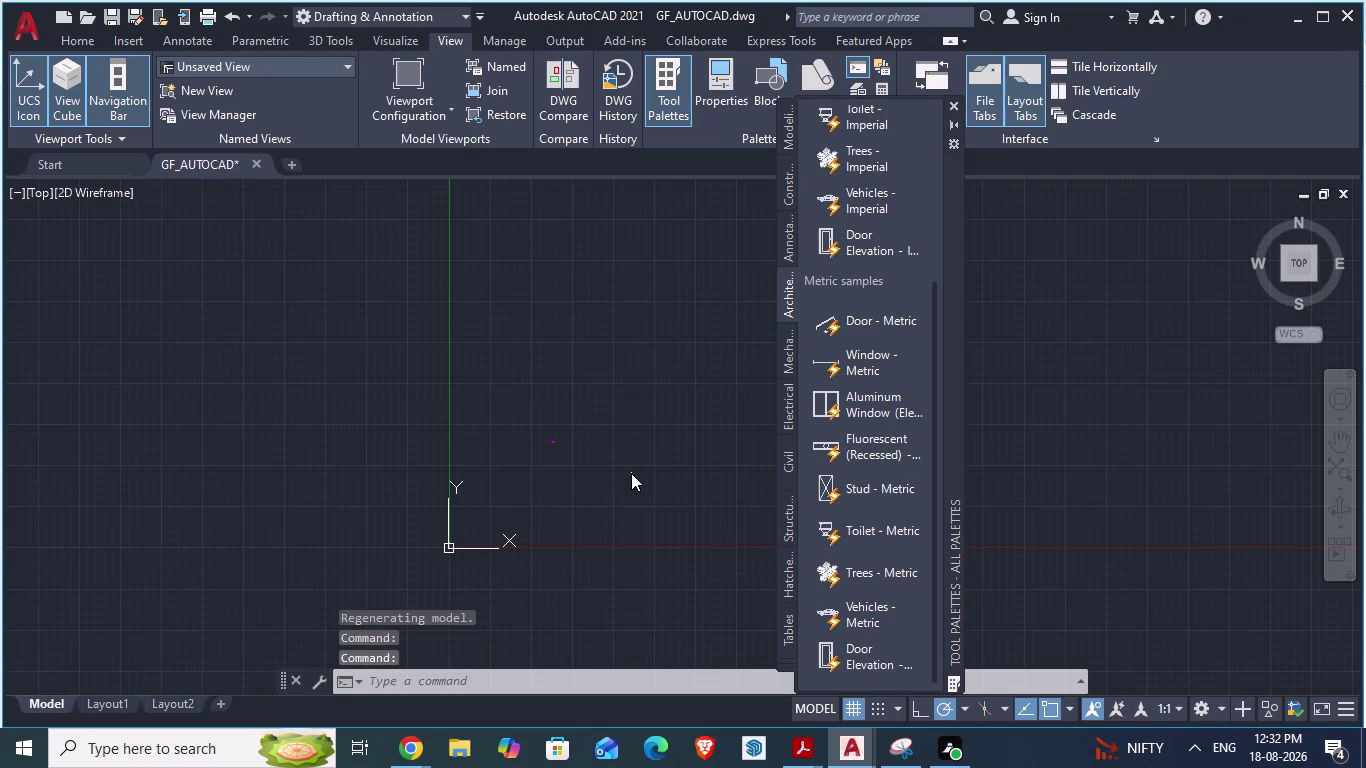
click(673, 442)
click(616, 524)
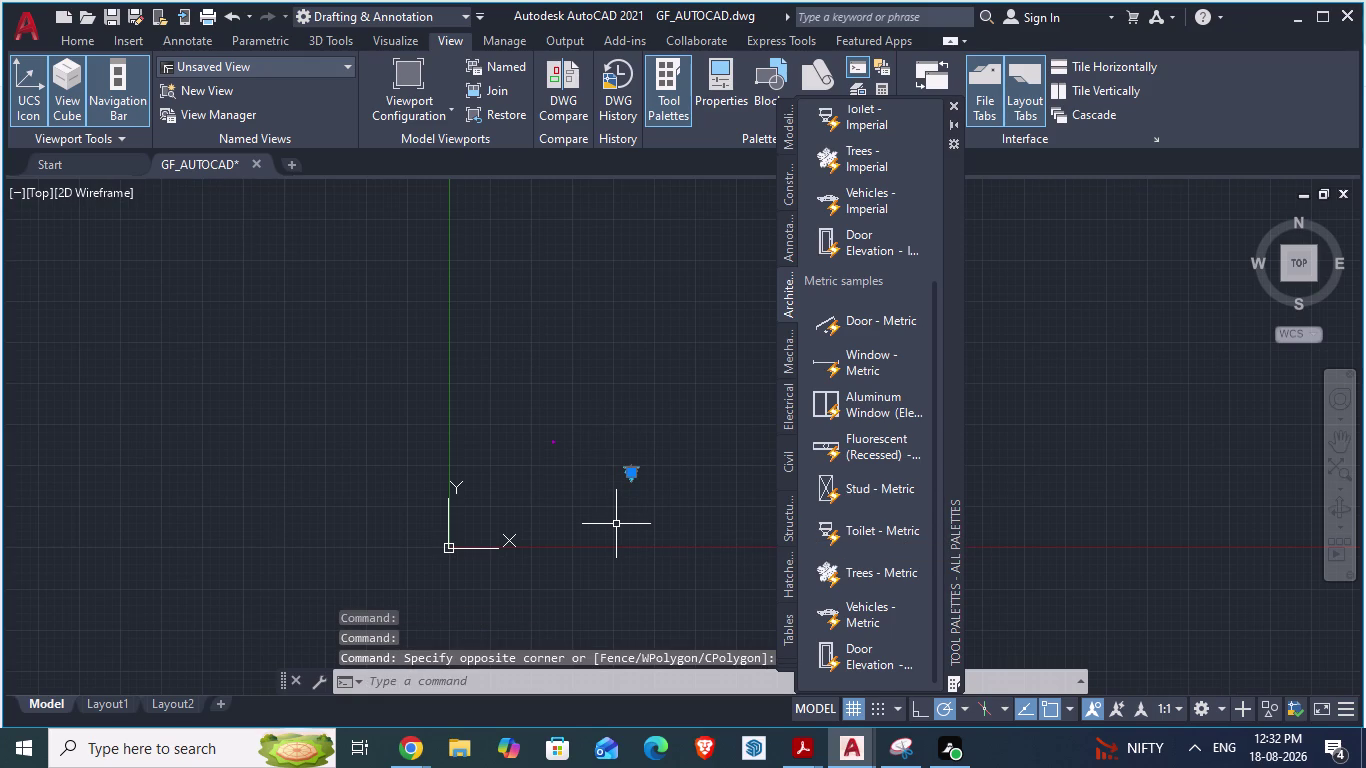
key(Delete)
Drag the Toilet - Metric block from the palette into the plan.
scroll(up, 3)
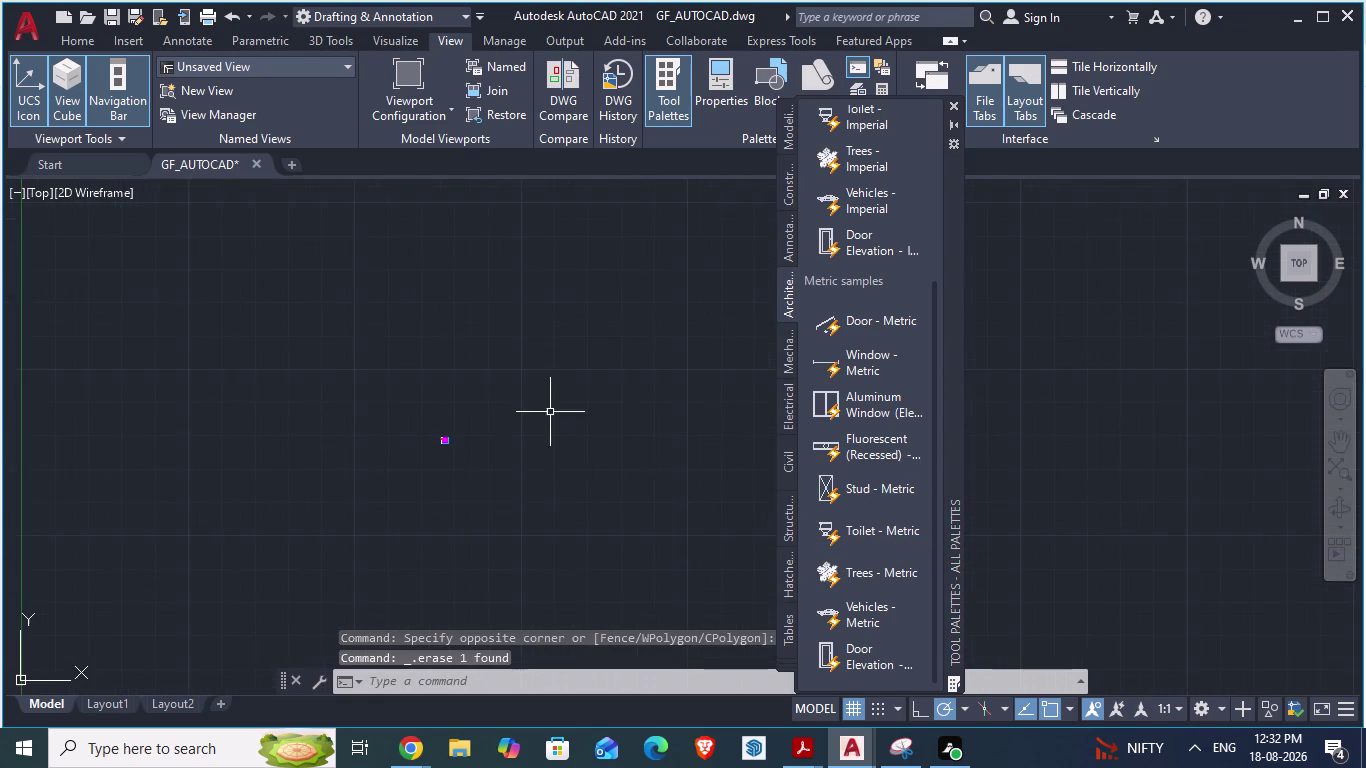
scroll(up, 3)
scroll(up, 3)
scroll(up, 3)
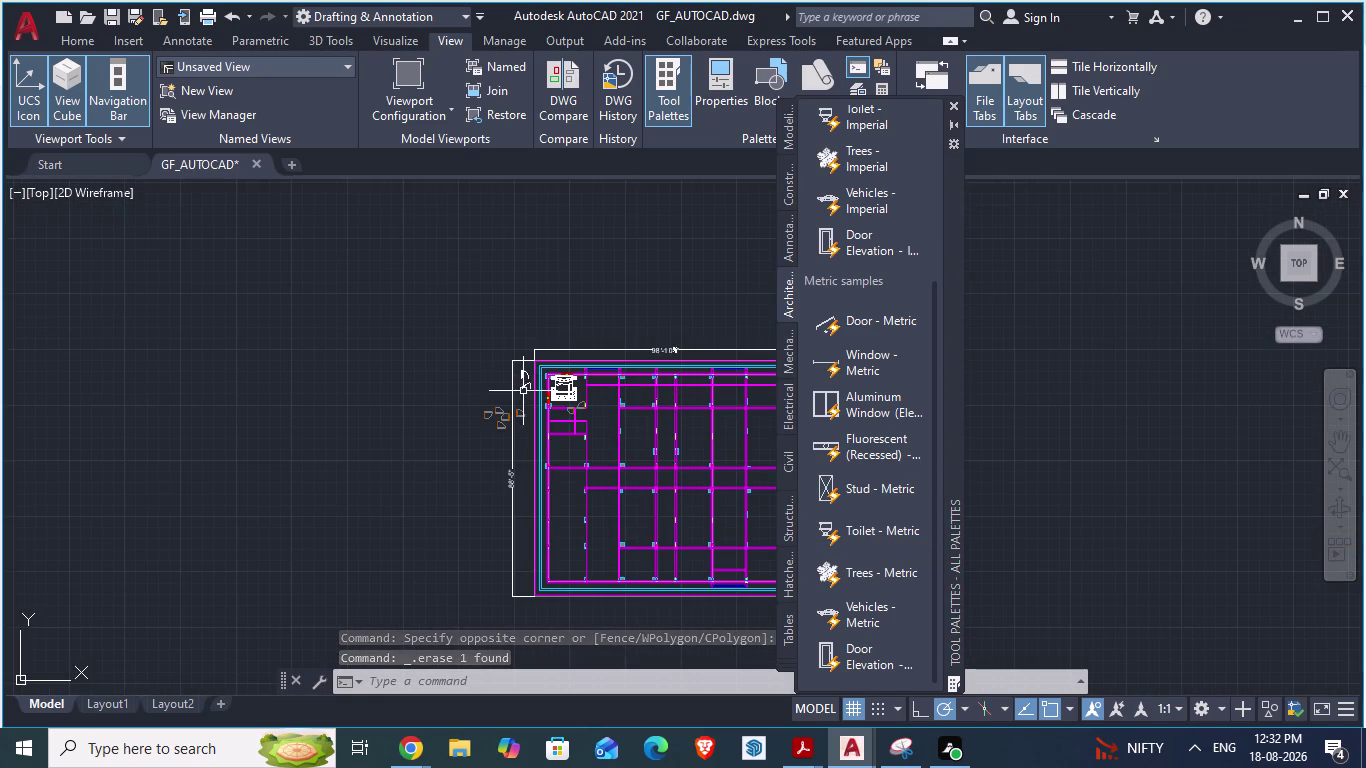
drag(875, 530, 535, 466)
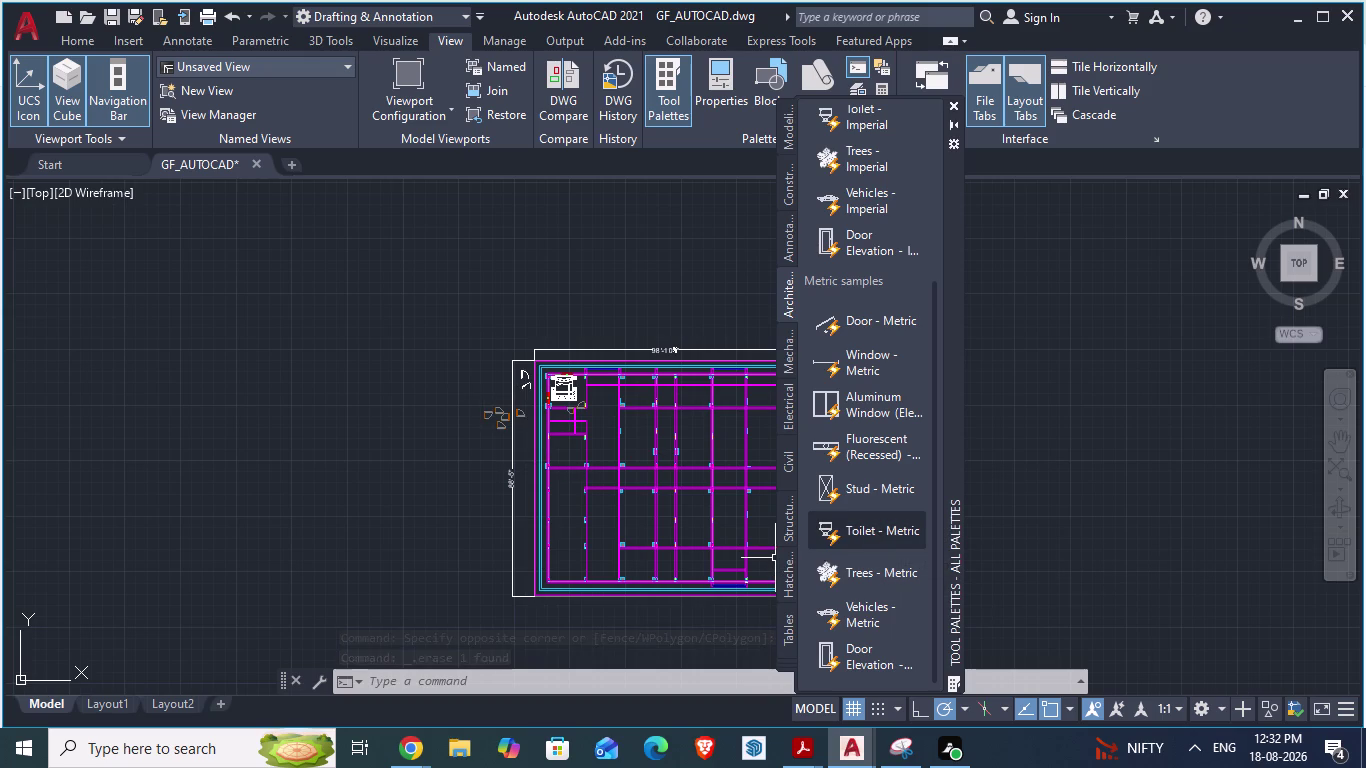
drag(535, 466, 479, 456)
click(479, 456)
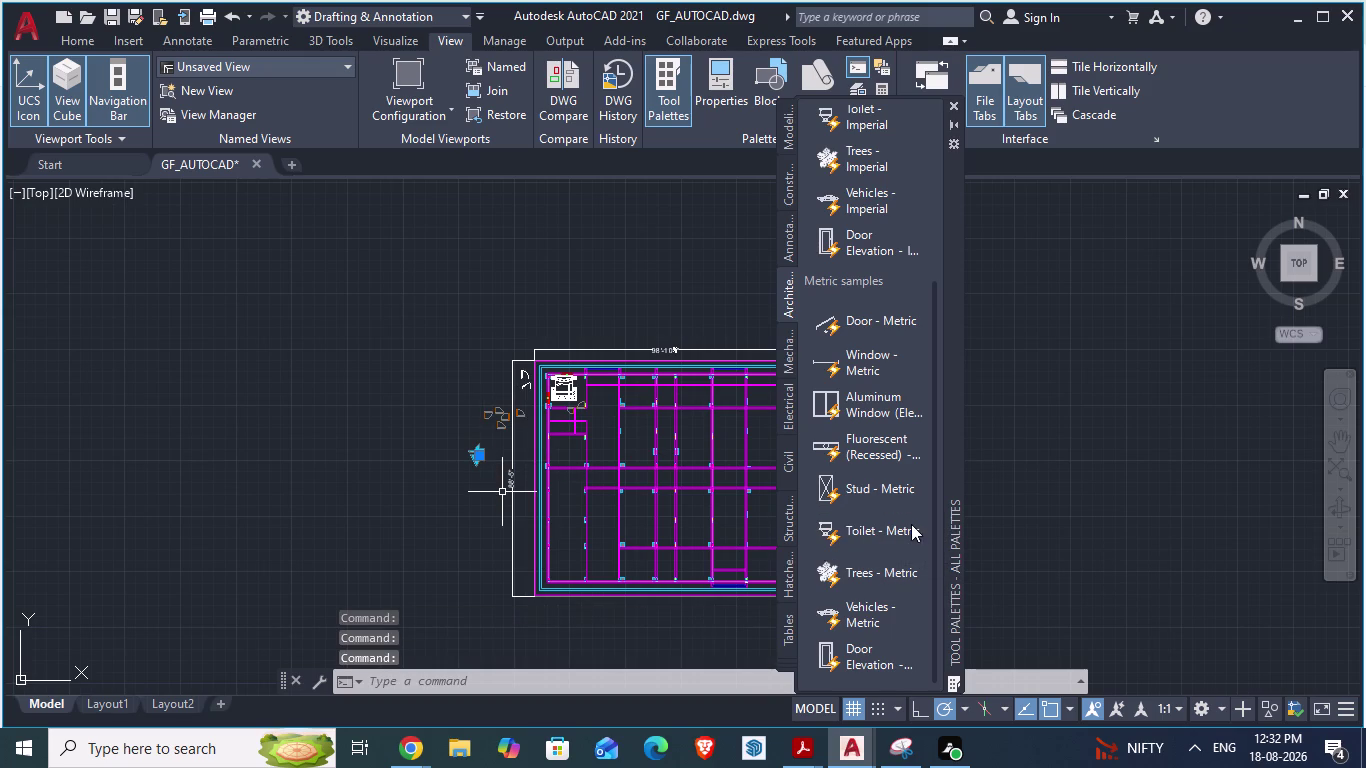
scroll(down, 3)
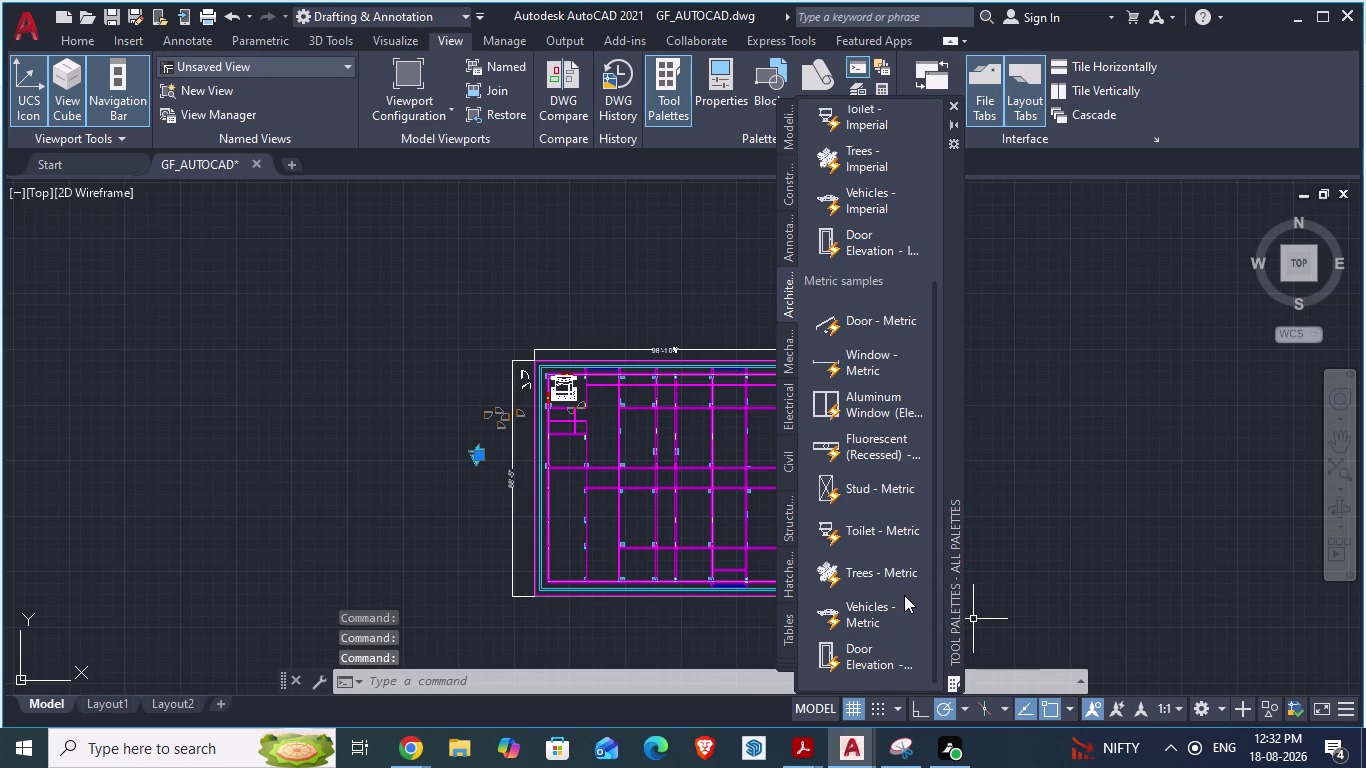
scroll(down, 3)
scroll(up, 3)
scroll(down, 3)
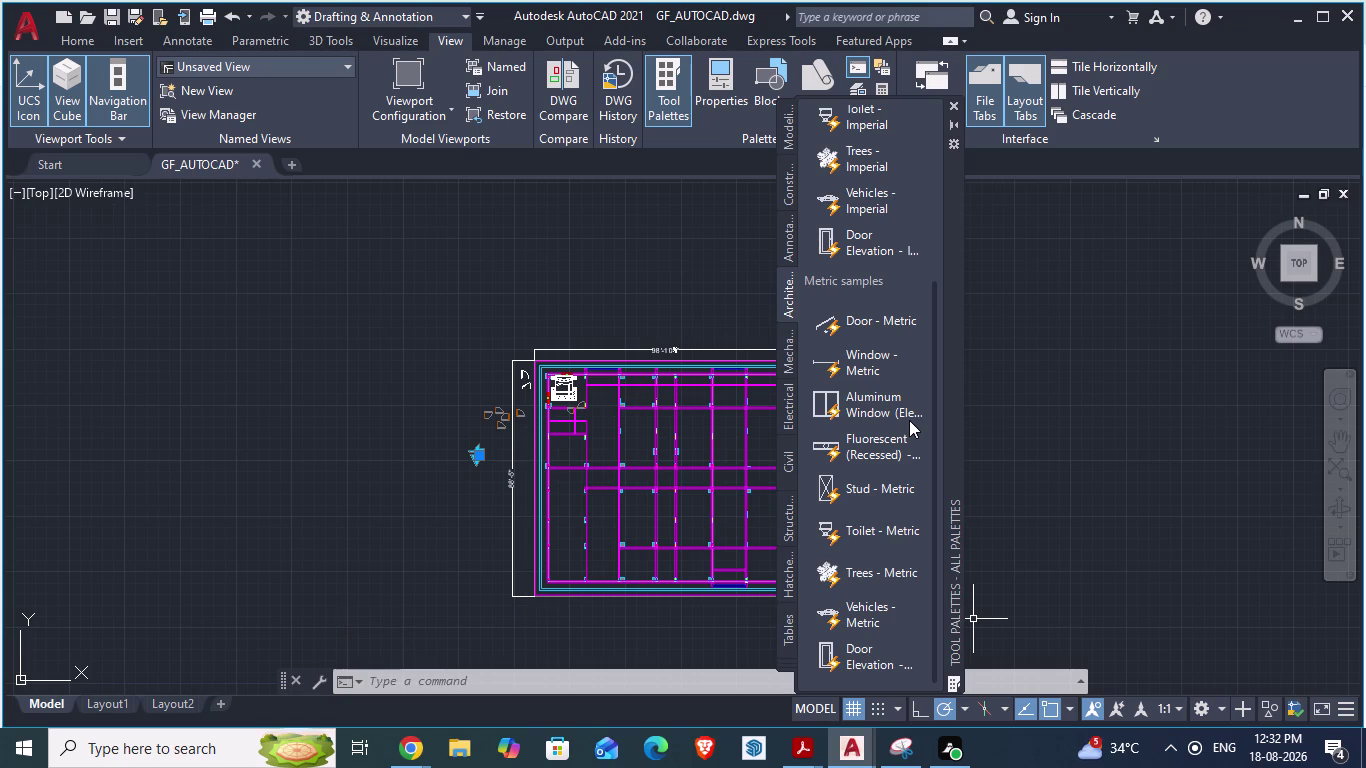
click(866, 368)
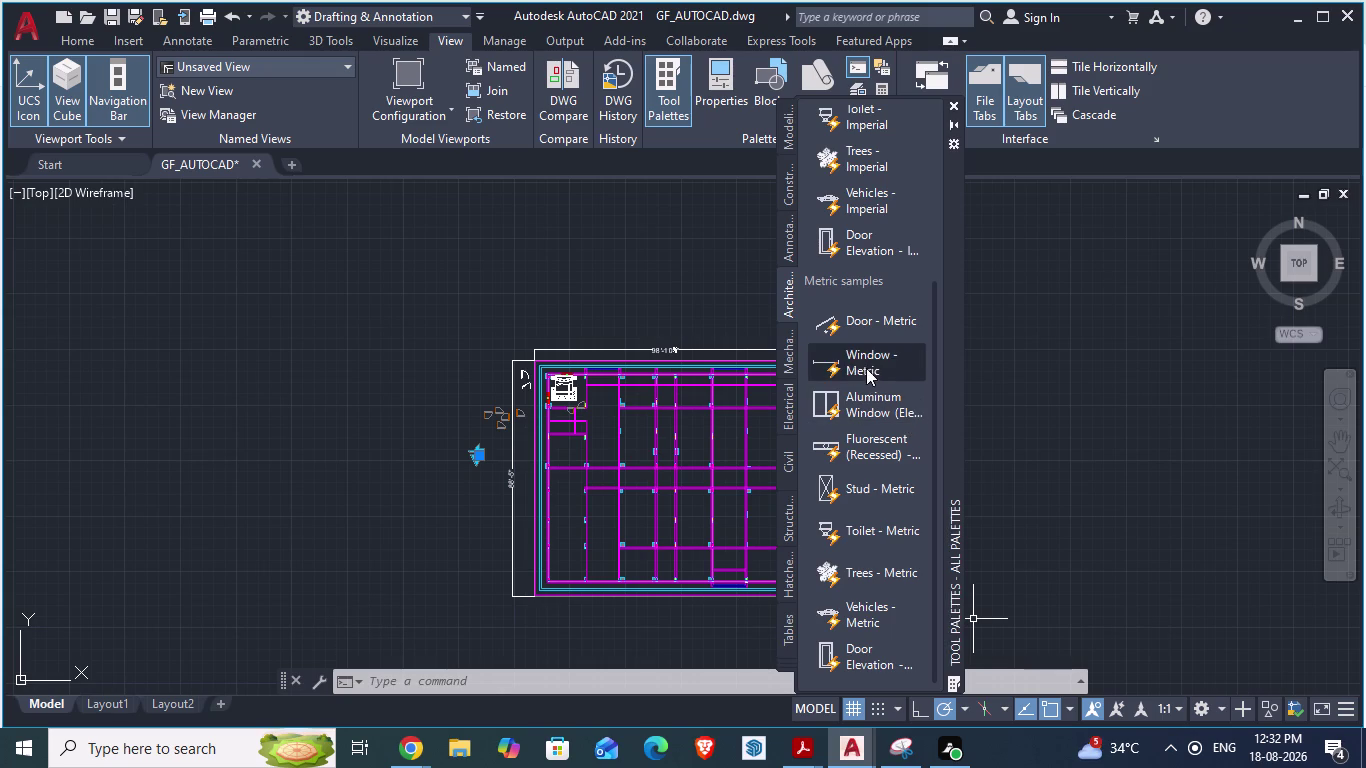
Place a trial Window - Metric block, then delete it.
click(481, 468)
scroll(up, 3)
scroll(up, 3)
scroll(up, 3)
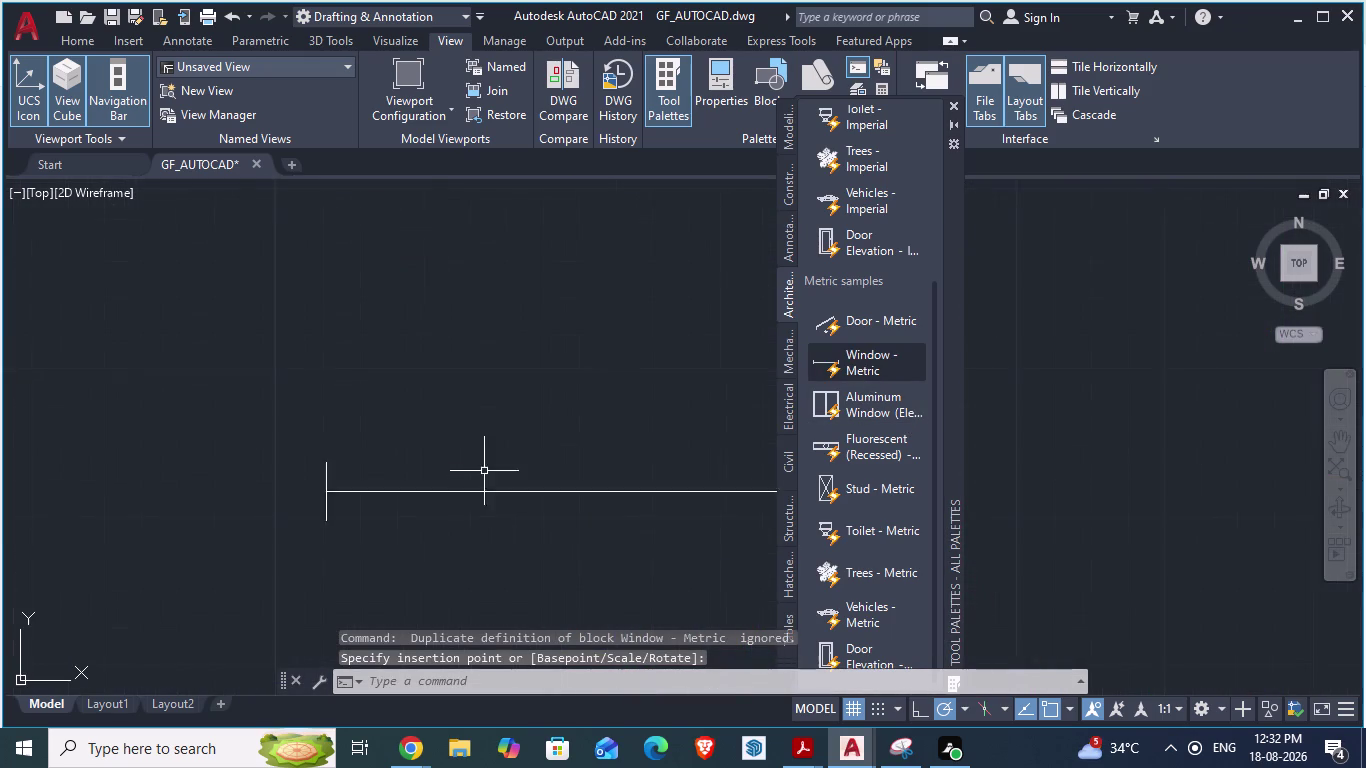
scroll(up, 3)
scroll(down, 3)
click(475, 507)
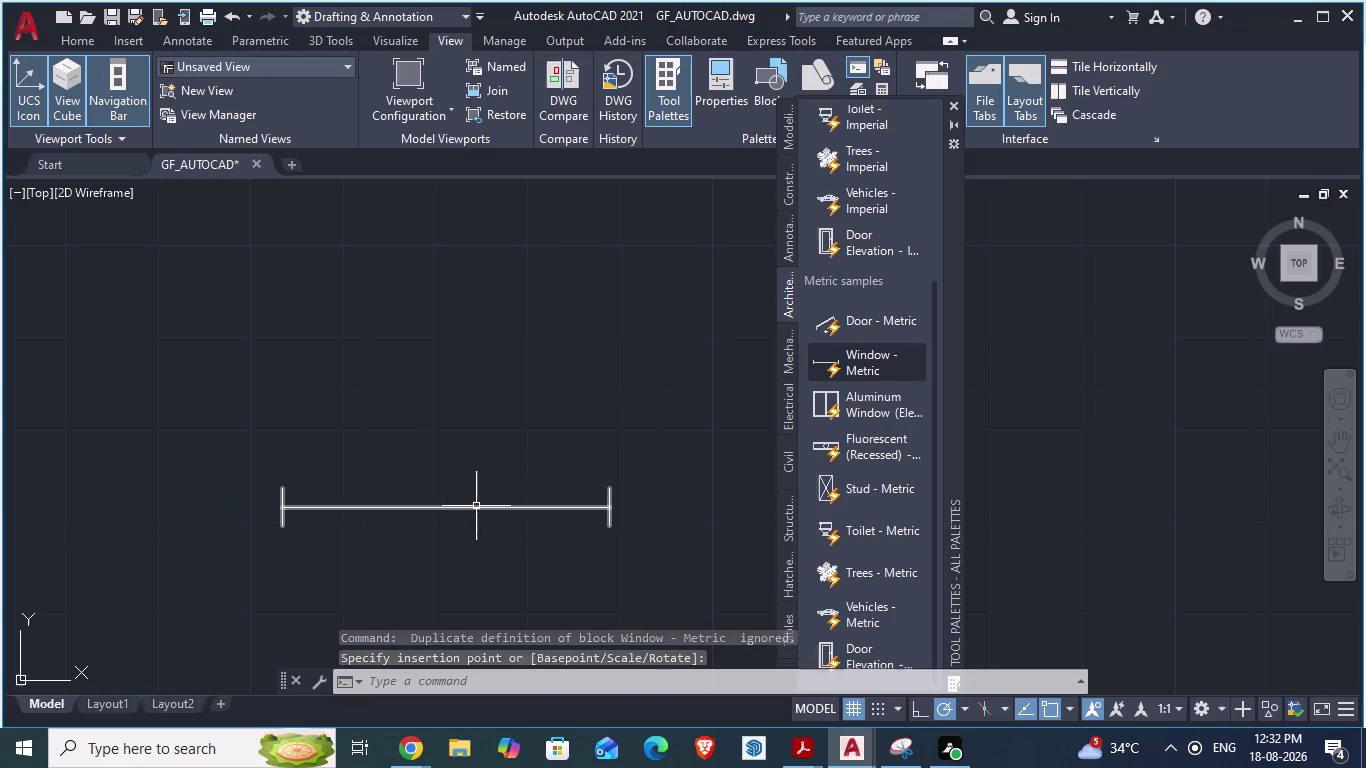
key(Delete)
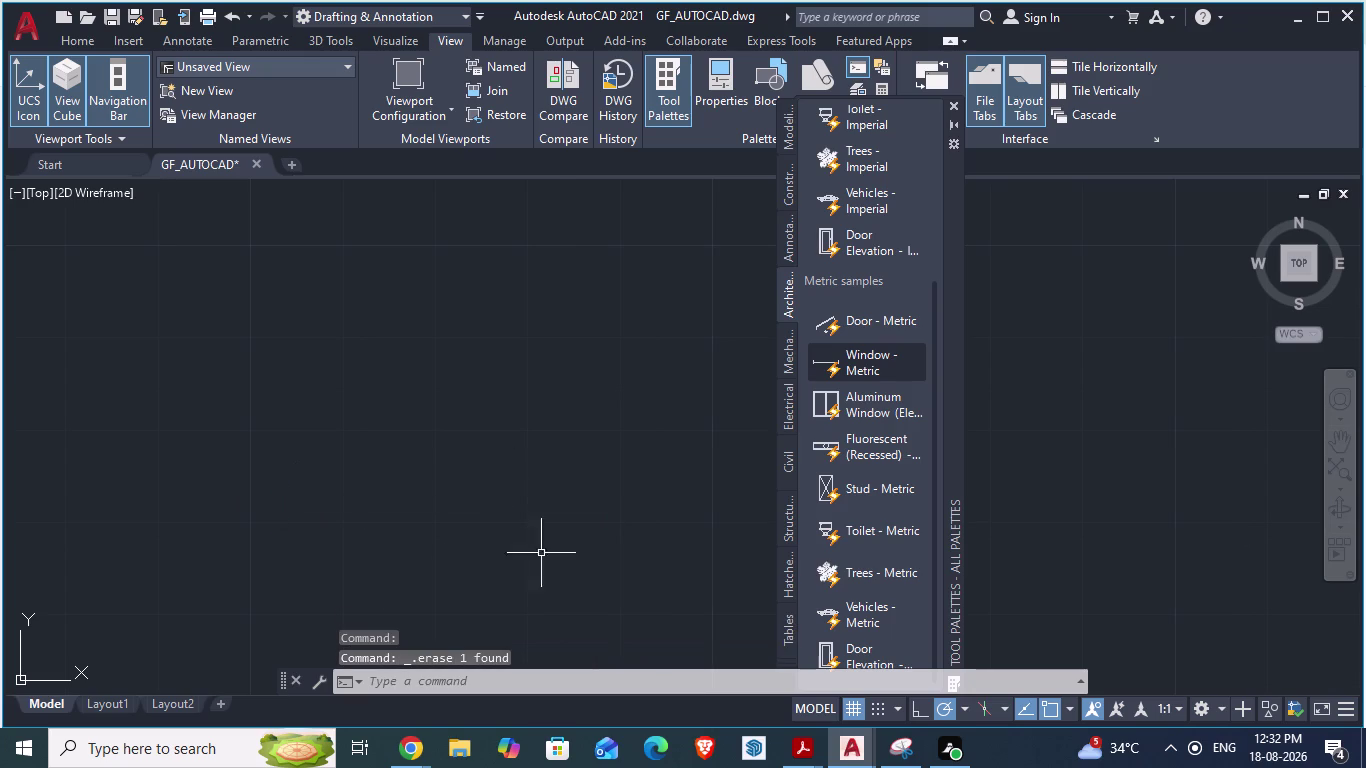
Cancel a recessed fluorescent light insert and close the Tool Palettes.
click(849, 448)
scroll(down, 3)
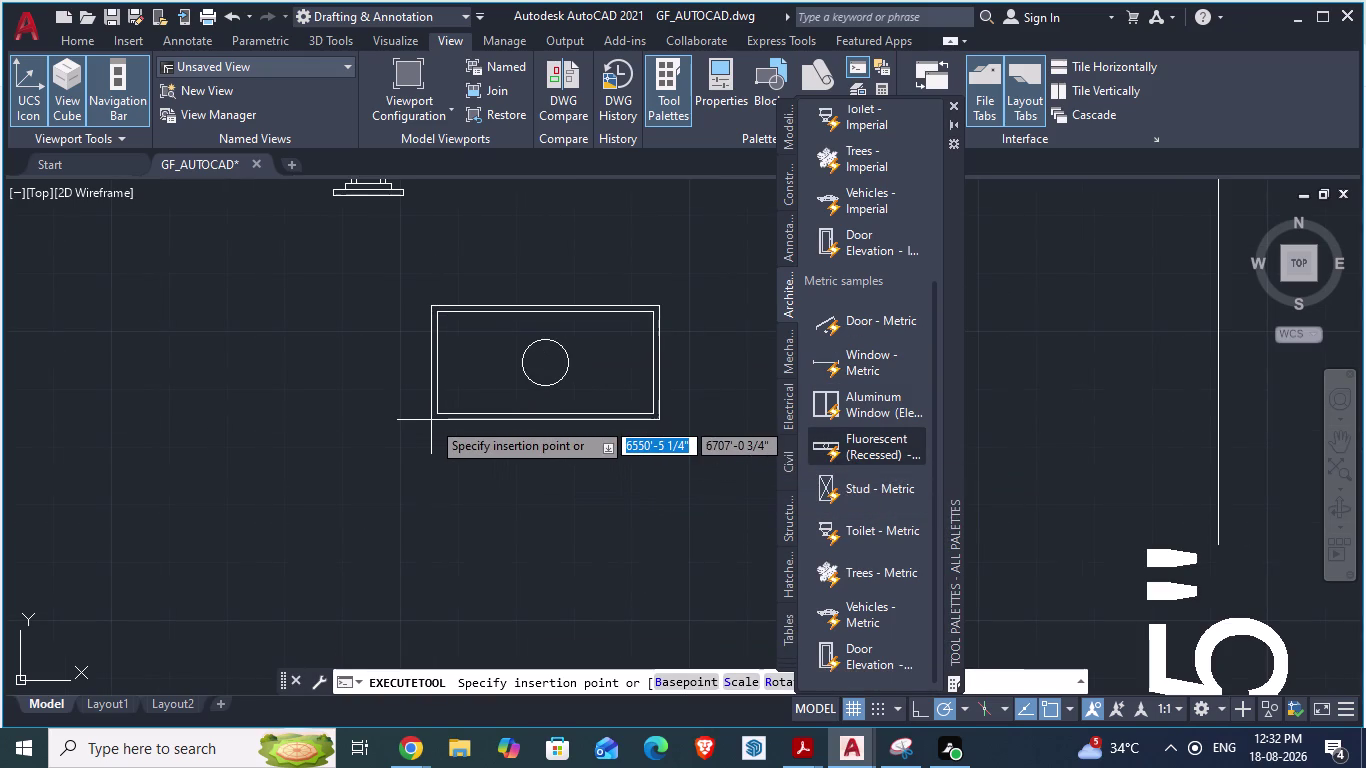
key(Escape)
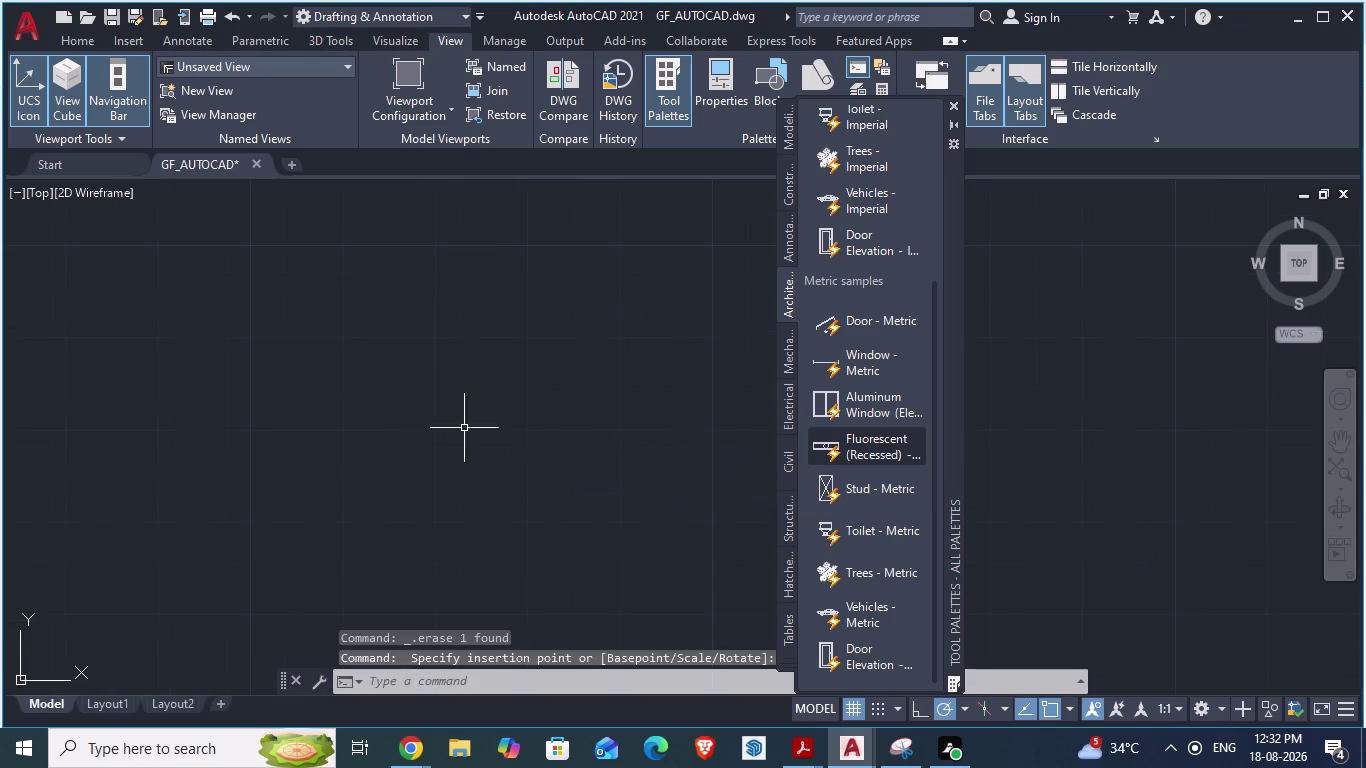
scroll(down, 3)
scroll(down, 3)
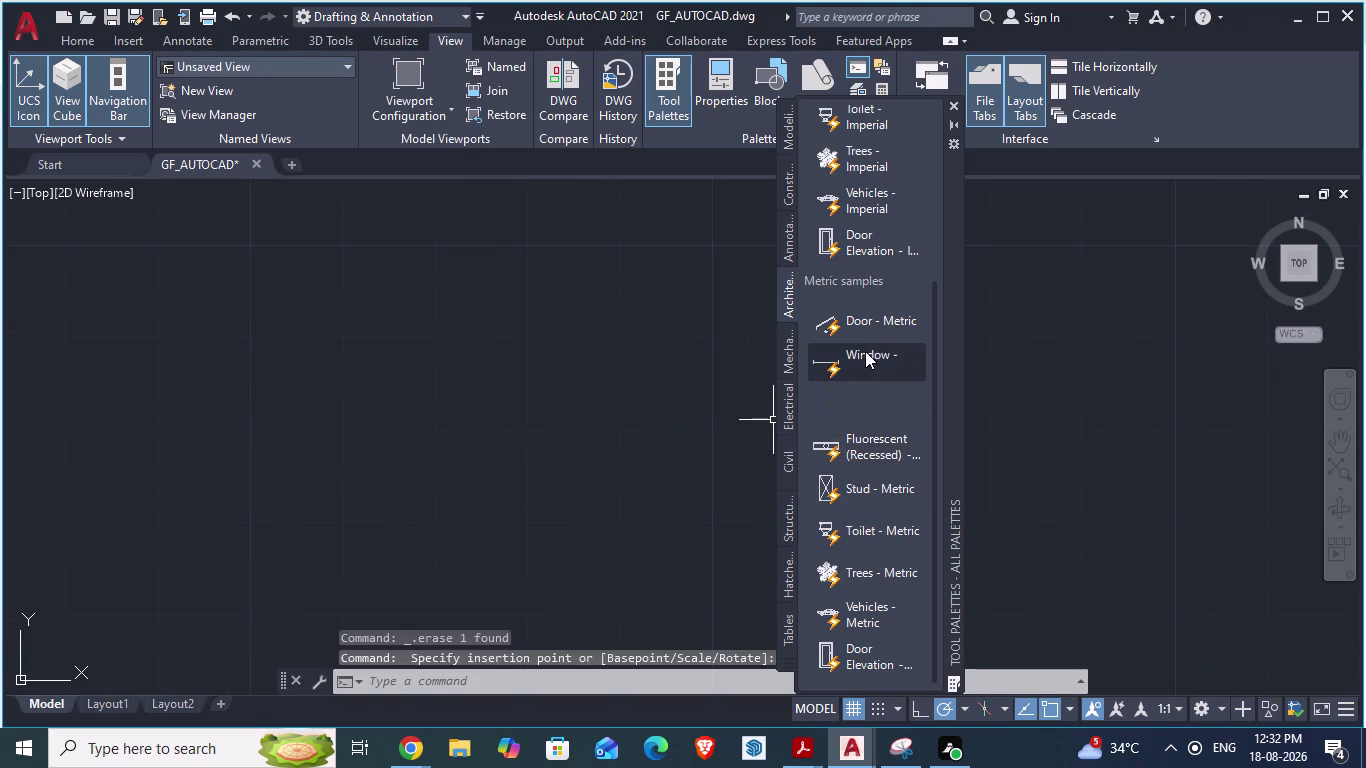
scroll(down, 3)
scroll(up, 3)
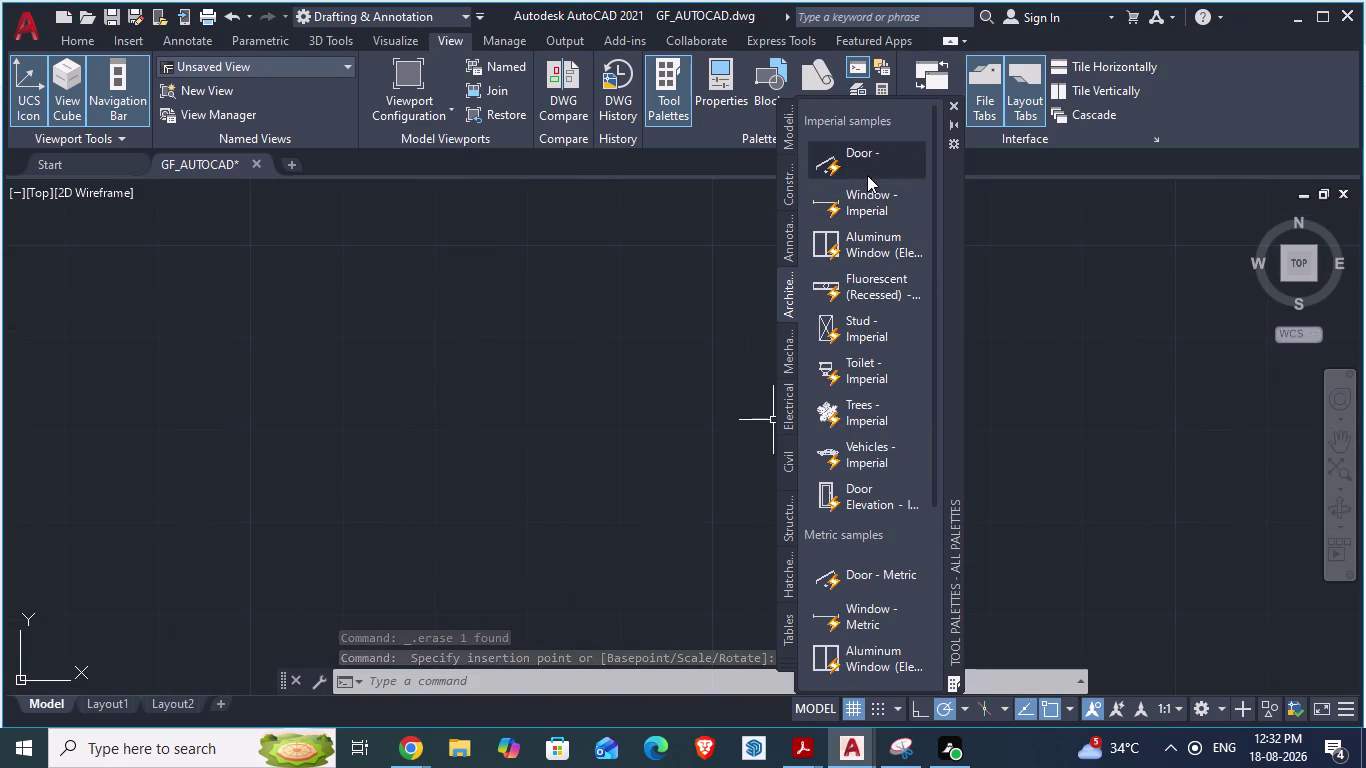
scroll(up, 3)
click(789, 137)
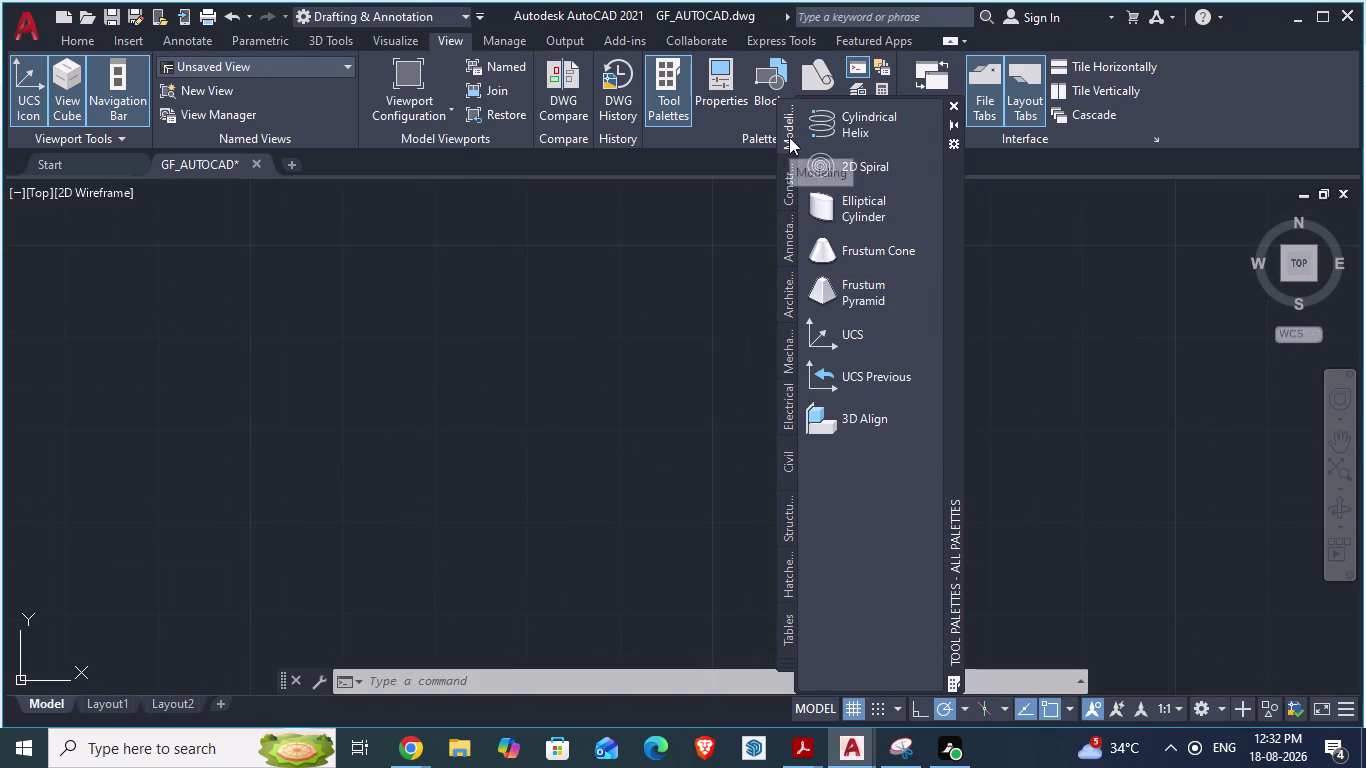
click(953, 106)
Select the toilet block and switch its visibility grip to a plan view.
scroll(down, 3)
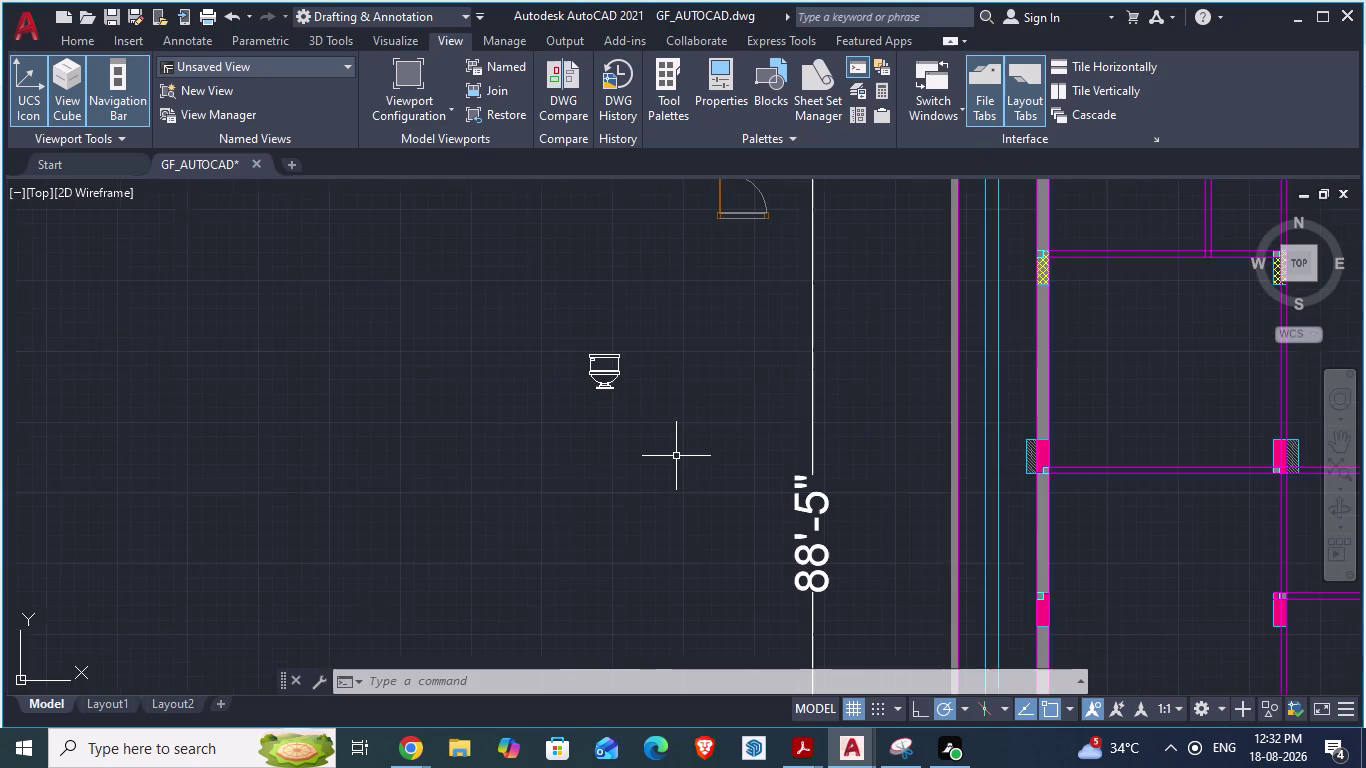
scroll(down, 3)
scroll(up, 3)
scroll(down, 3)
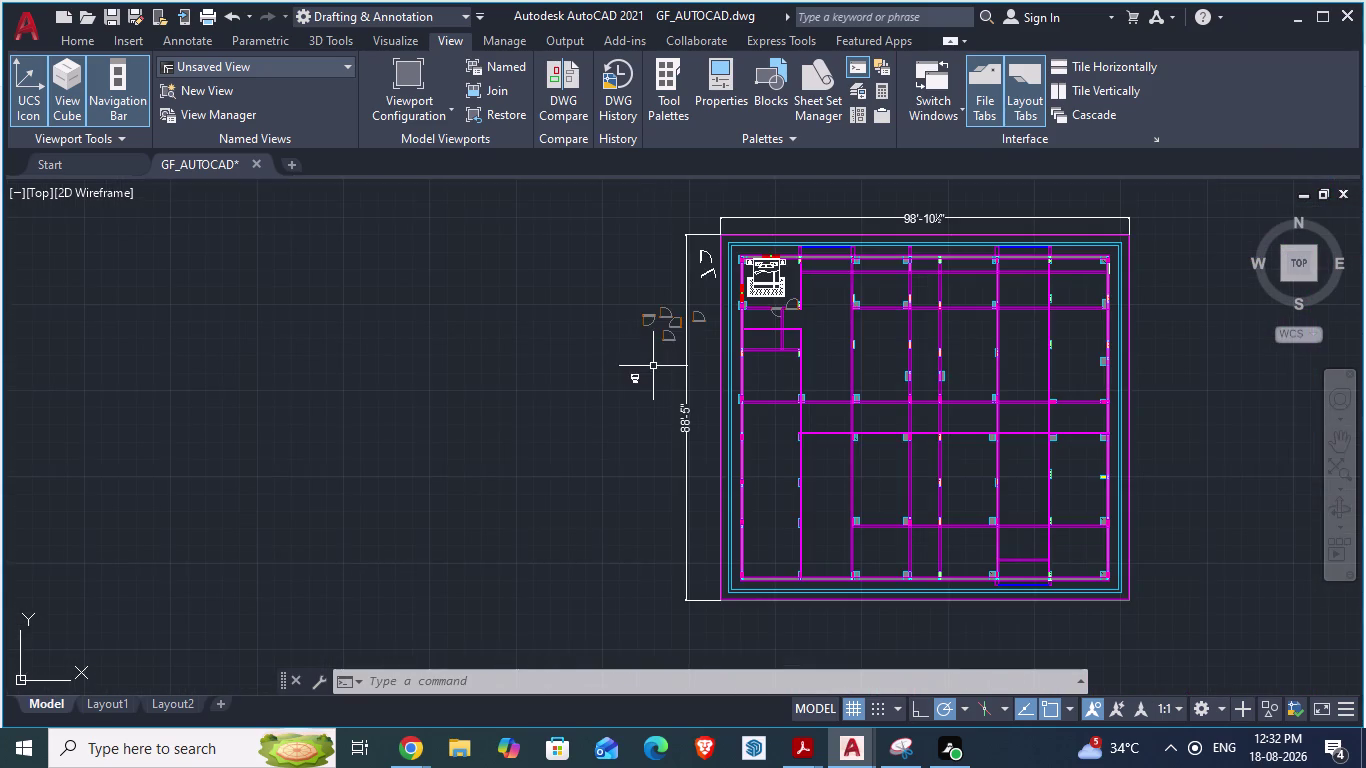
scroll(up, 3)
scroll(up, 3)
click(544, 424)
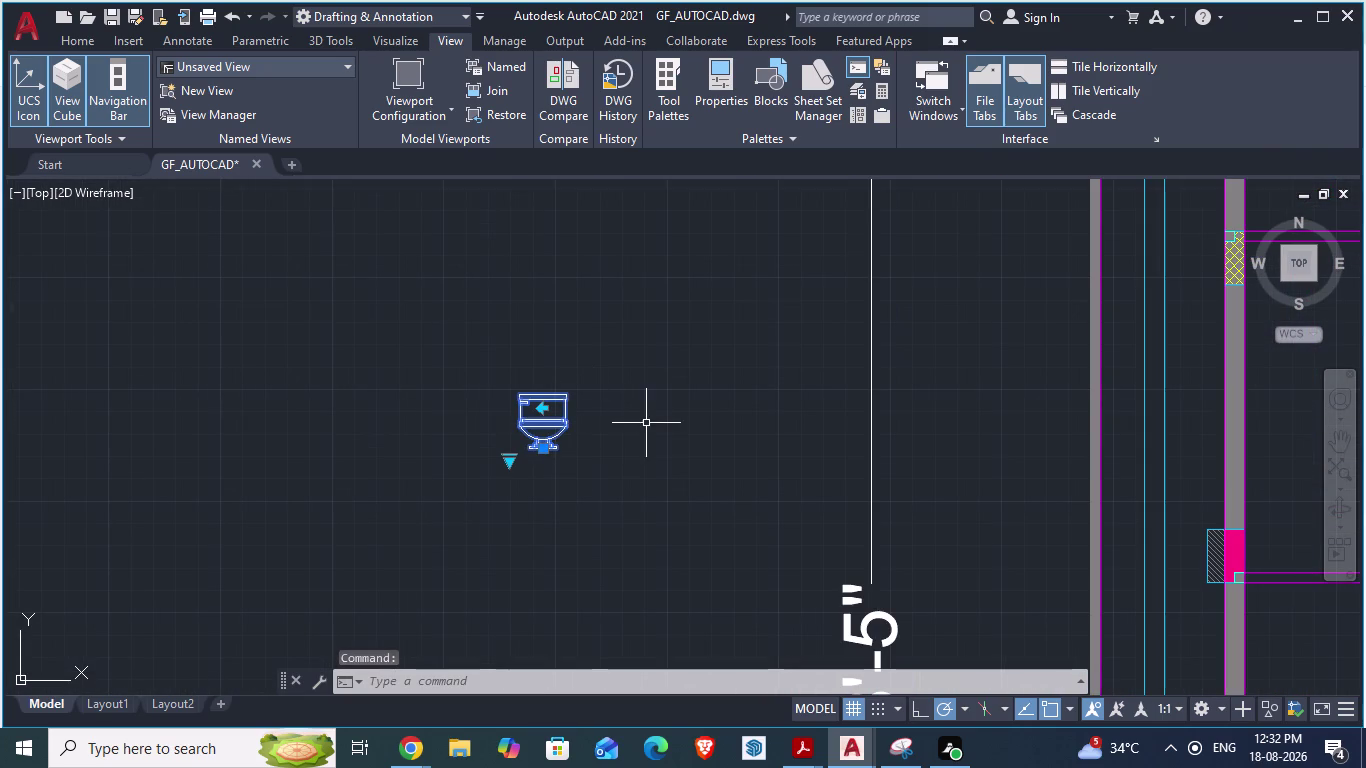
click(510, 465)
right_click(510, 465)
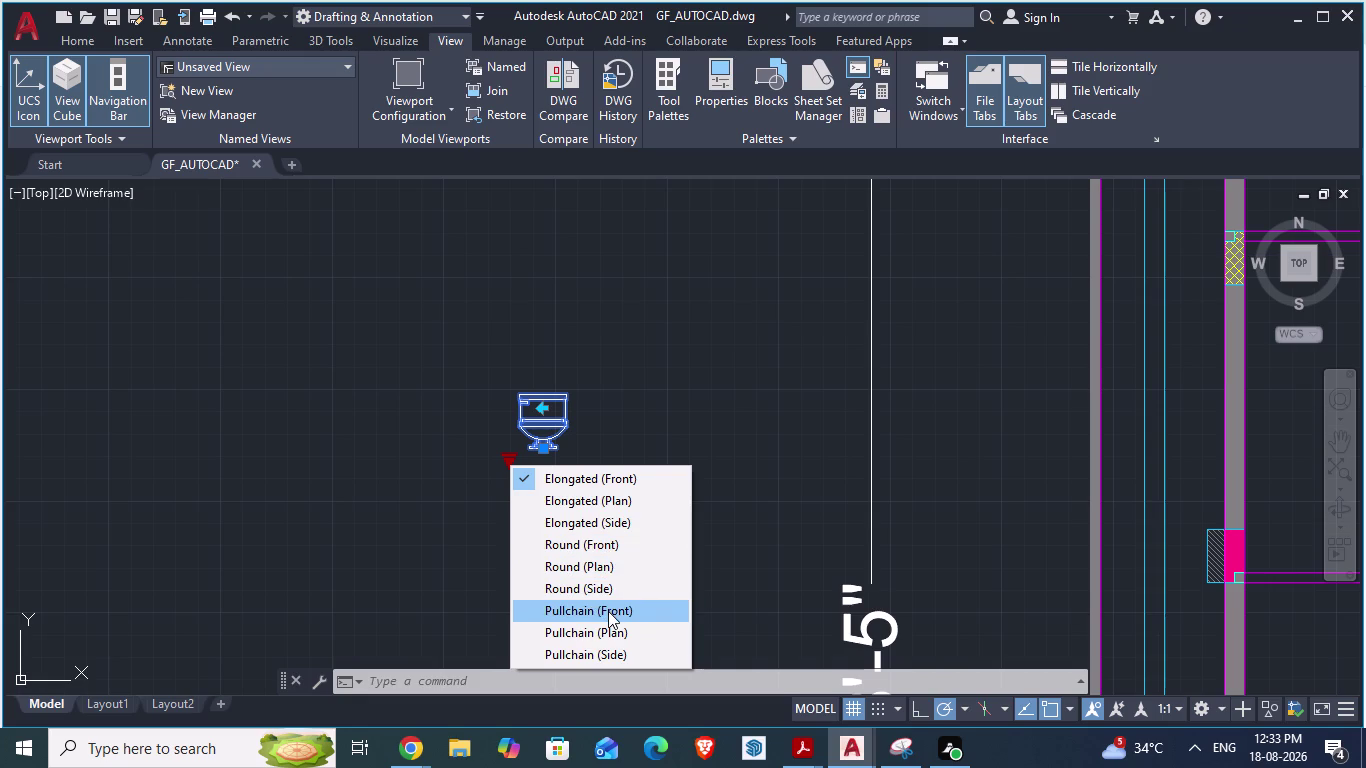
scroll(down, 3)
click(608, 502)
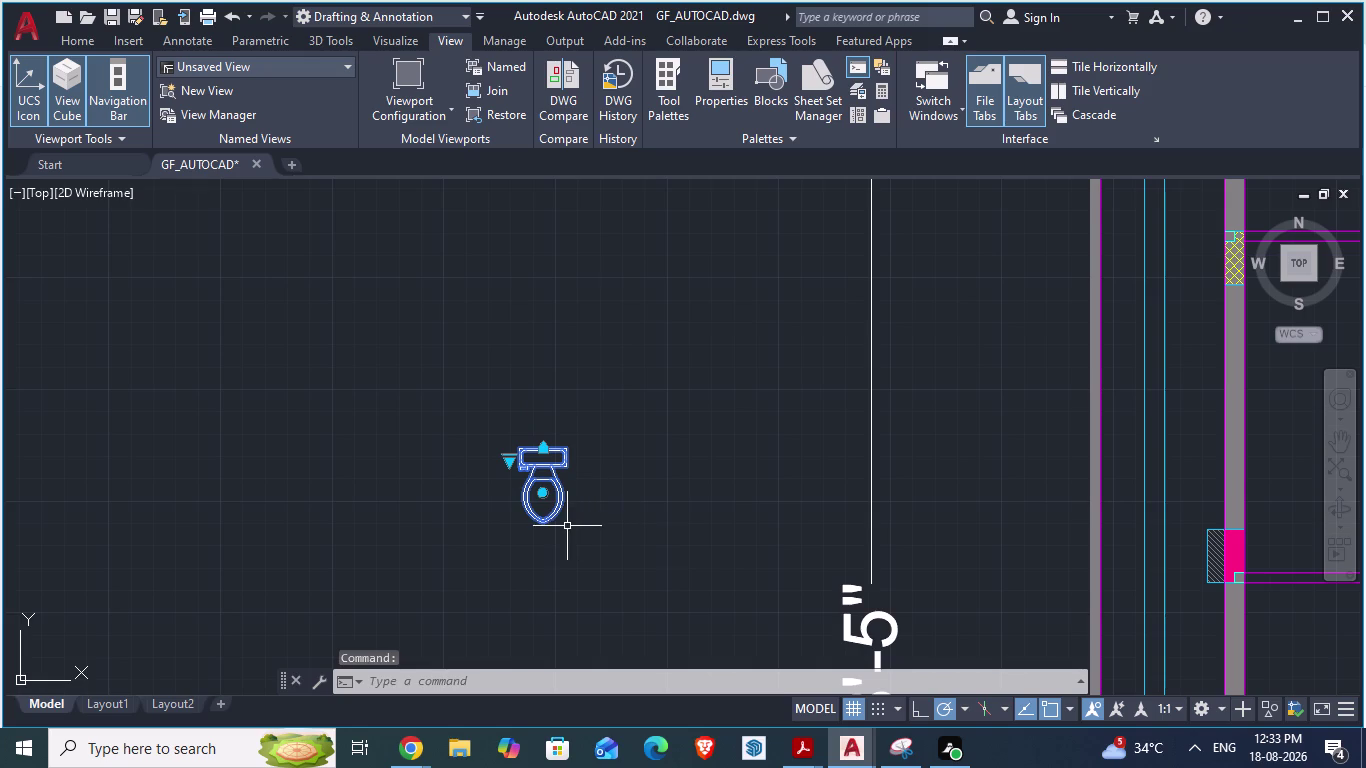
scroll(up, 3)
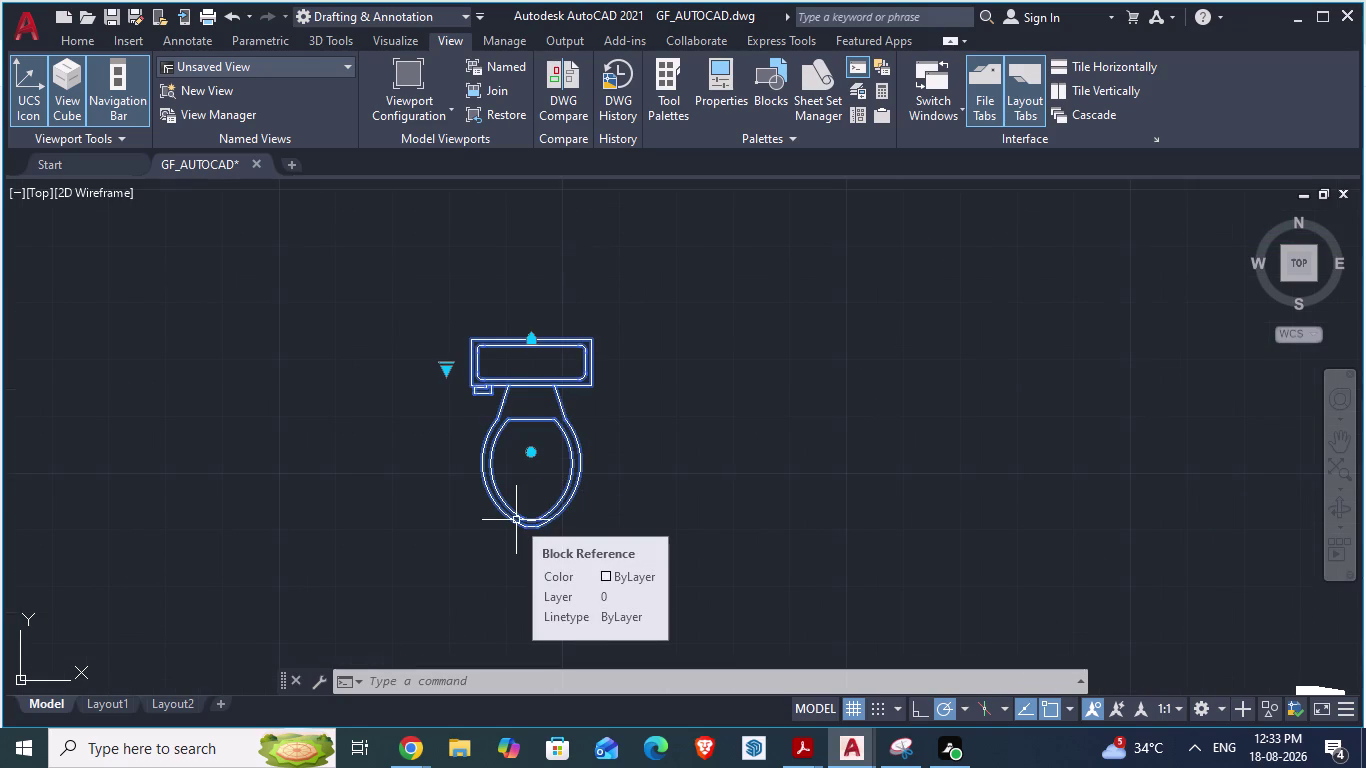
Rotate the toilet block 90 degrees about its tank corner.
text(r)
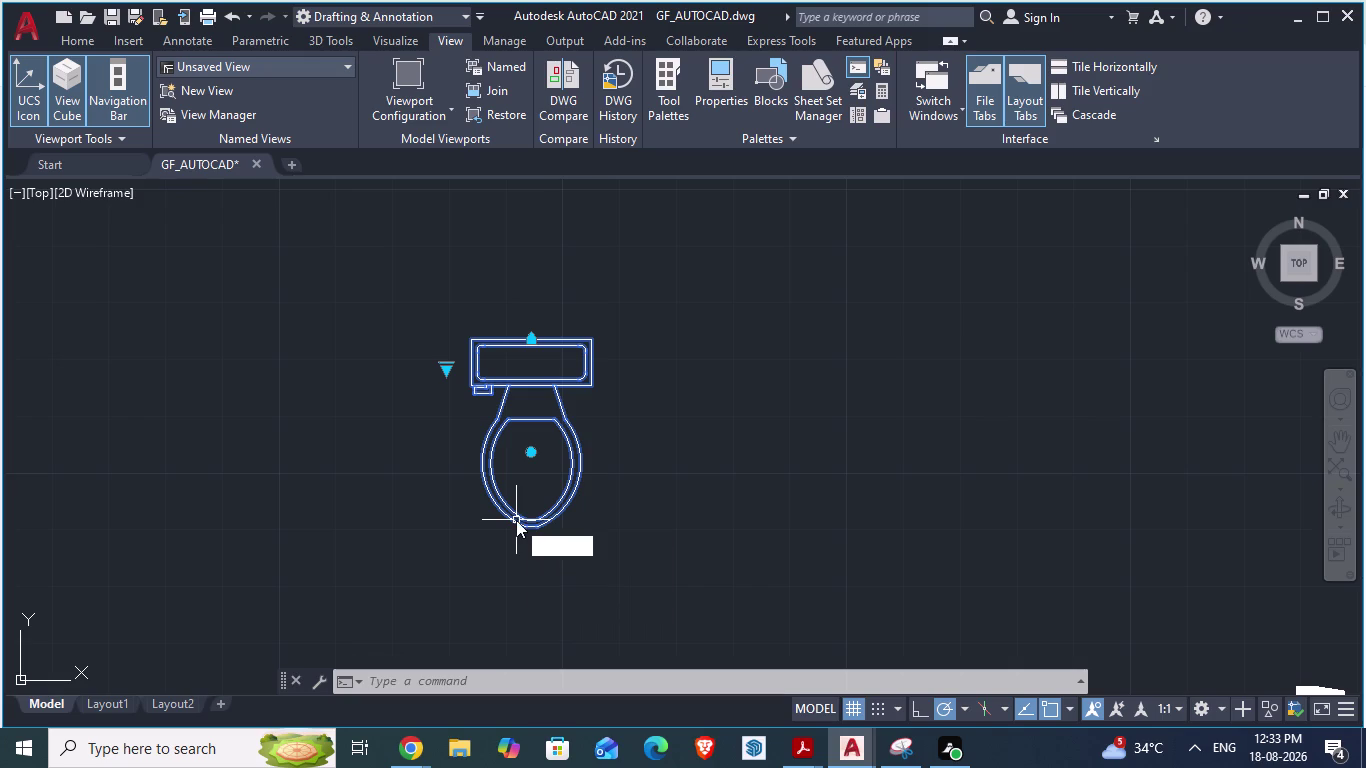
text(o)
key(Return)
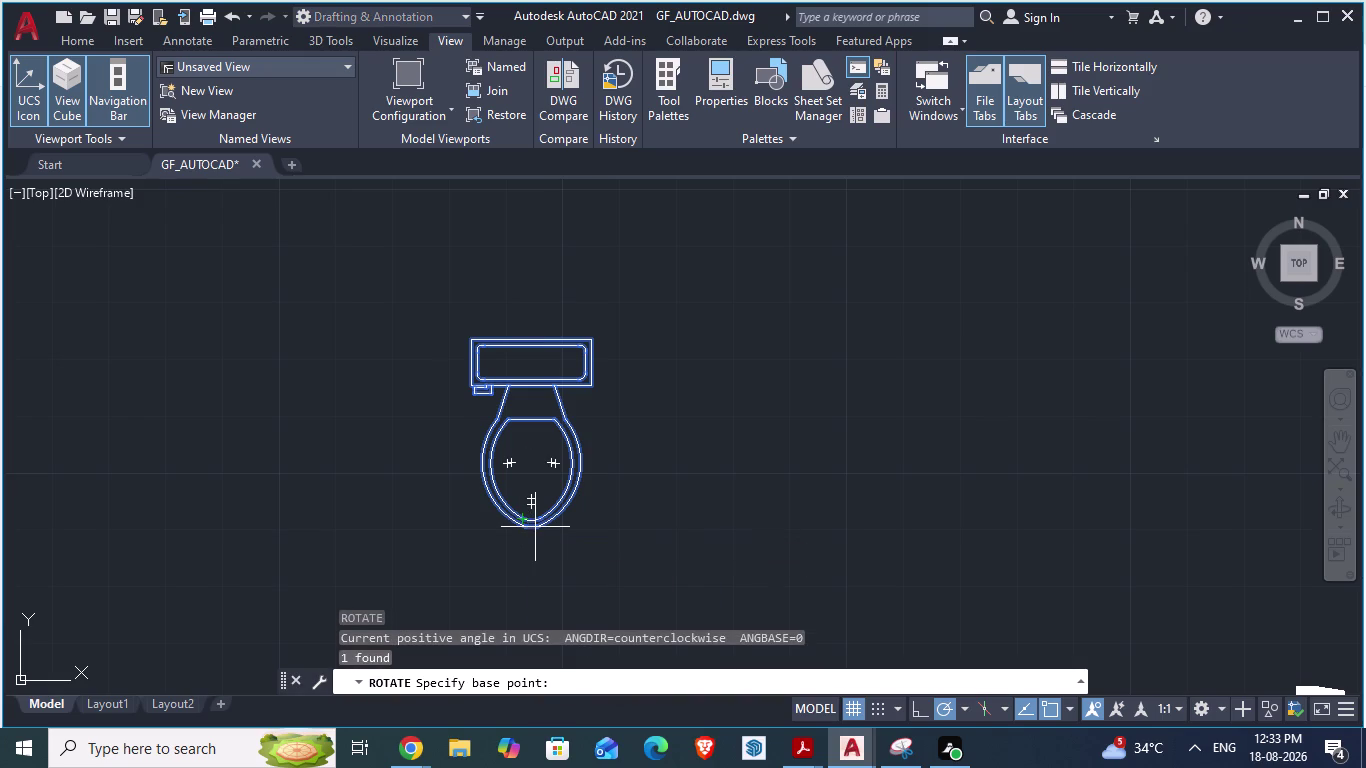
drag(544, 689, 642, 661)
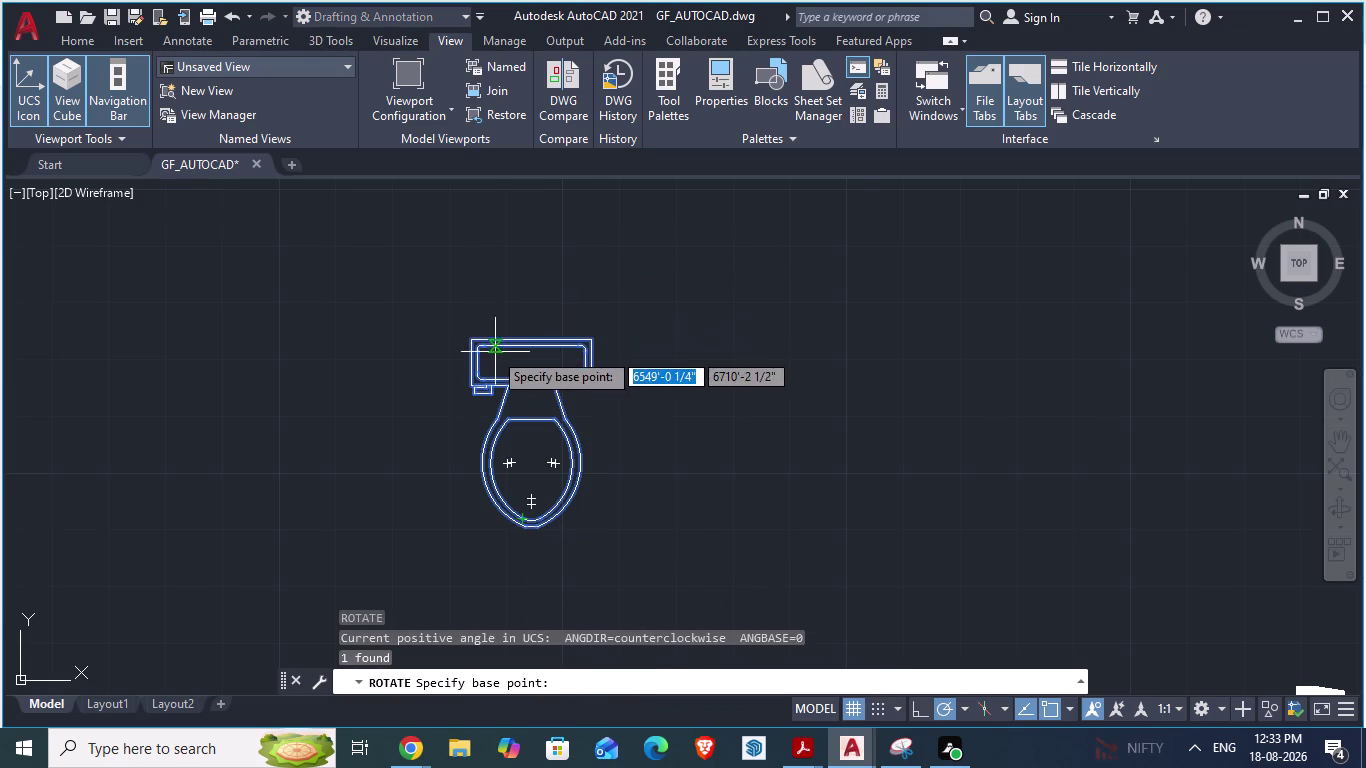
drag(473, 339, 512, 332)
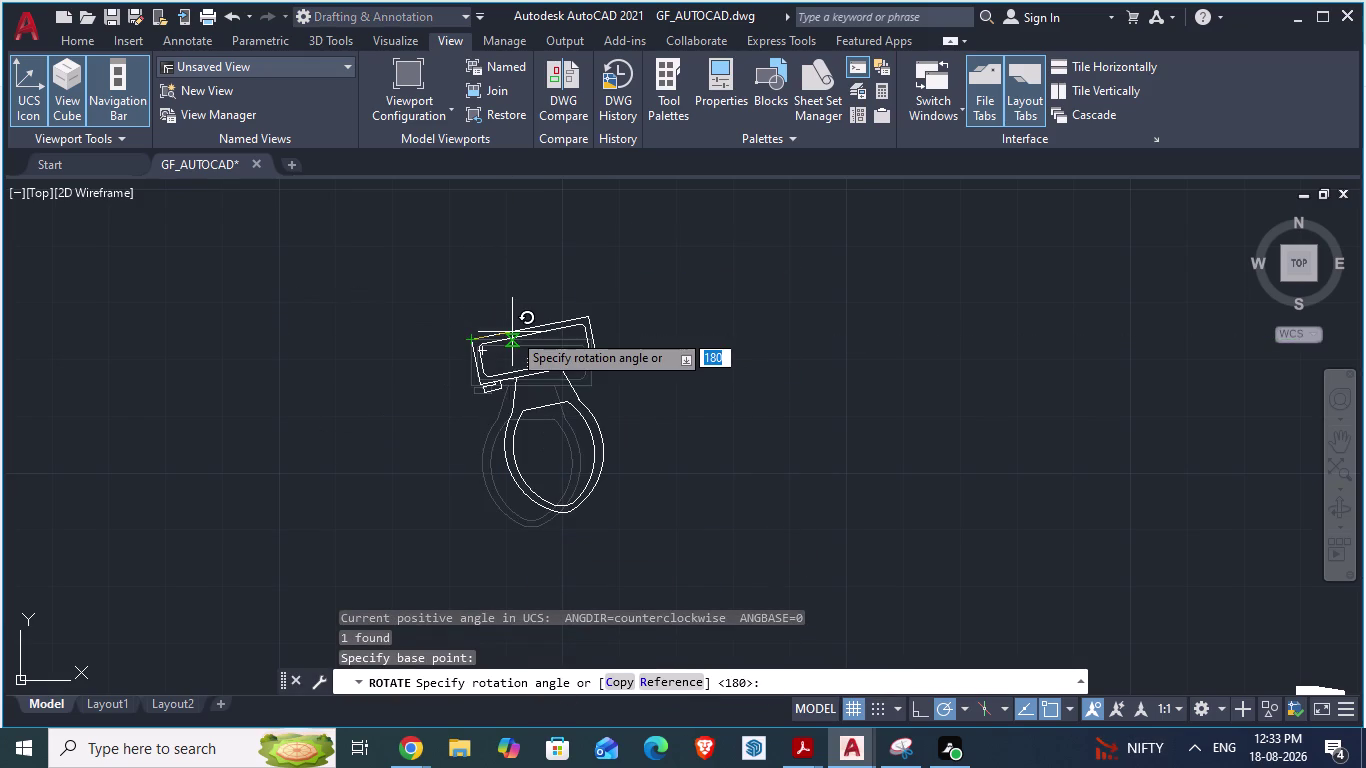
drag(512, 332, 520, 337)
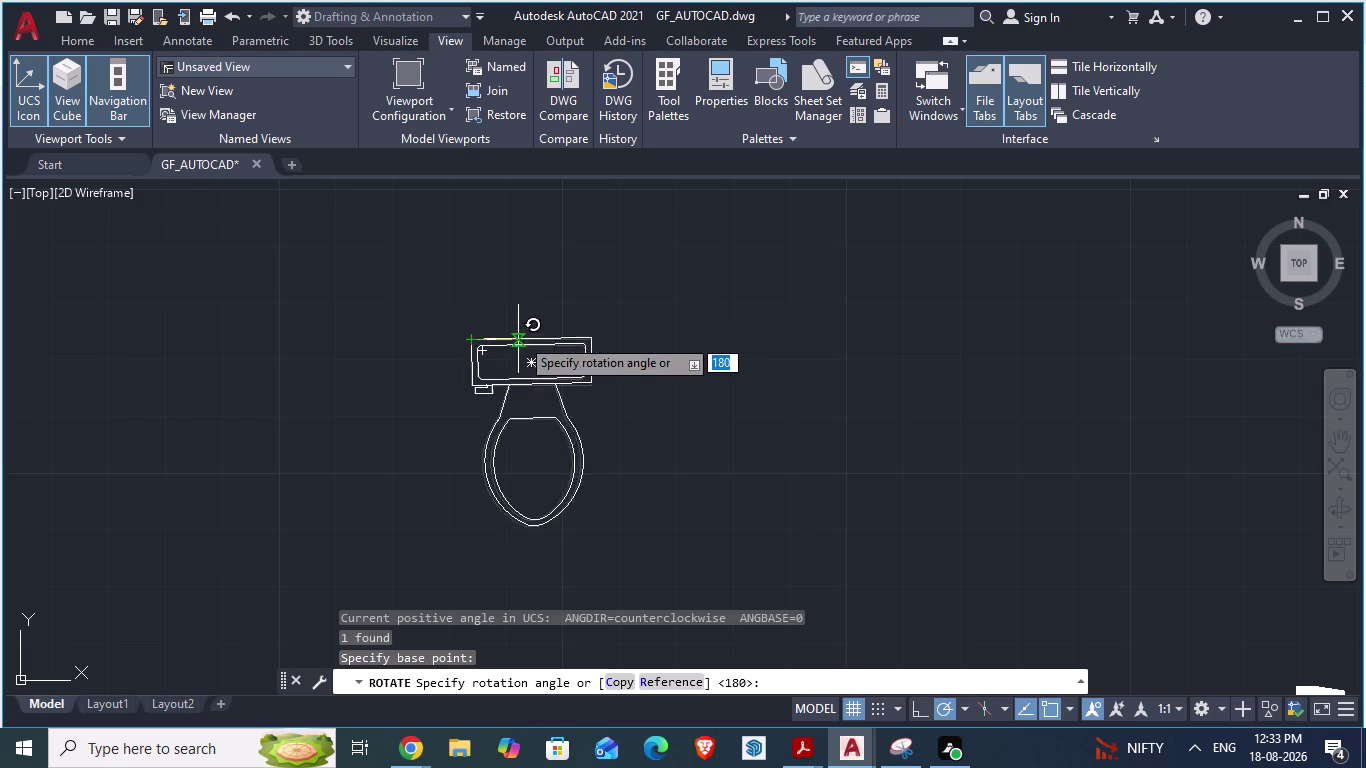
drag(520, 337, 471, 246)
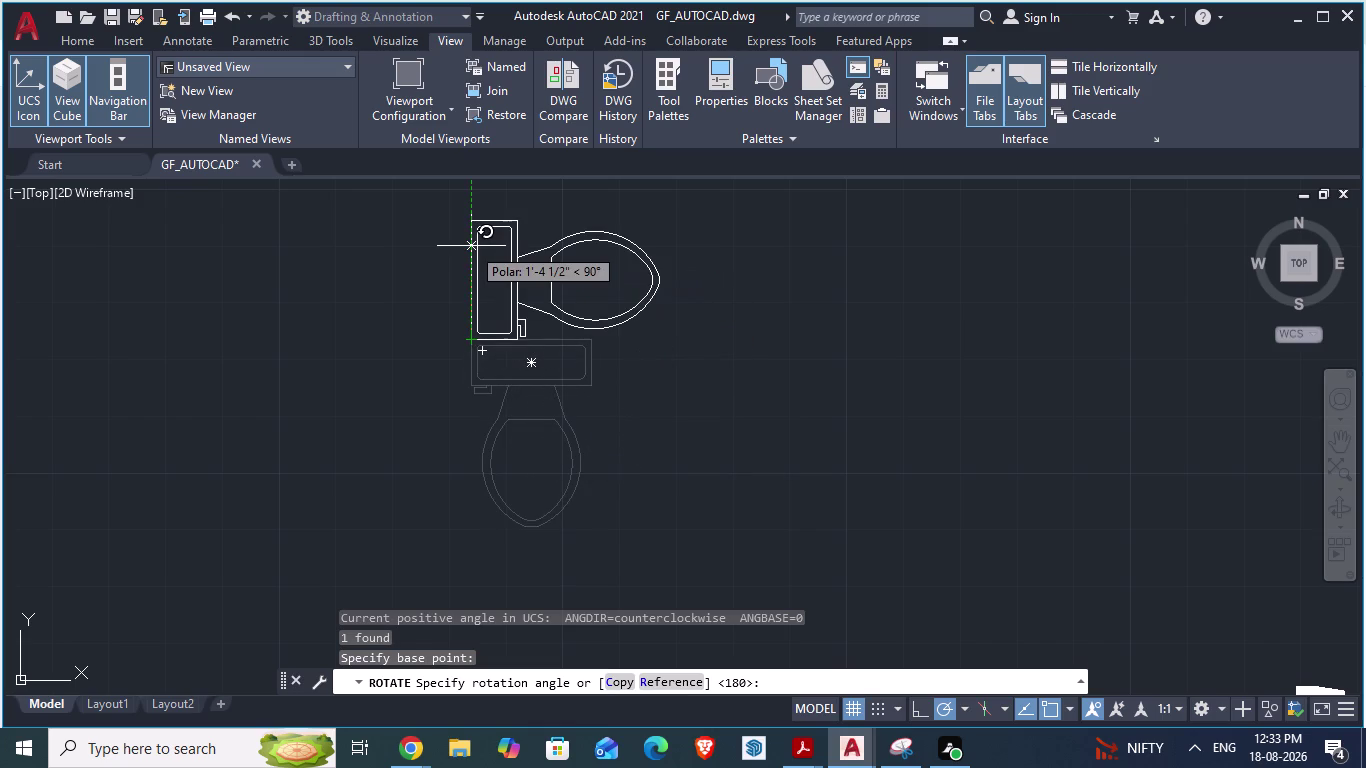
click(471, 246)
scroll(down, 3)
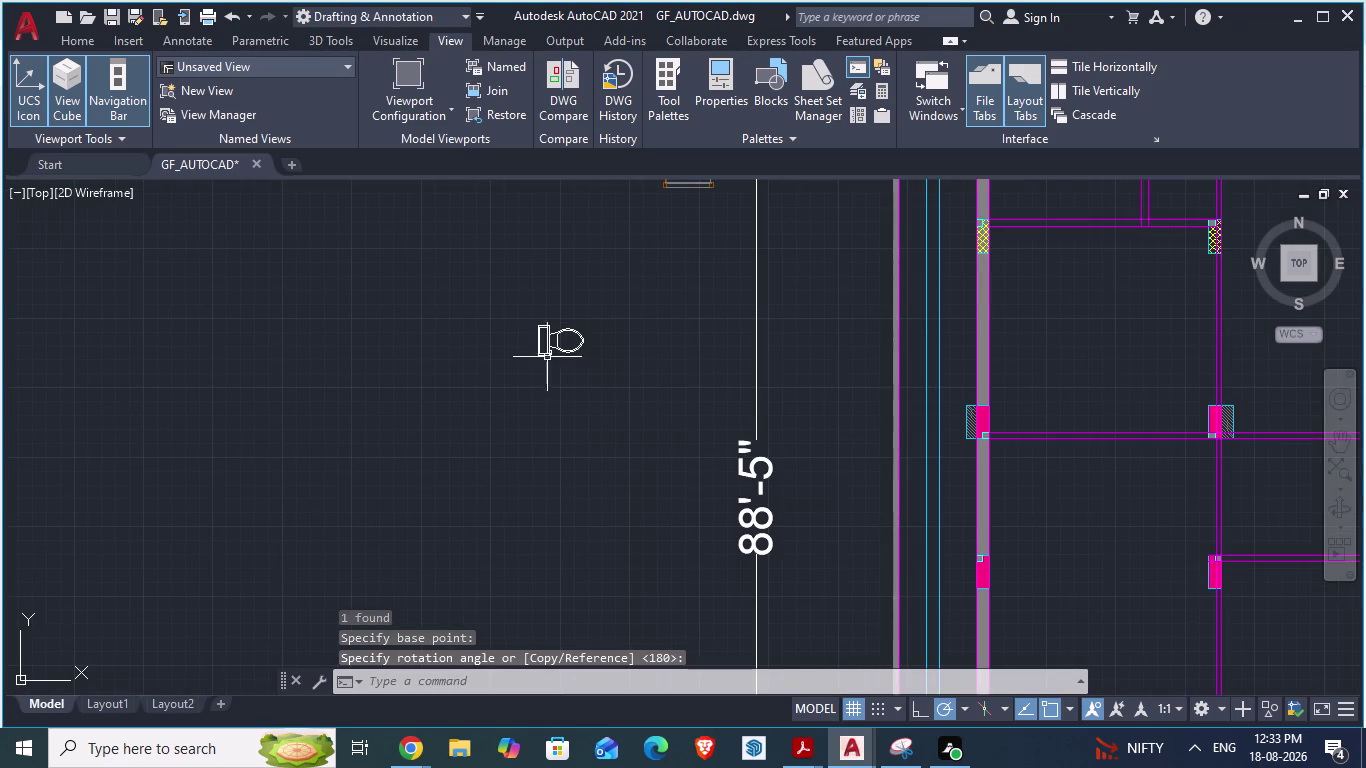
Move the rotated toilet against the toilet partition wall.
click(539, 352)
key(m)
key(Return)
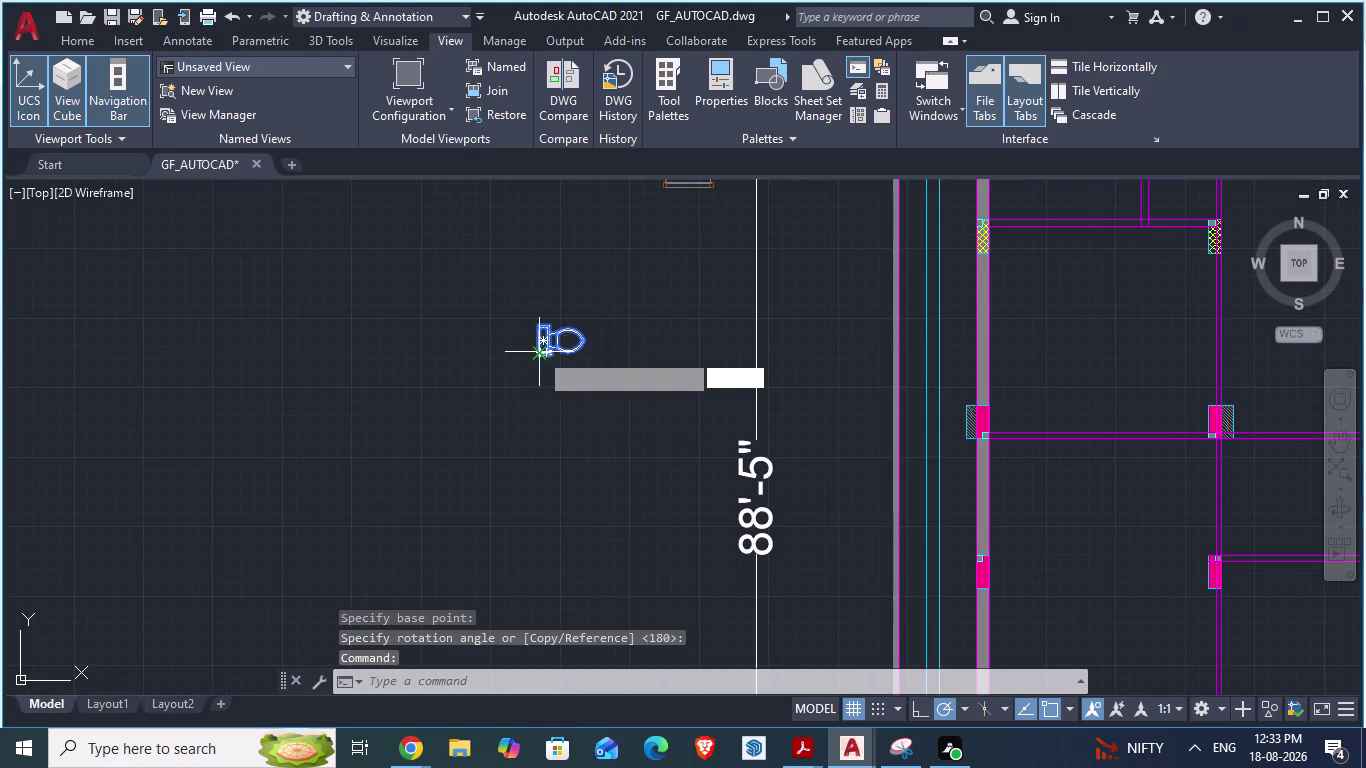
scroll(down, 3)
scroll(up, 3)
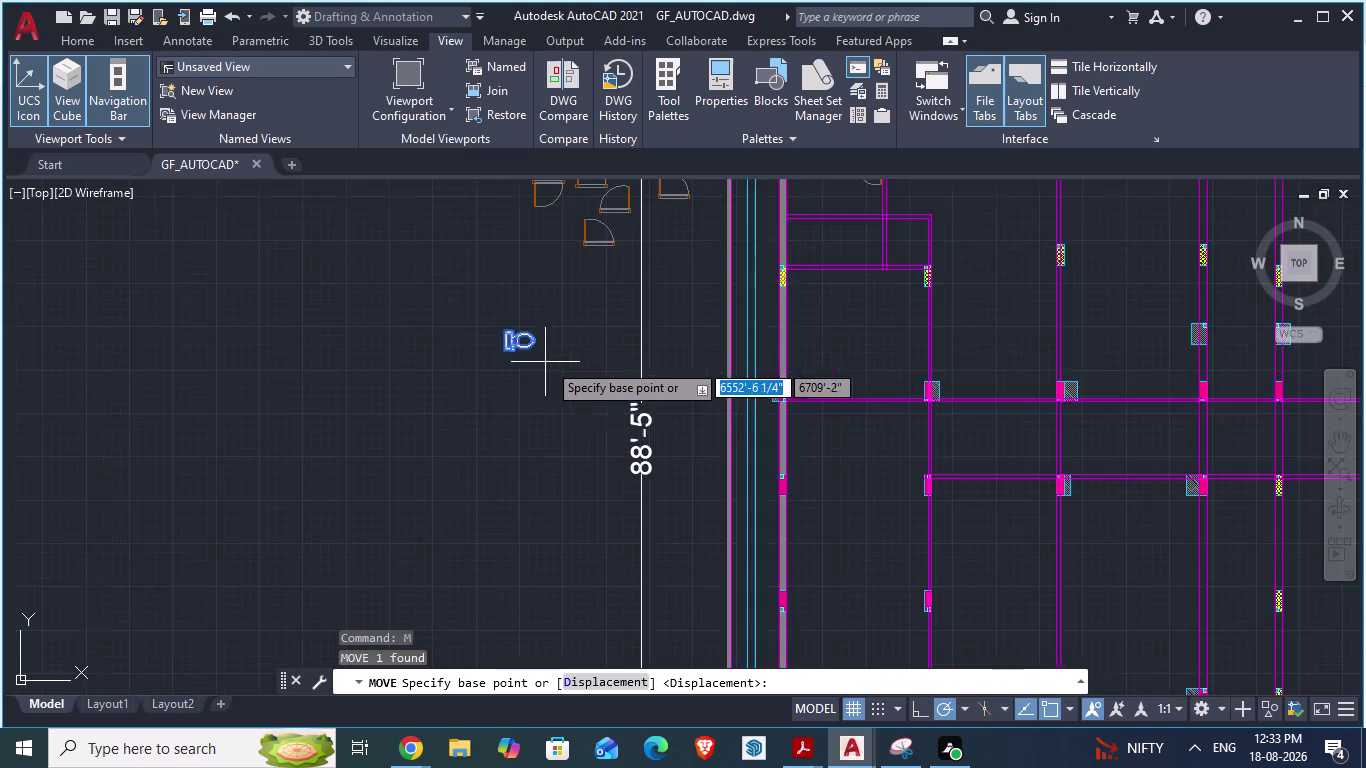
scroll(up, 3)
drag(433, 334, 734, 401)
scroll(down, 3)
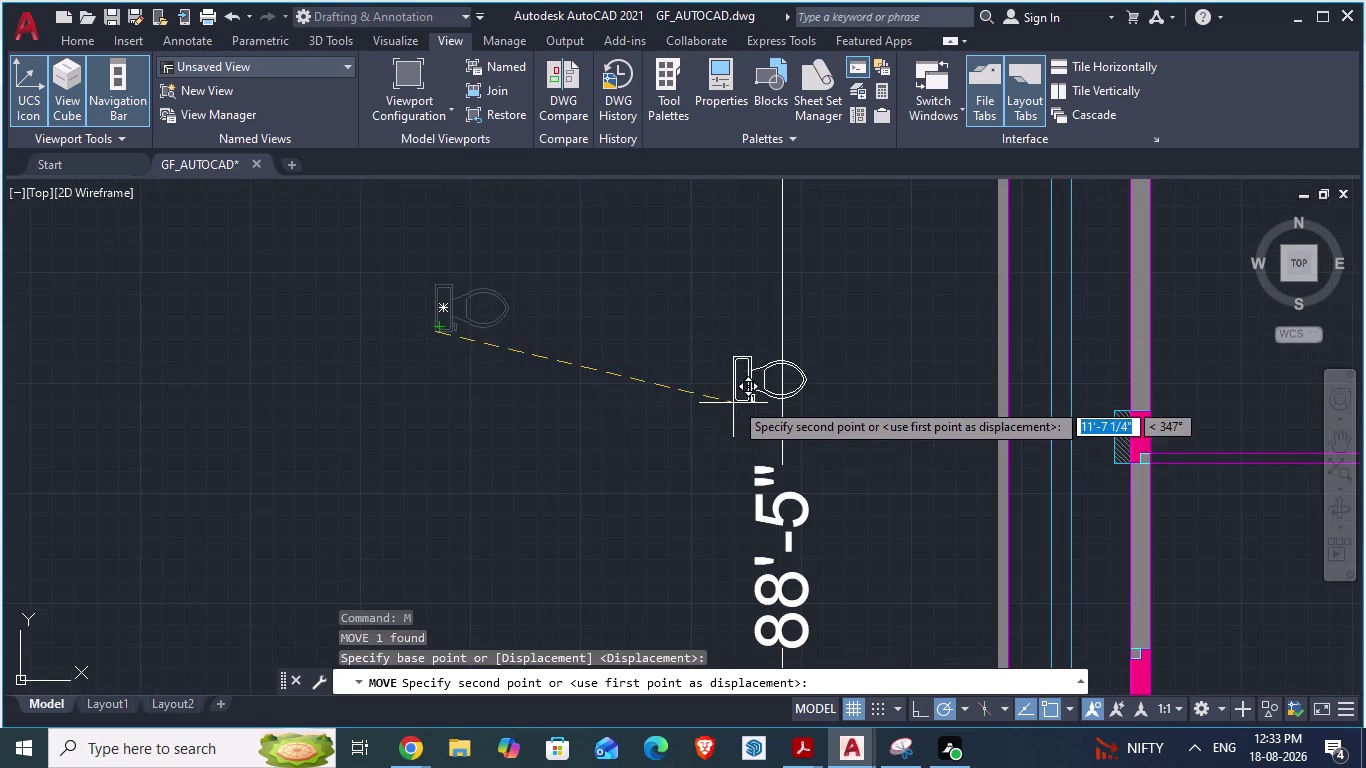
scroll(down, 3)
drag(734, 401, 775, 356)
scroll(down, 3)
scroll(up, 3)
scroll(up, 3)
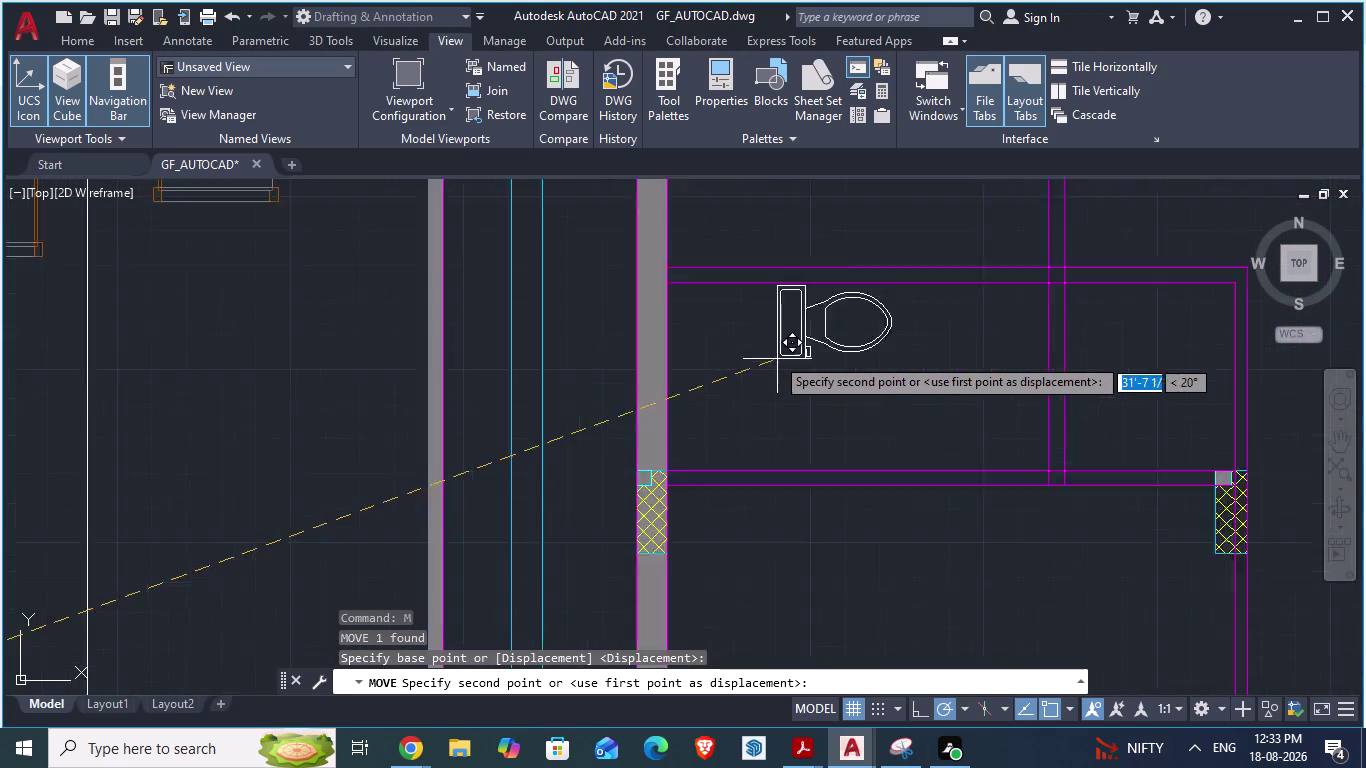
scroll(up, 3)
drag(775, 356, 633, 287)
scroll(down, 3)
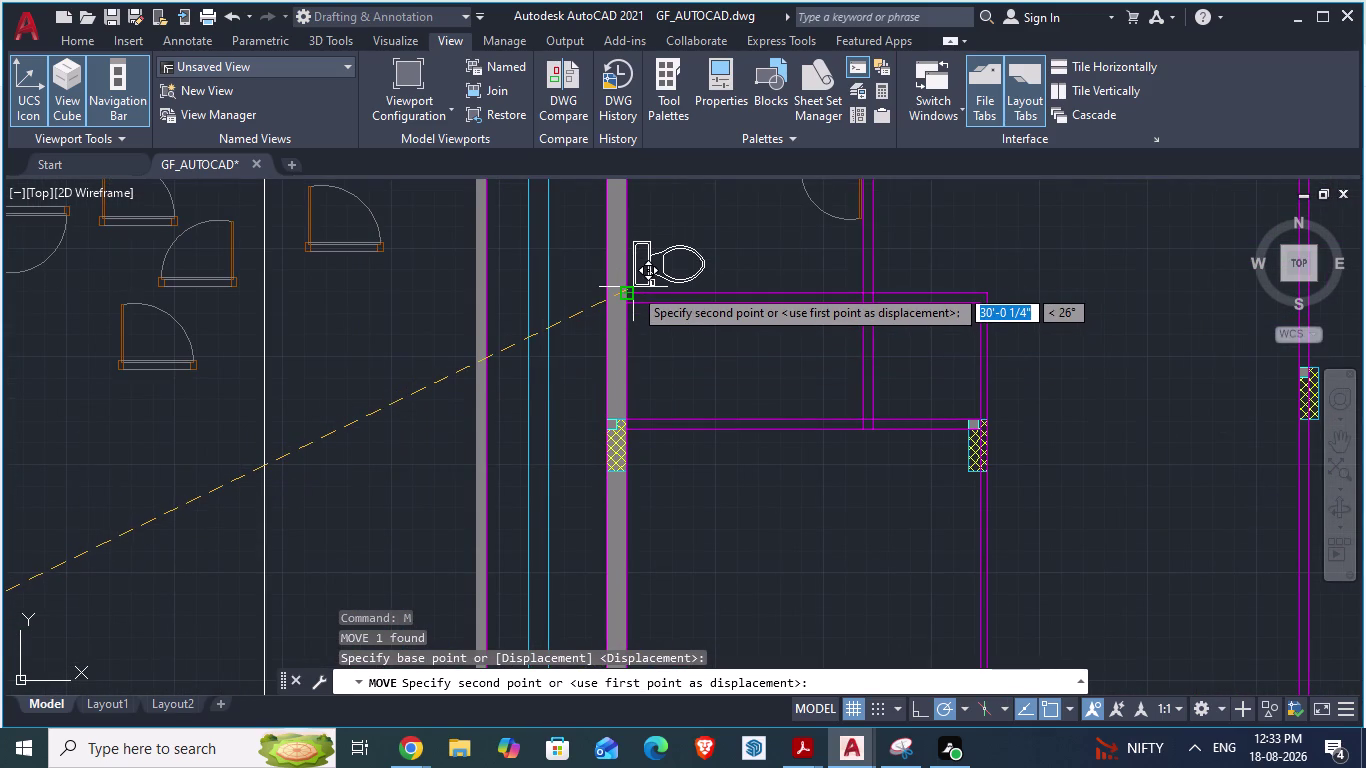
drag(633, 287, 612, 307)
scroll(up, 3)
click(612, 307)
scroll(down, 3)
Compare the toilet layout with the ARCH PLANS reference drawing.
key(alt+Tab)
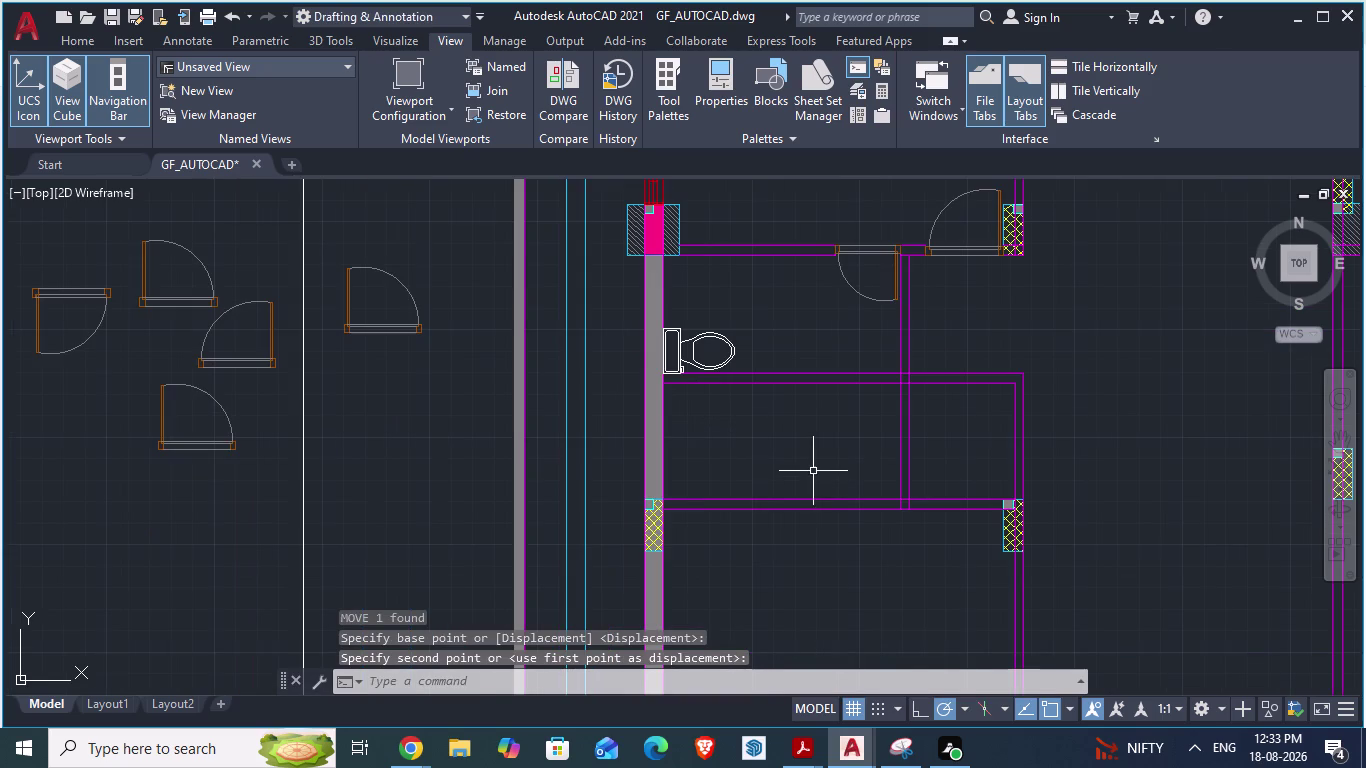
key(alt+Tab)
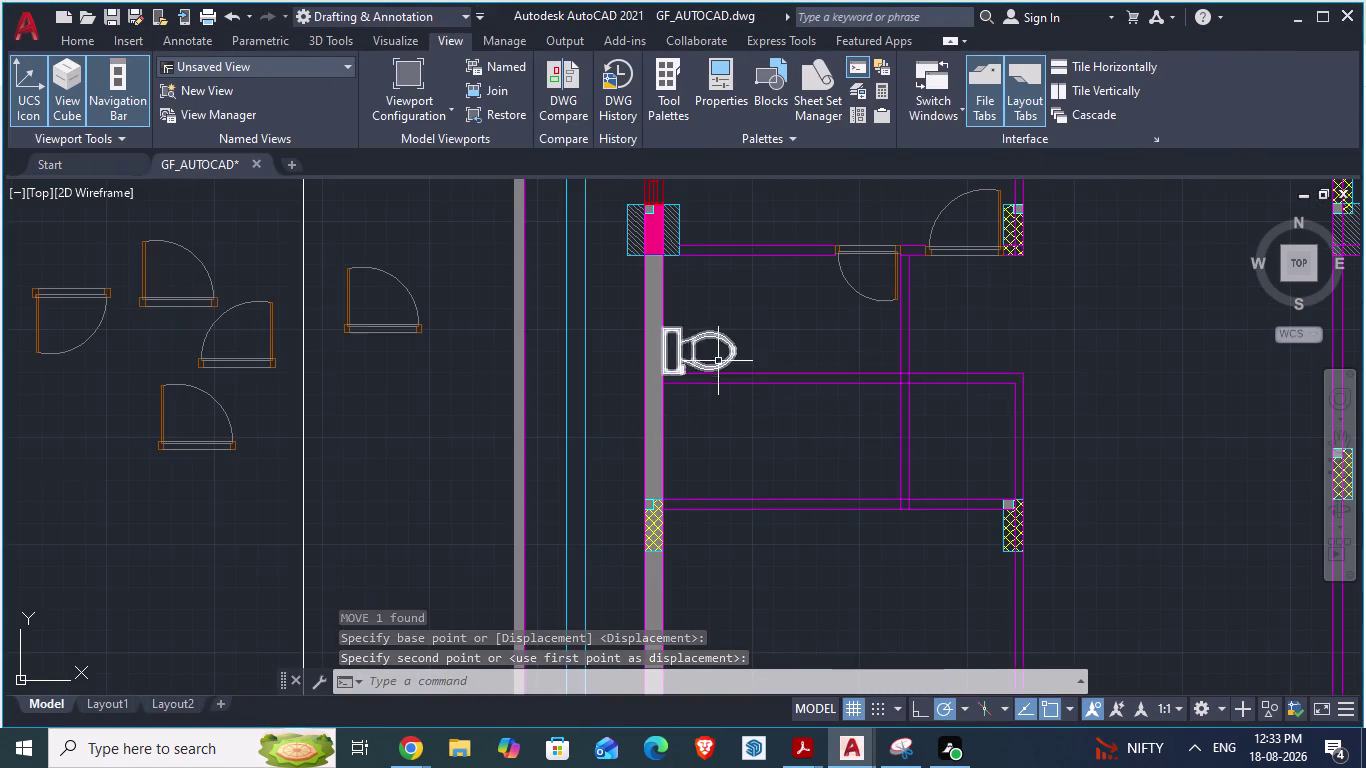
key(alt+Tab)
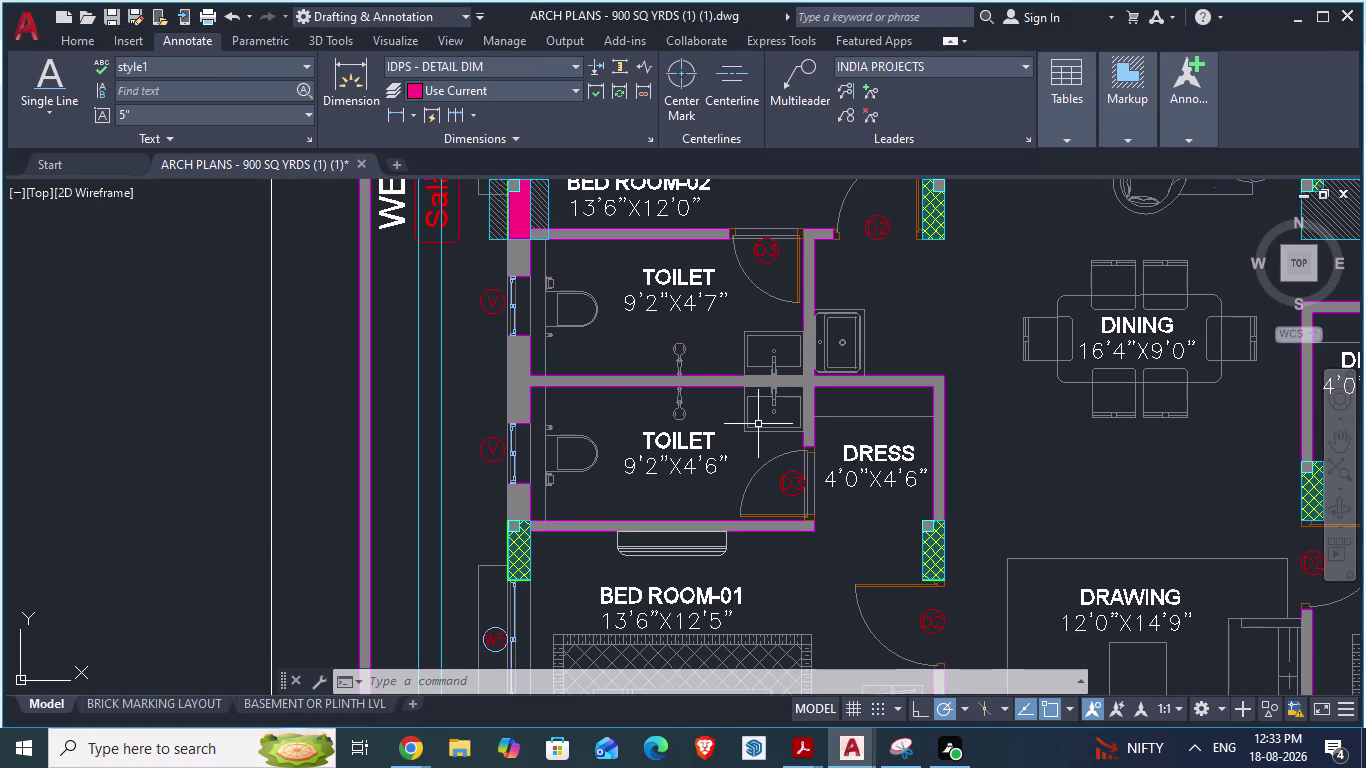
key(alt+Tab)
scroll(up, 3)
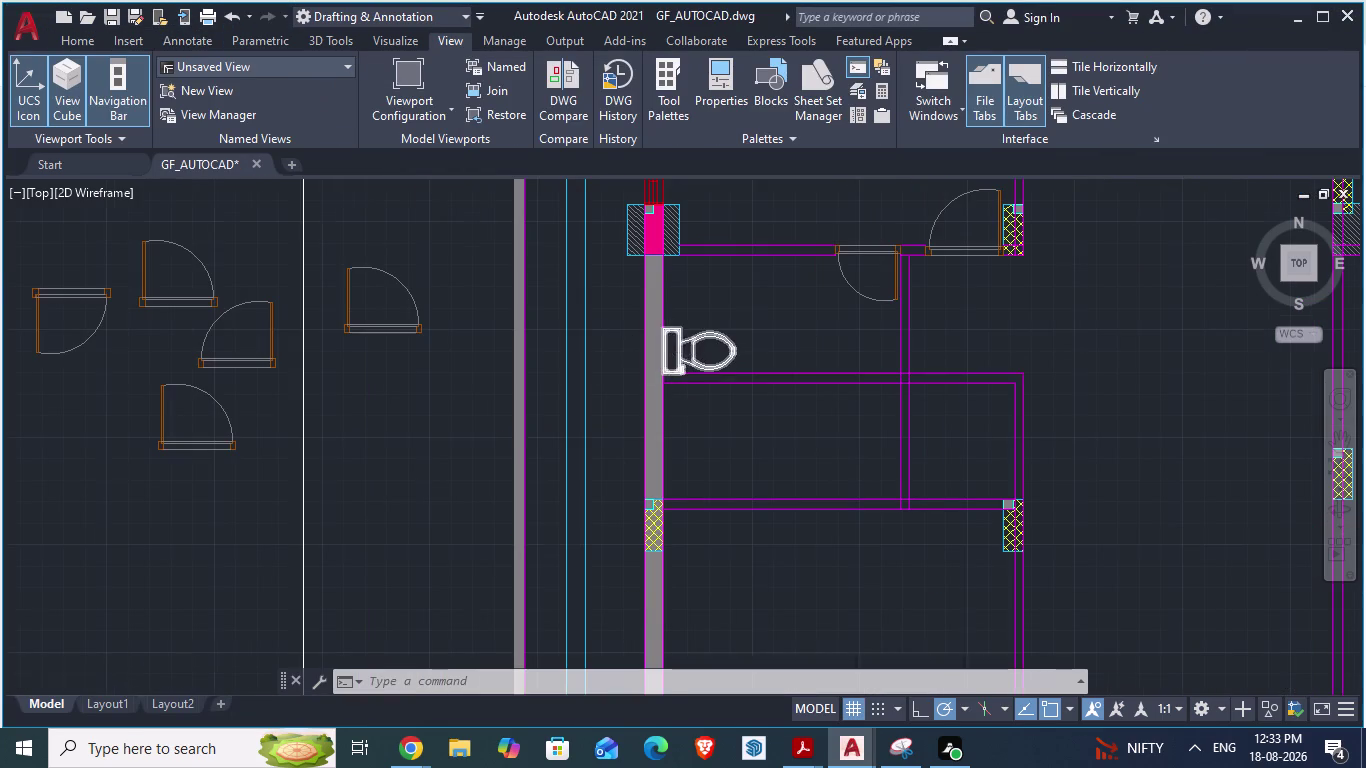
Slide the toilet further up along the partition wall.
click(666, 374)
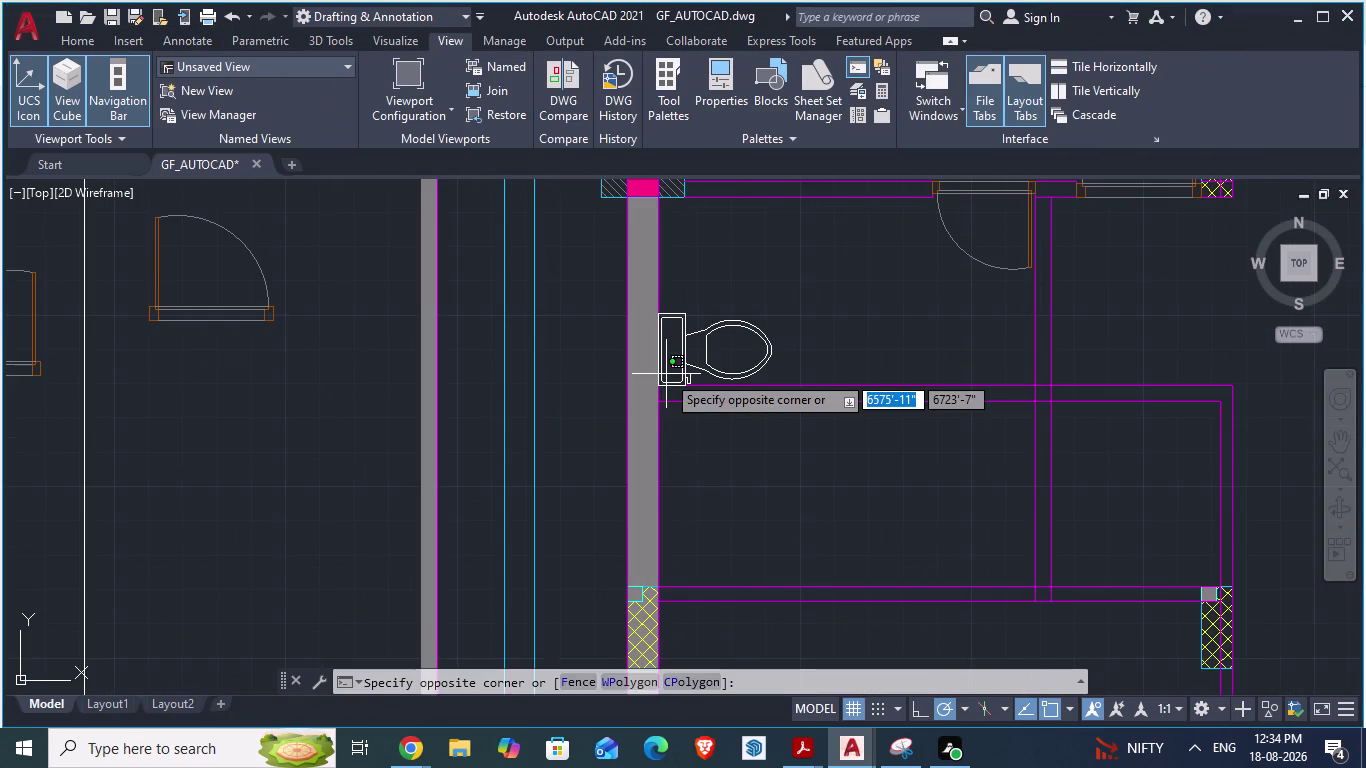
key(Escape)
click(688, 371)
key(m)
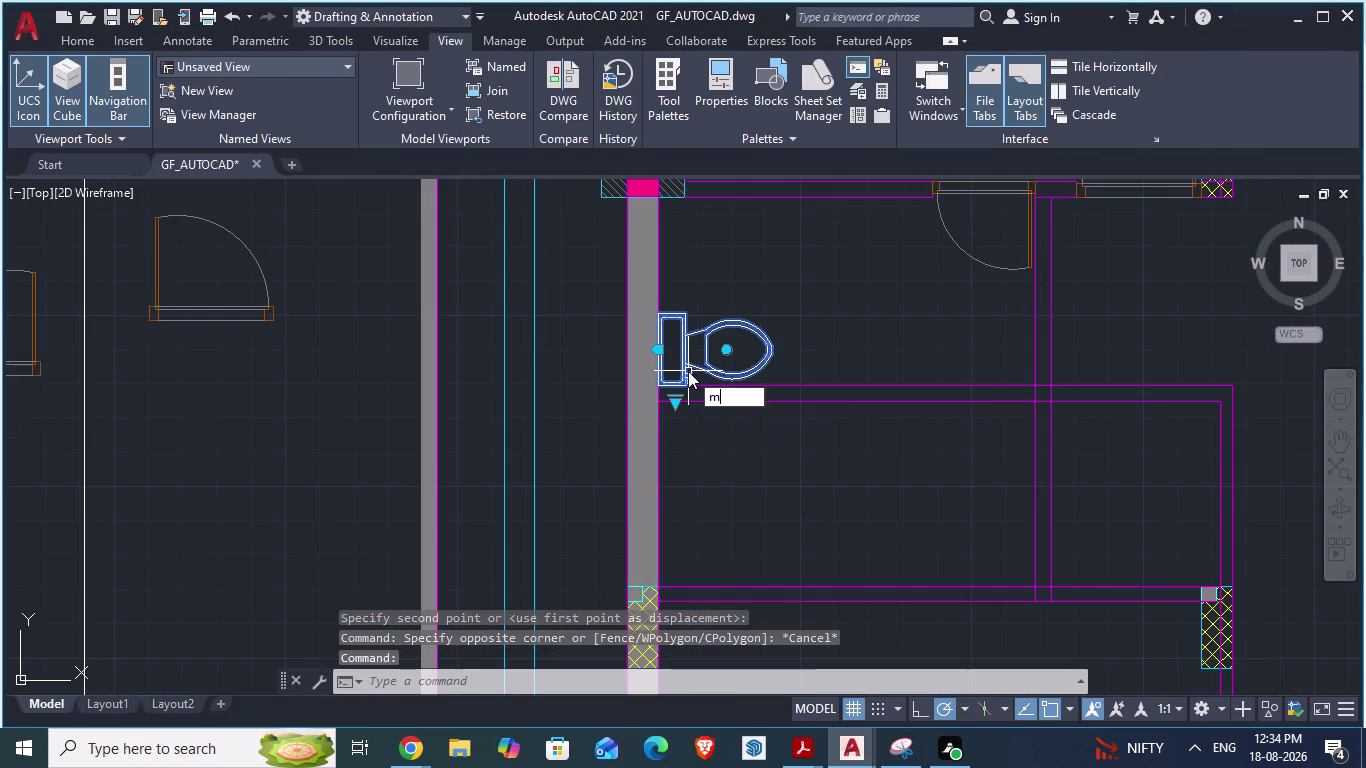
key(Return)
scroll(up, 3)
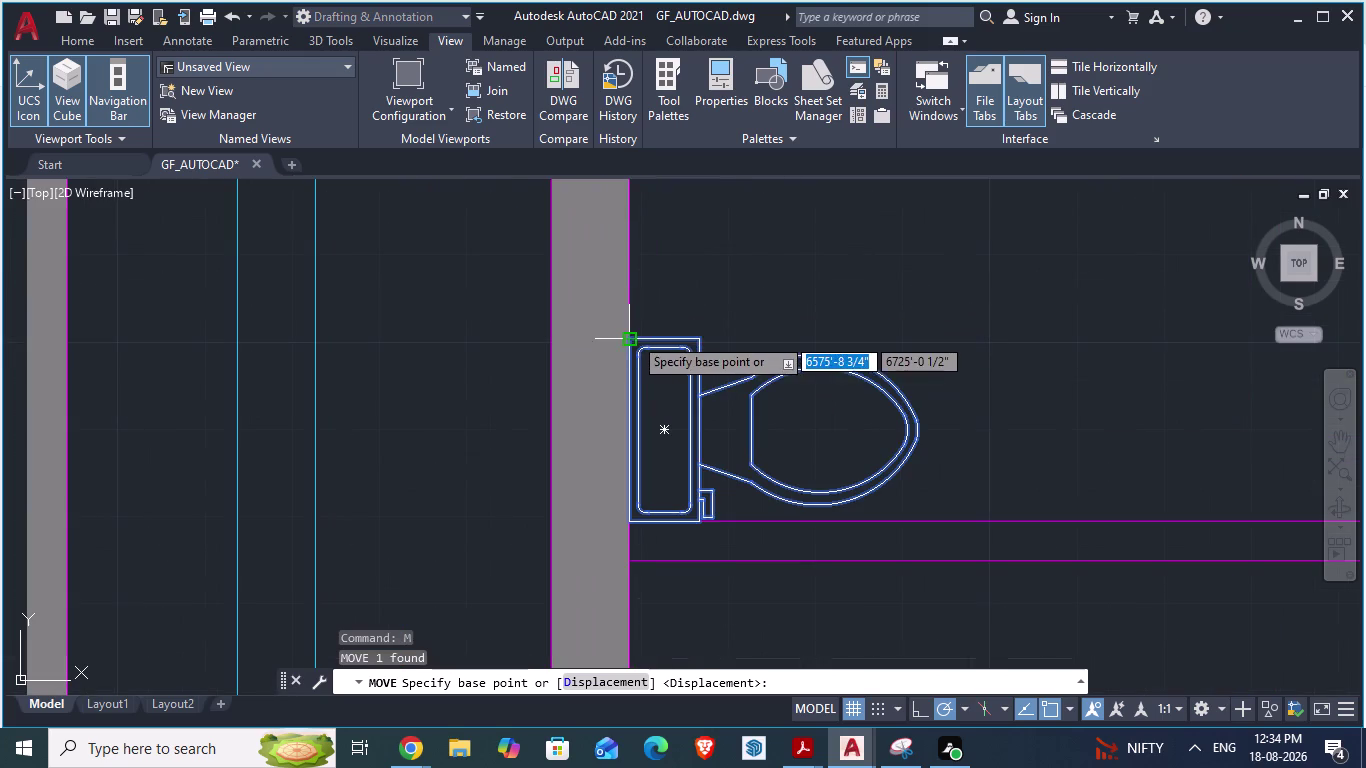
drag(631, 340, 624, 265)
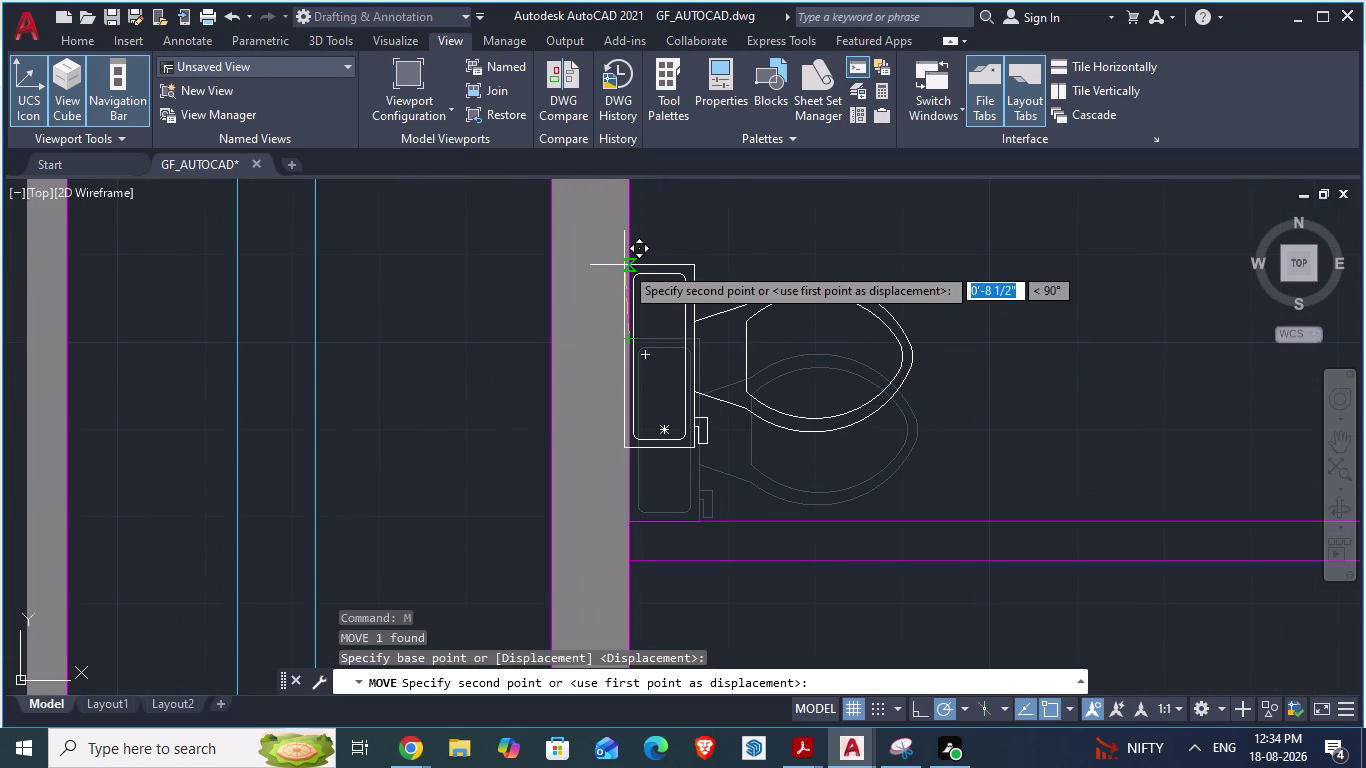
drag(624, 265, 630, 264)
click(630, 264)
scroll(down, 3)
scroll(down, 3)
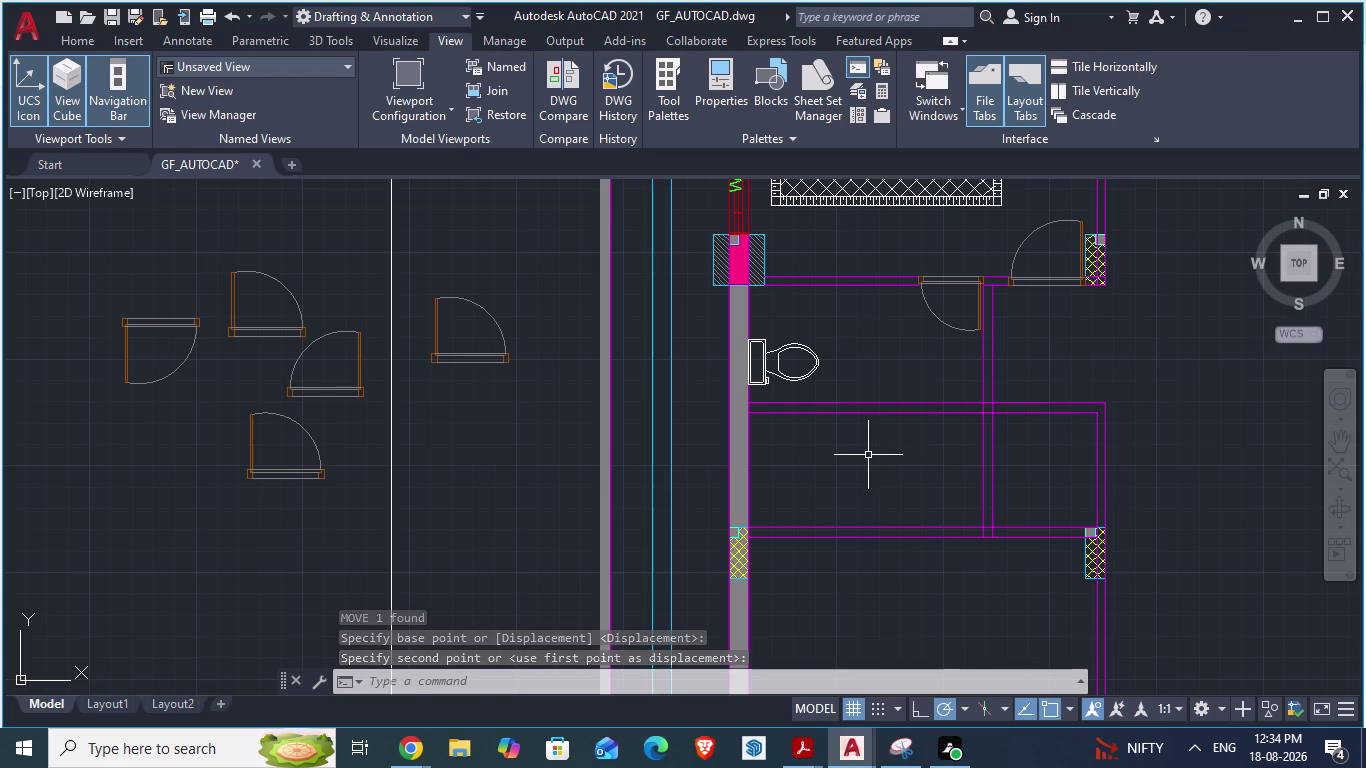
Shift the toilet 10 inches sideways to its adjusted position.
key(alt+Tab)
key(alt+Tab)
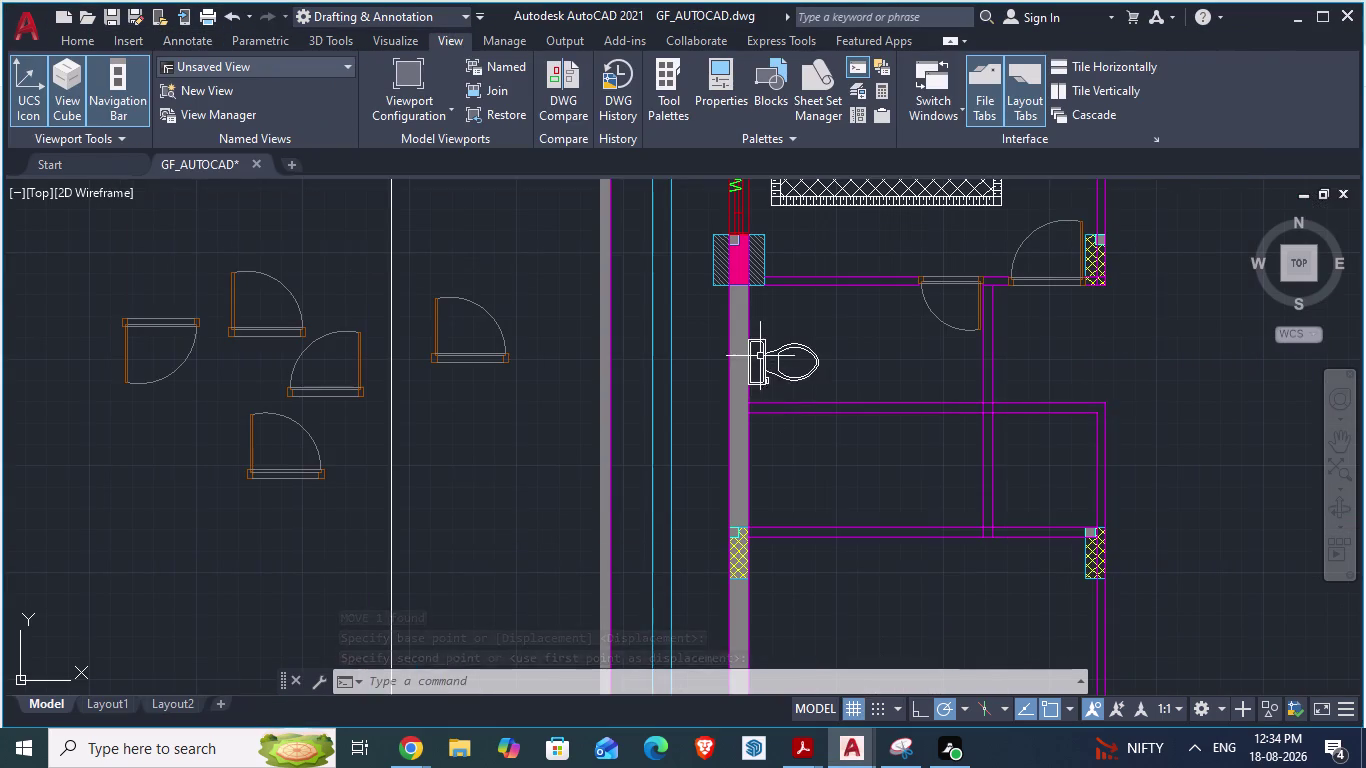
scroll(up, 3)
click(773, 364)
key(m)
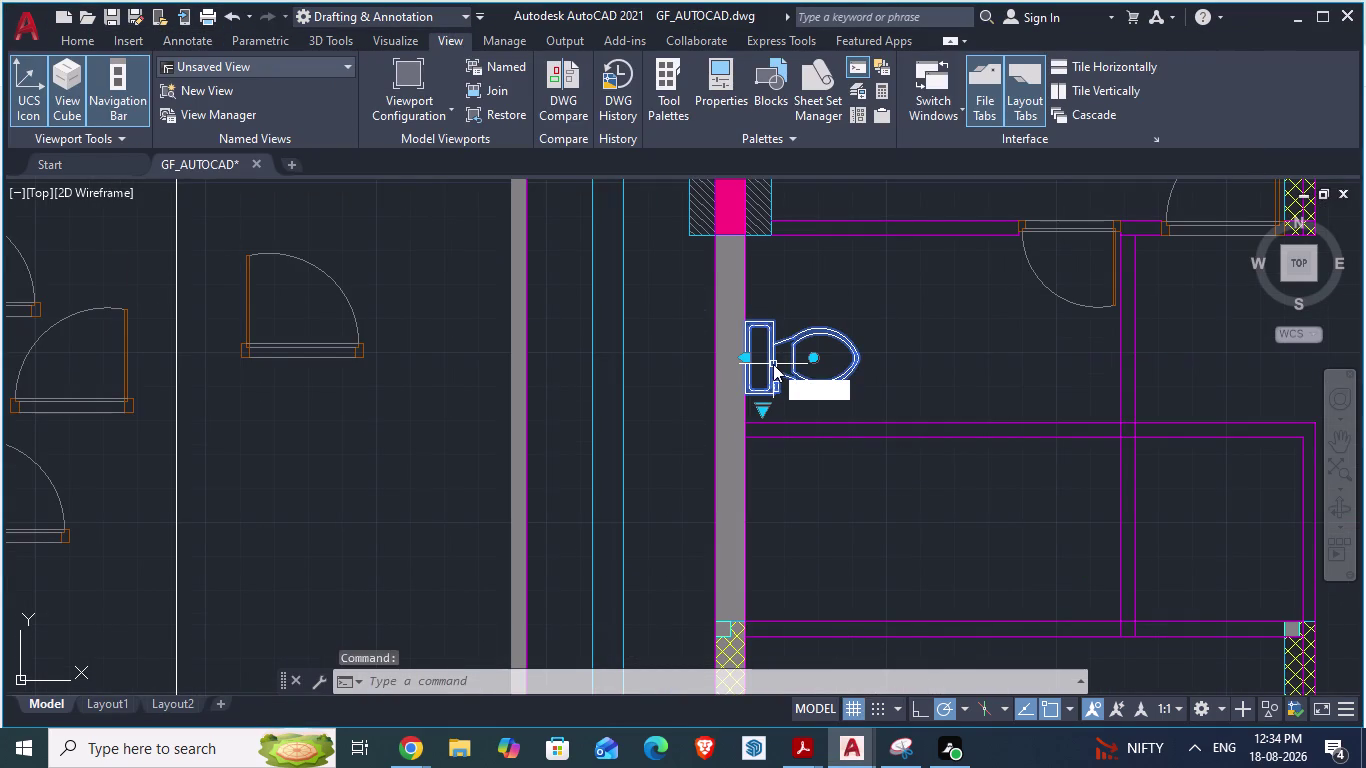
key(Return)
drag(764, 362, 786, 362)
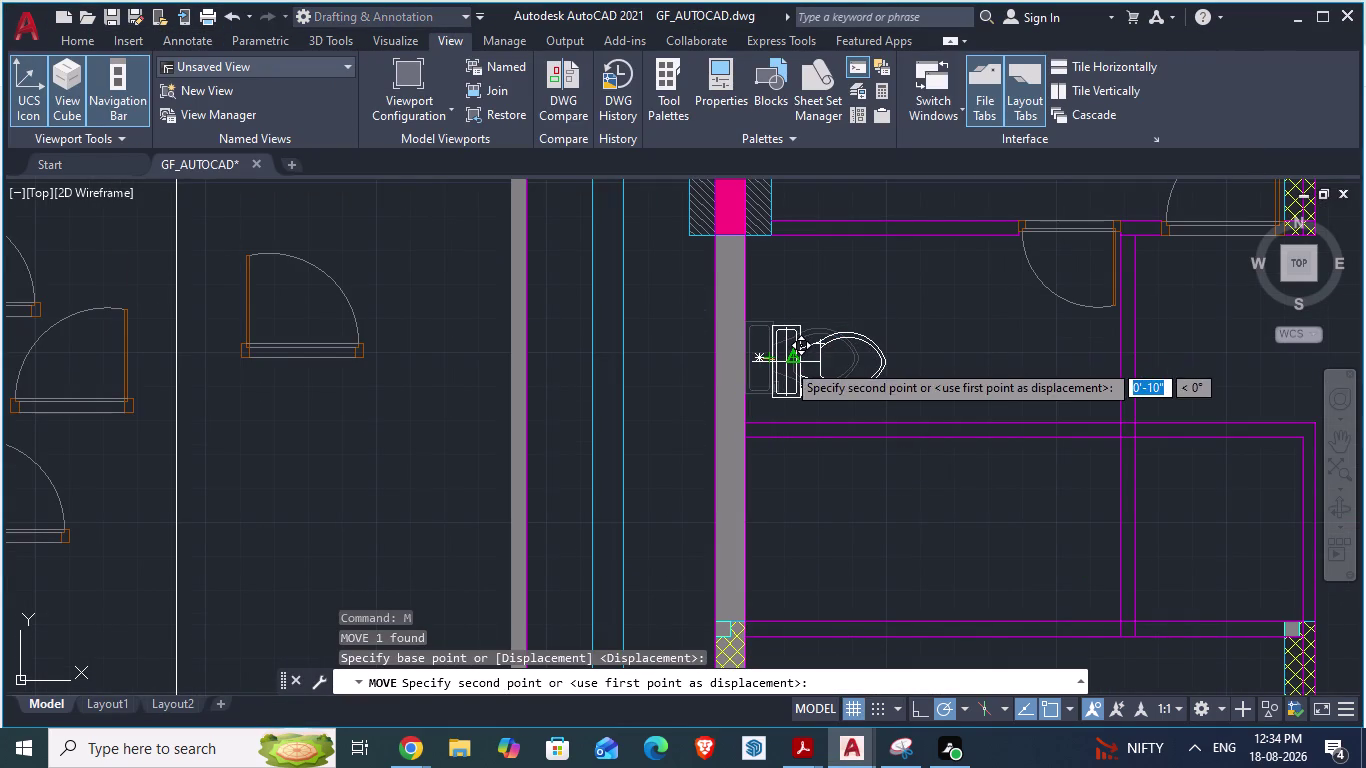
drag(786, 362, 784, 338)
click(784, 338)
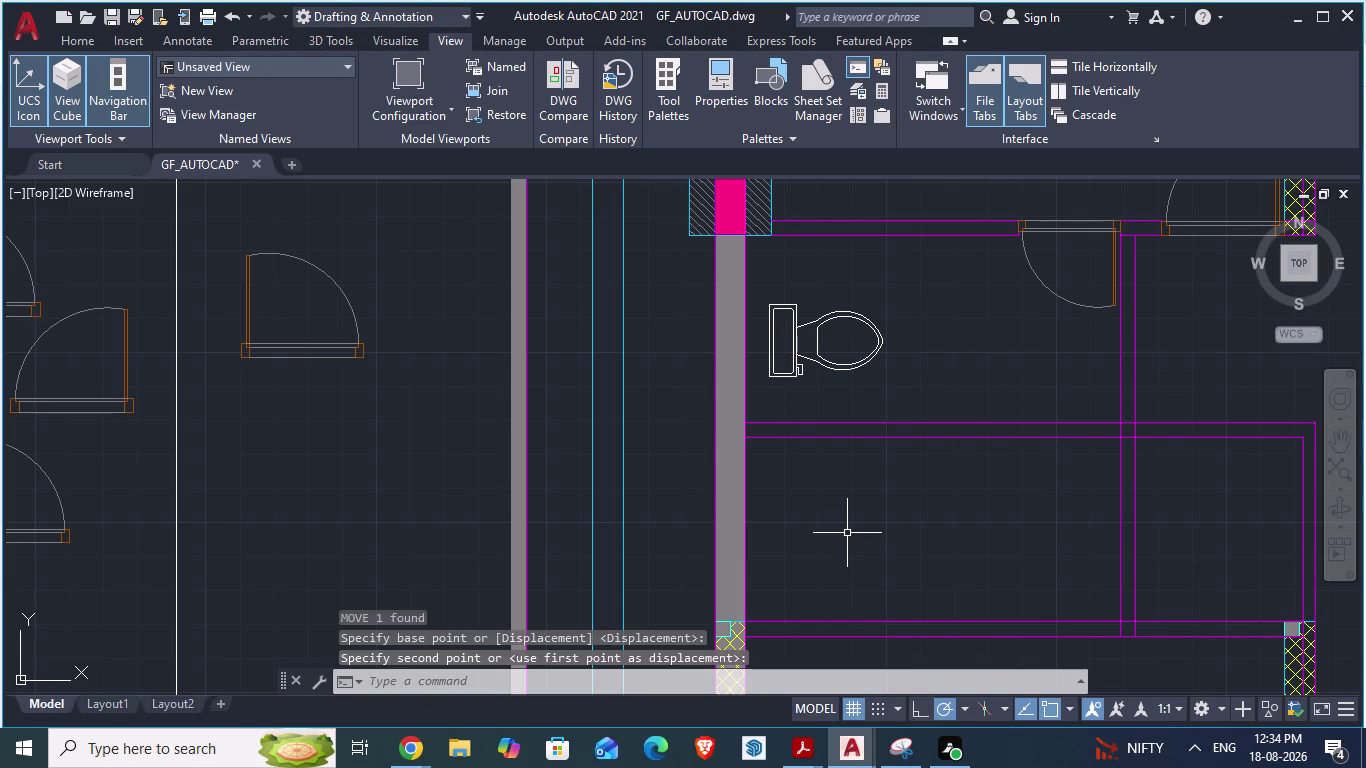
Erase the grey hatch in the partition wall and save the drawing.
click(731, 369)
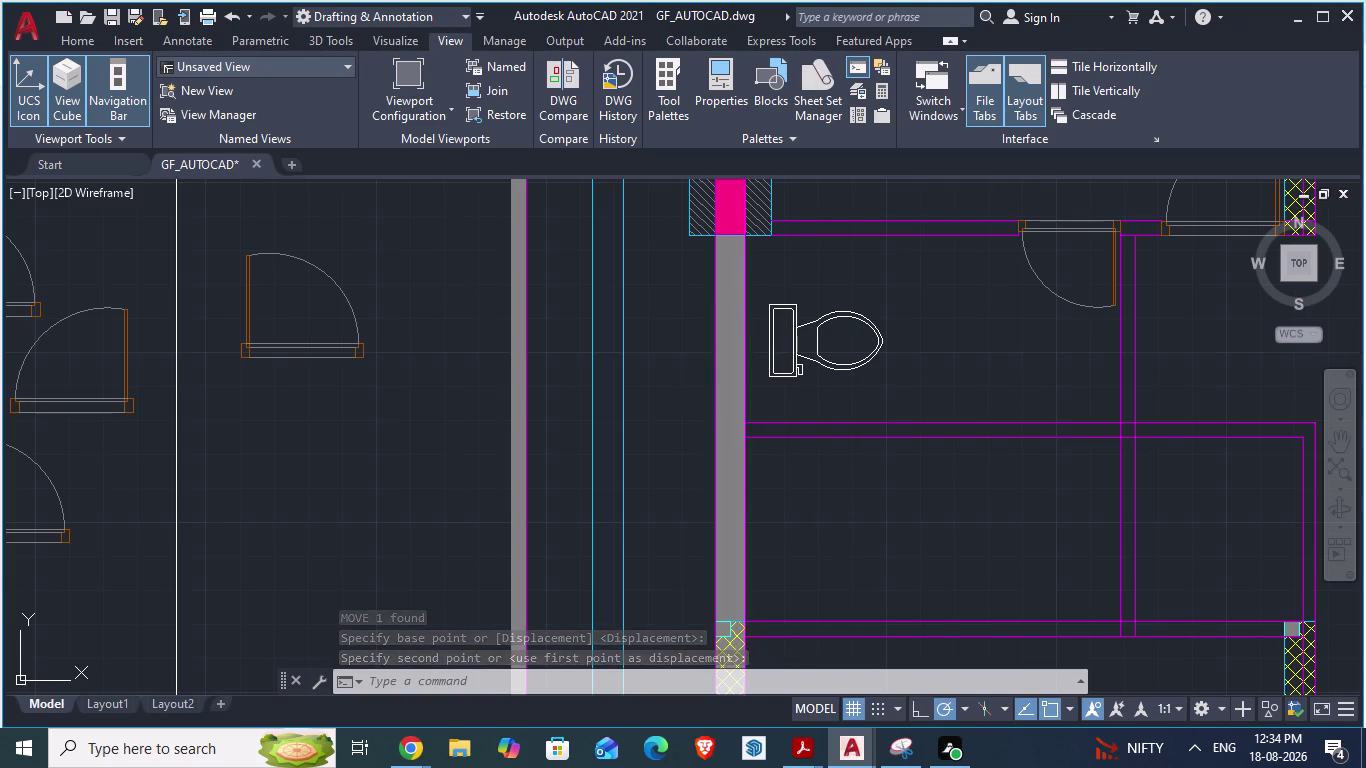
key(Delete)
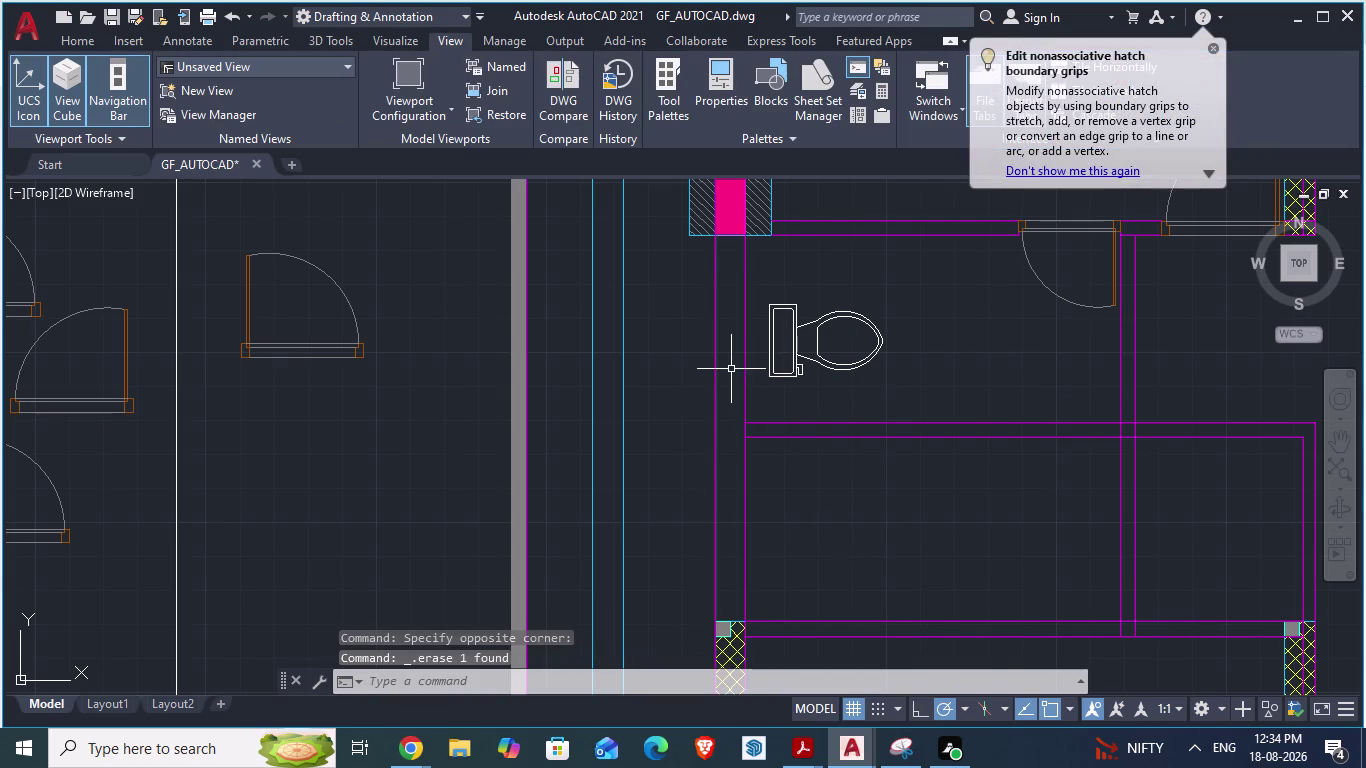
scroll(down, 3)
click(1211, 45)
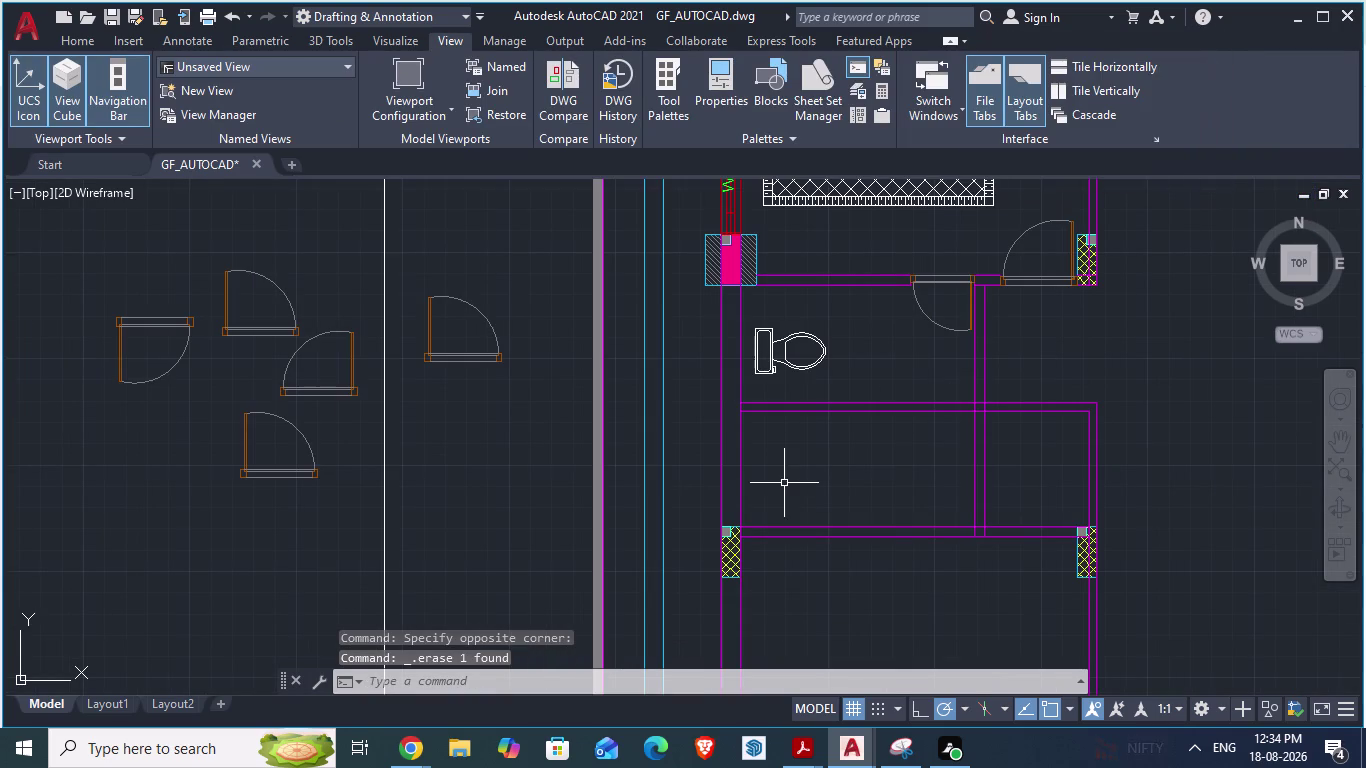
key(ctrl+s)
scroll(up, 3)
key(alt+Tab)
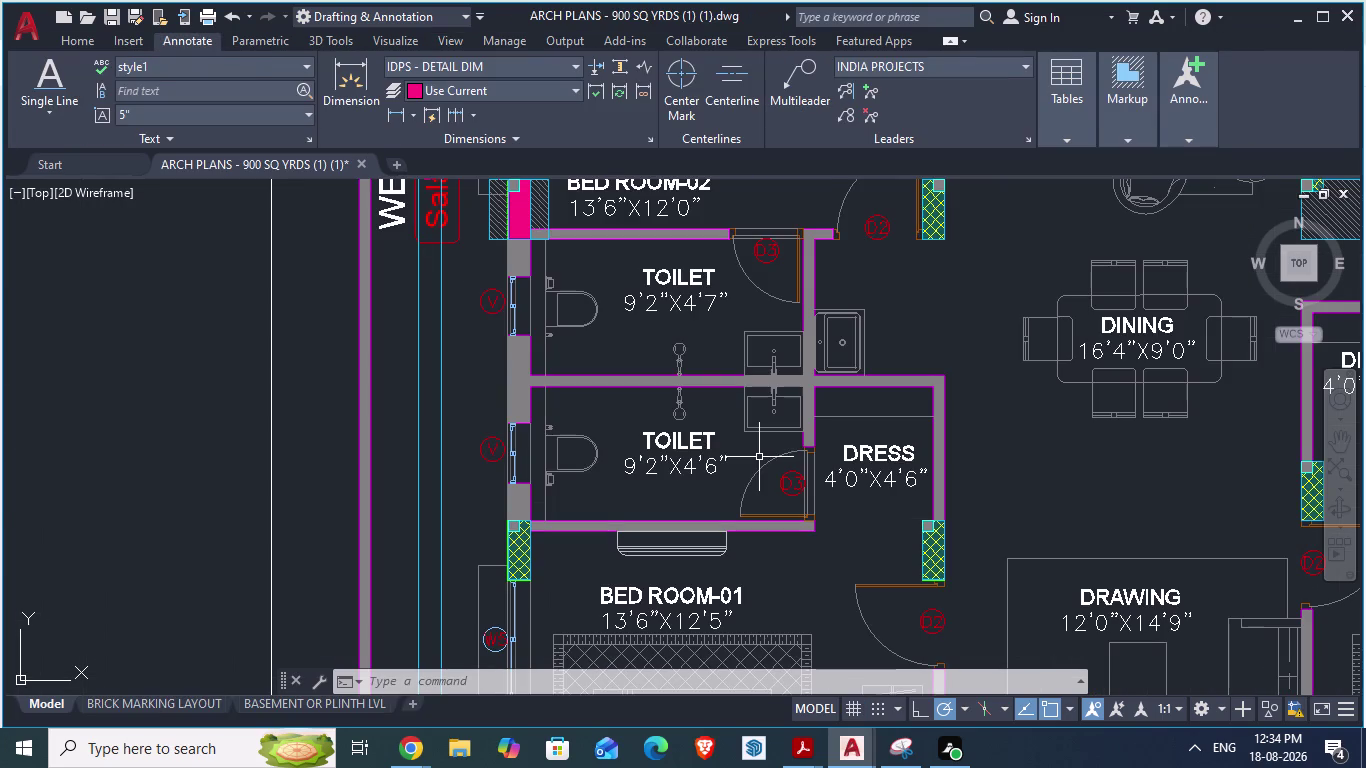
Trim a segment of the partition wall lines and save the drawing.
scroll(up, 3)
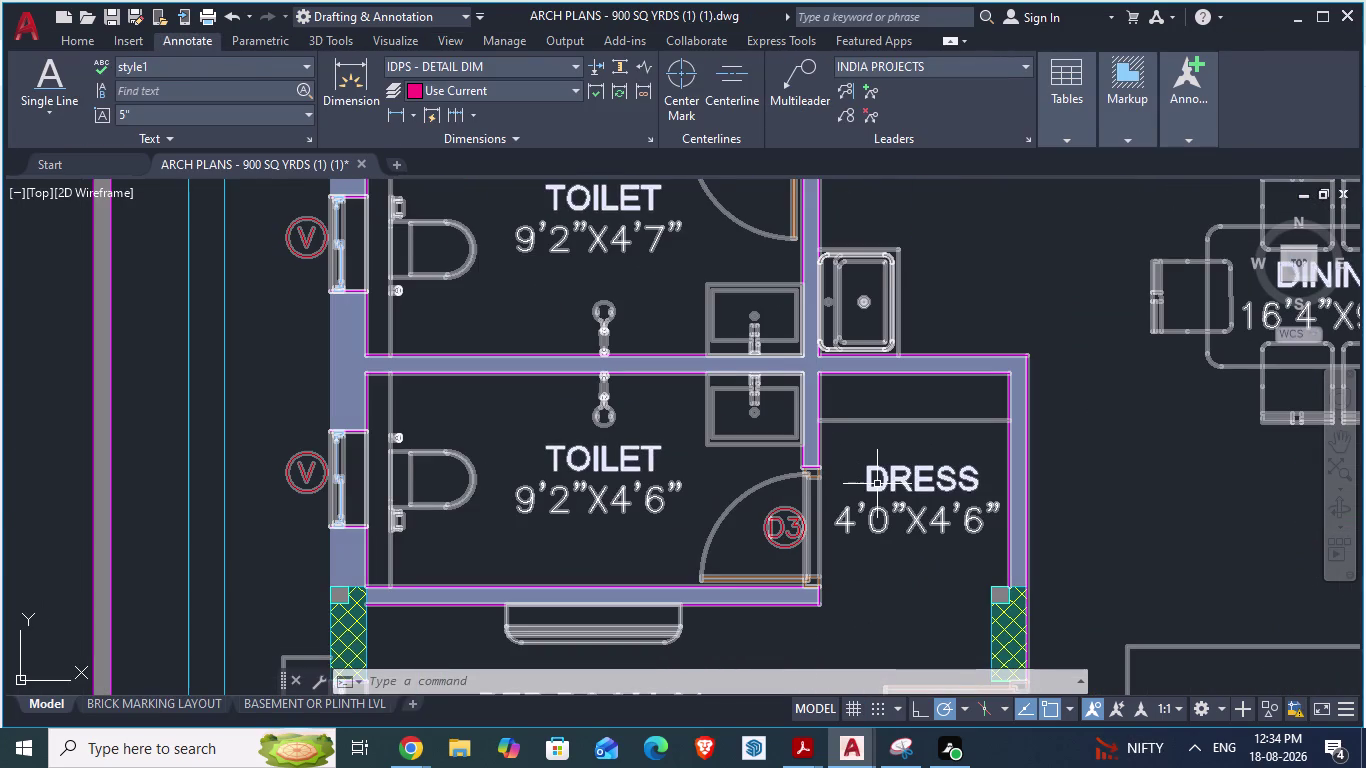
key(alt+Tab)
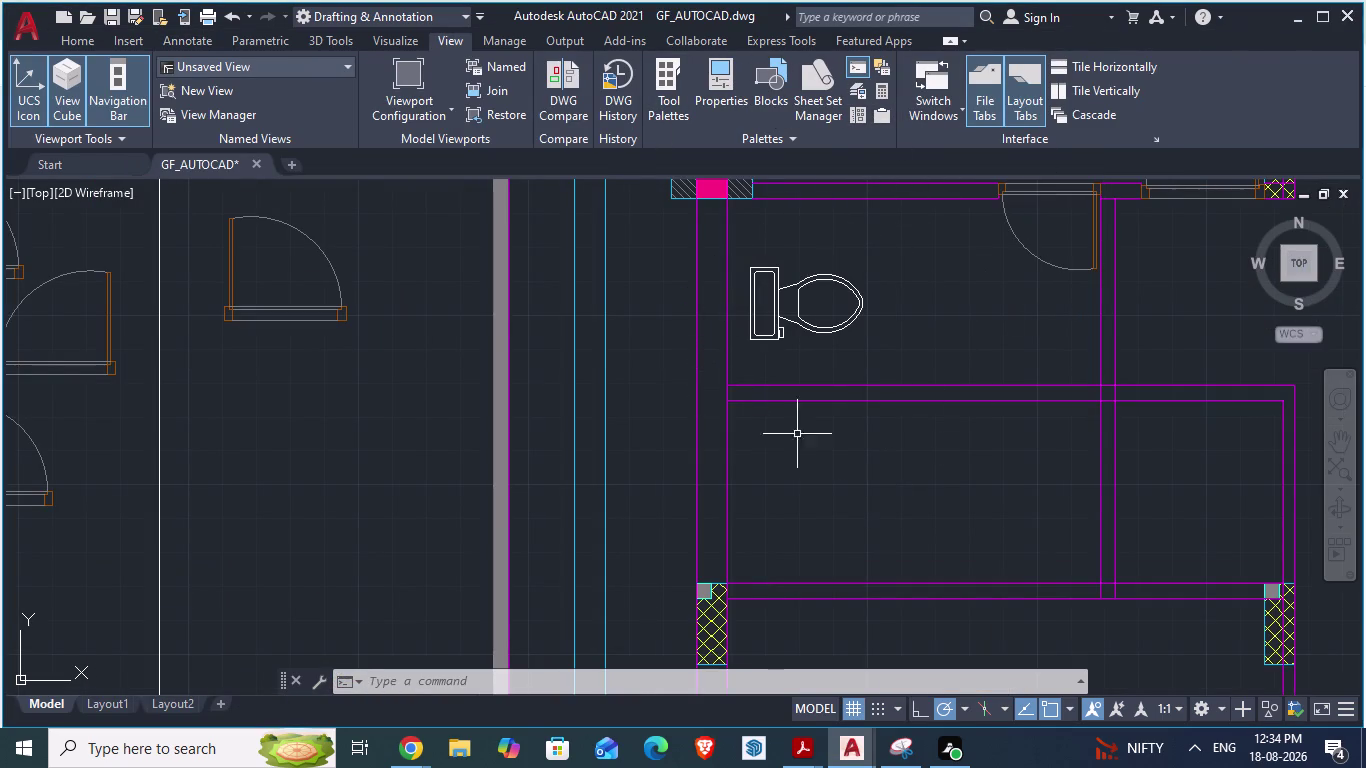
key(alt+Tab)
key(alt+Tab)
text(t)
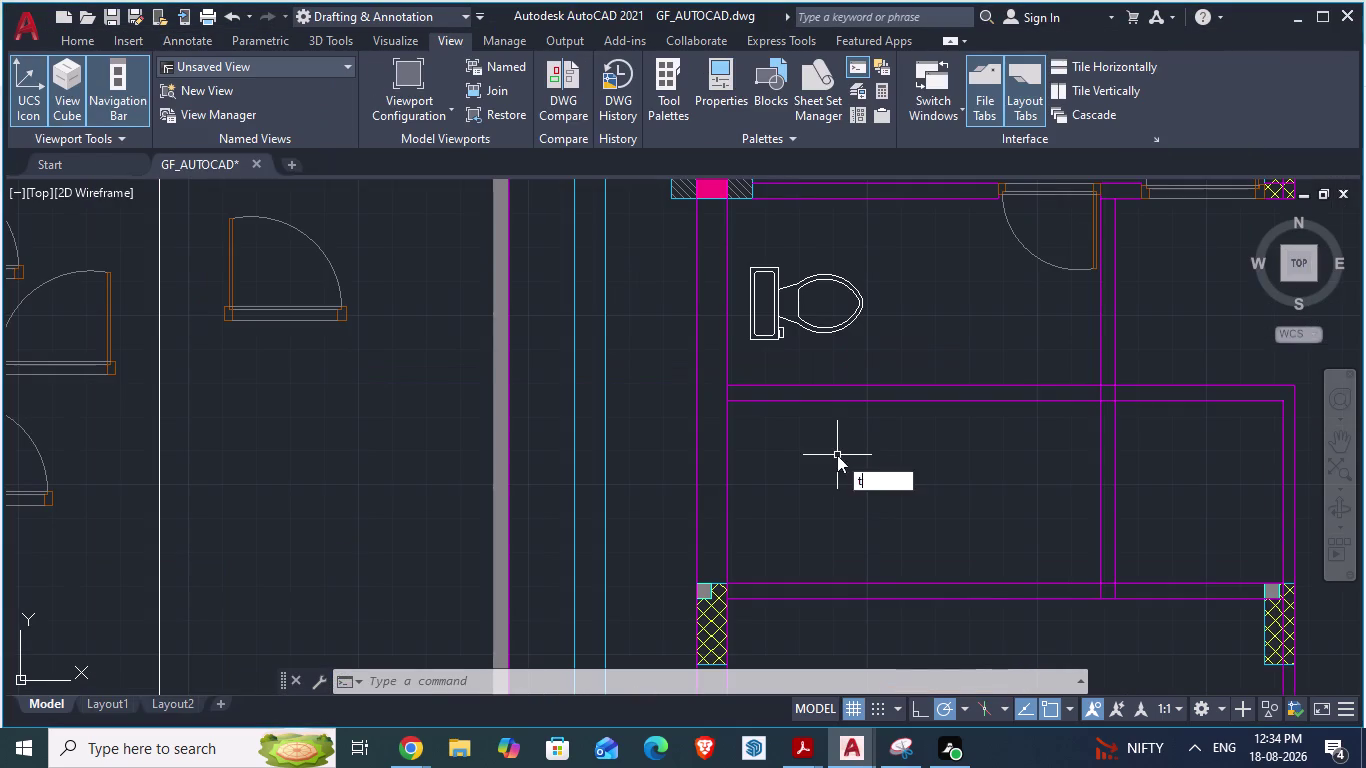
text(r)
key(Return)
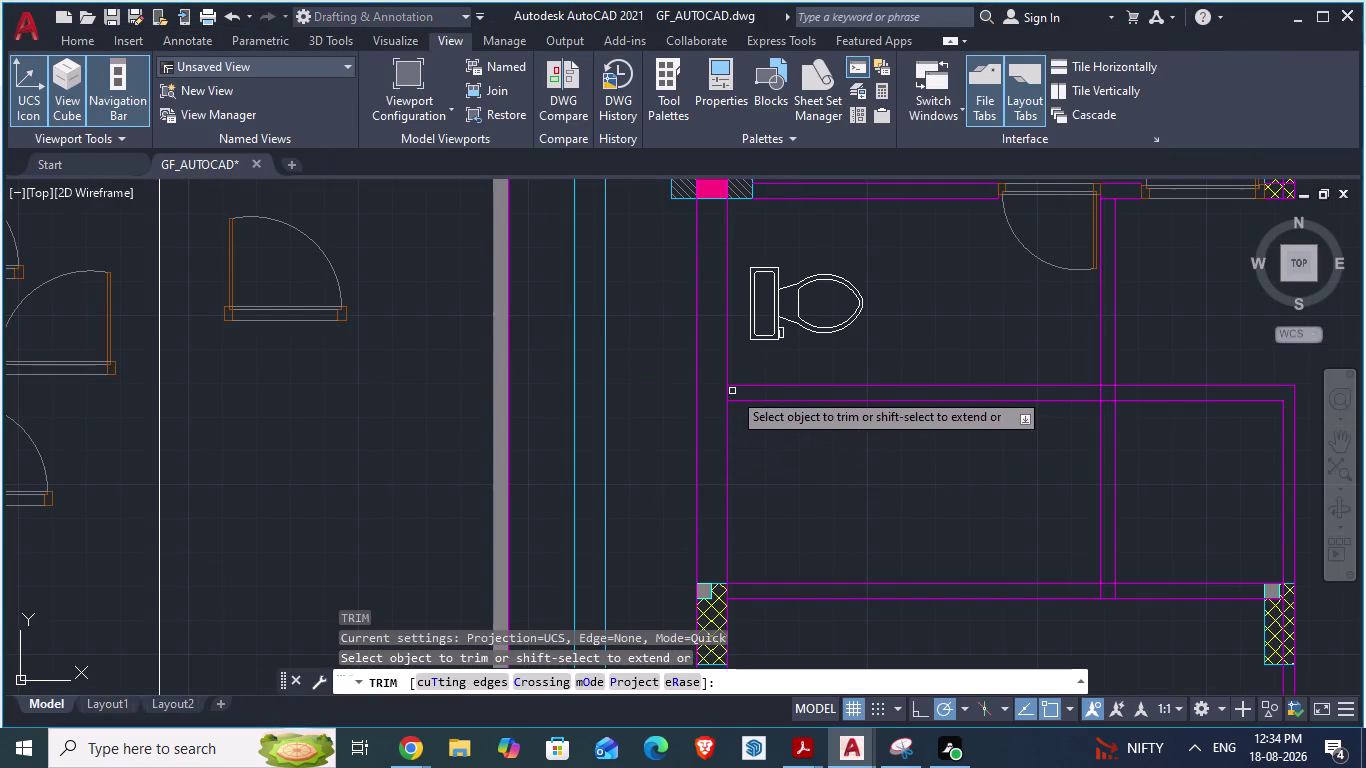
click(727, 394)
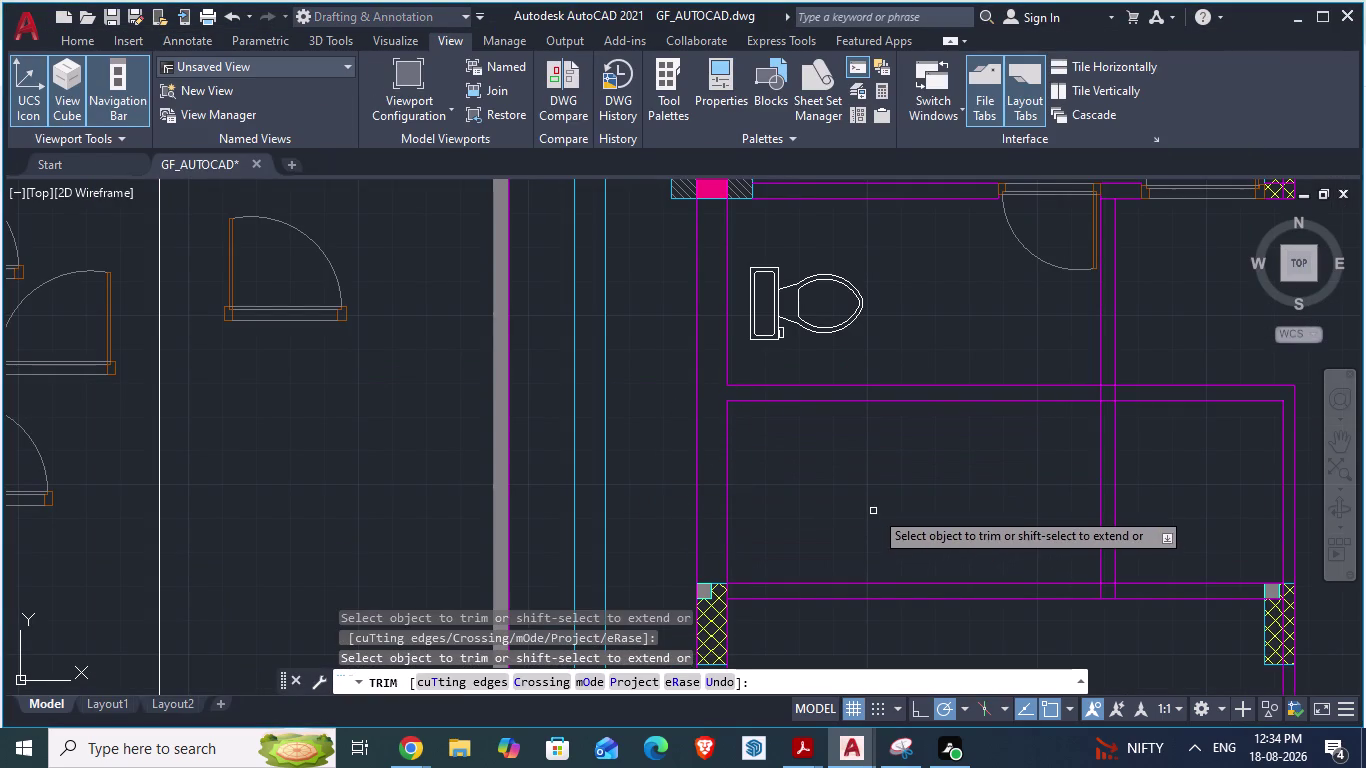
key(ctrl+s)
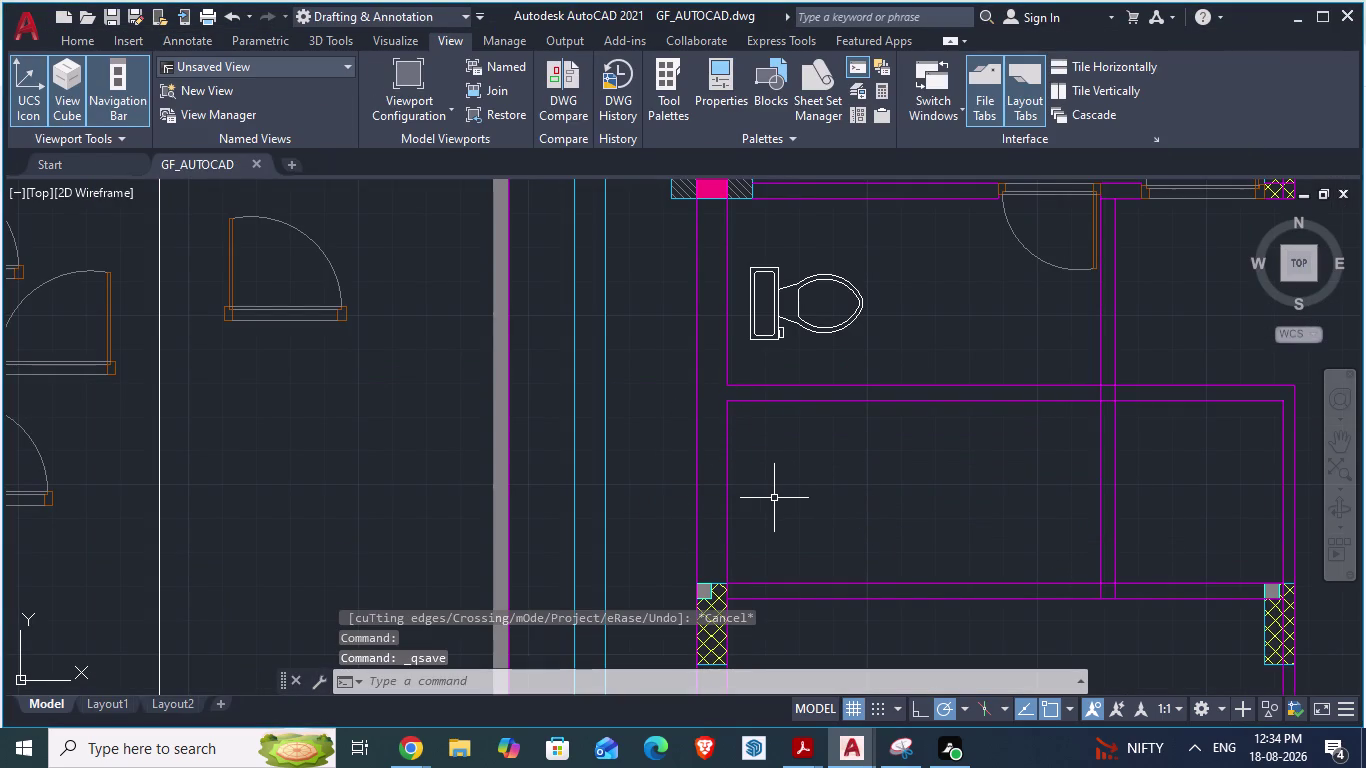
Undo back through the save and the wall-line trim.
scroll(down, 3)
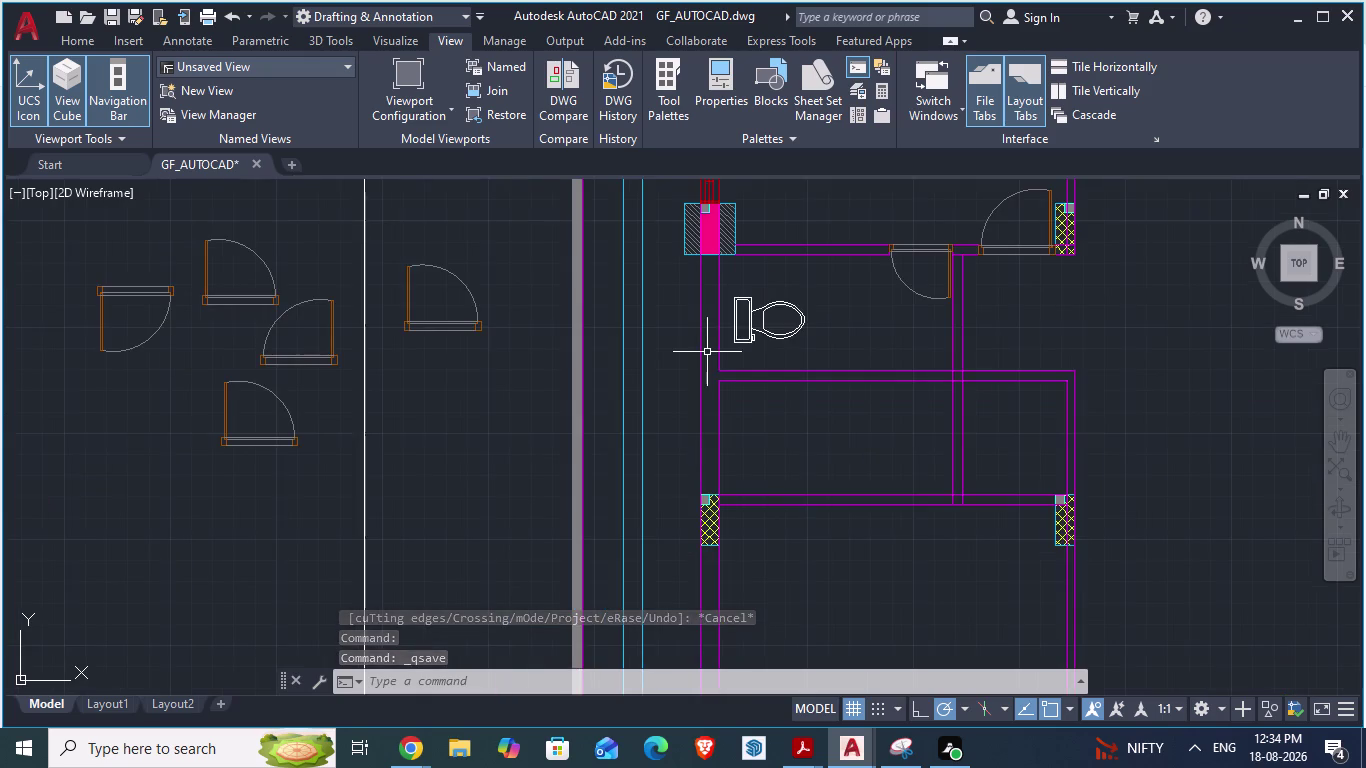
scroll(up, 3)
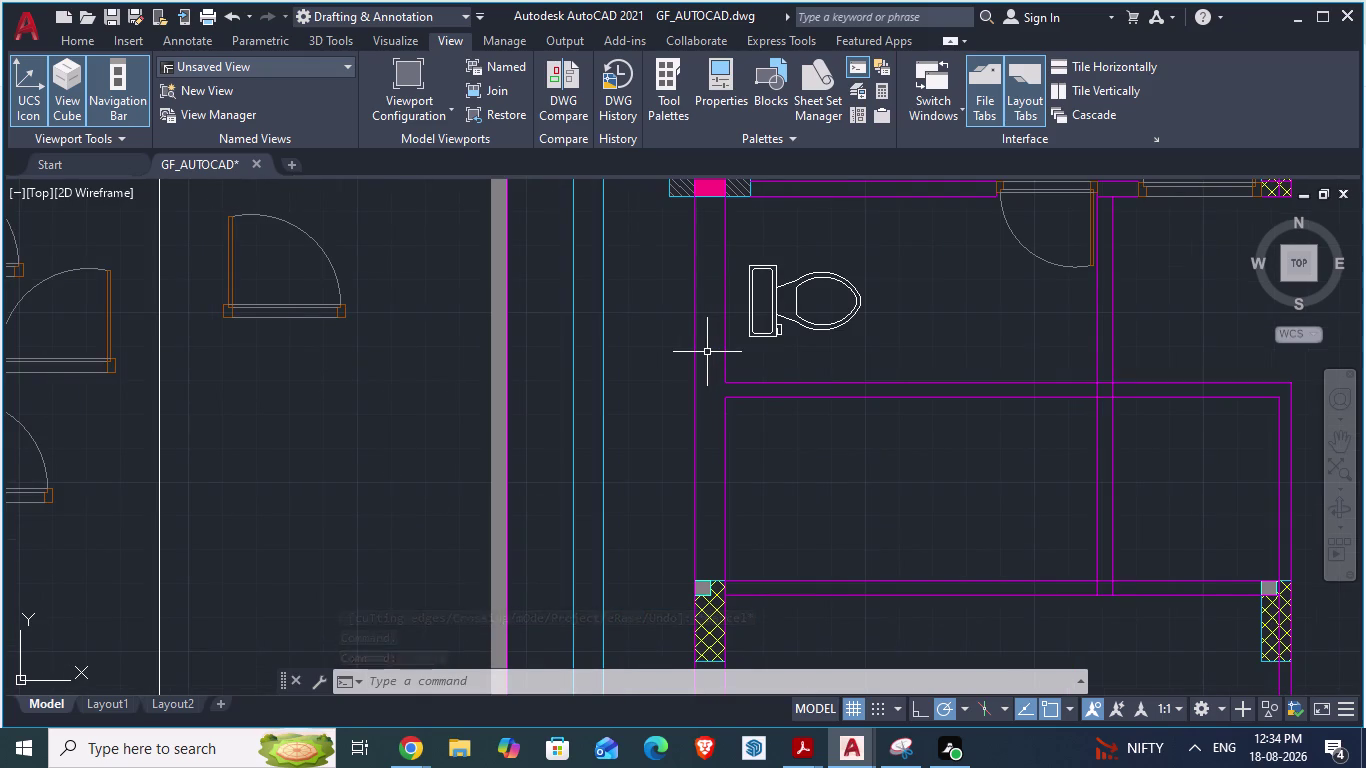
key(ctrl+z)
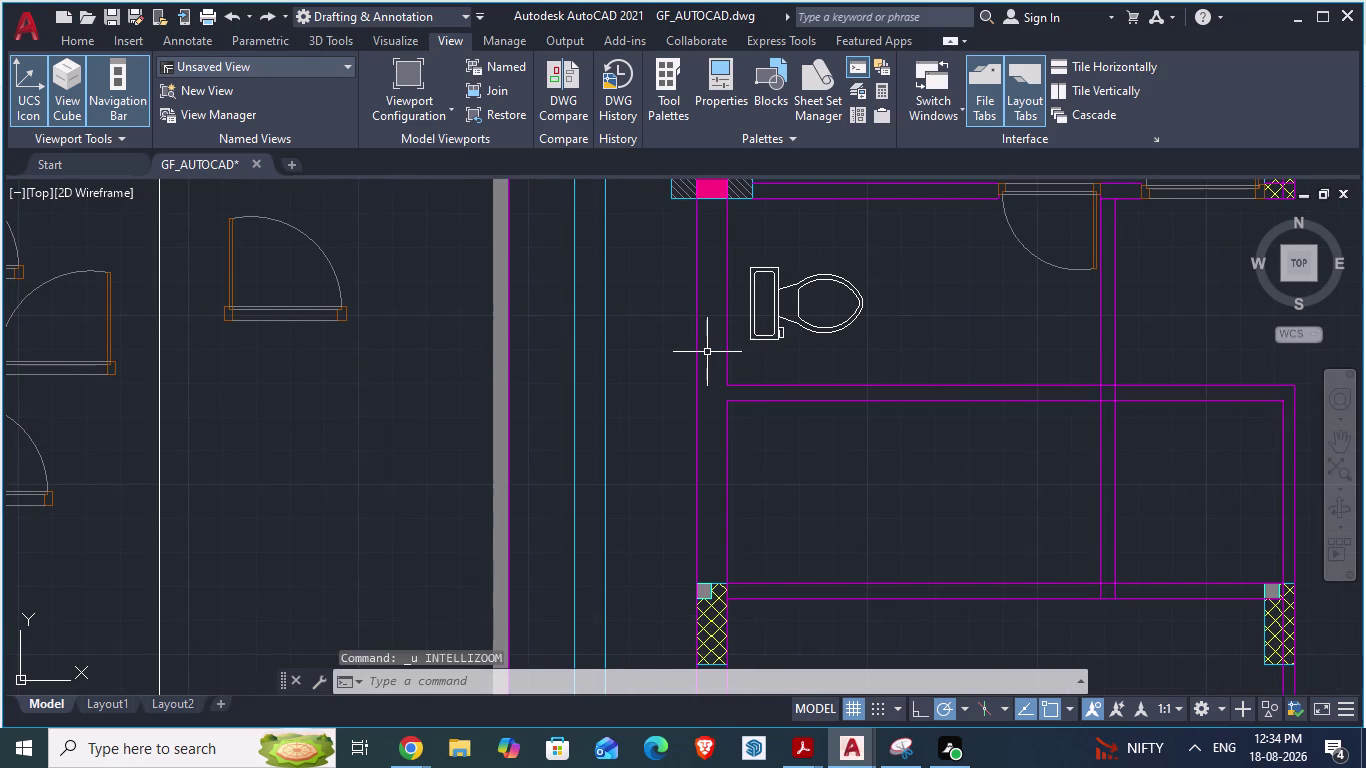
key(ctrl+z)
key(ctrl+z)
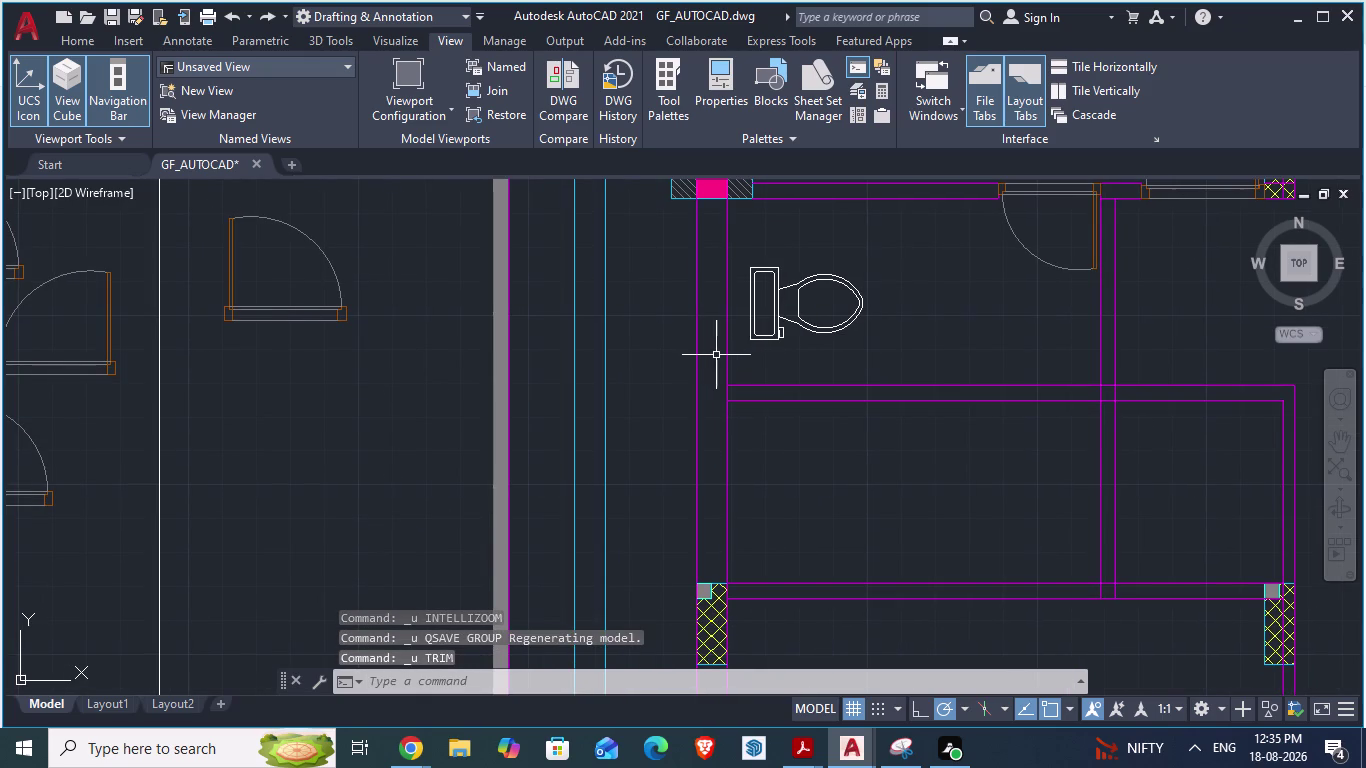
Draw a short line across the partition wall below the WC.
key(l)
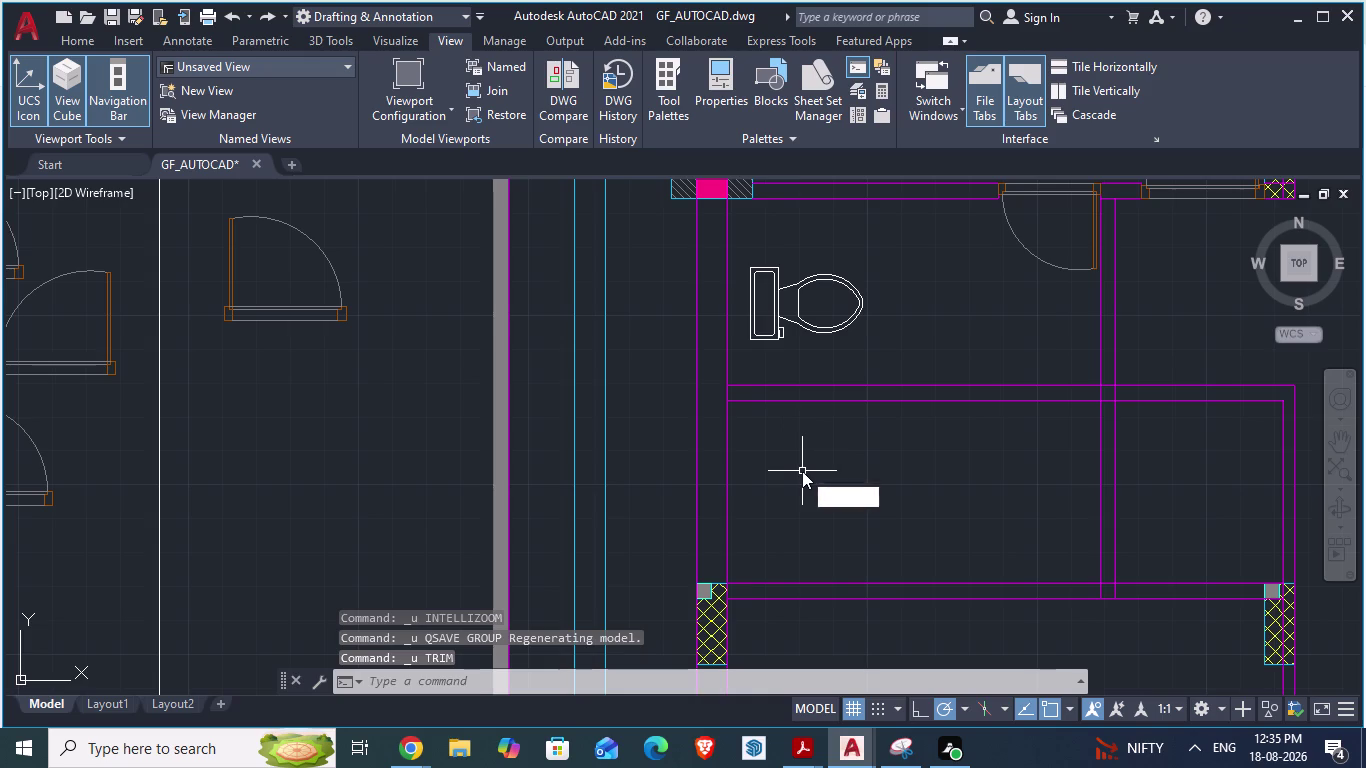
key(Return)
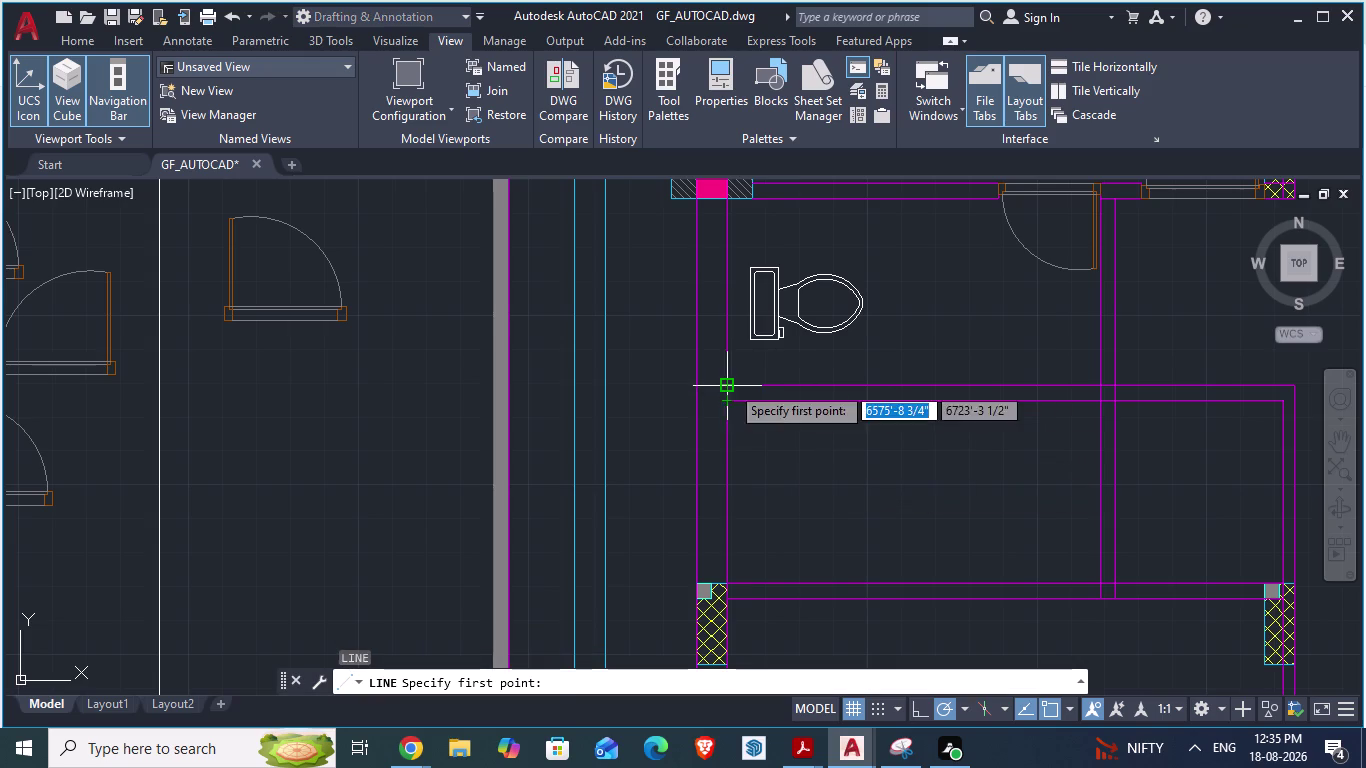
click(730, 385)
click(700, 385)
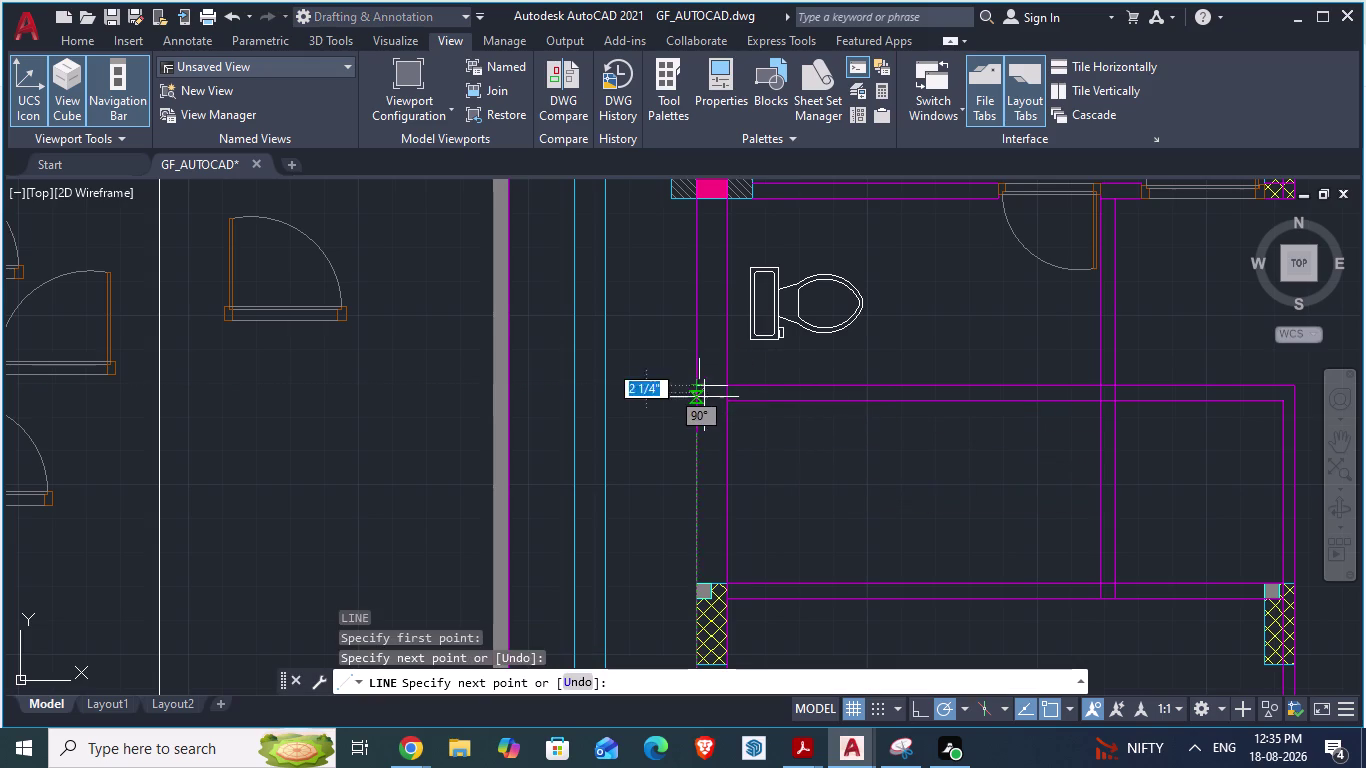
key(Escape)
scroll(up, 3)
scroll(down, 3)
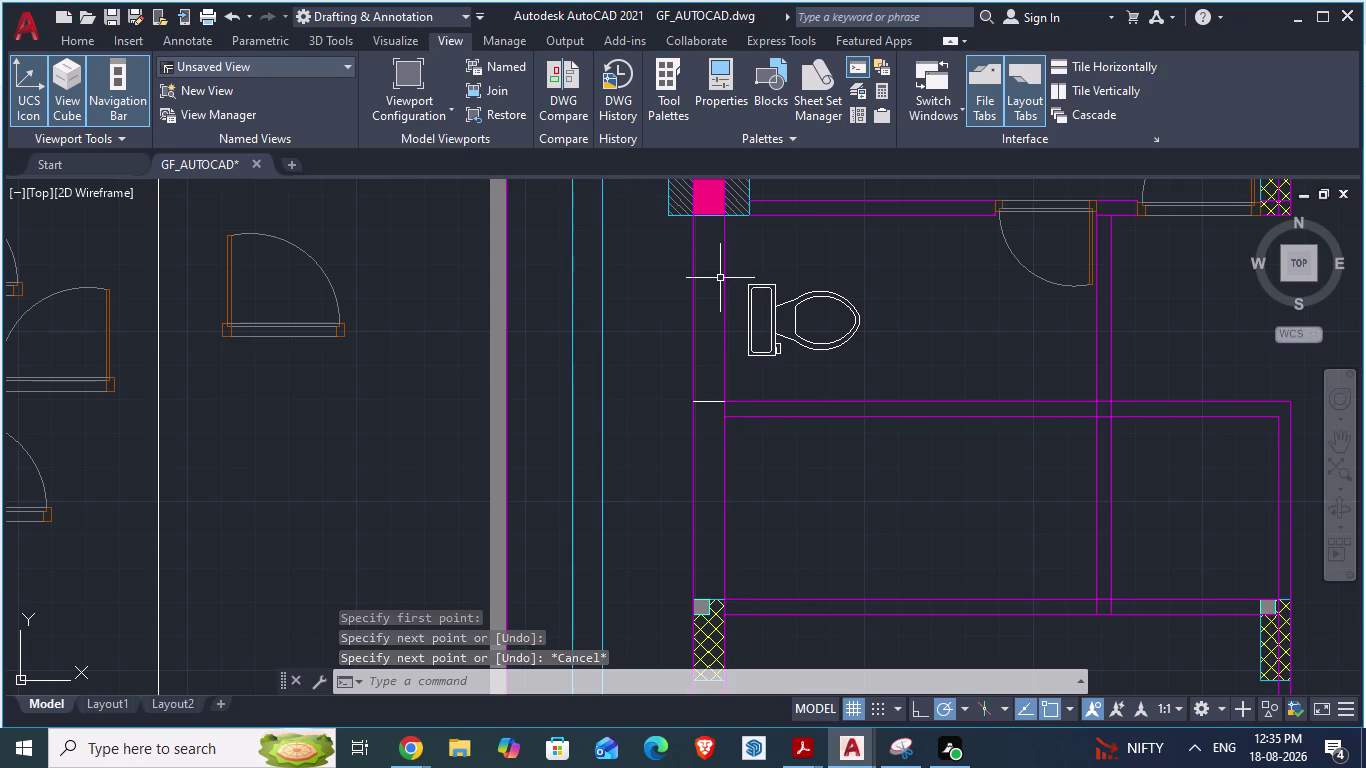
scroll(down, 3)
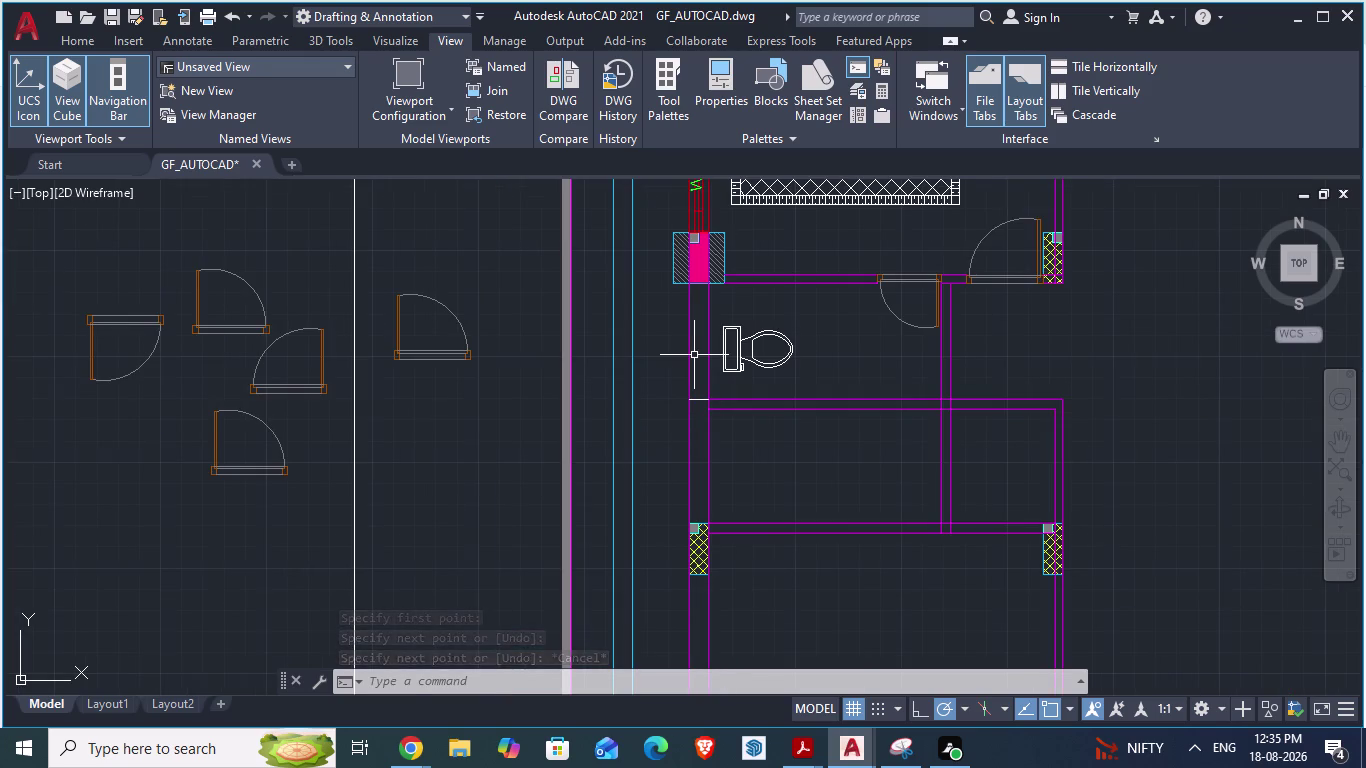
key(alt+Tab)
scroll(up, 3)
Try an aligned dimension from the wall corner and window top, then return to the plan.
scroll(down, 3)
scroll(down, 3)
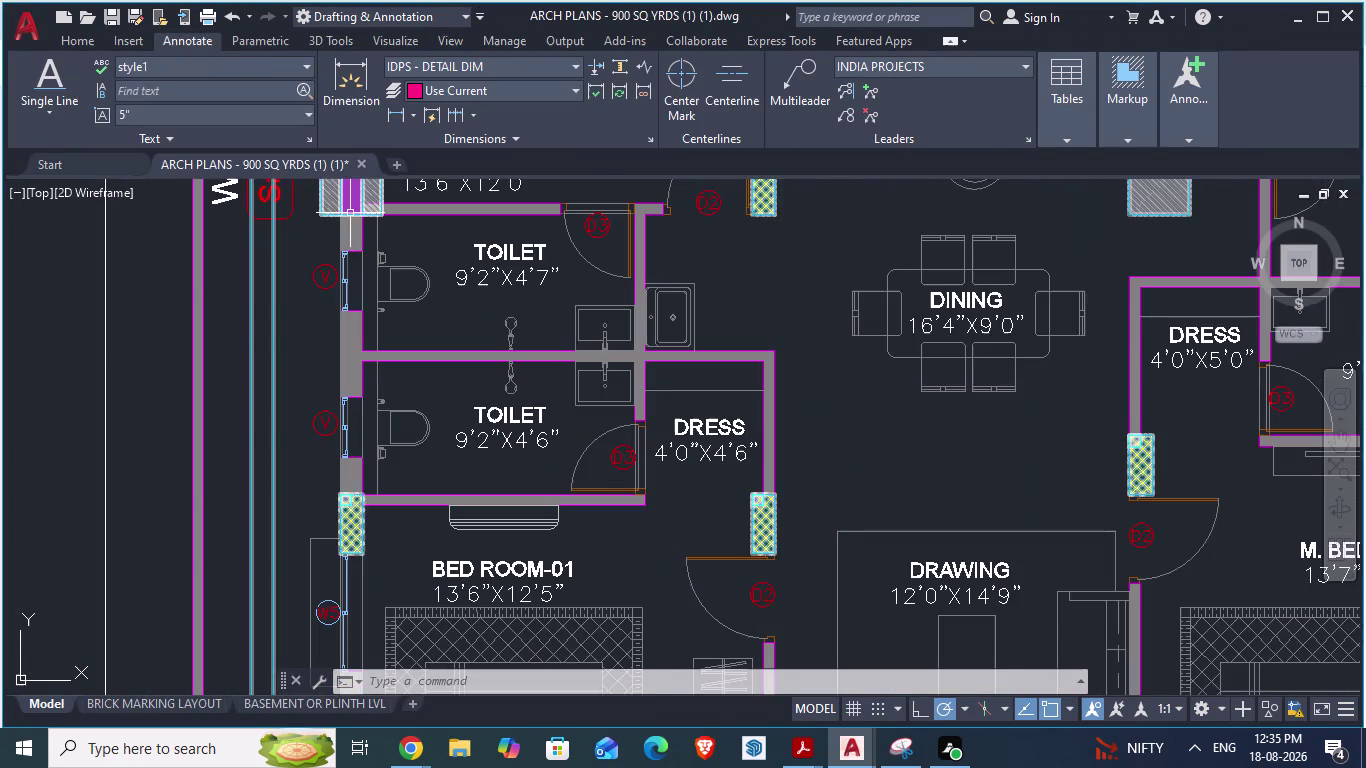
scroll(up, 3)
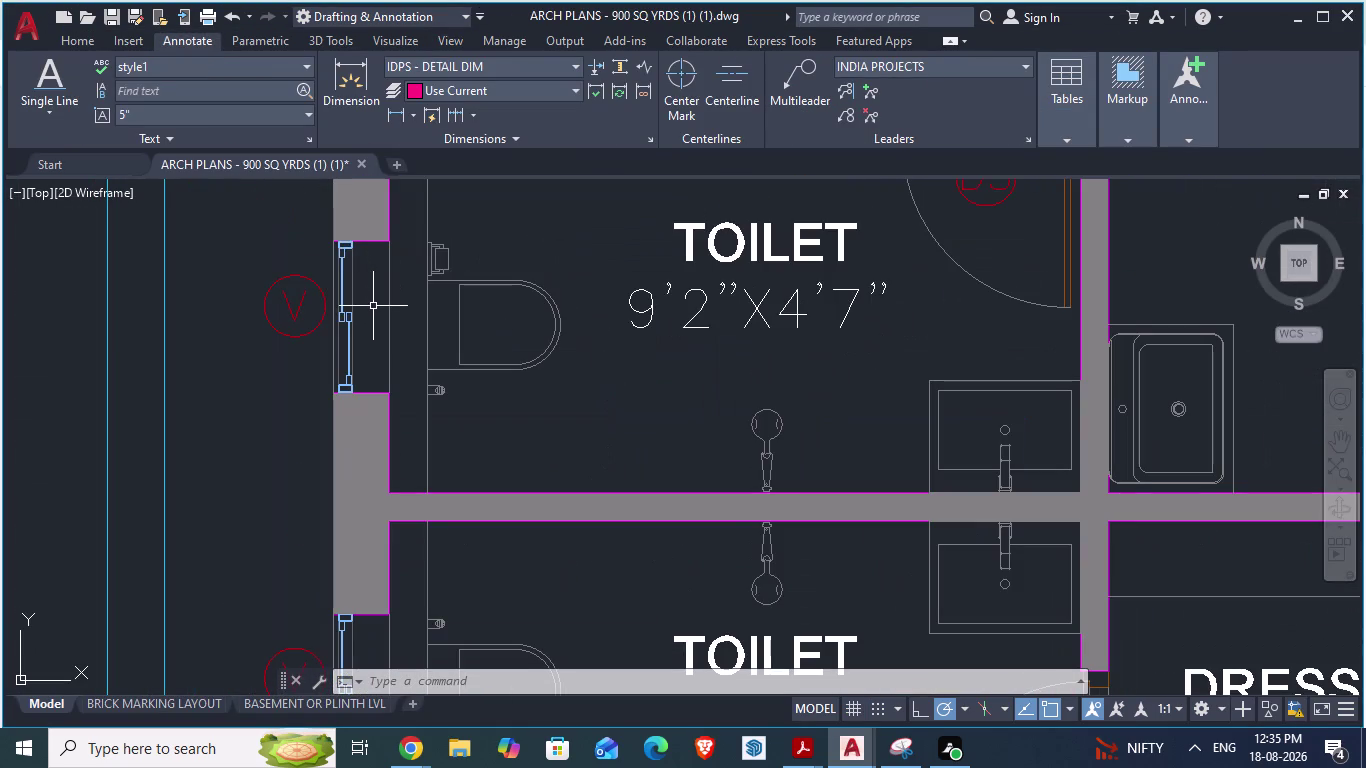
text(da)
key(Return)
scroll(down, 3)
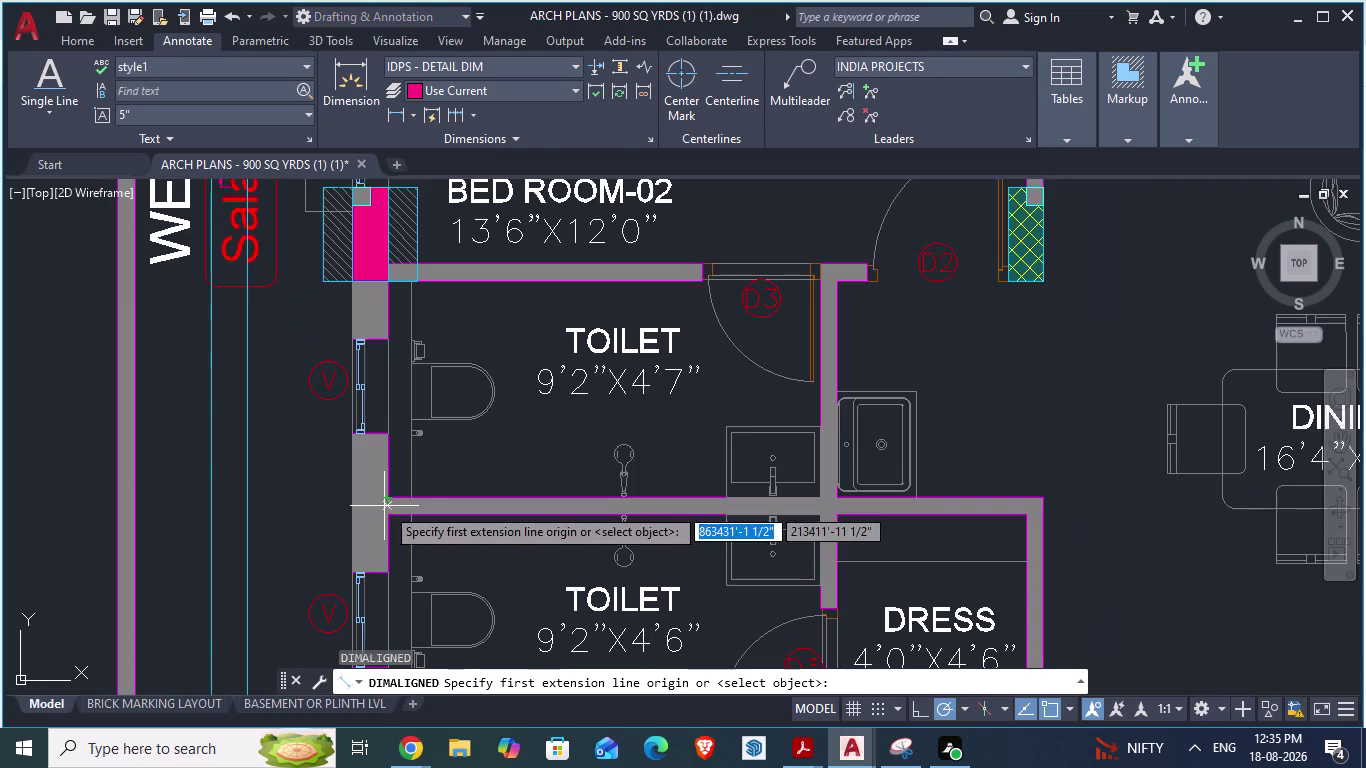
click(367, 283)
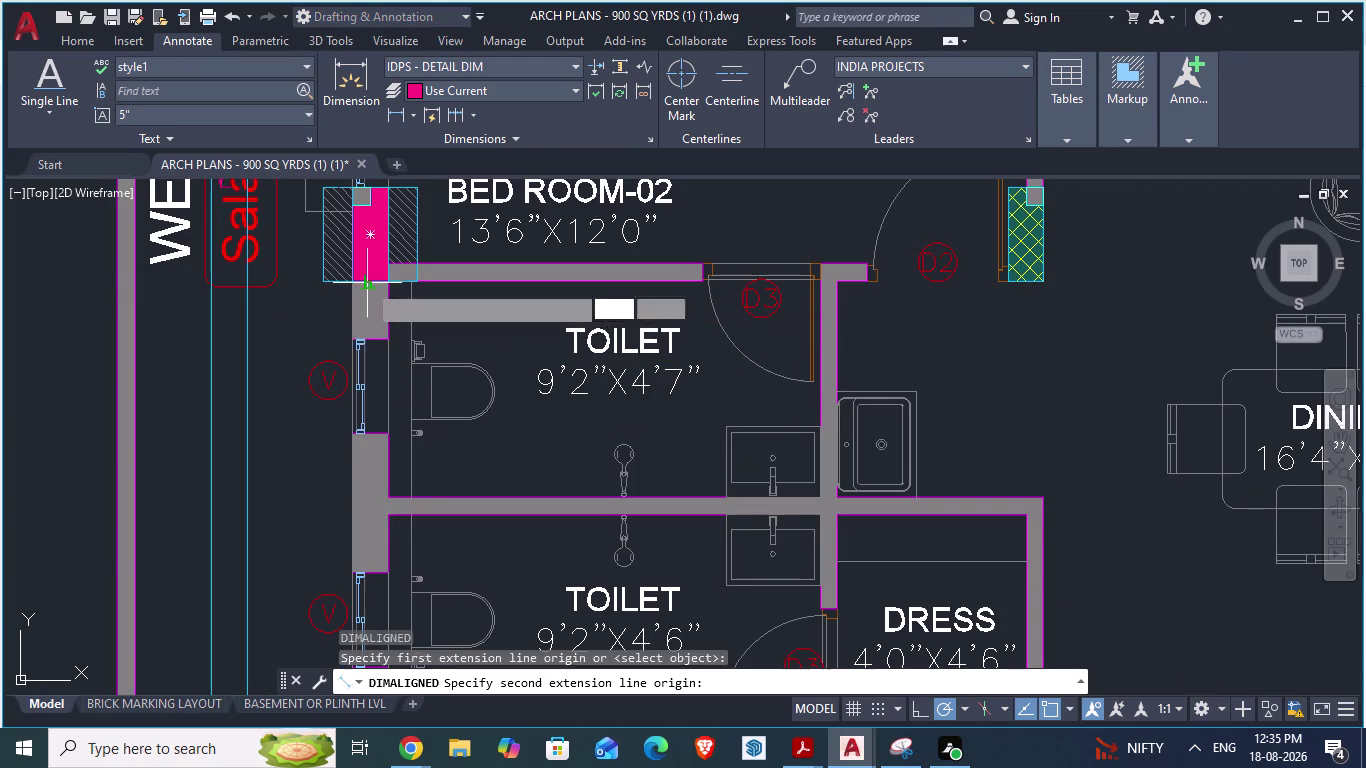
scroll(up, 3)
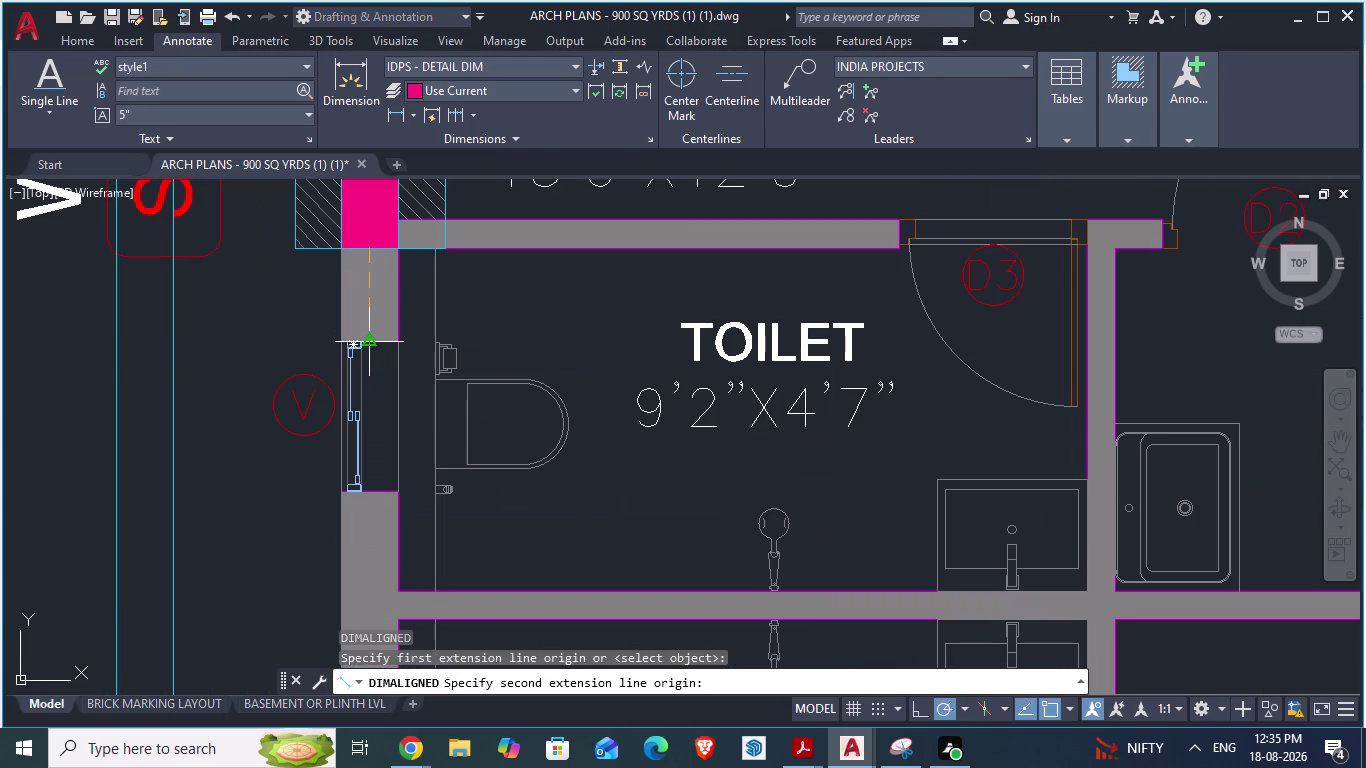
key(Escape)
key(space)
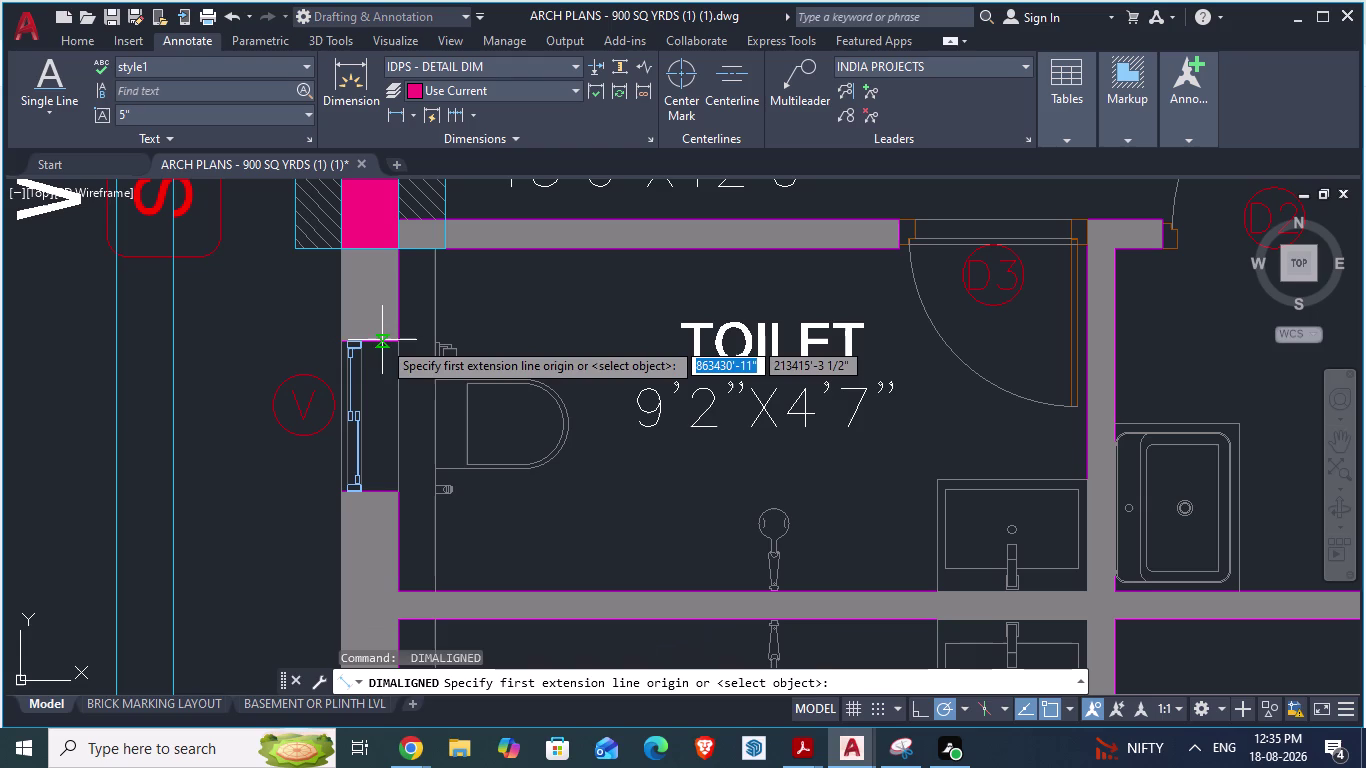
click(382, 340)
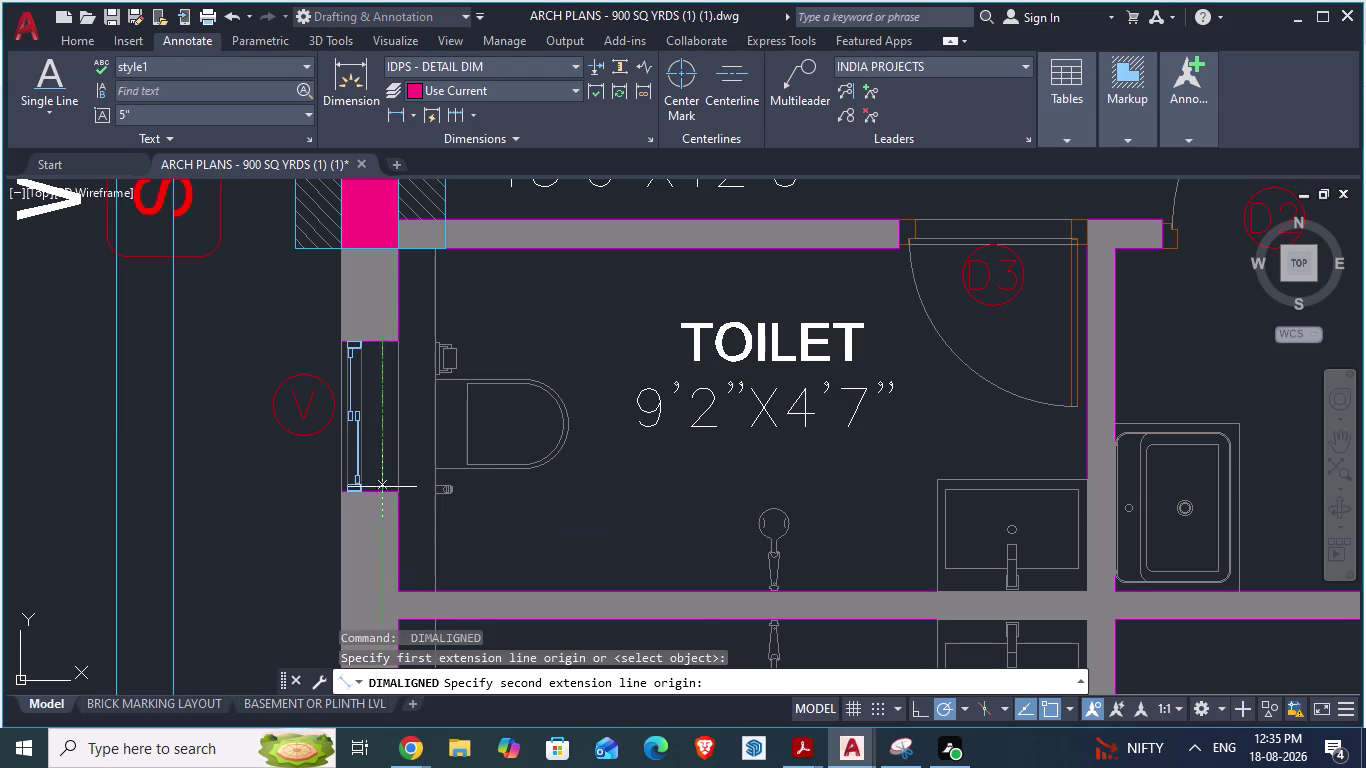
key(alt+Tab)
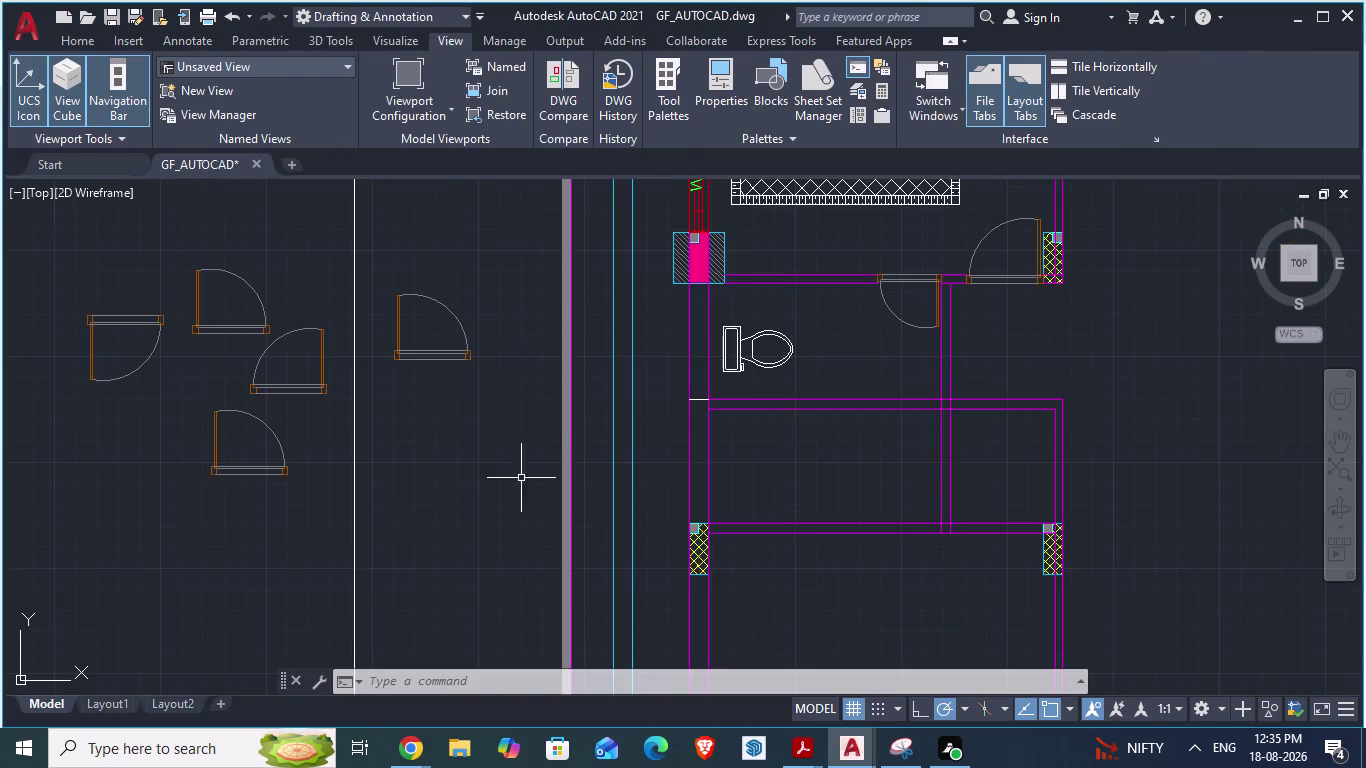
Attempt a 1'3" aligned dimension from the window's lower edge, then cancel it.
scroll(down, 3)
scroll(up, 3)
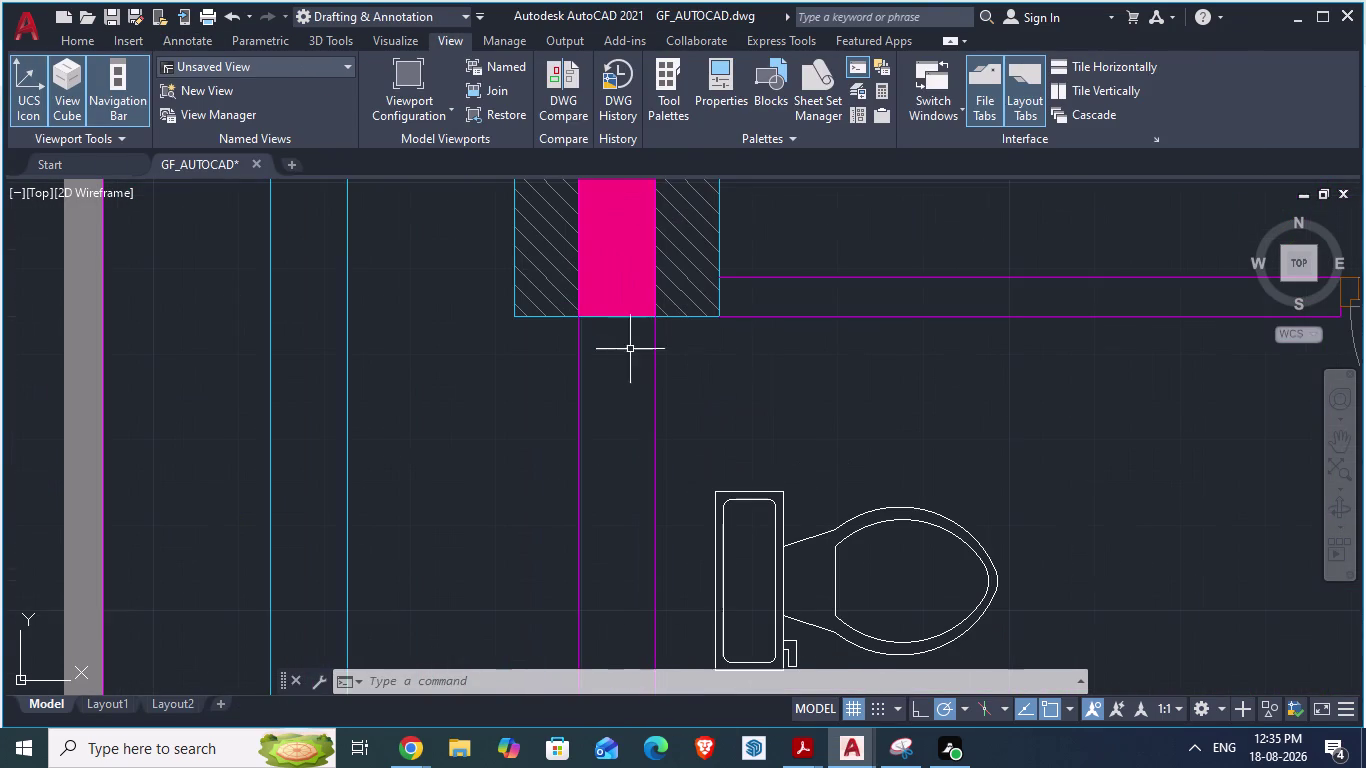
scroll(down, 3)
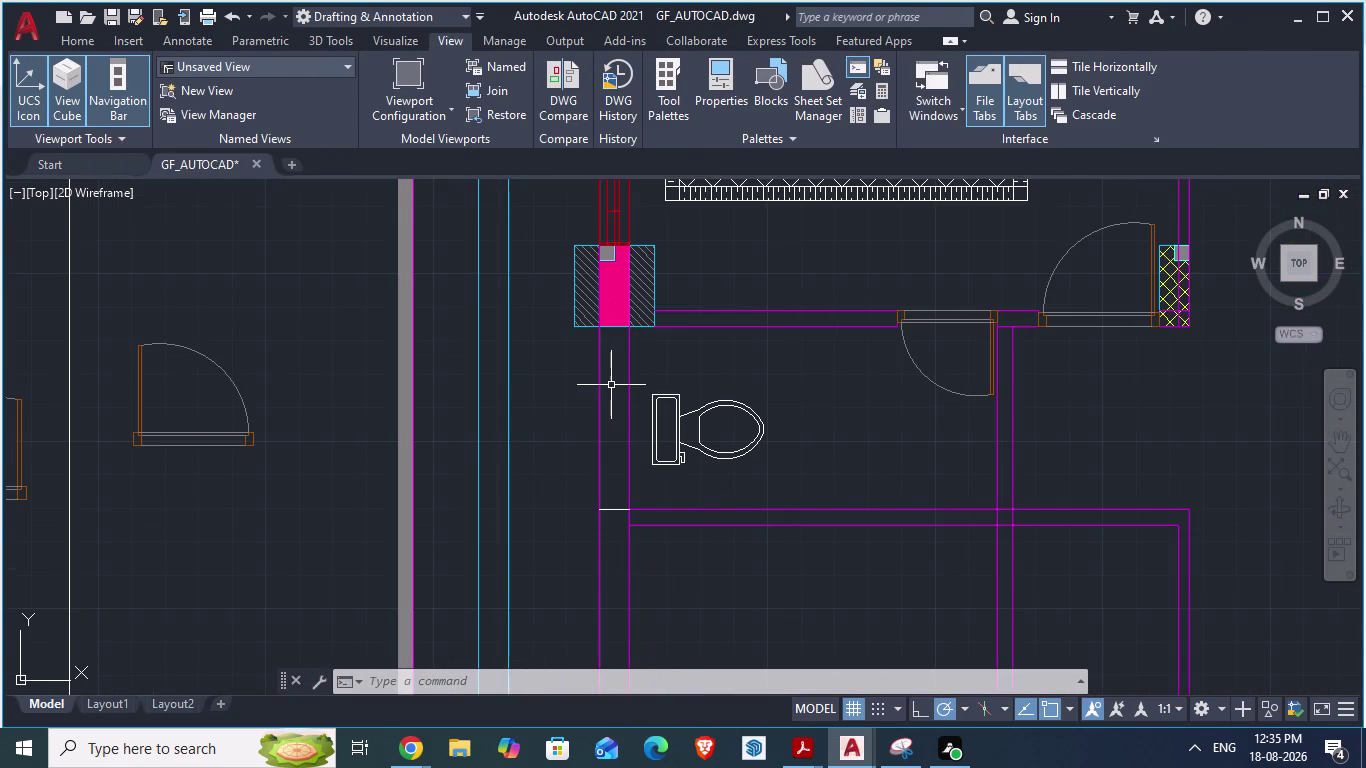
scroll(up, 3)
scroll(up, 3)
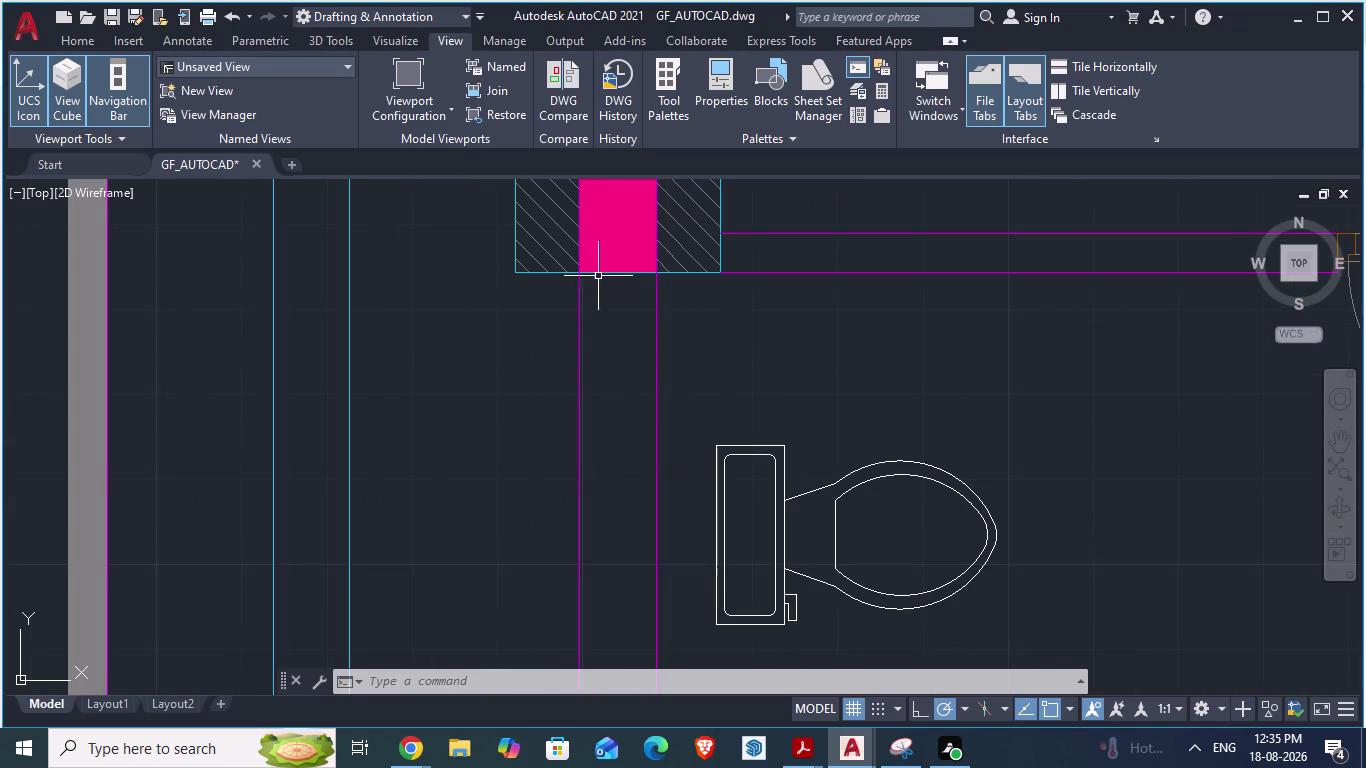
text(d)
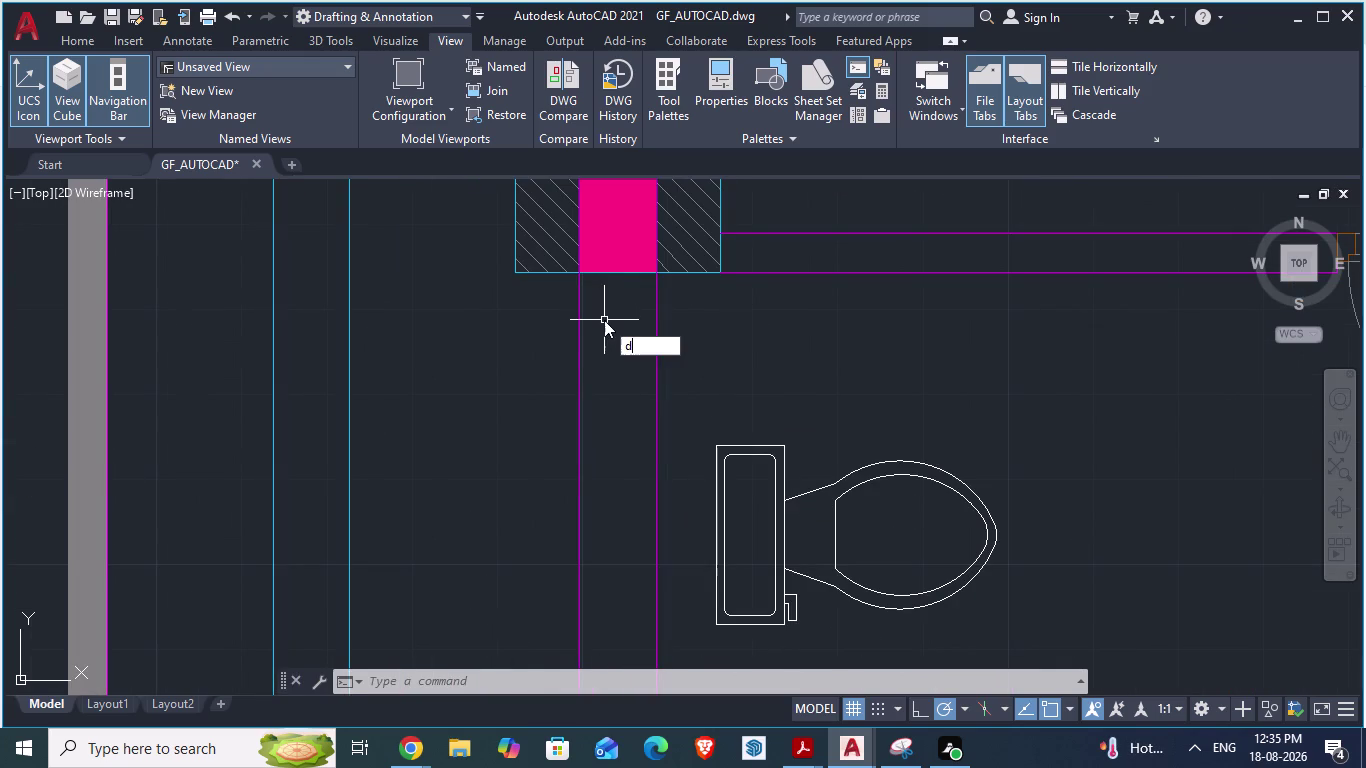
text(a)
key(Return)
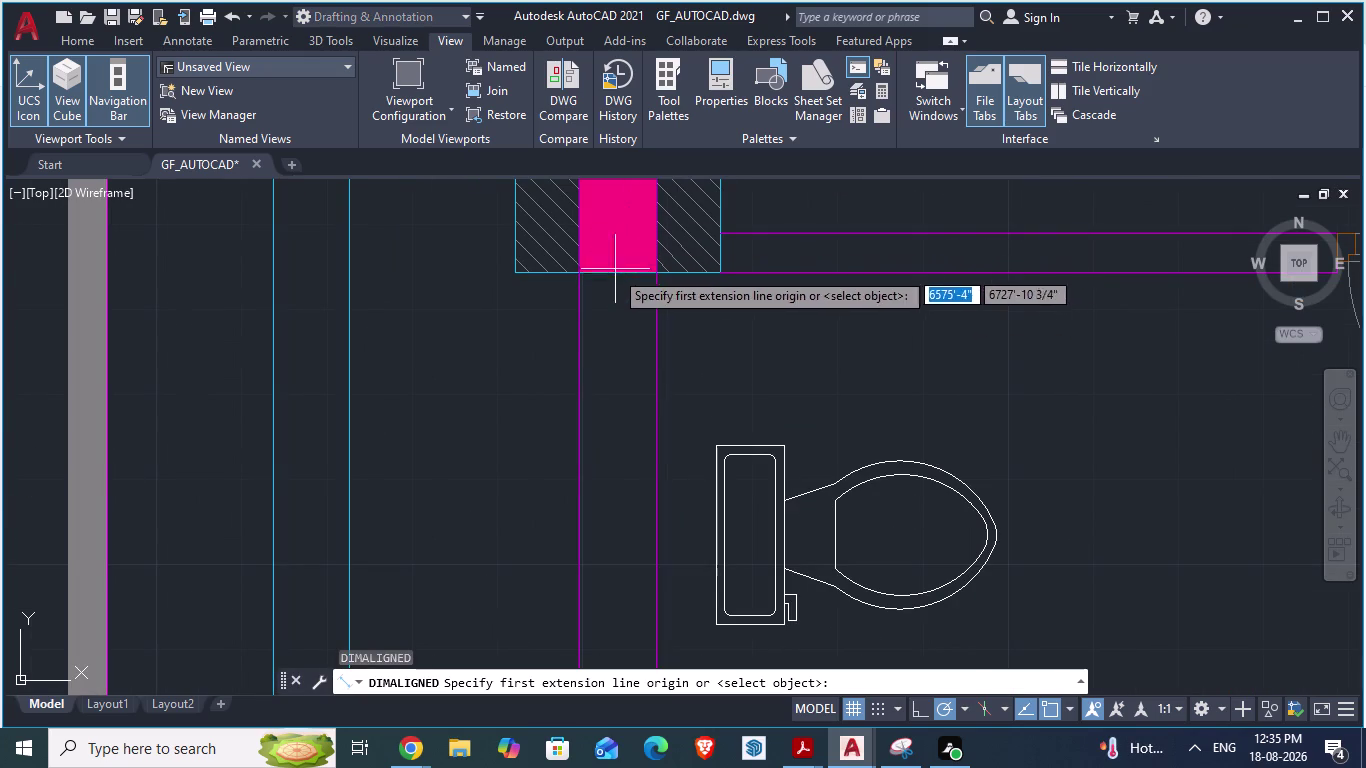
click(609, 277)
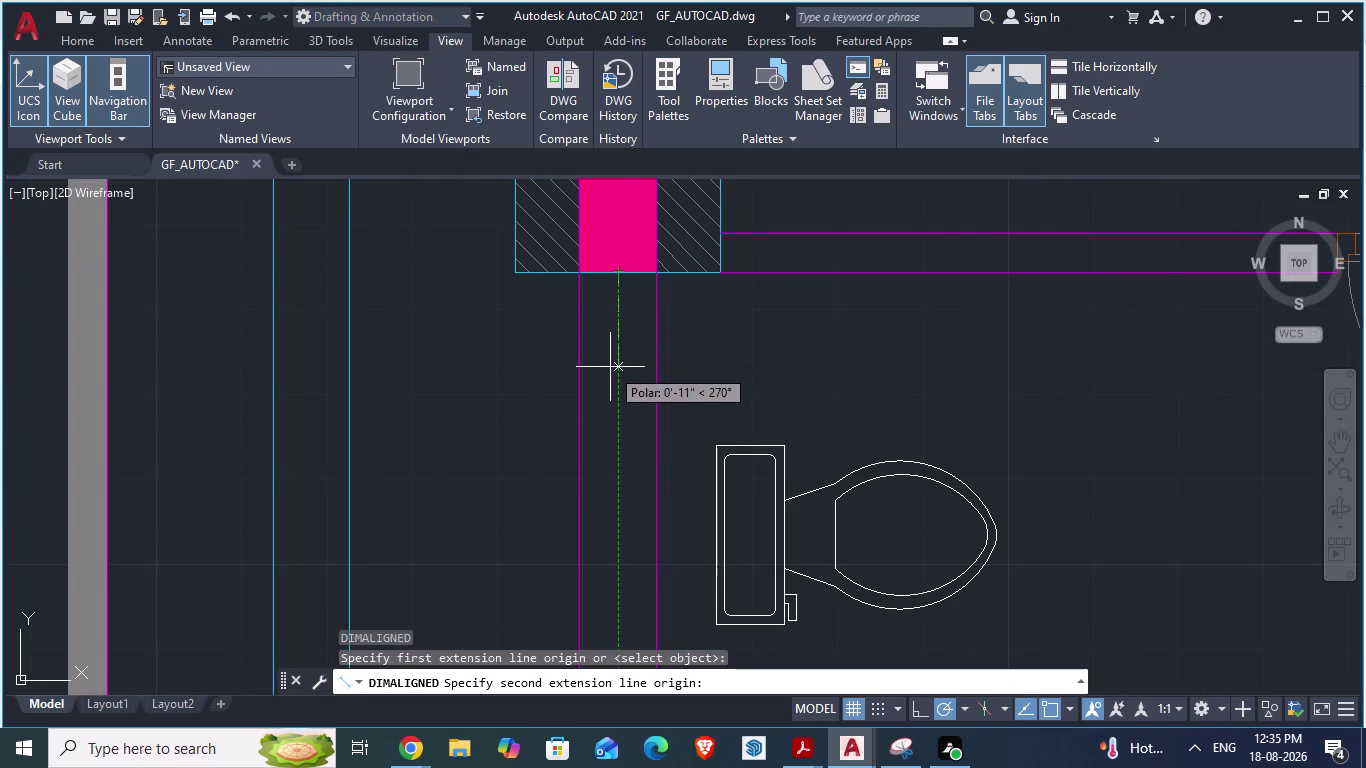
text(1'3")
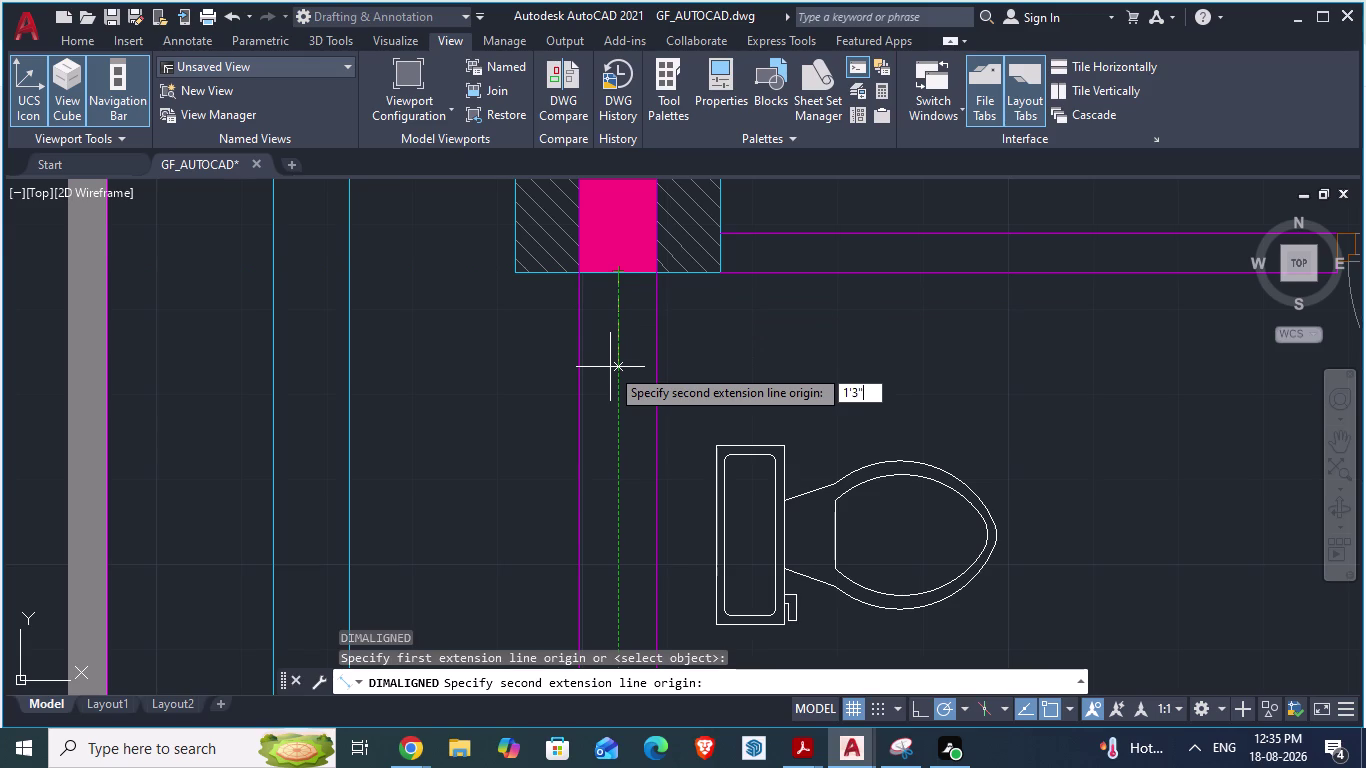
key(Return)
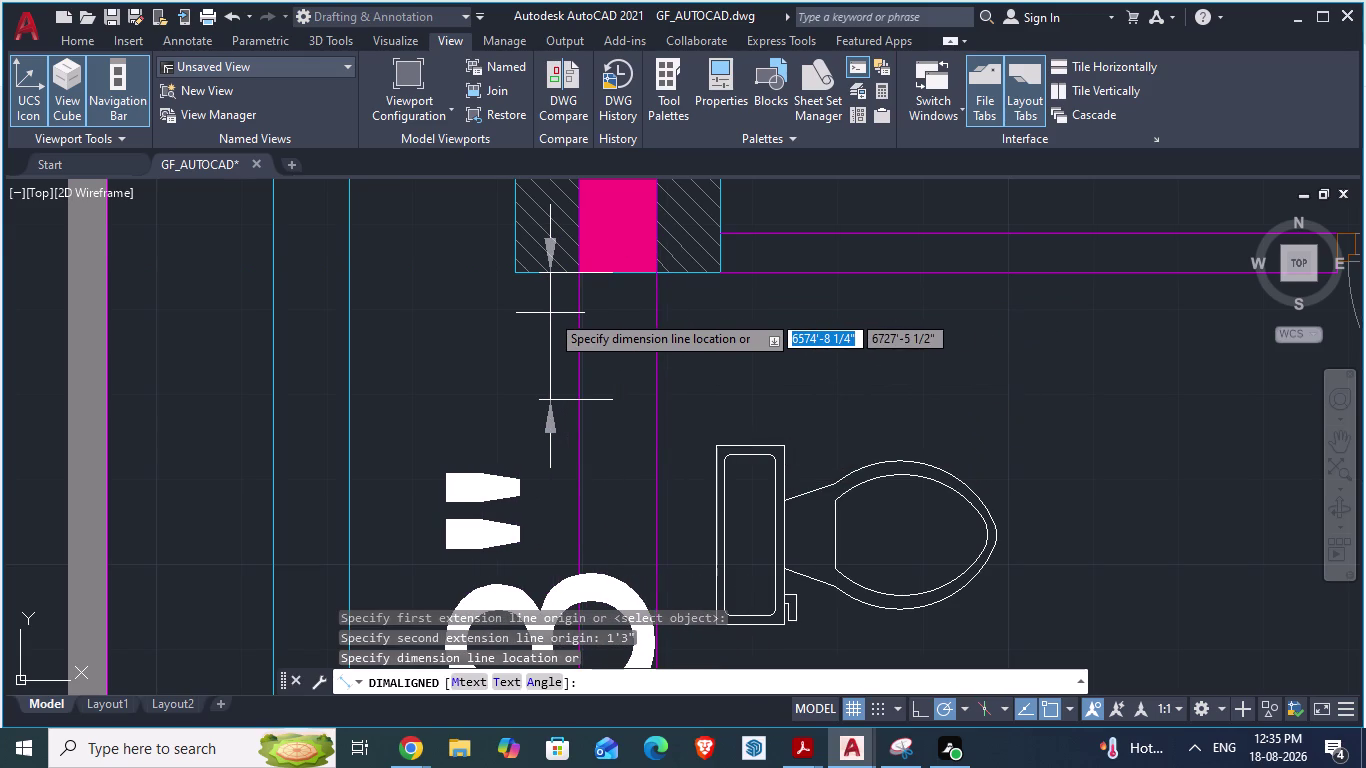
key(Escape)
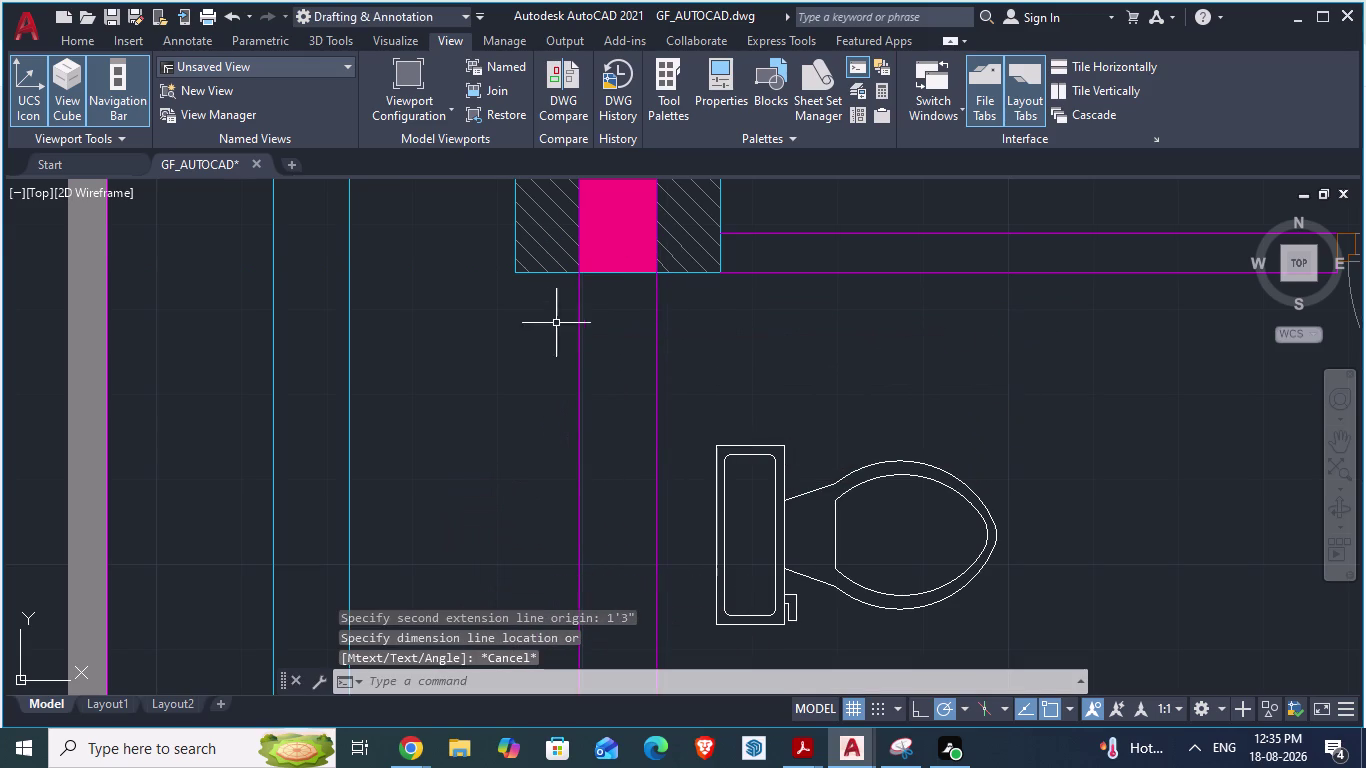
Place a 1'-3" aligned dimension down the partition from the window's lower edge.
key(Return)
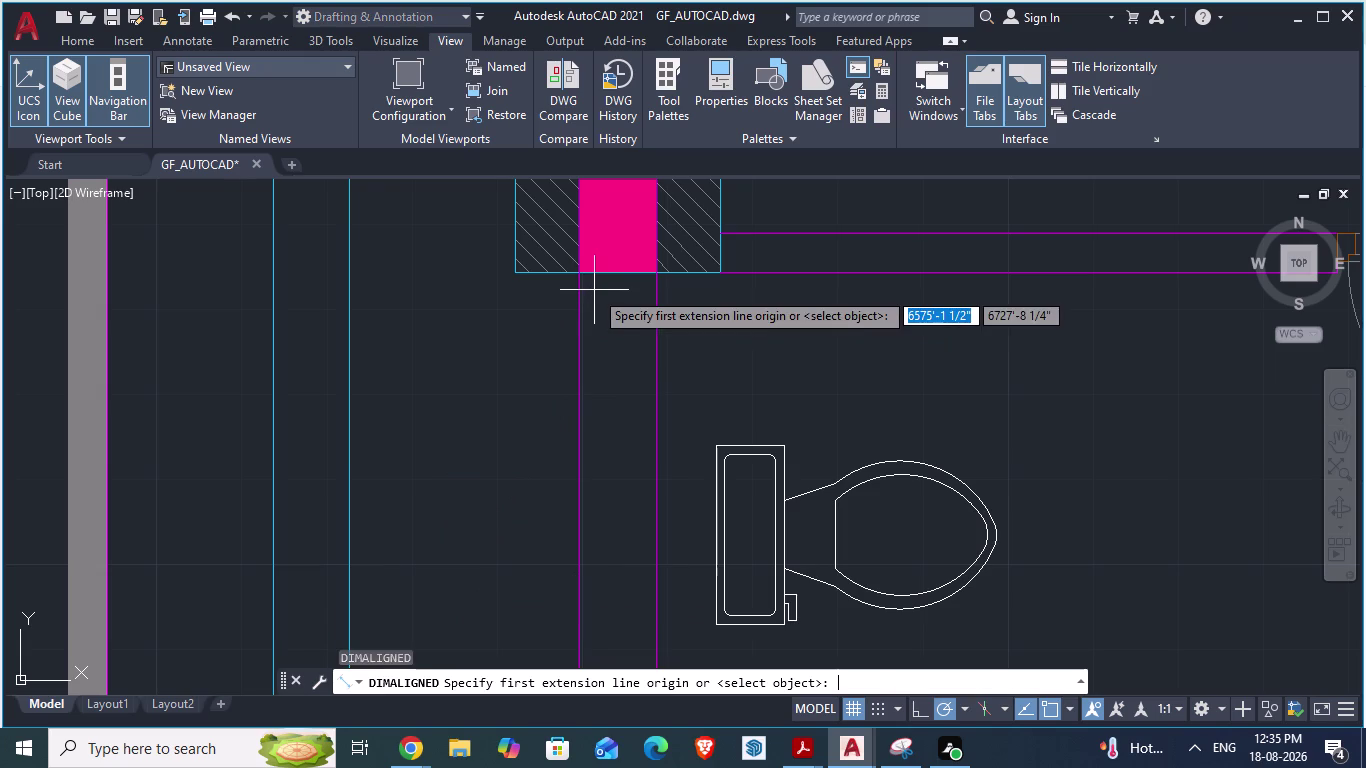
click(609, 271)
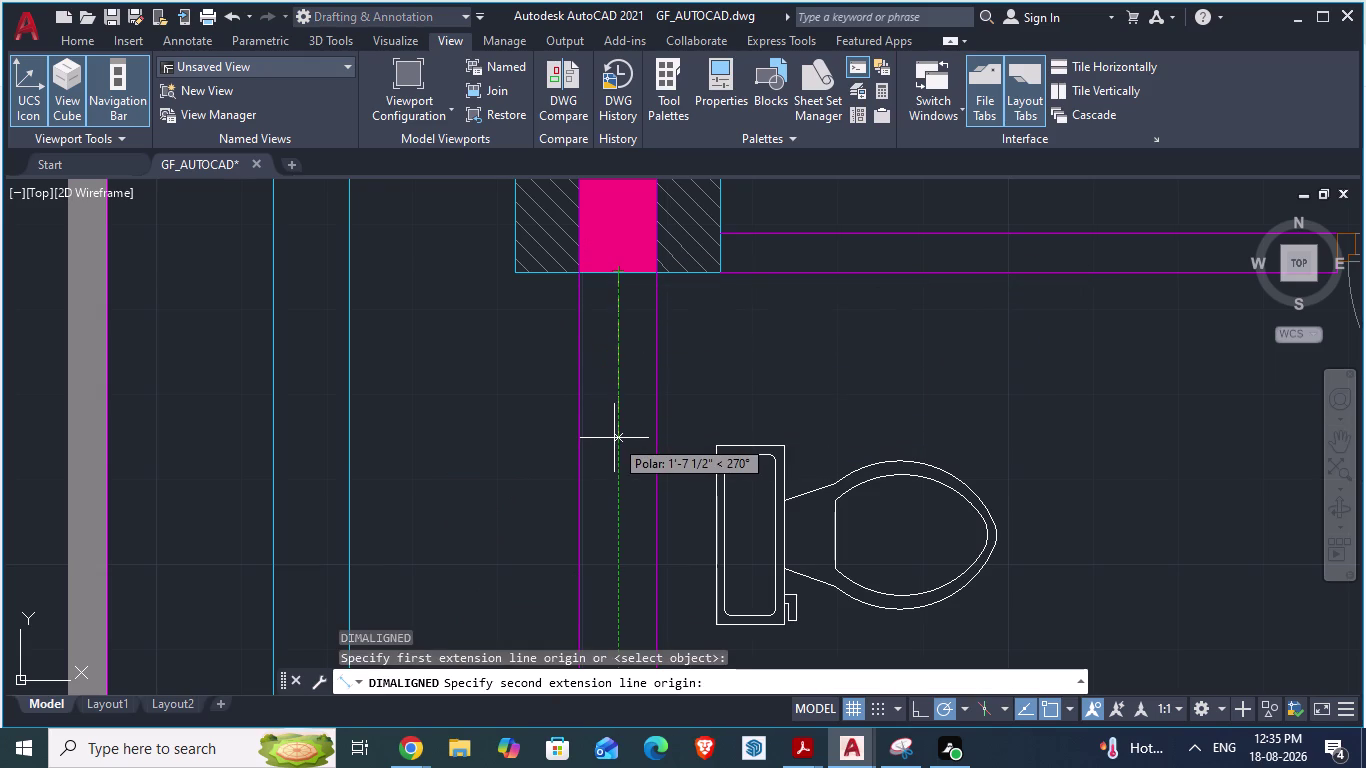
text(1'3)
key(shift+quotedbl)
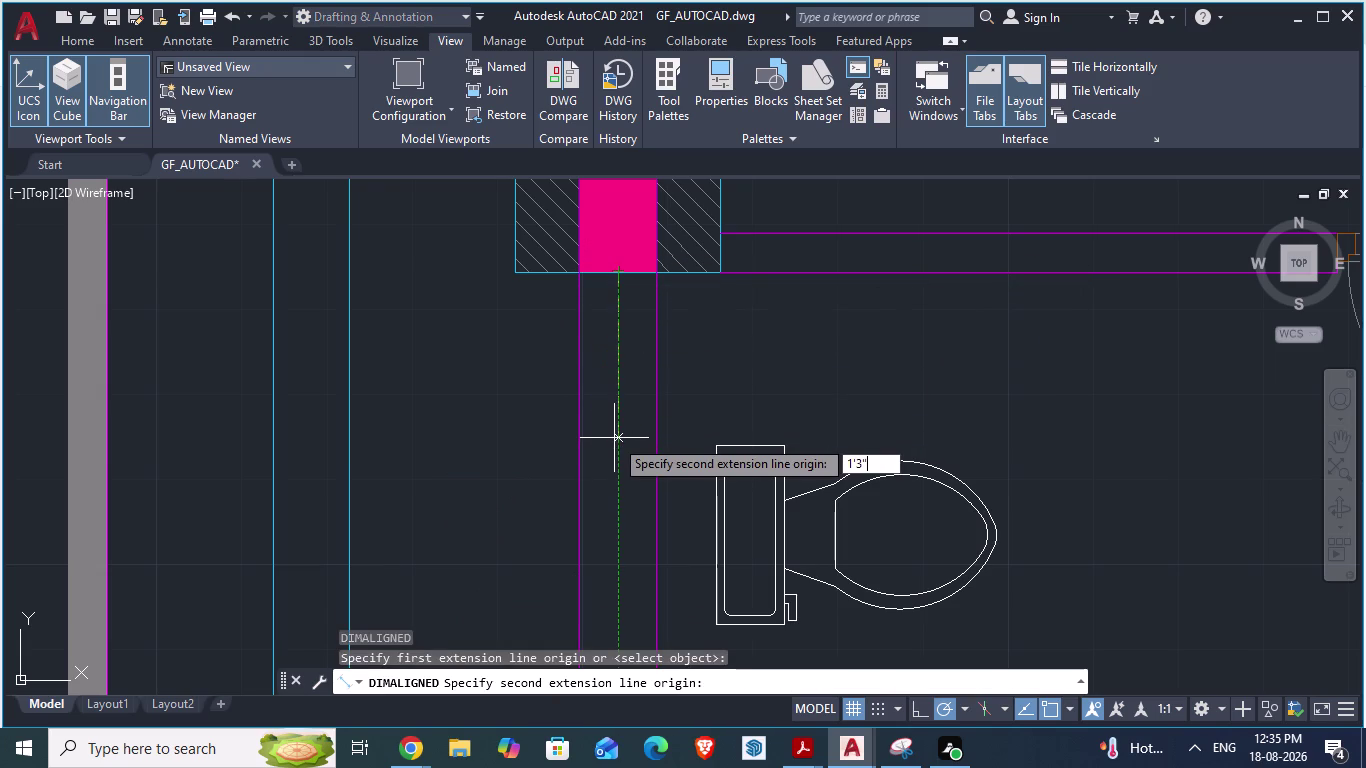
key(Return)
click(614, 438)
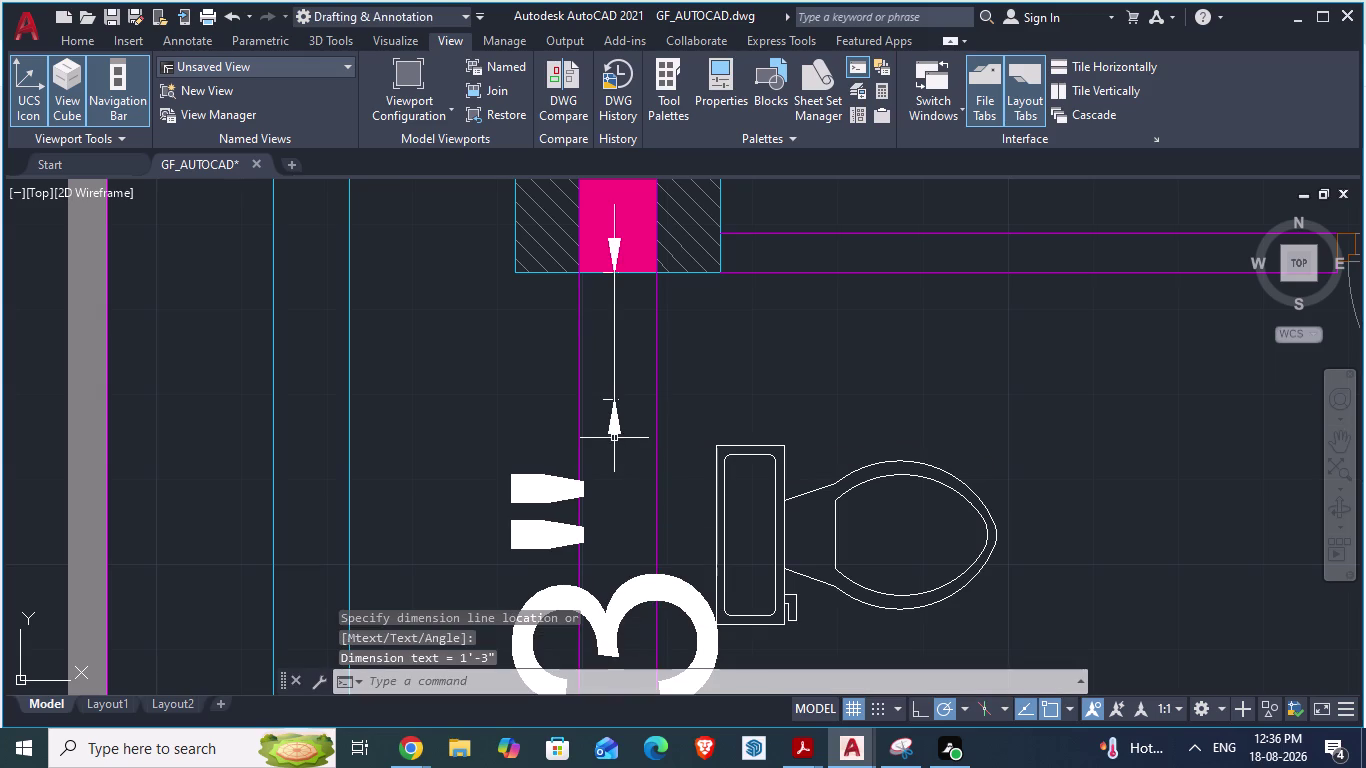
scroll(up, 3)
scroll(down, 3)
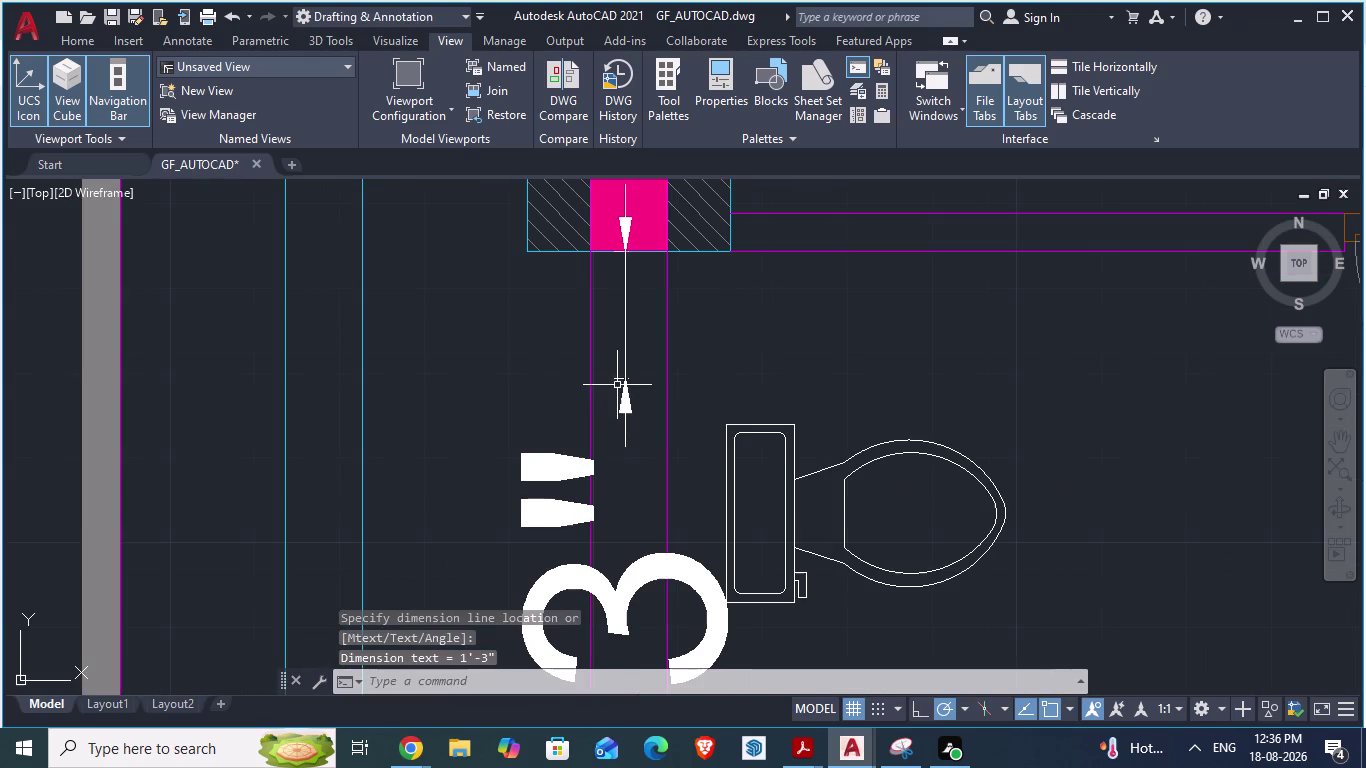
scroll(up, 3)
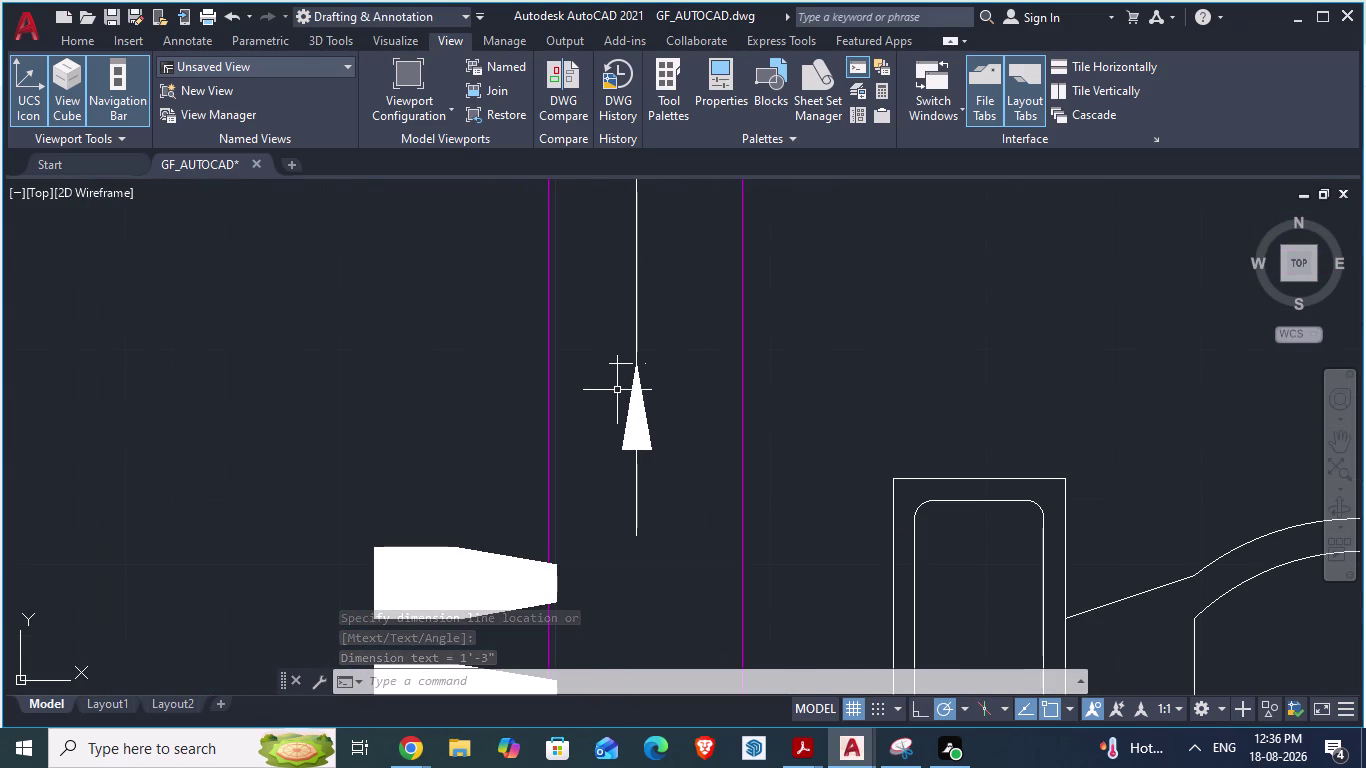
Draw a line from the dimension's end point to the right wall face.
key(l)
key(Return)
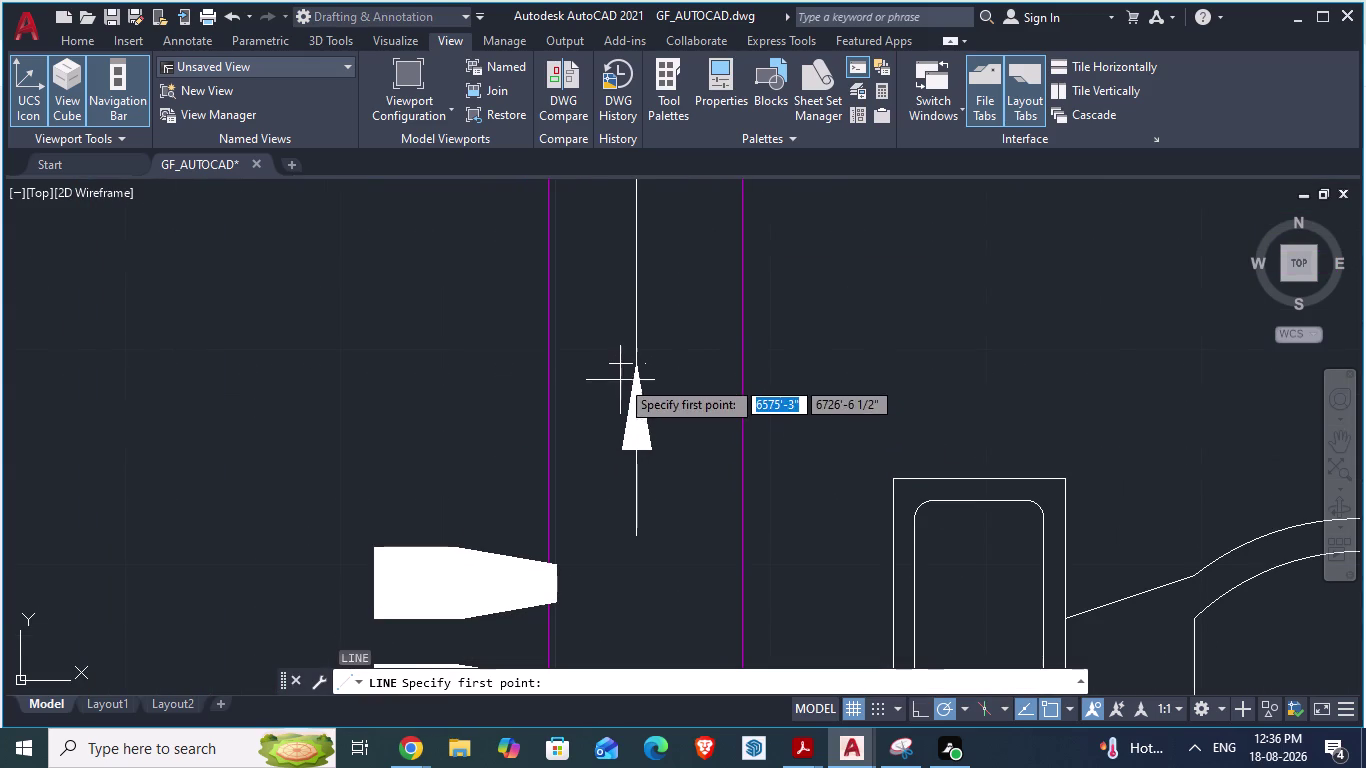
click(616, 361)
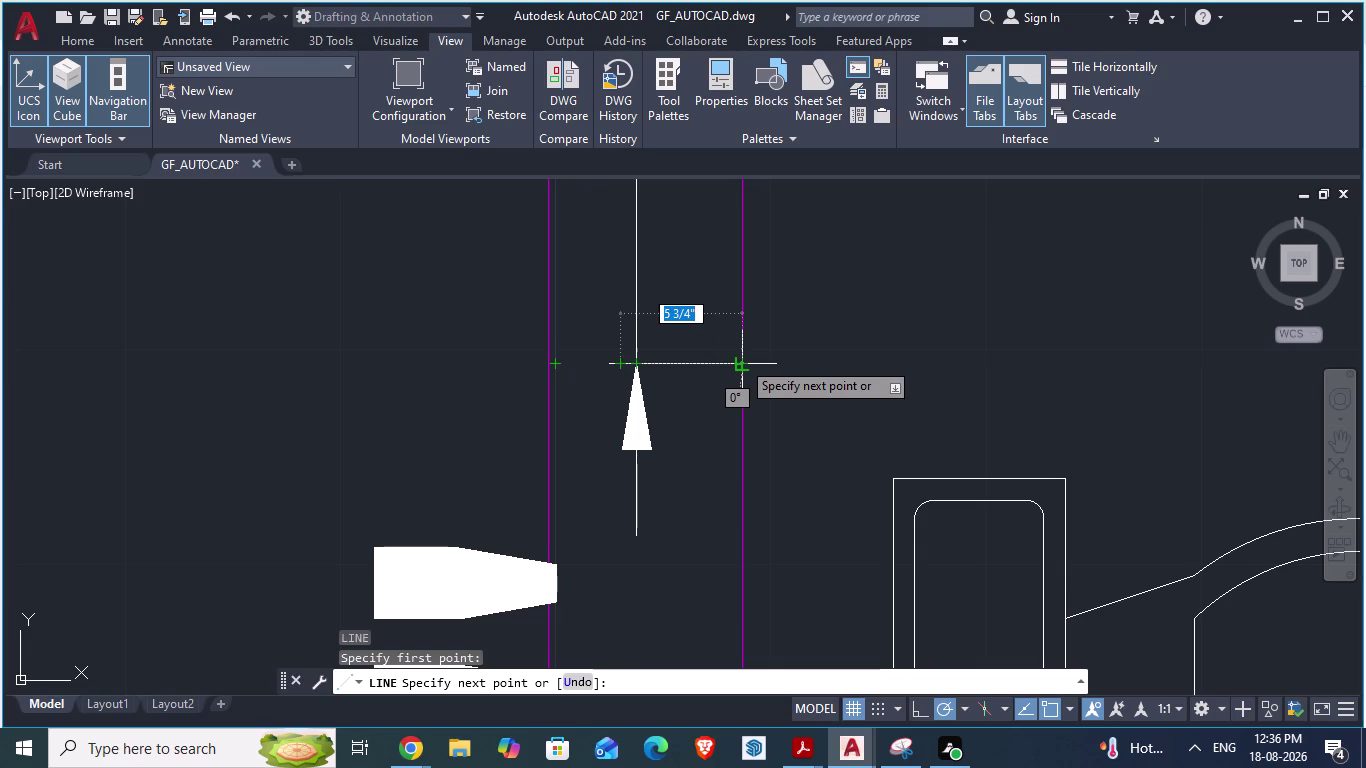
click(741, 360)
key(Escape)
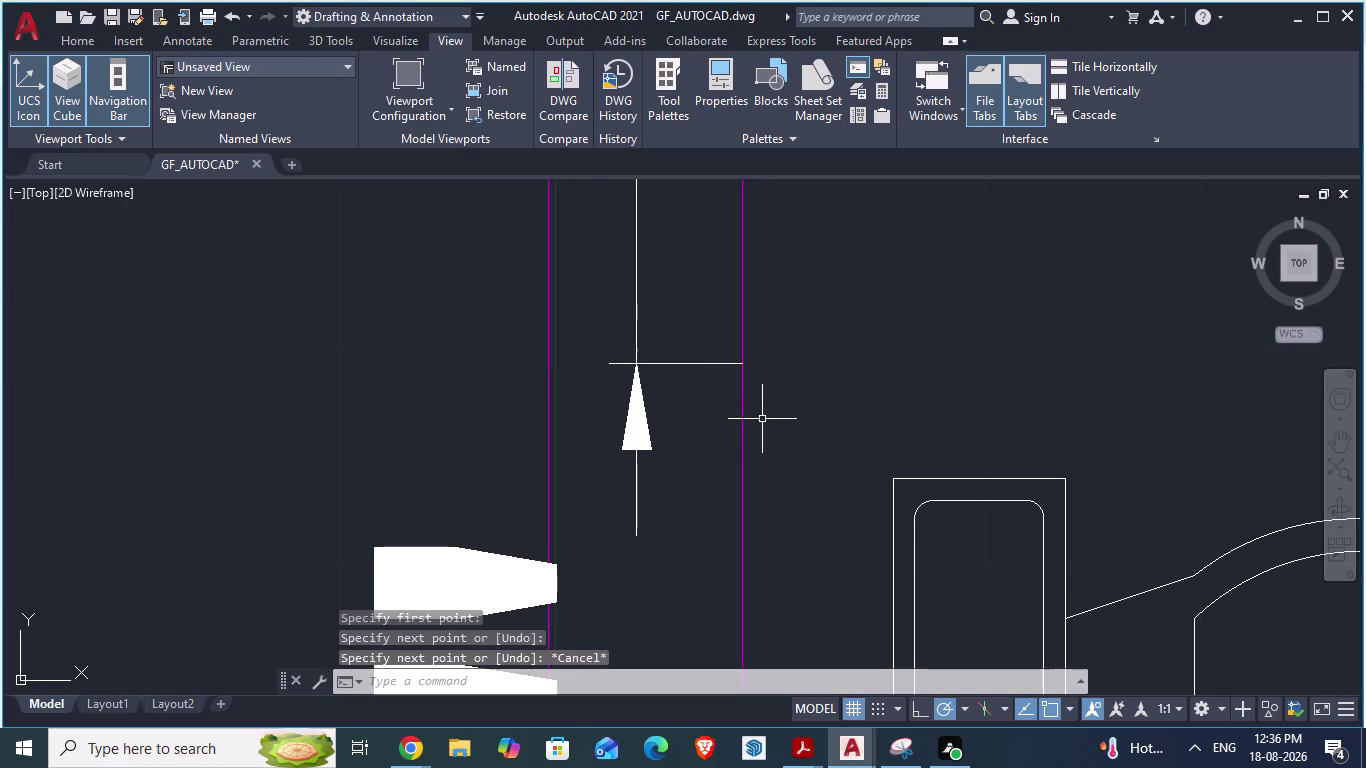
scroll(down, 3)
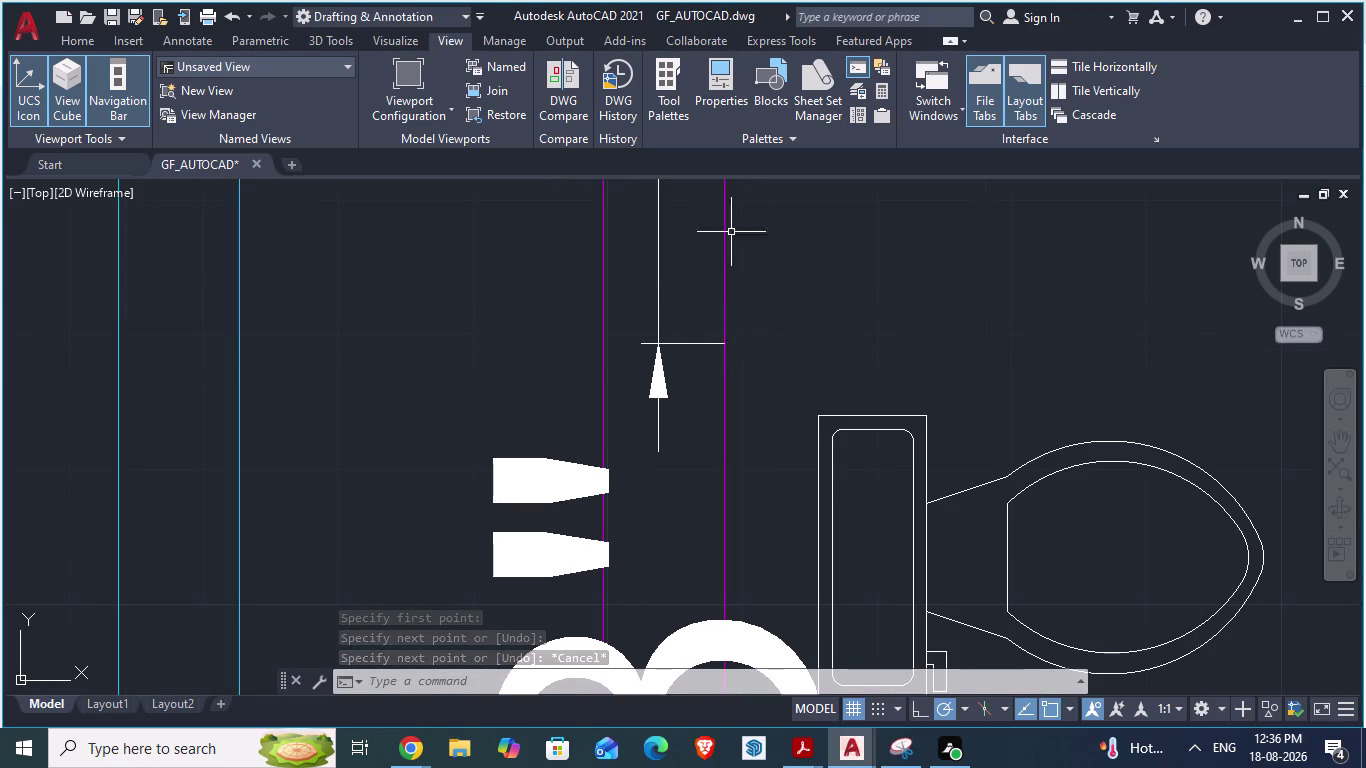
click(73, 47)
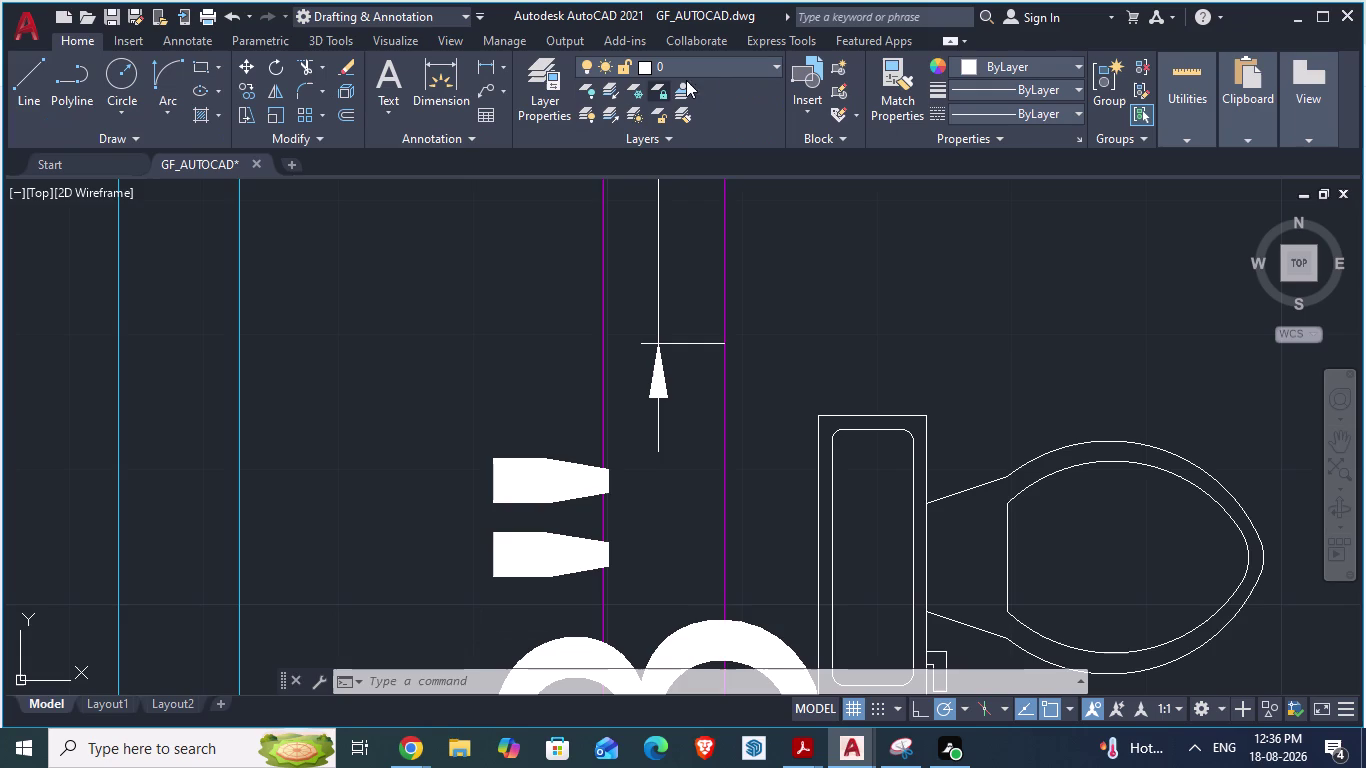
Make AR-WALL the current layer.
click(736, 70)
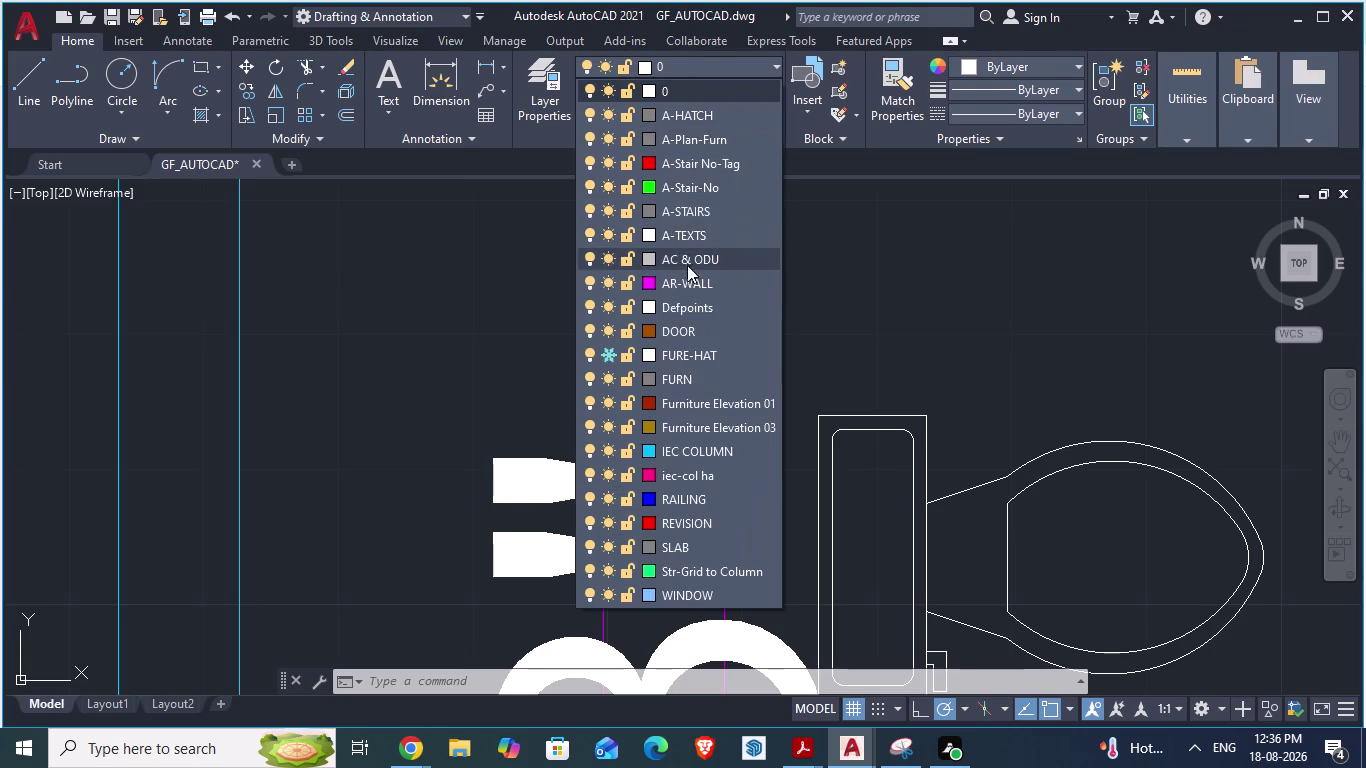
click(685, 278)
scroll(up, 3)
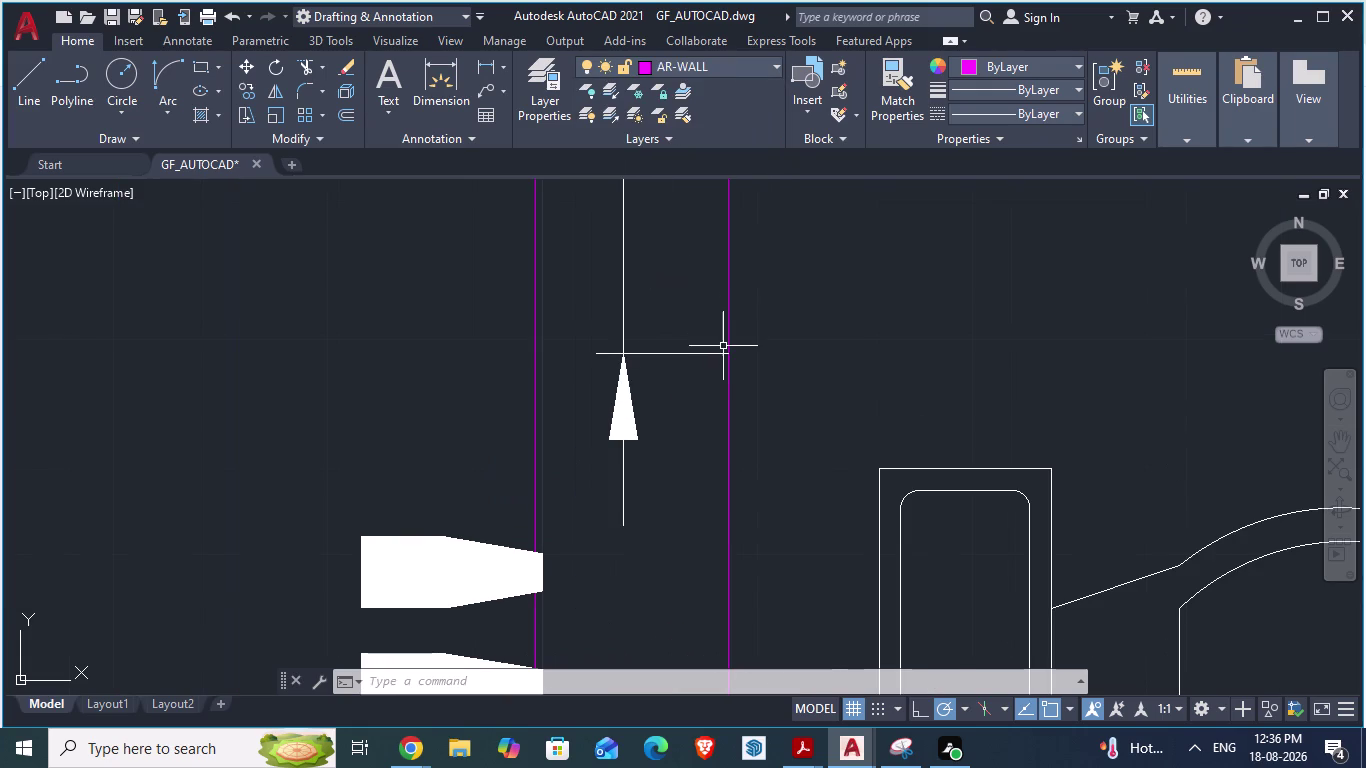
Draw a line across the partition wall, then erase that faulty attempt.
key(l)
key(Return)
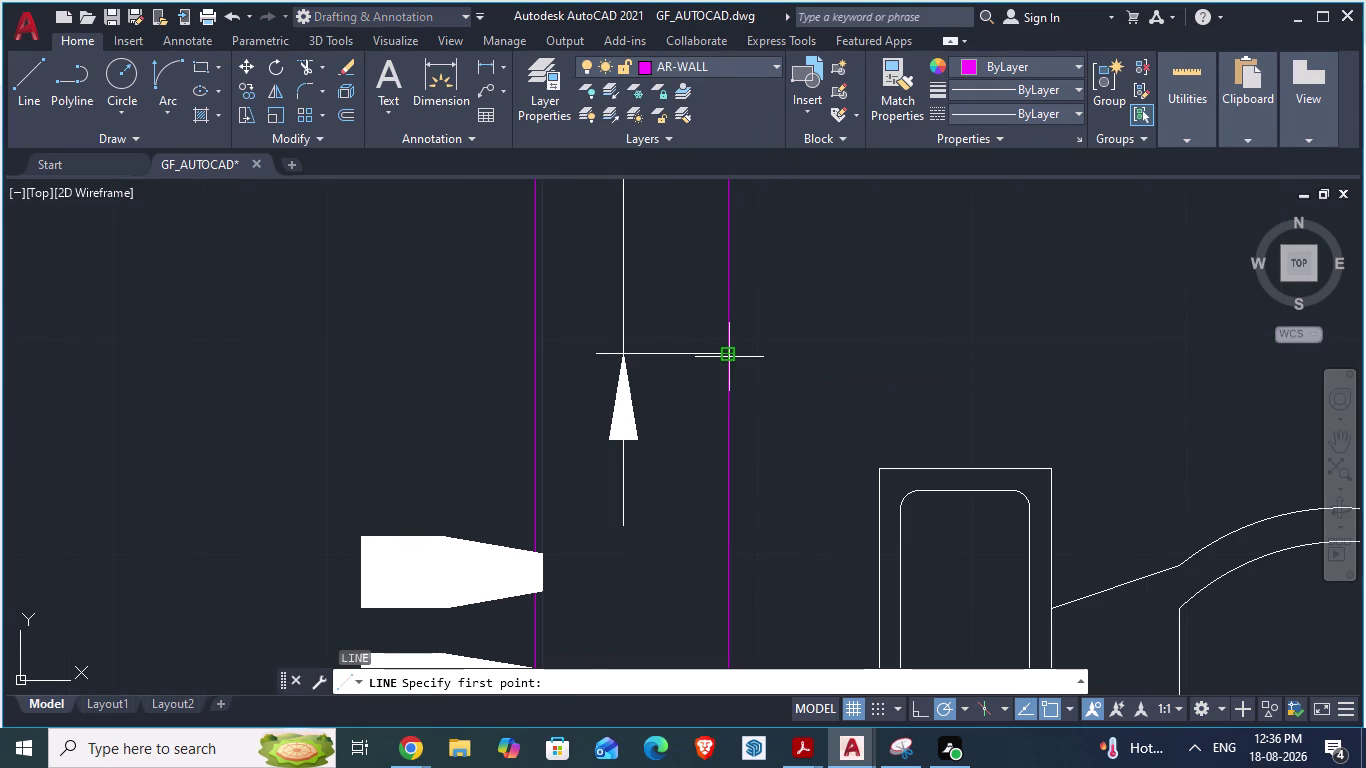
click(730, 357)
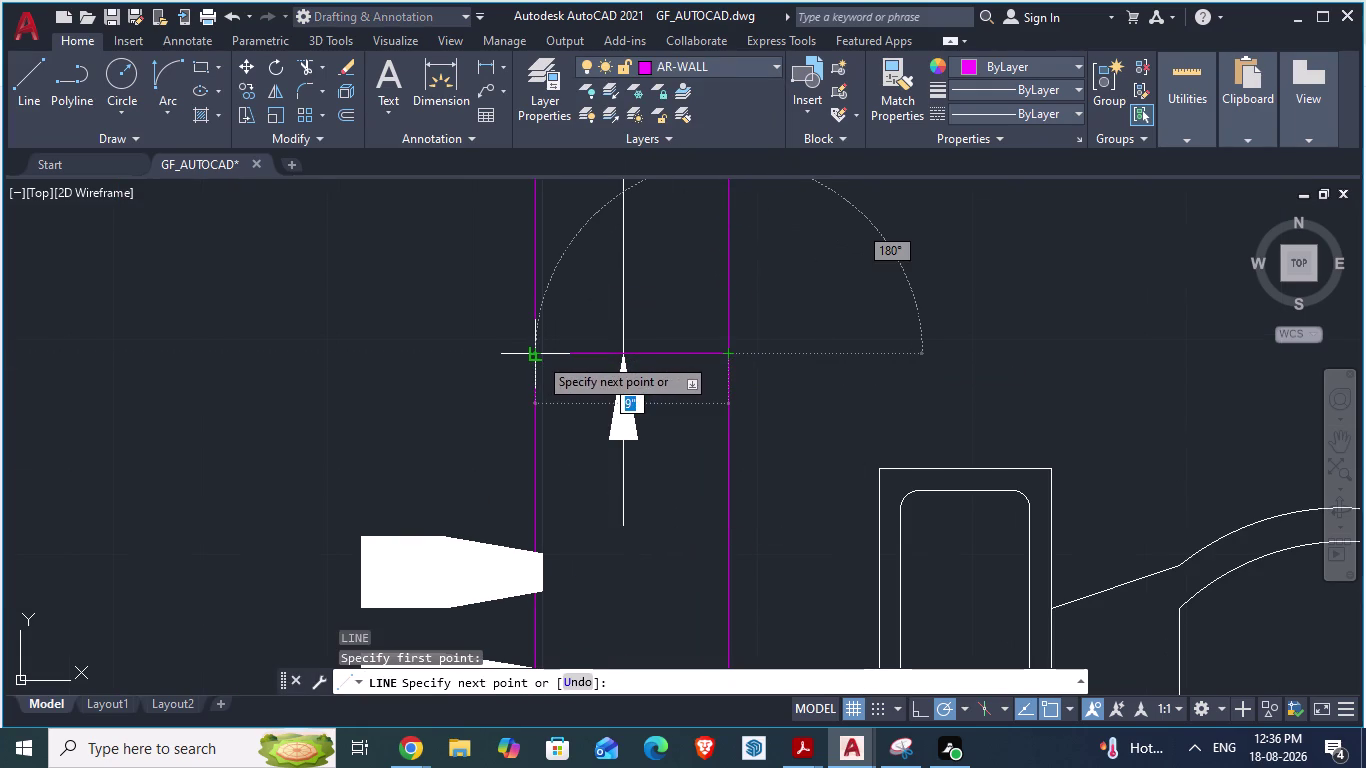
click(537, 356)
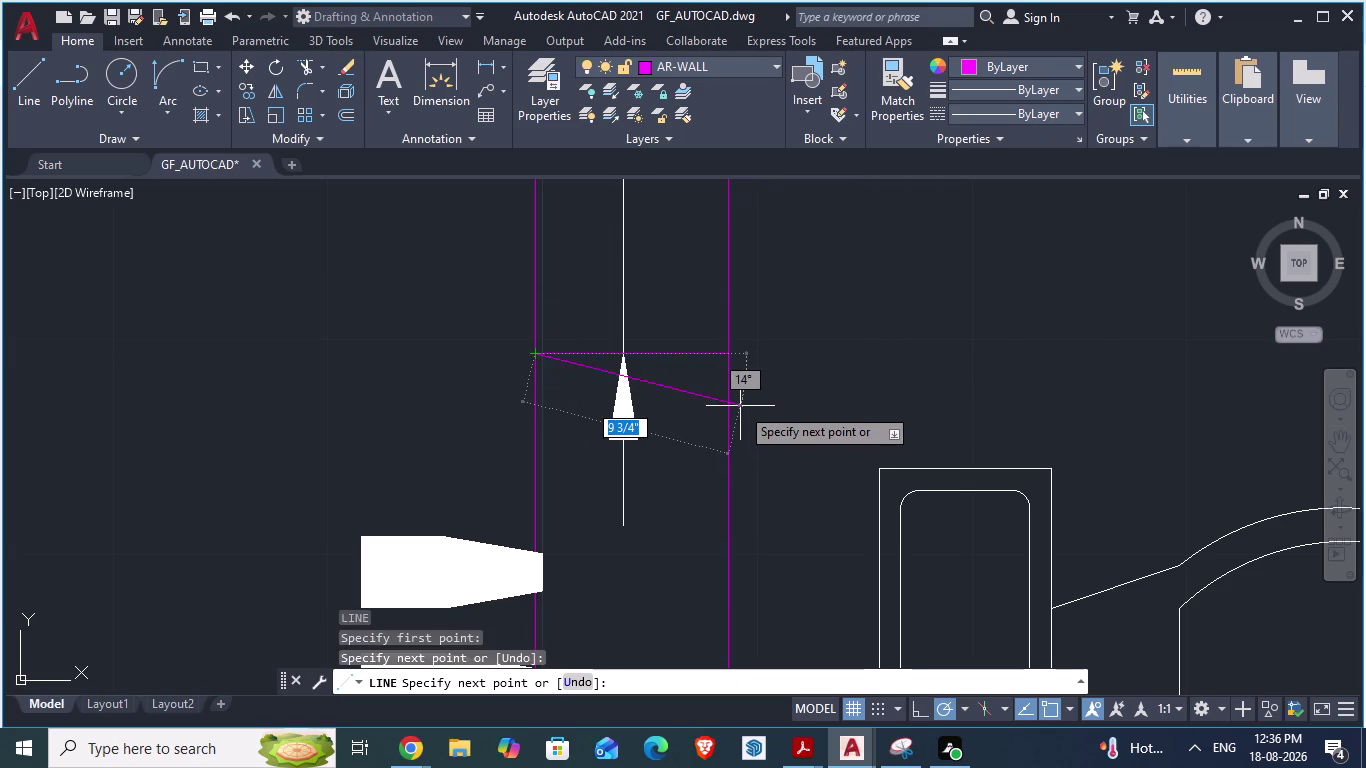
key(Escape)
click(663, 355)
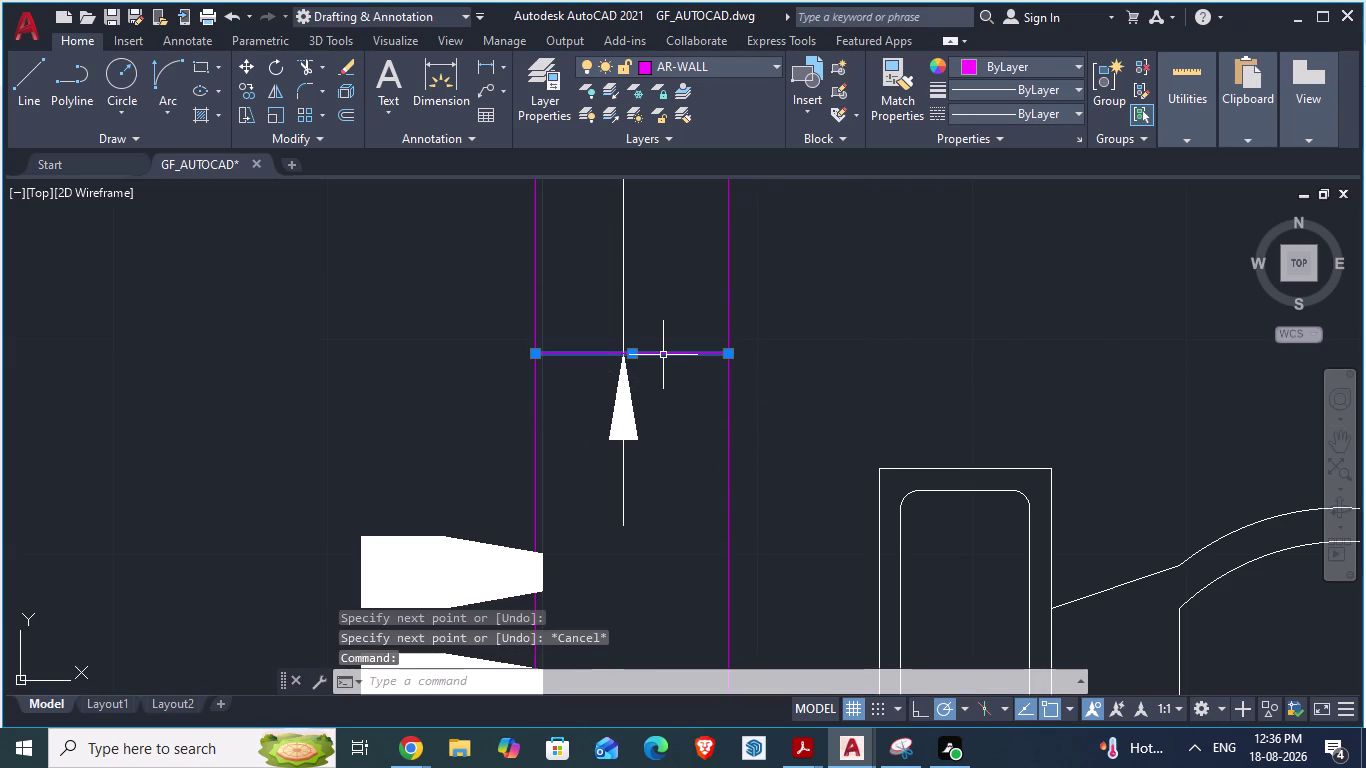
key(Delete)
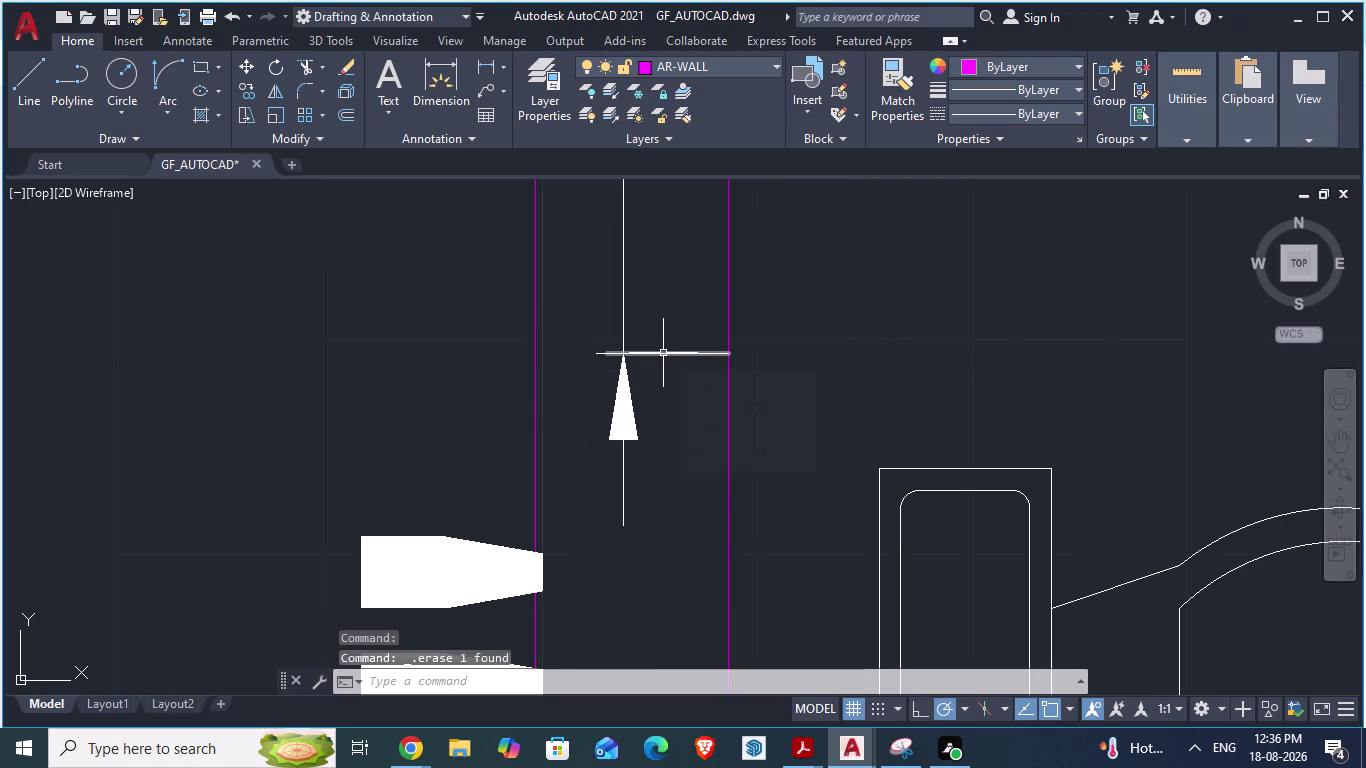
Redraw the cross line from the right wall face to the left.
key(l)
key(Return)
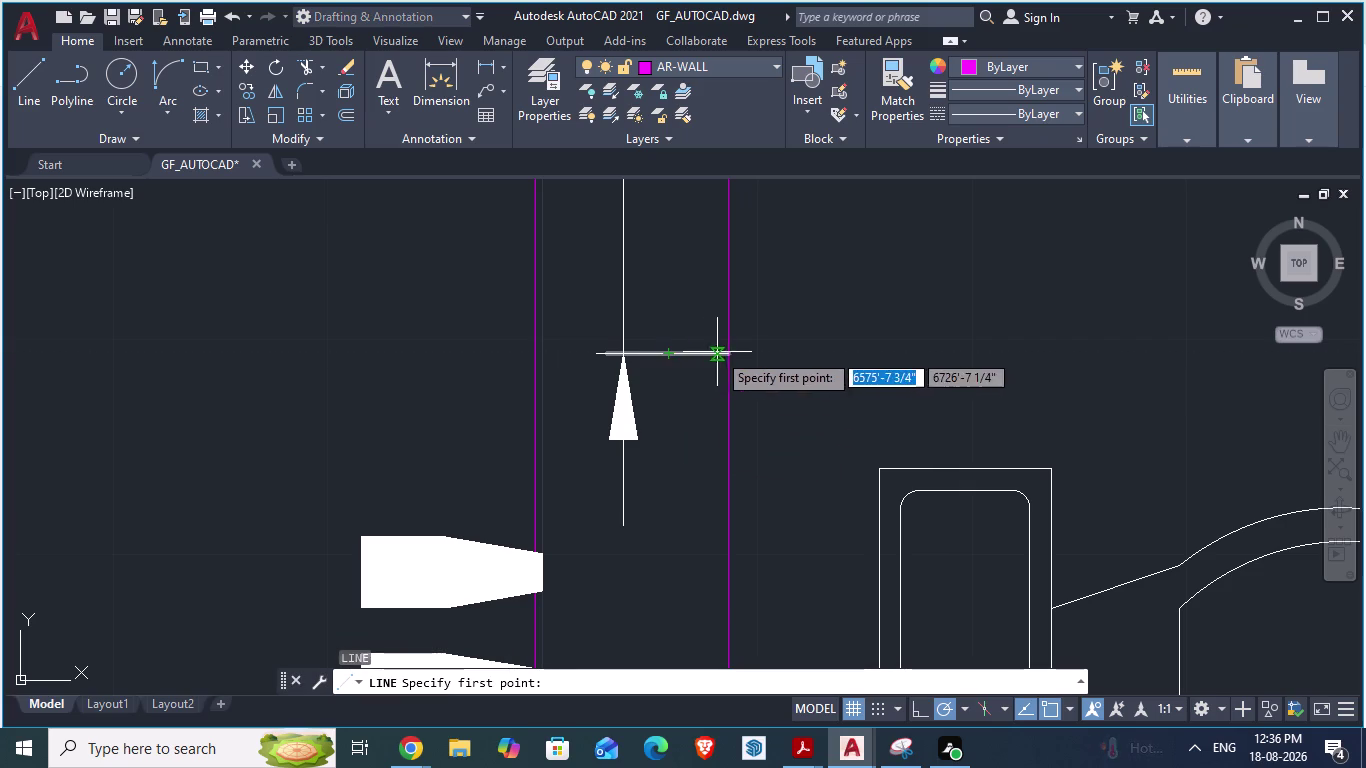
click(733, 355)
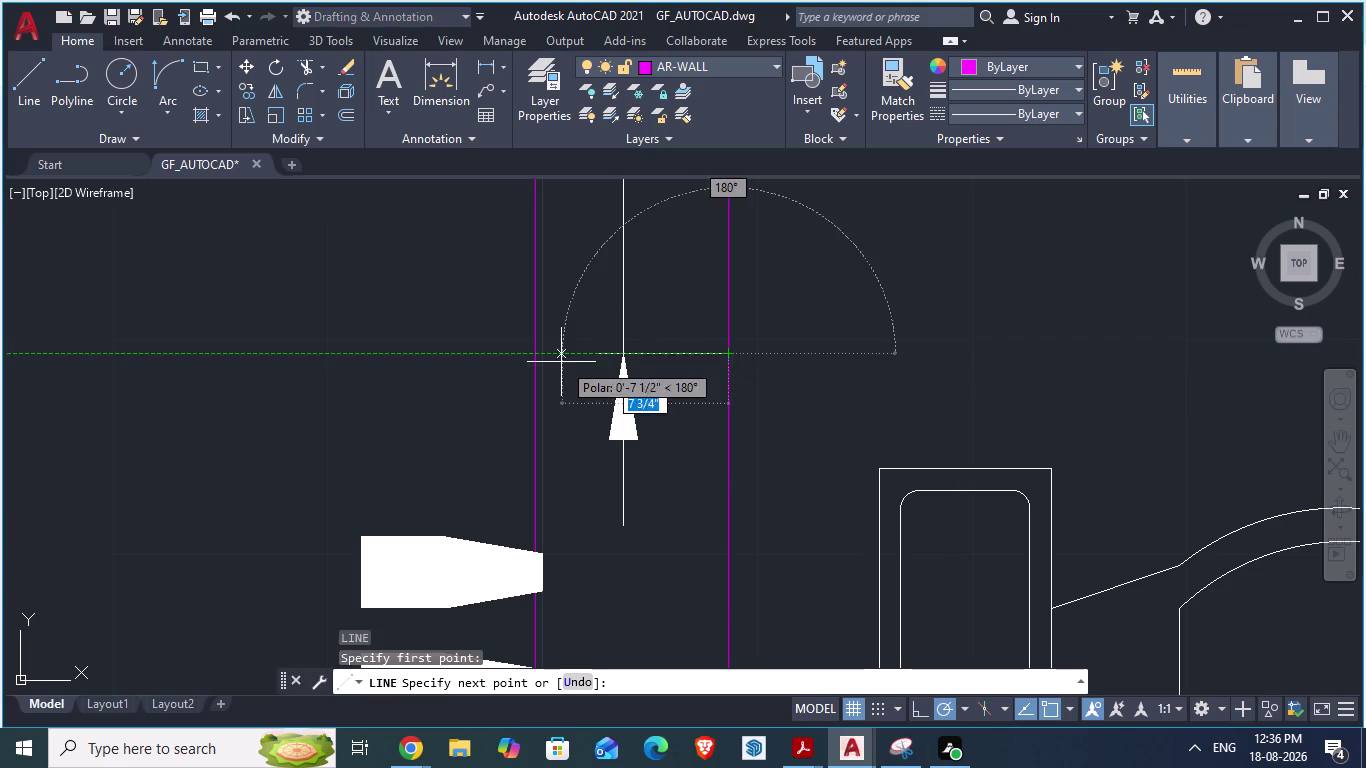
click(534, 359)
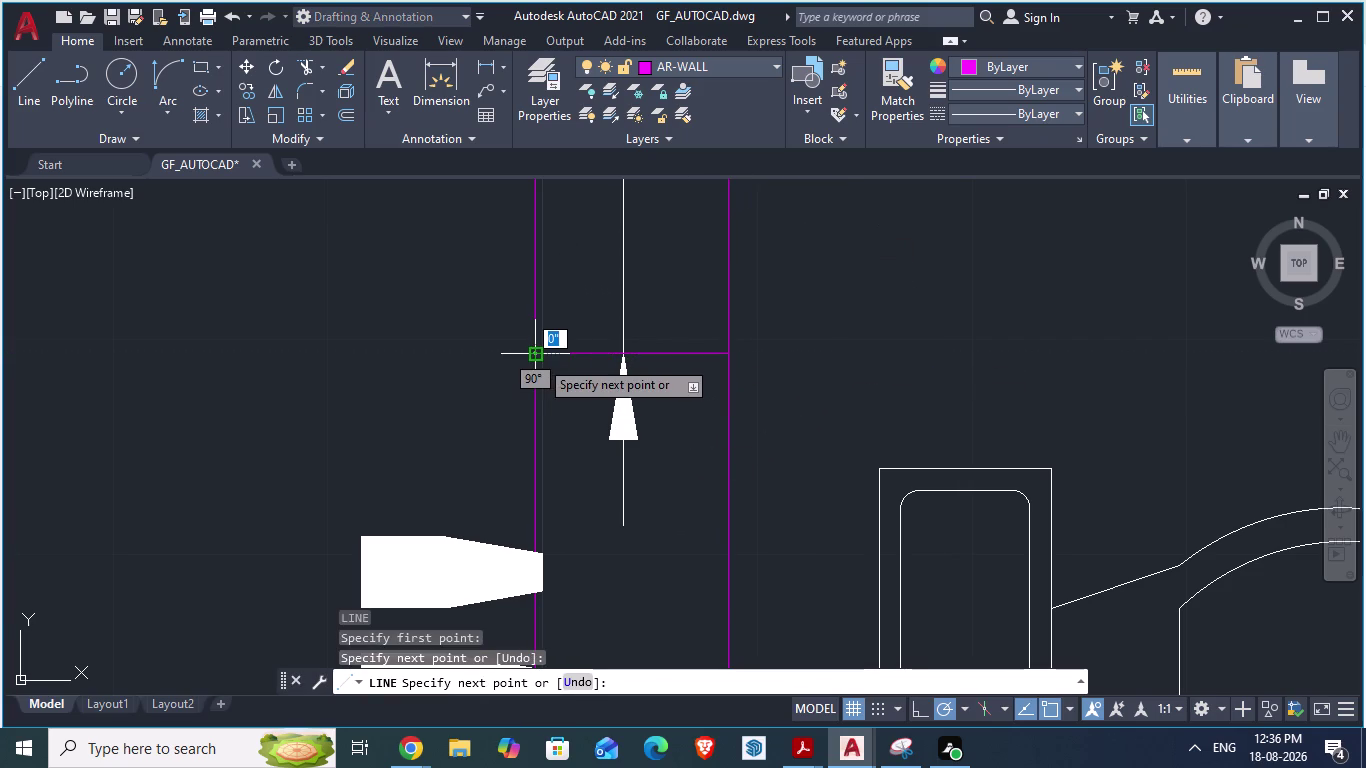
key(Return)
scroll(down, 3)
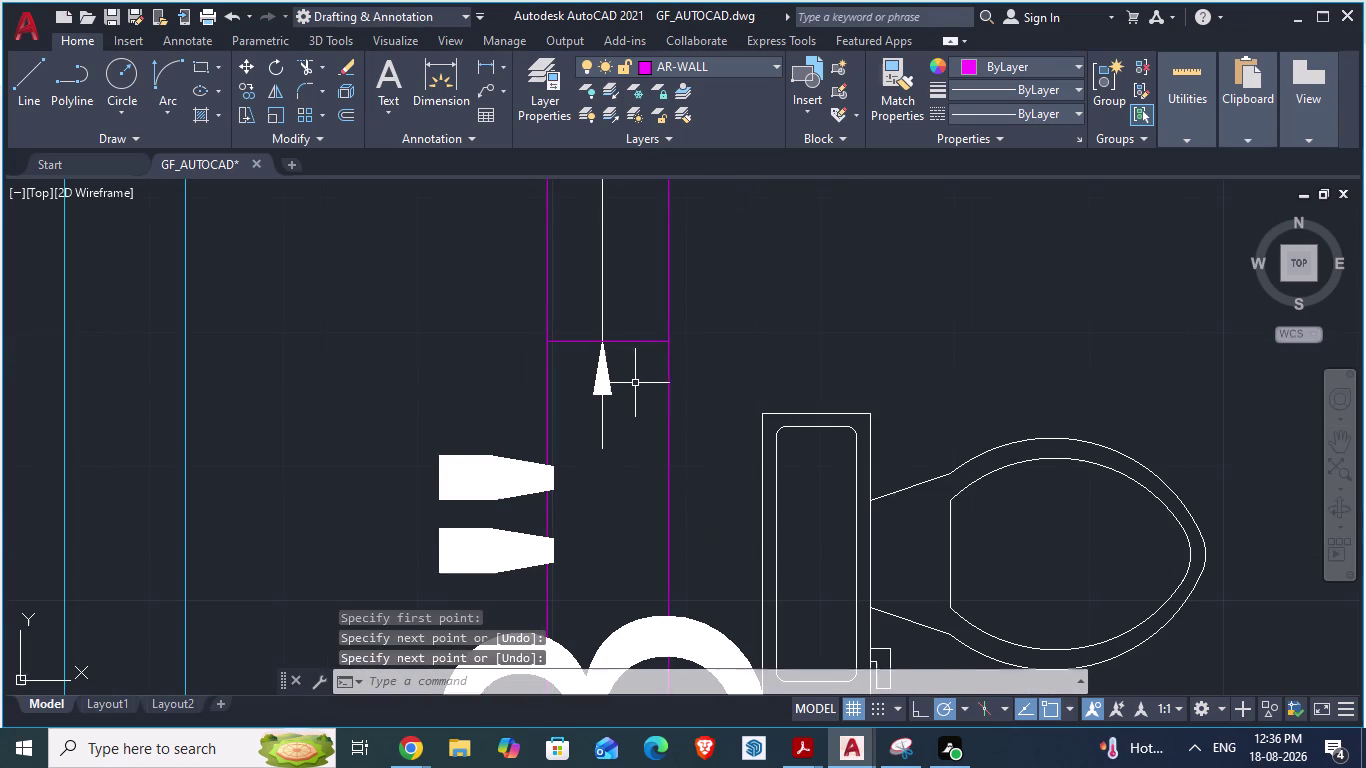
Offset a 2' copy of the cross line along the partition wall, then cancel OFFSET.
key(o)
key(Return)
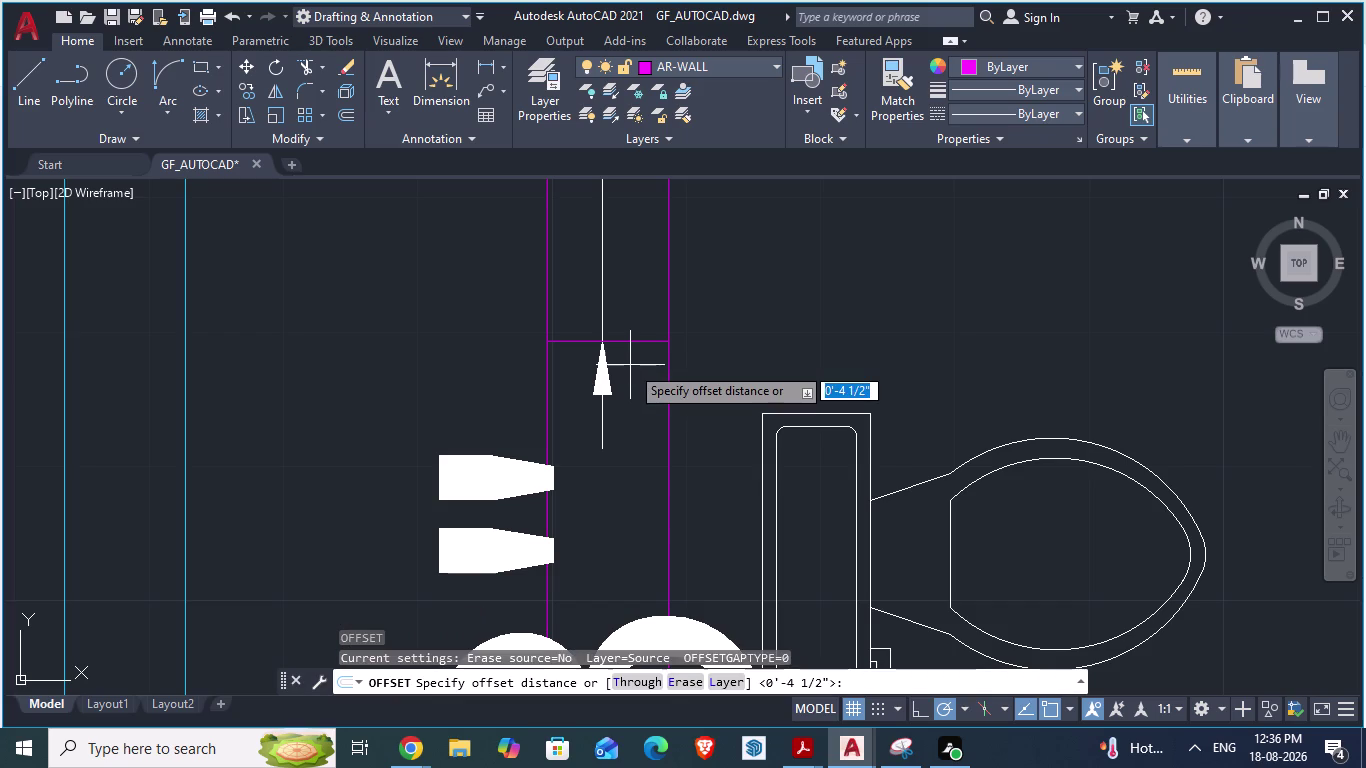
text(2')
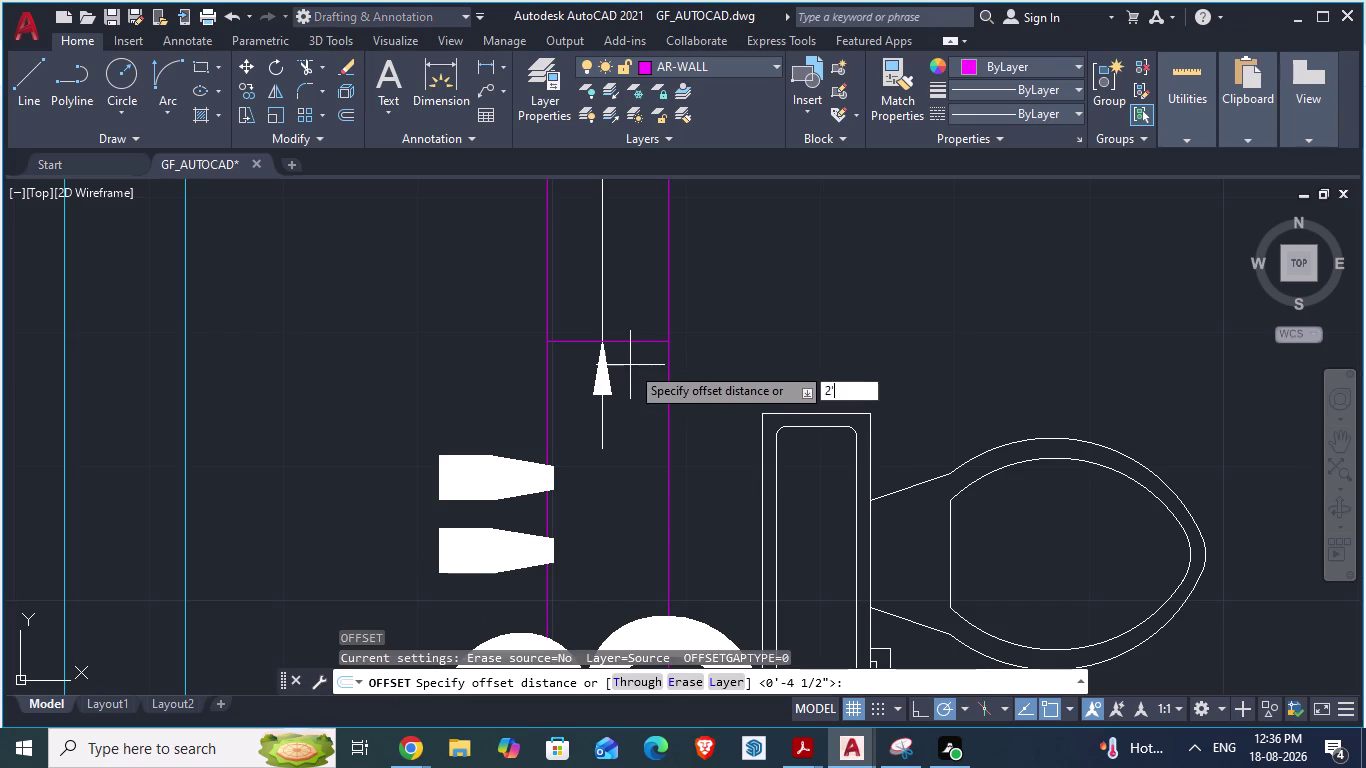
key(Return)
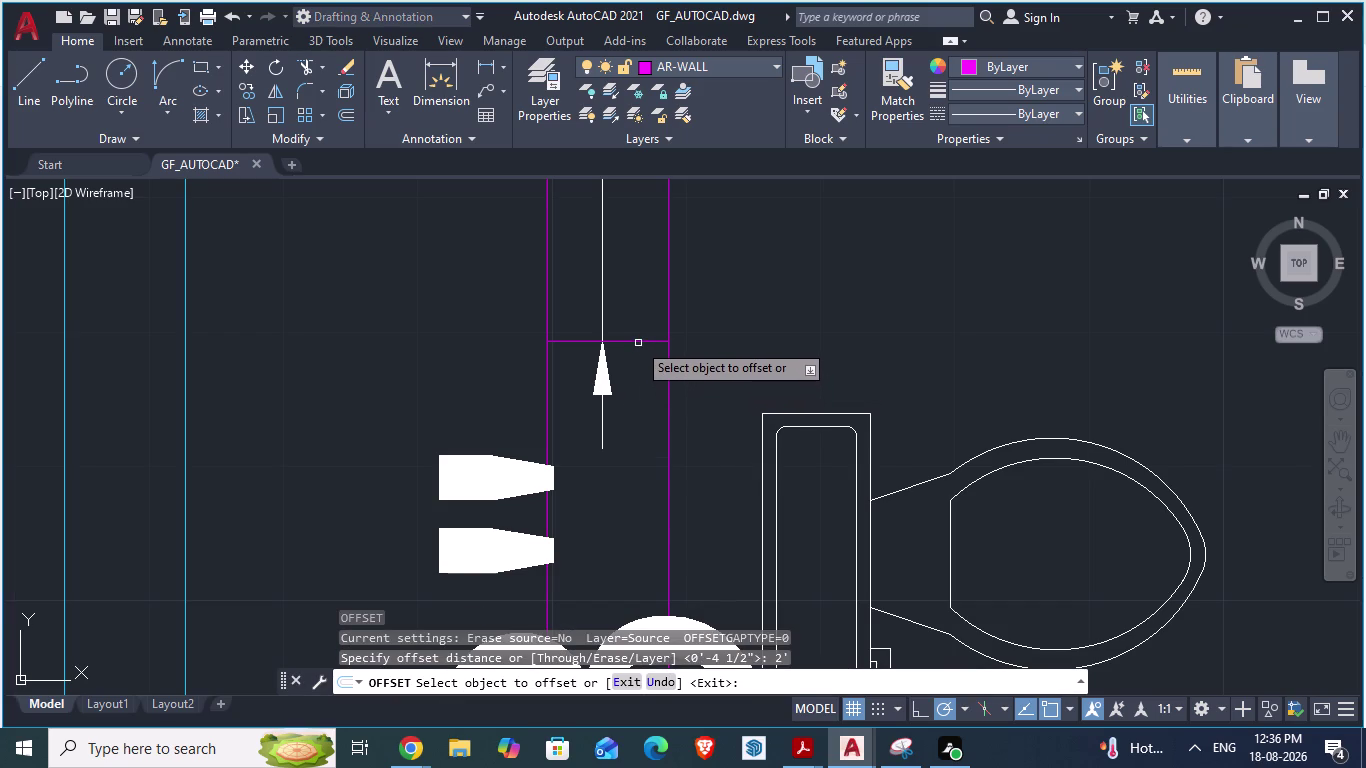
click(637, 342)
click(622, 503)
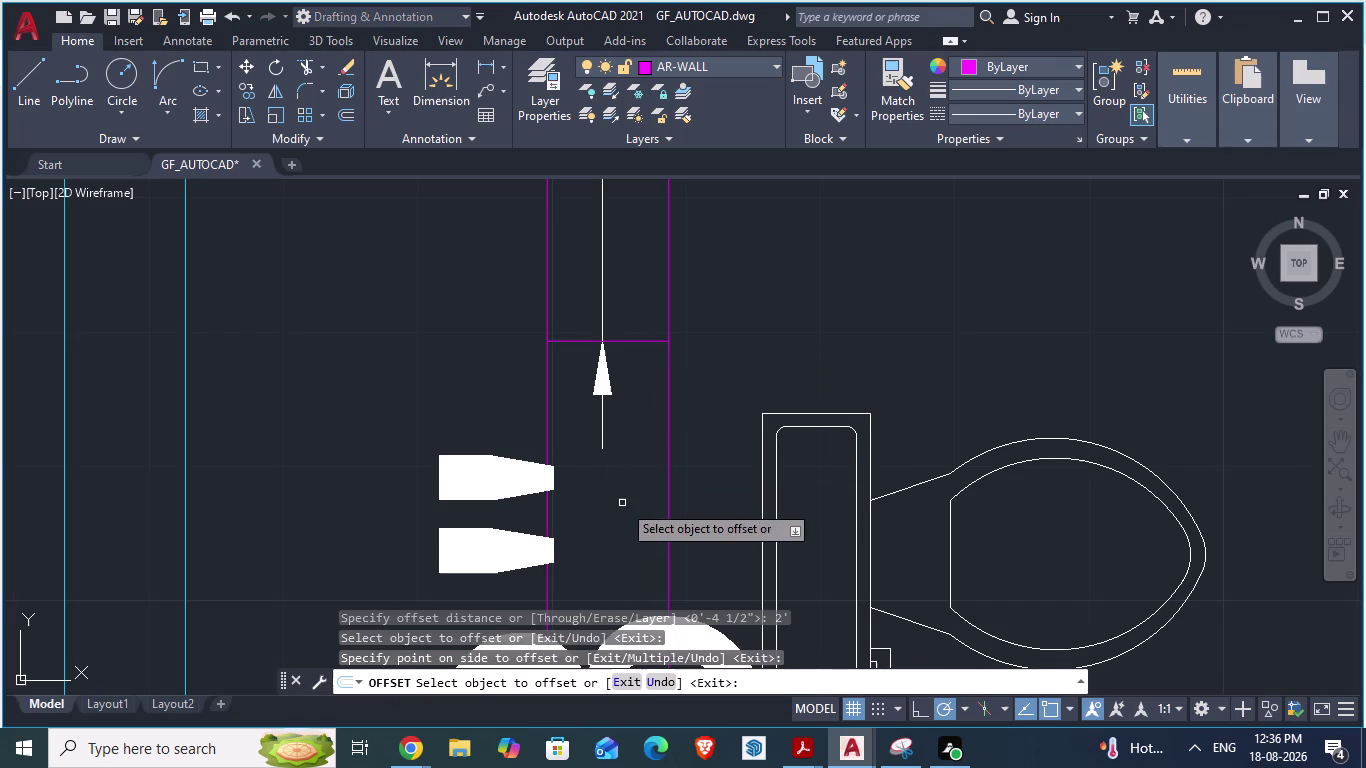
scroll(down, 3)
scroll(down, 3)
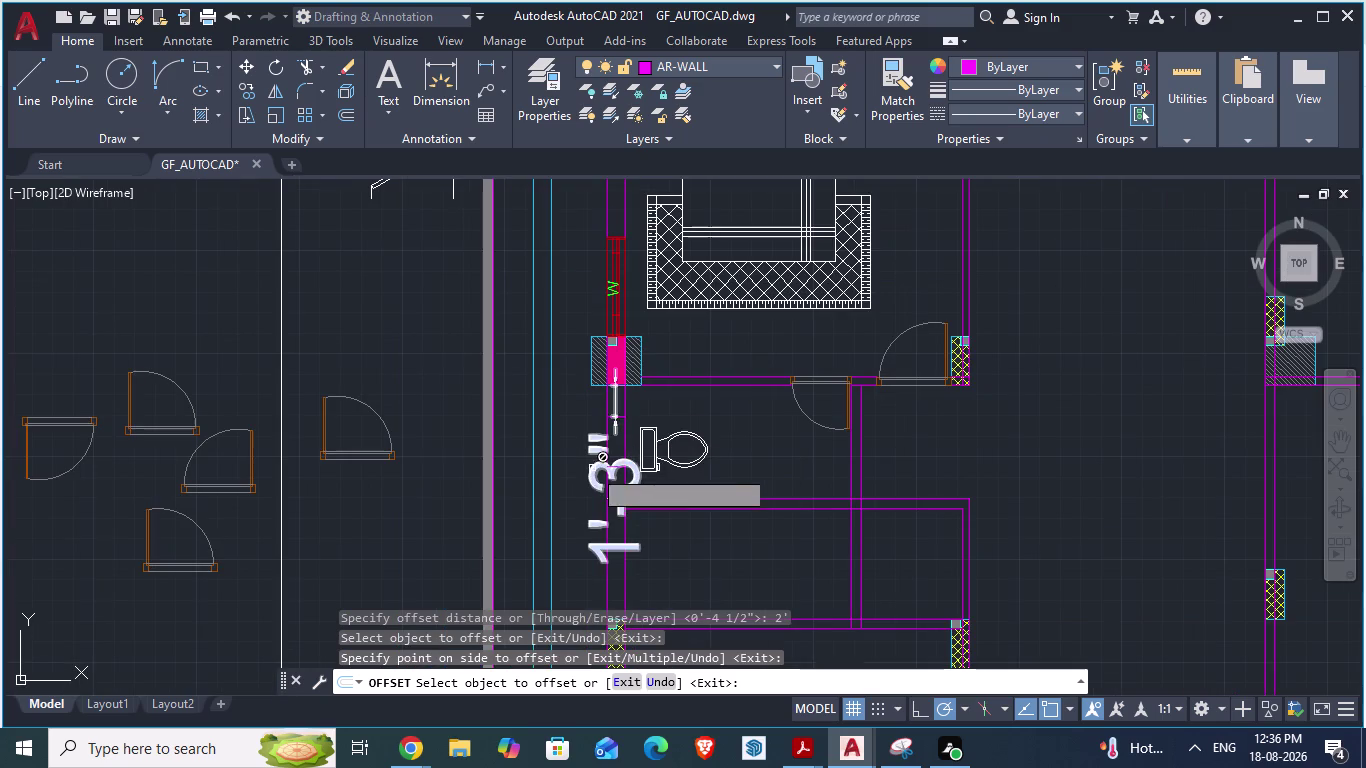
key(Escape)
Delete the stray short line beside the WC.
click(590, 449)
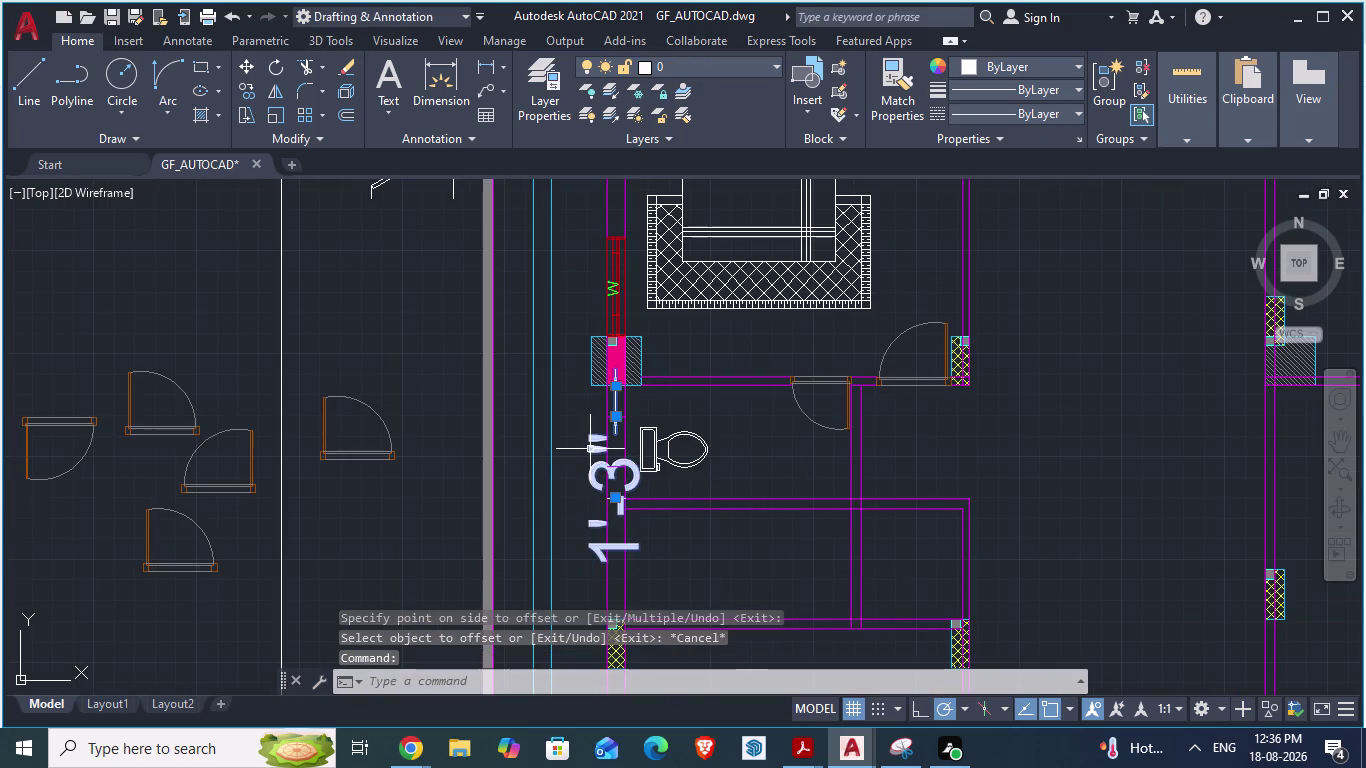
key(Delete)
scroll(up, 3)
scroll(up, 3)
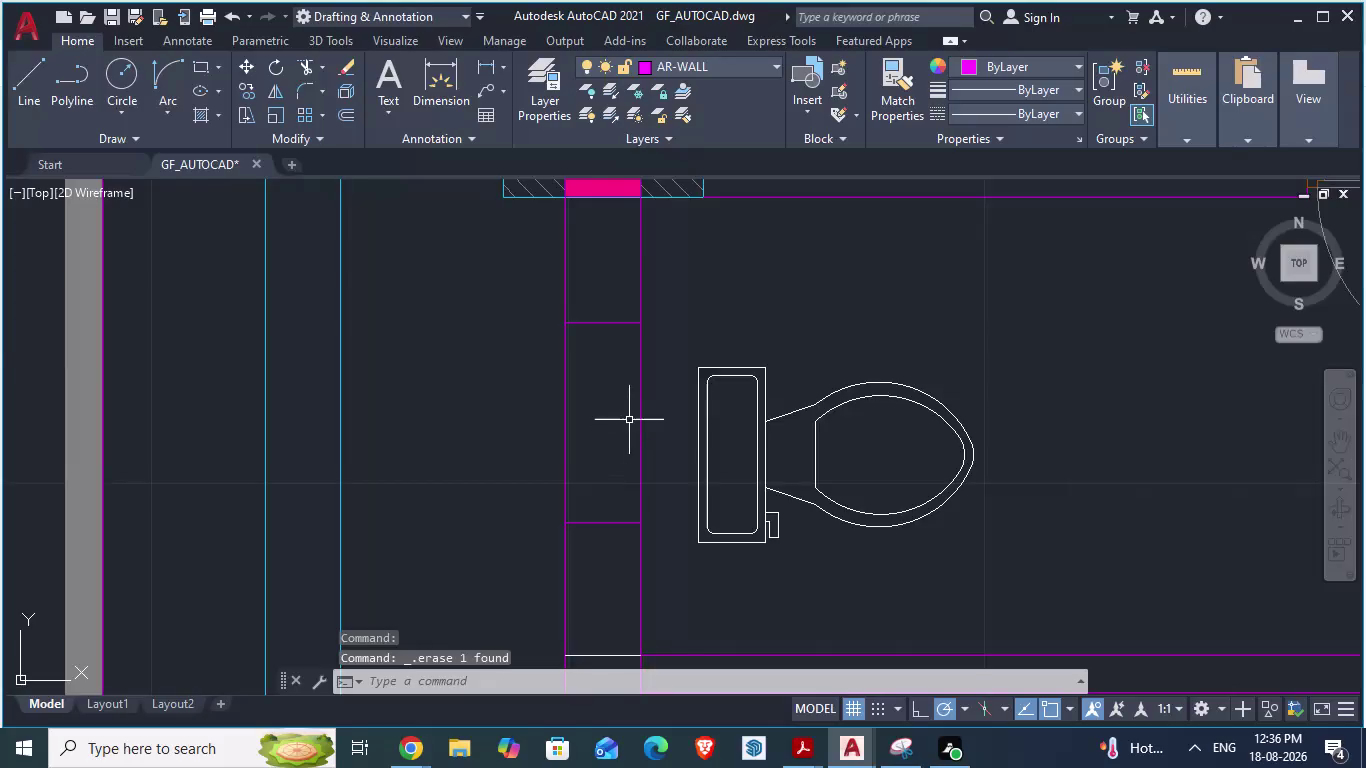
scroll(down, 3)
Select the short crossing line in the wall, backing out of grip edits.
click(616, 359)
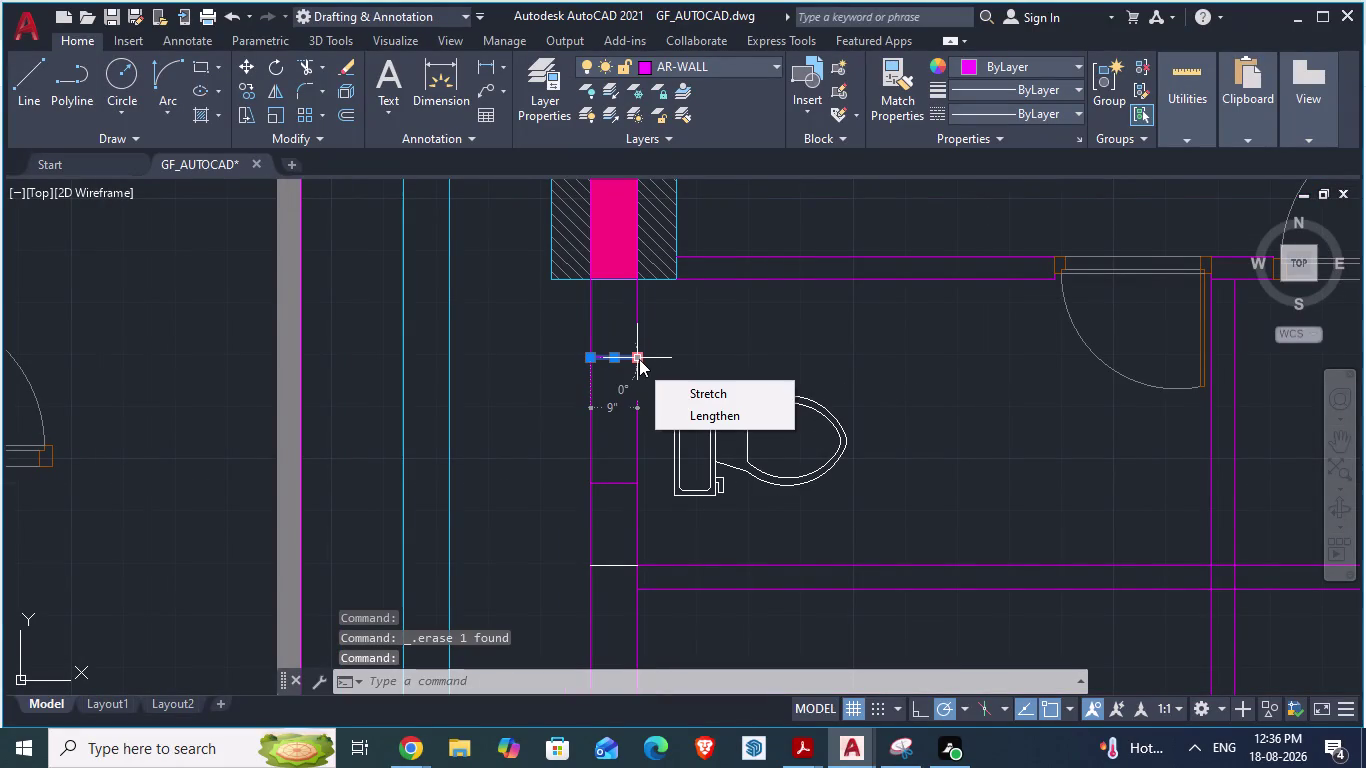
drag(638, 360, 638, 359)
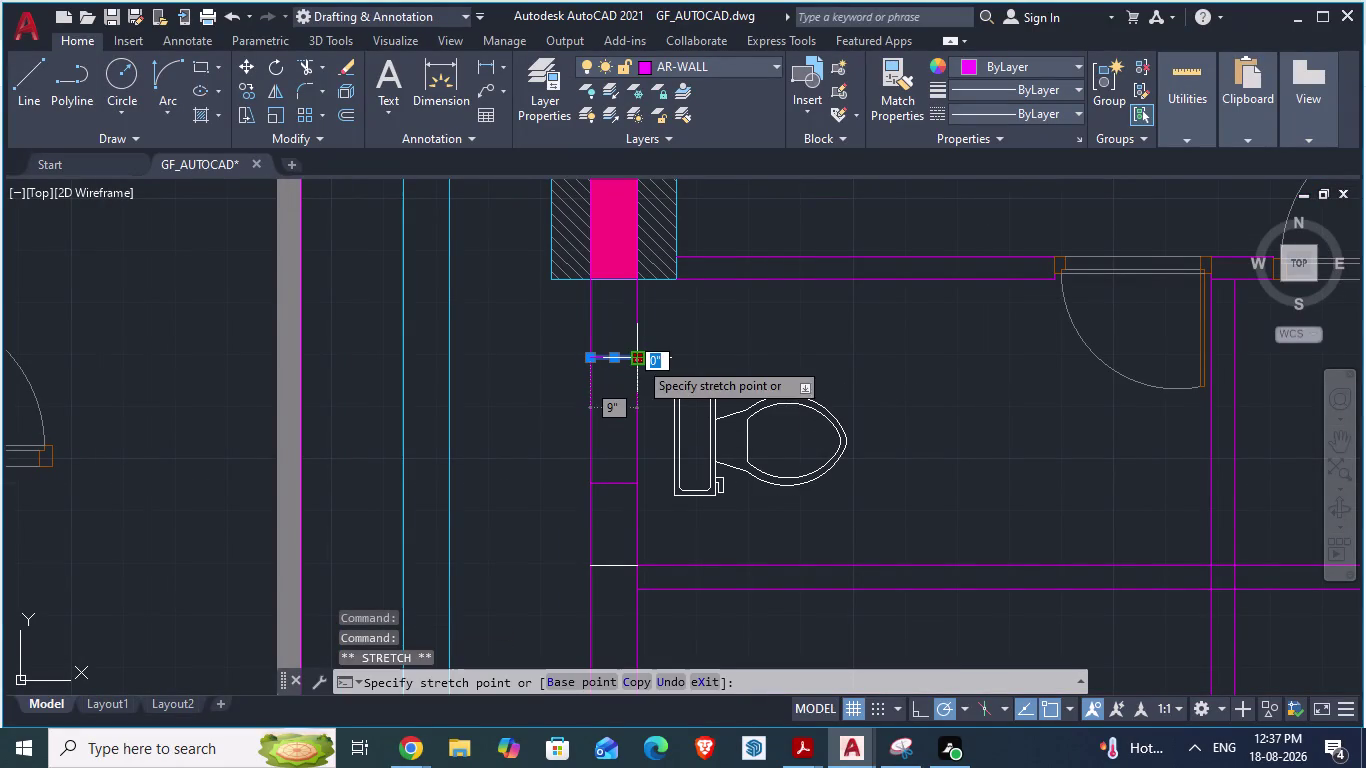
drag(638, 359, 626, 357)
click(626, 357)
scroll(up, 3)
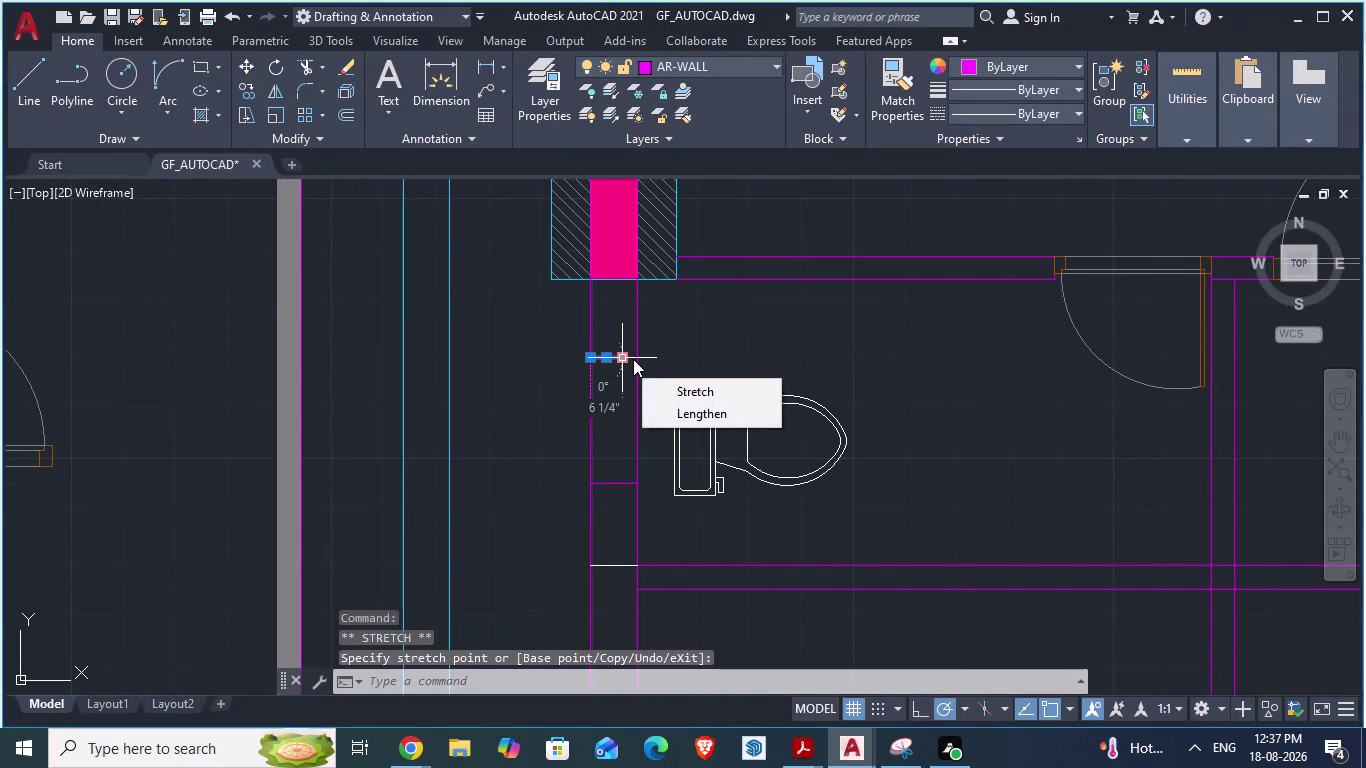
click(650, 357)
scroll(up, 3)
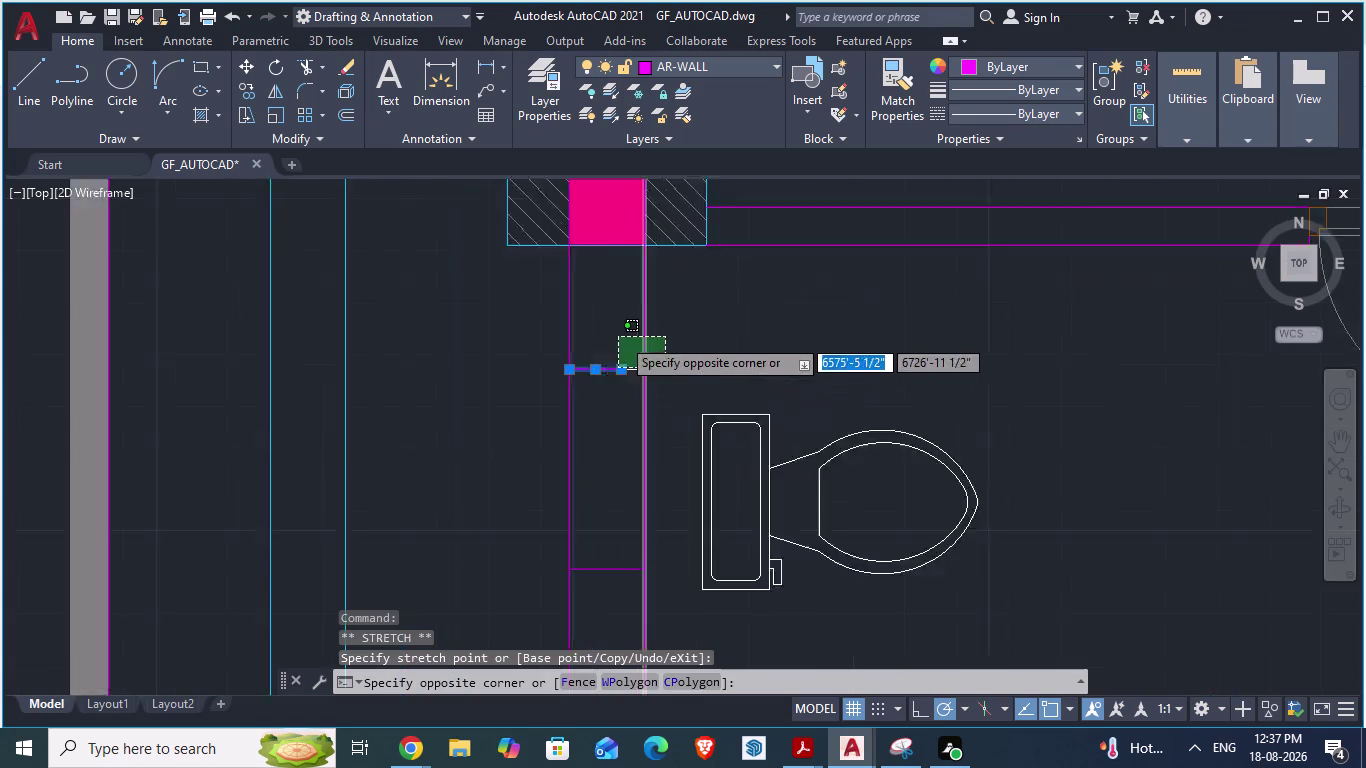
scroll(up, 3)
key(Escape)
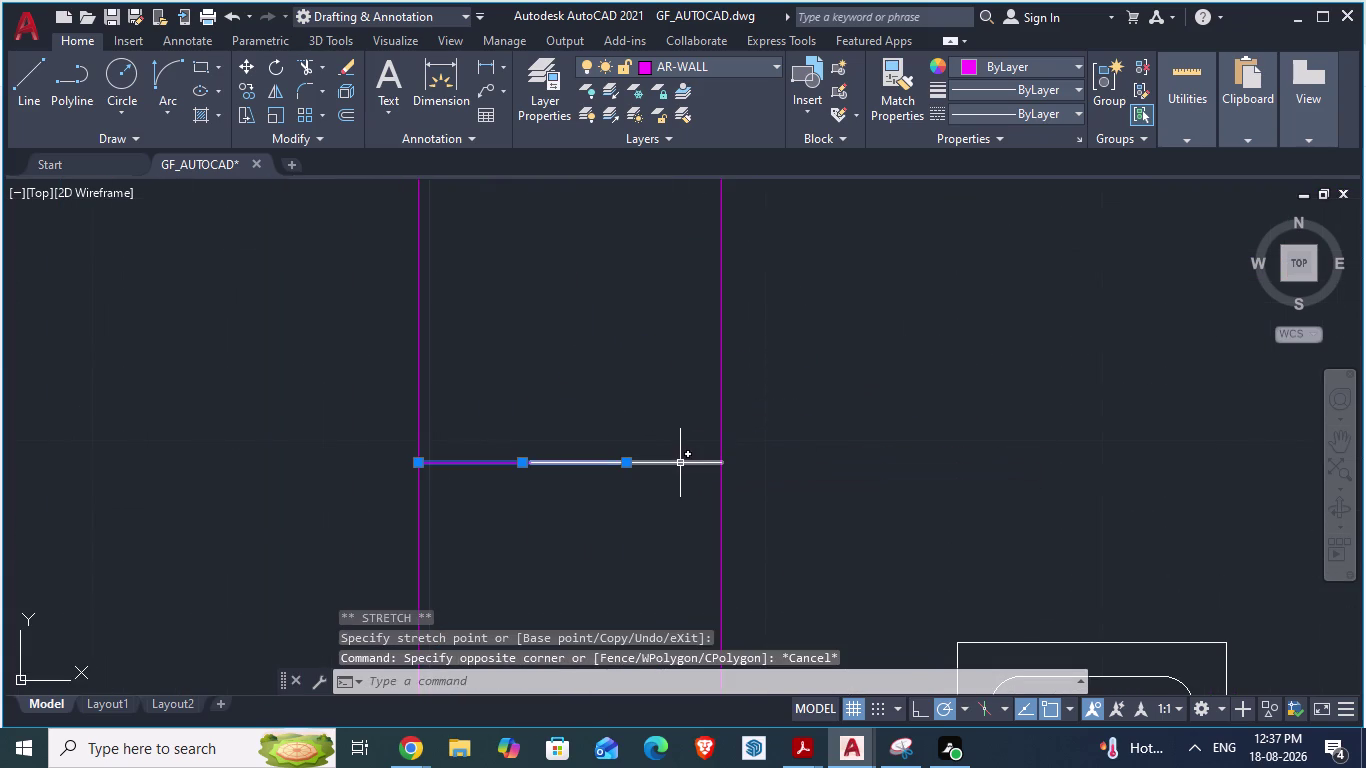
Delete the leftover short lines in the partition wall beside the WC.
click(680, 463)
key(Delete)
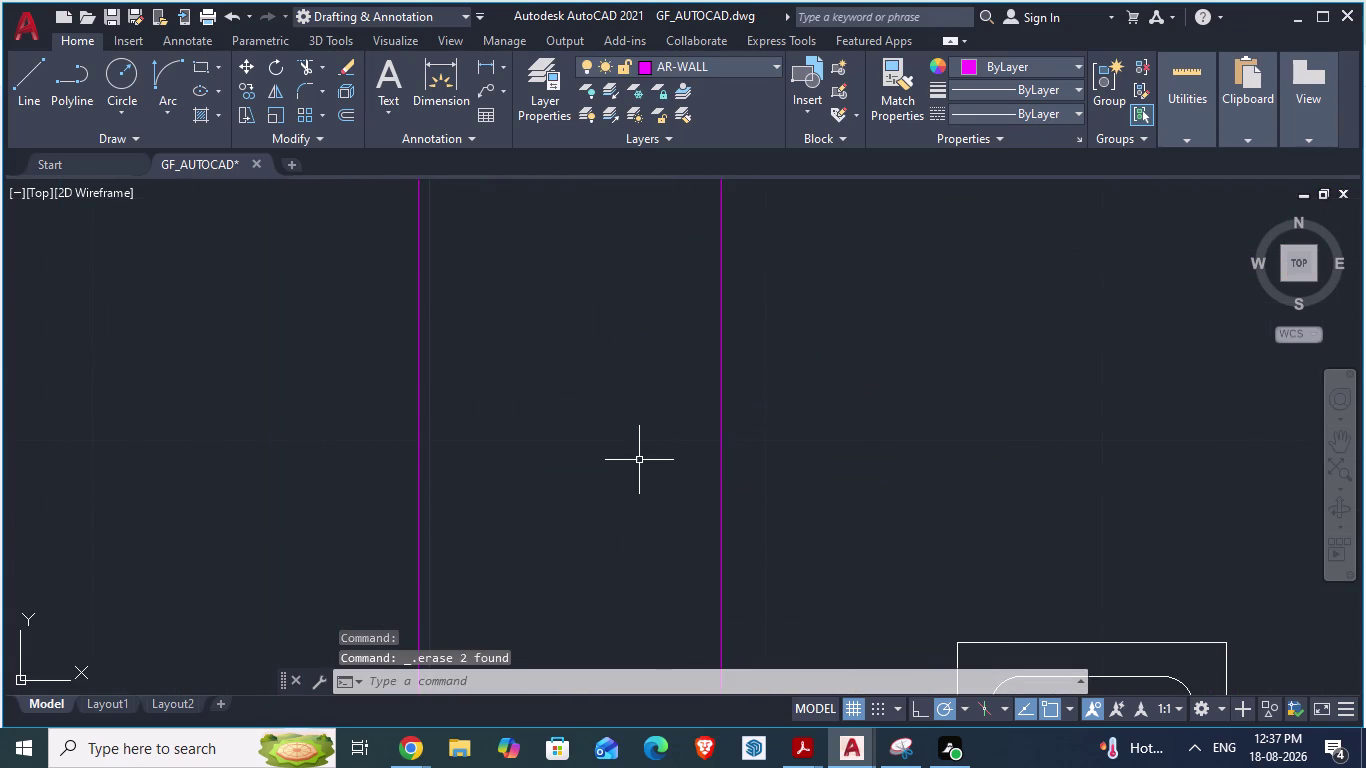
scroll(down, 3)
scroll(down, 3)
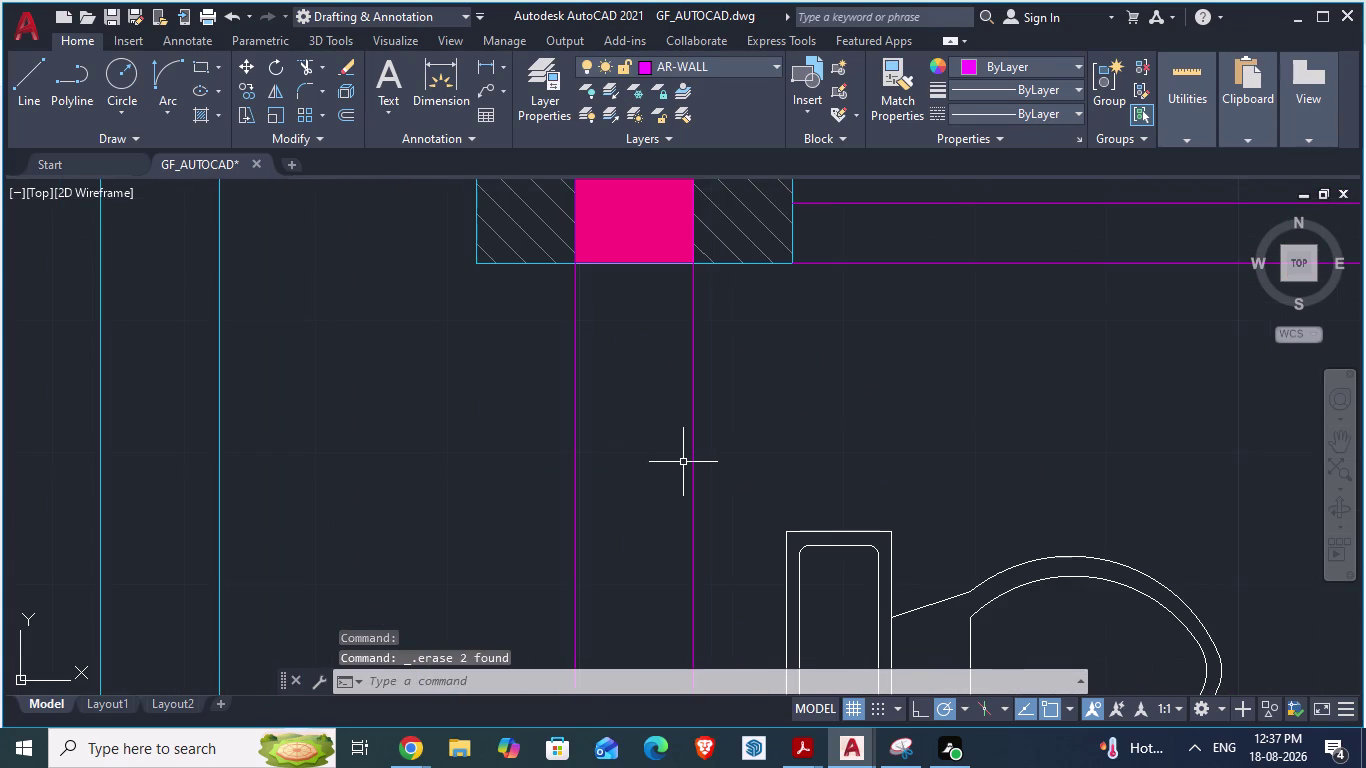
scroll(down, 3)
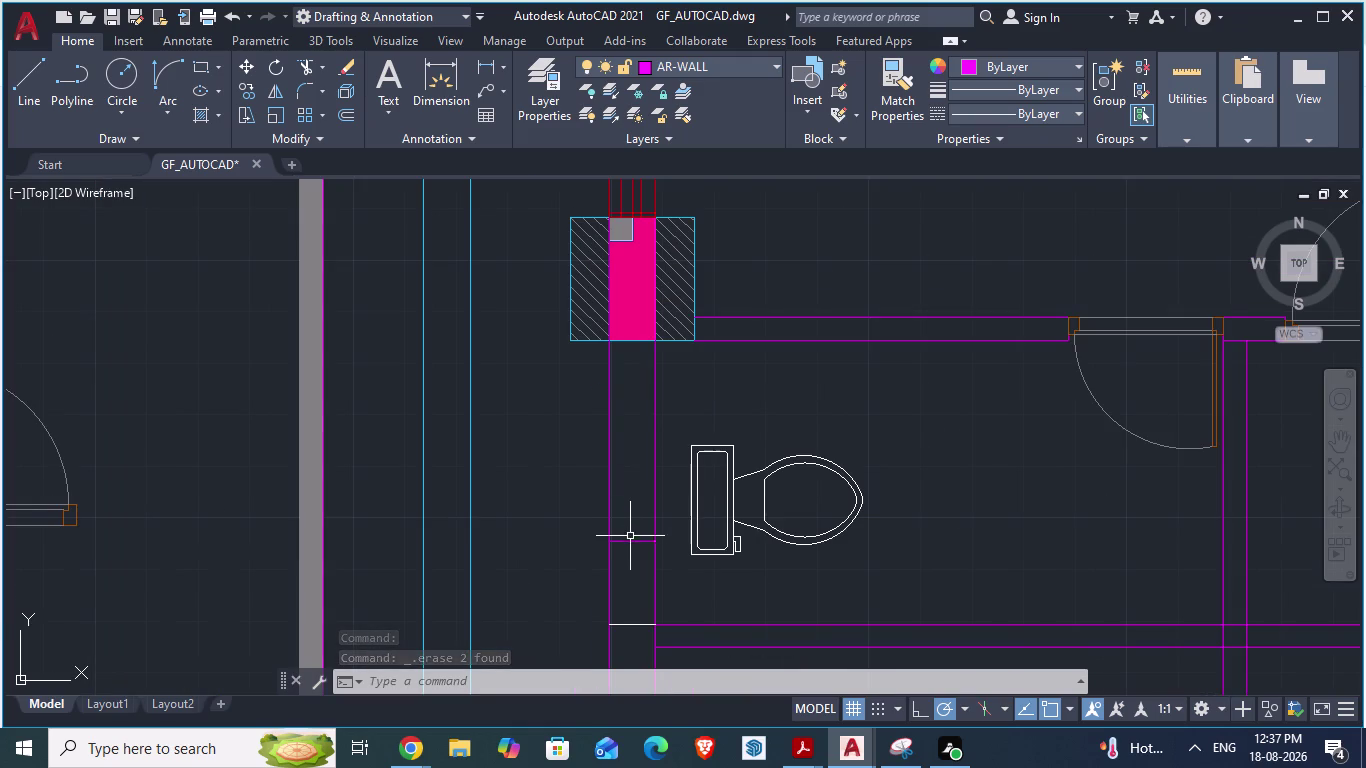
click(630, 543)
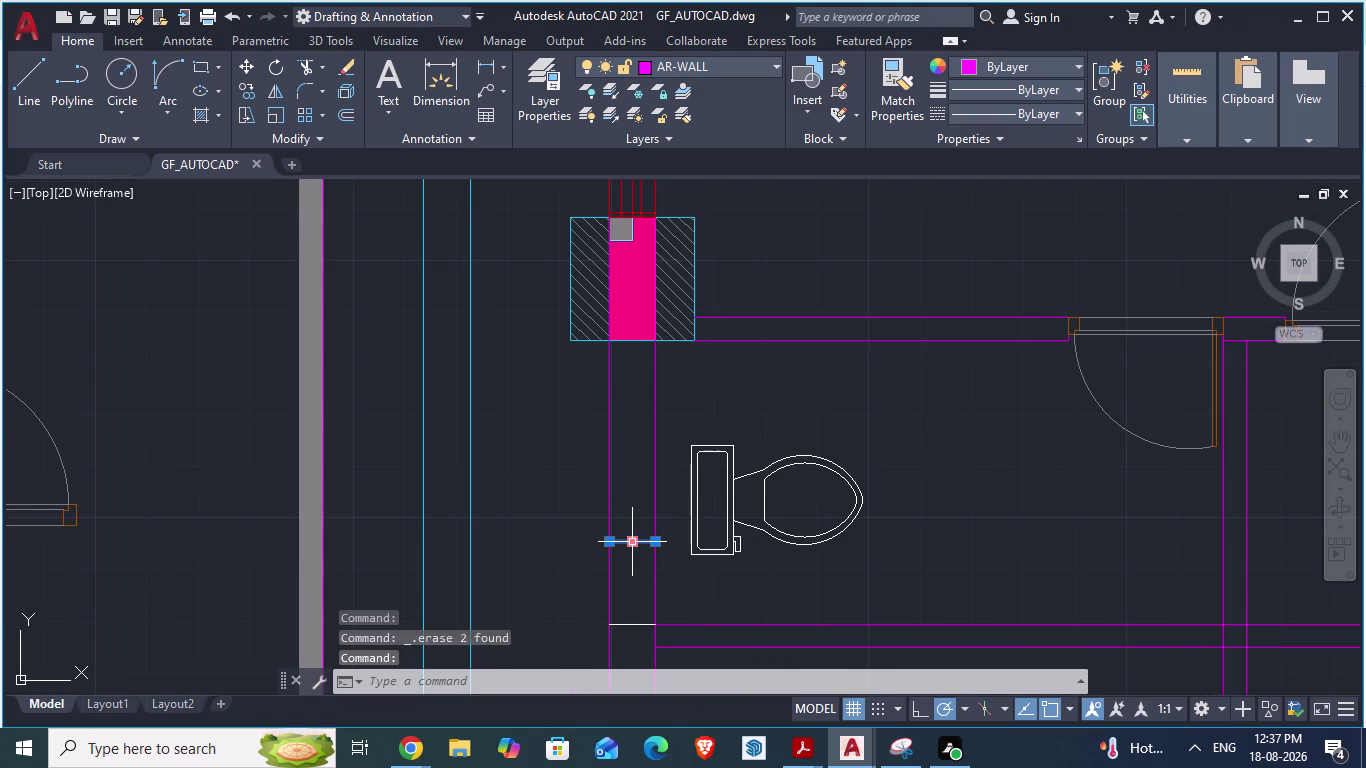
Offset the partition line 2' upward to mark the window opening's top edge.
key(o)
key(Return)
text(2')
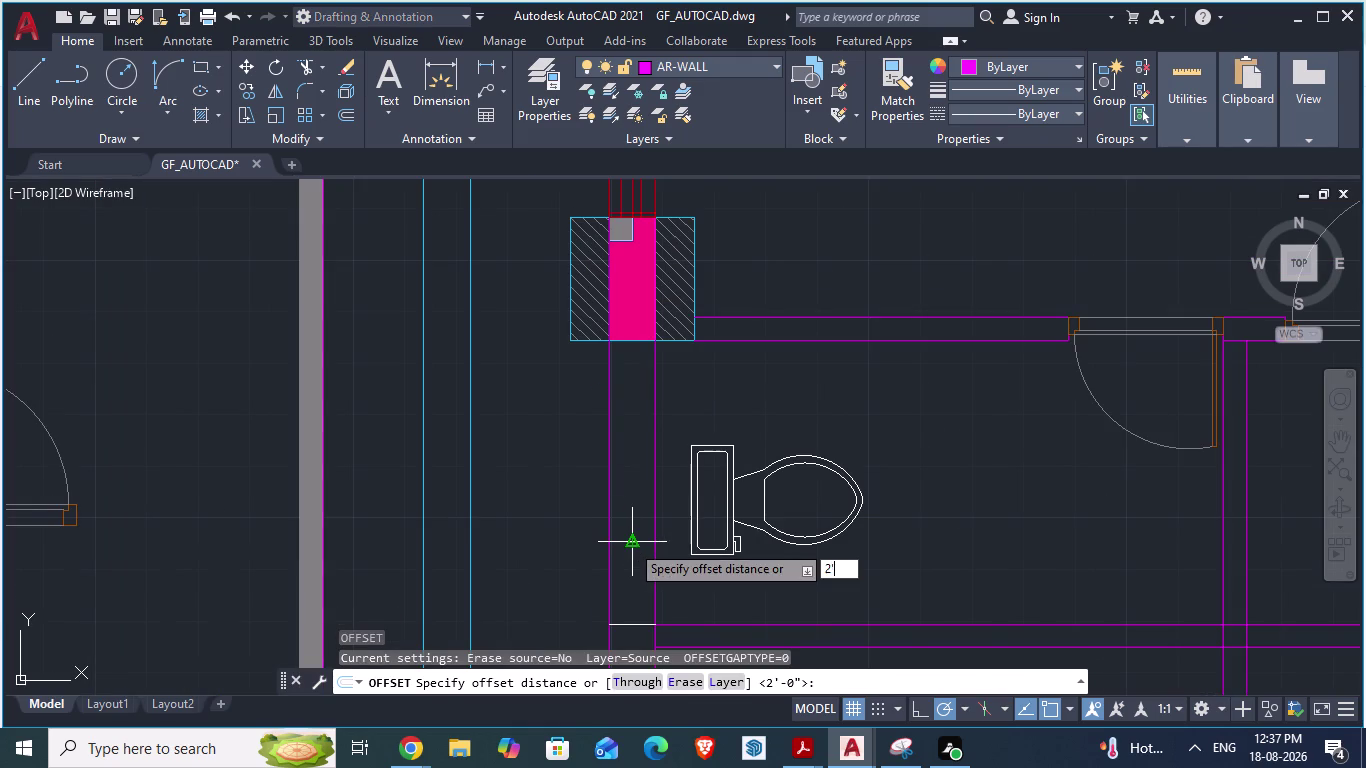
key(Return)
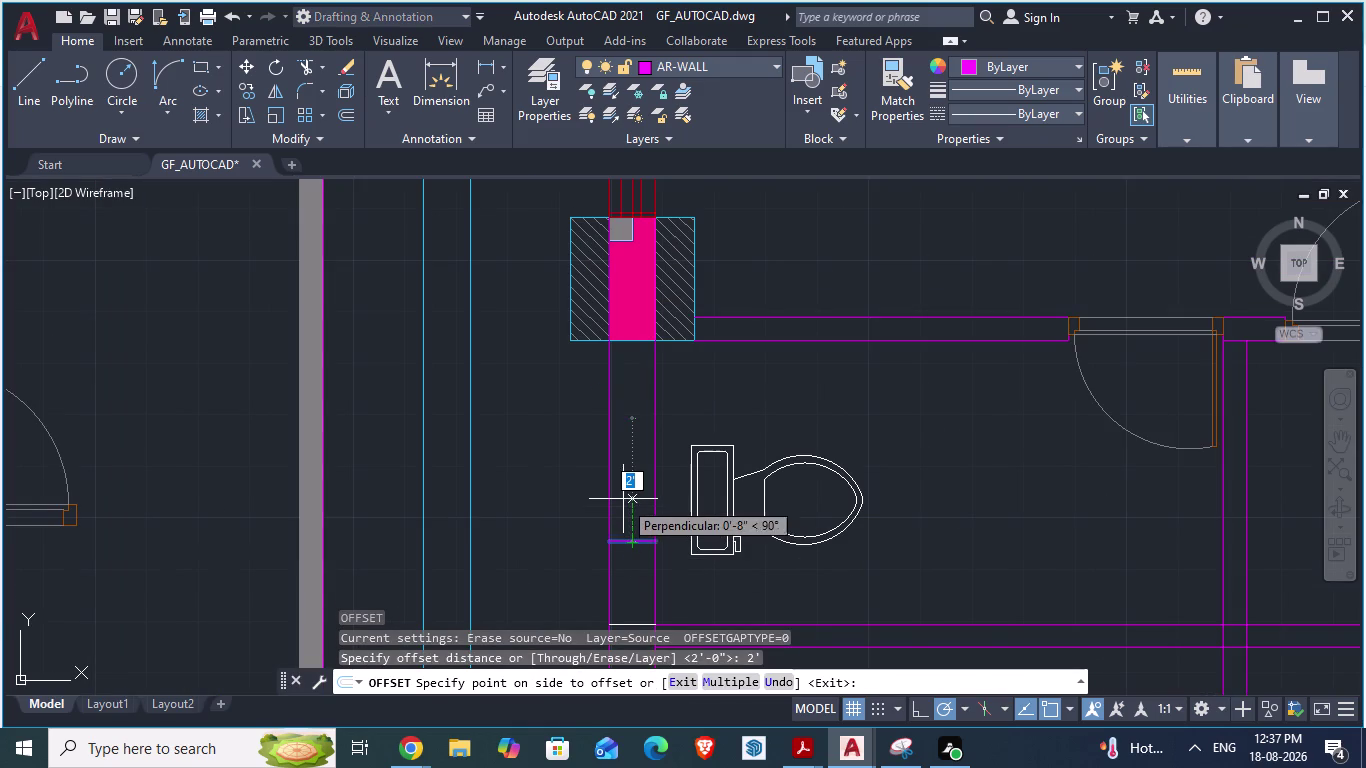
click(623, 499)
key(Escape)
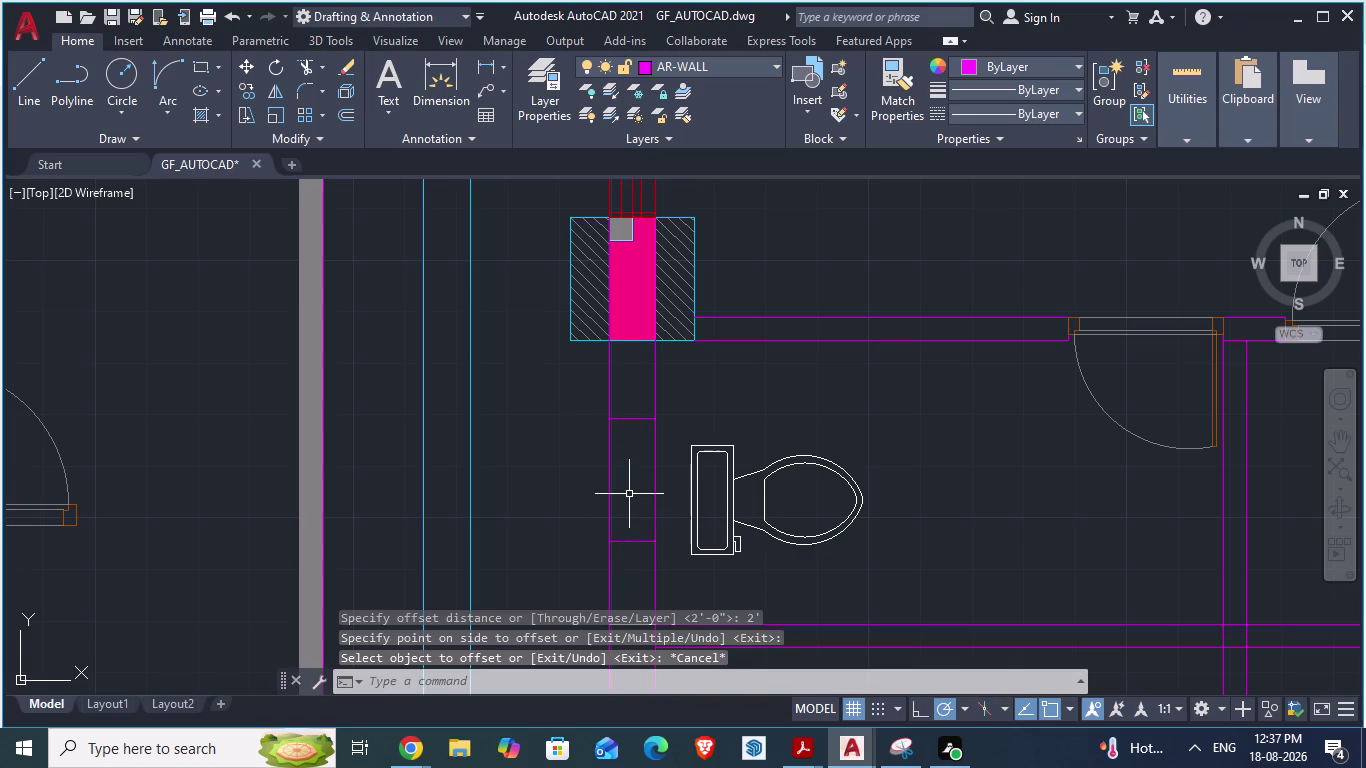
scroll(down, 3)
Paste the copied window block at the lower opening line in the partition wall.
click(639, 272)
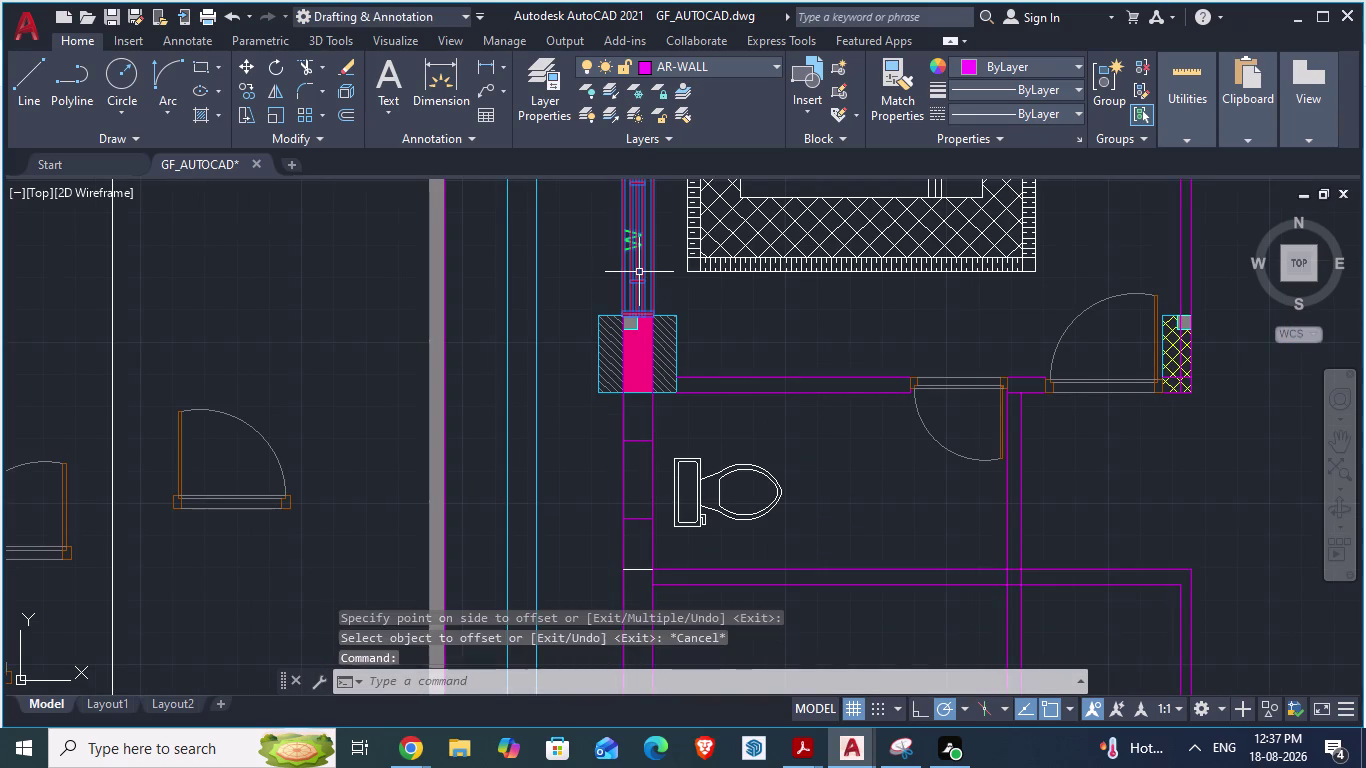
key(ctrl+c)
key(ctrl+v)
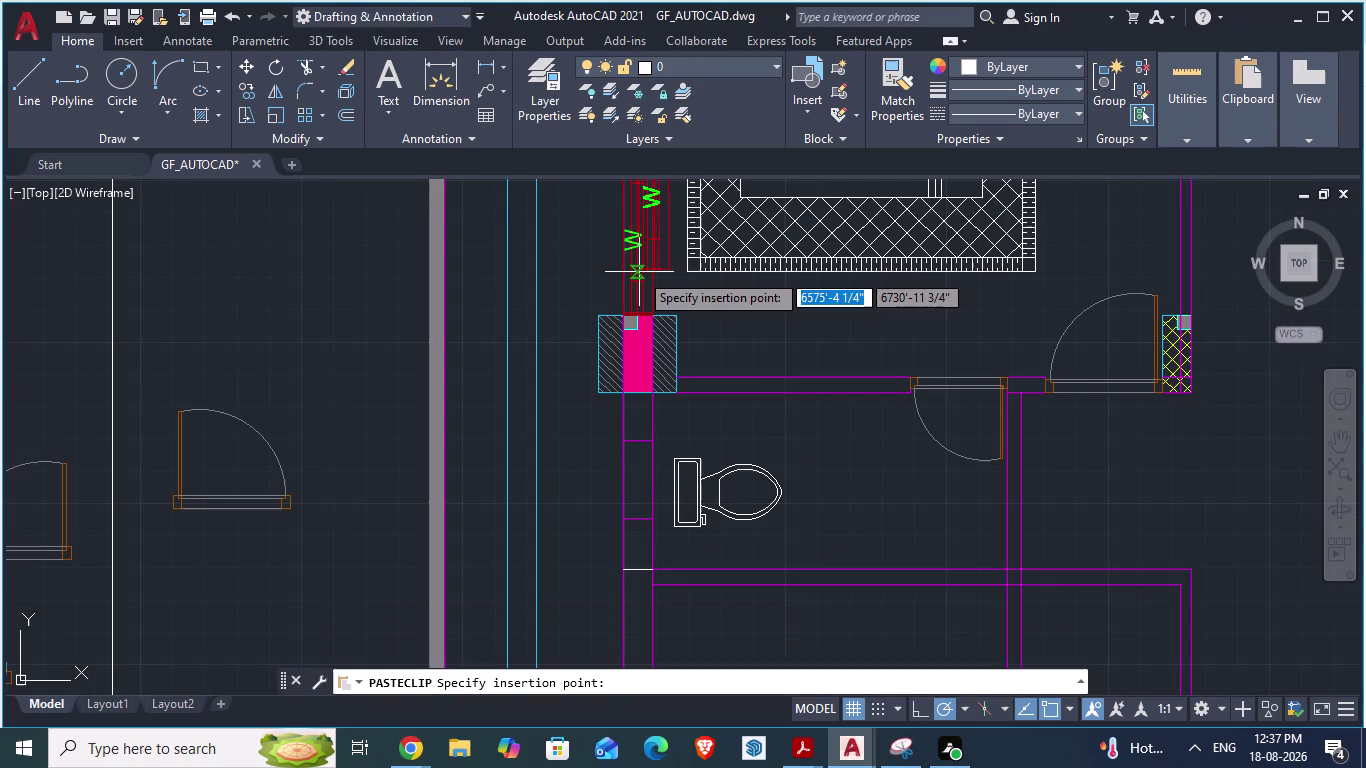
scroll(up, 3)
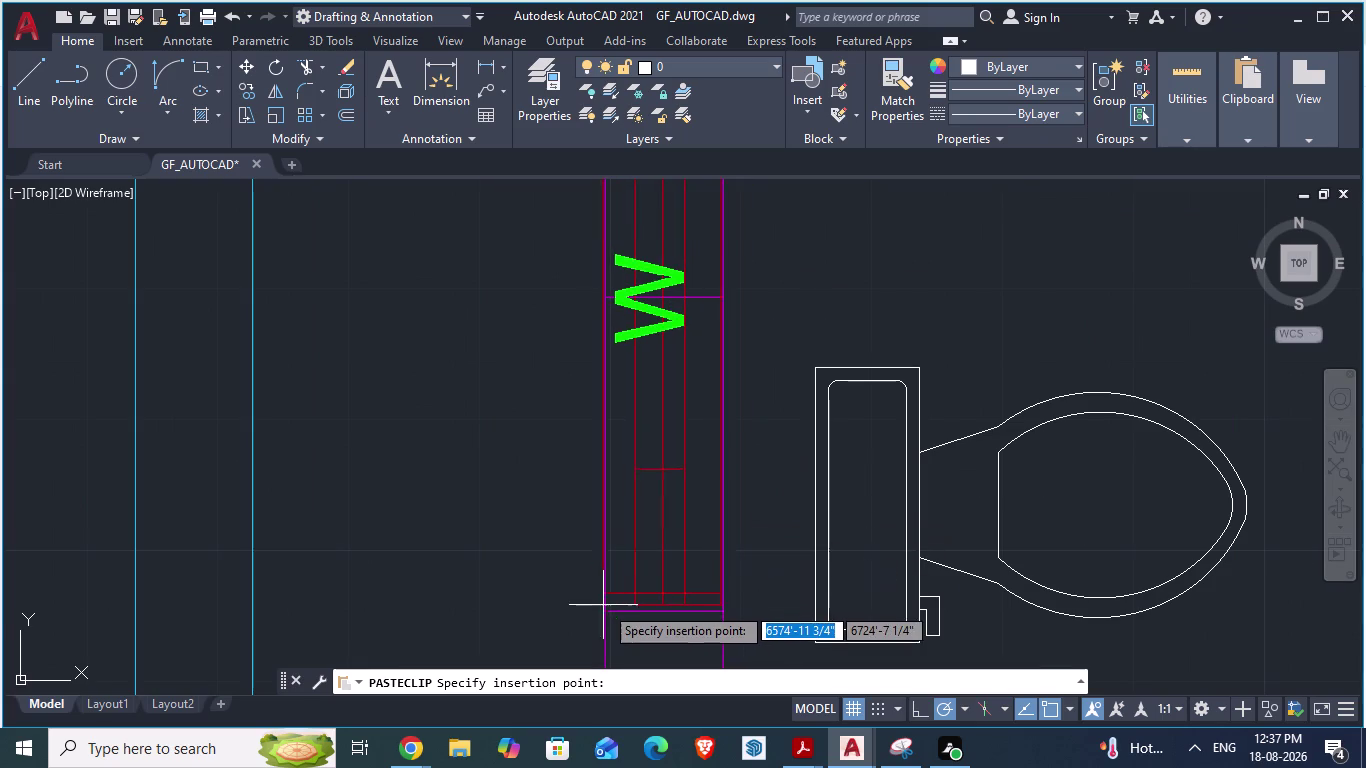
click(608, 607)
click(678, 426)
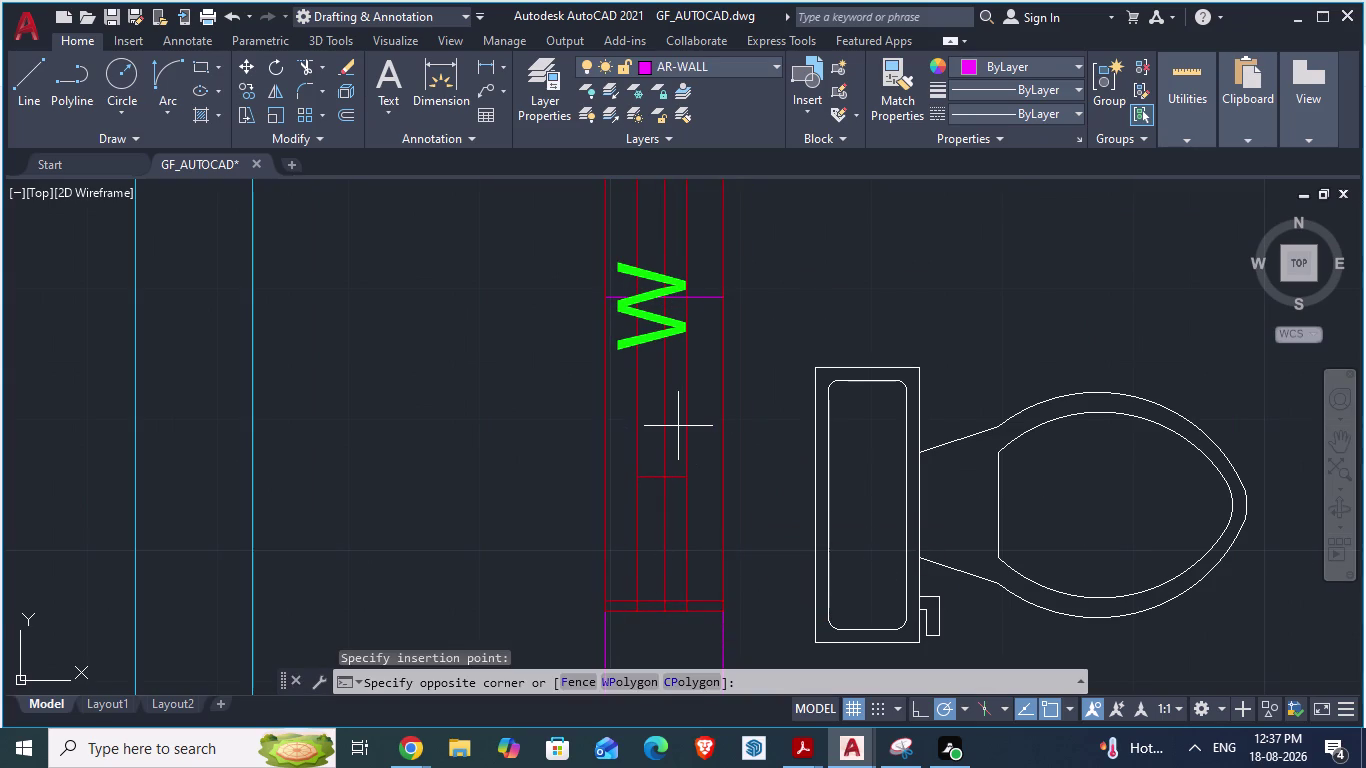
Enter a typed command, select the pasted block, and cancel a repeated paste.
text(sa)
key(c)
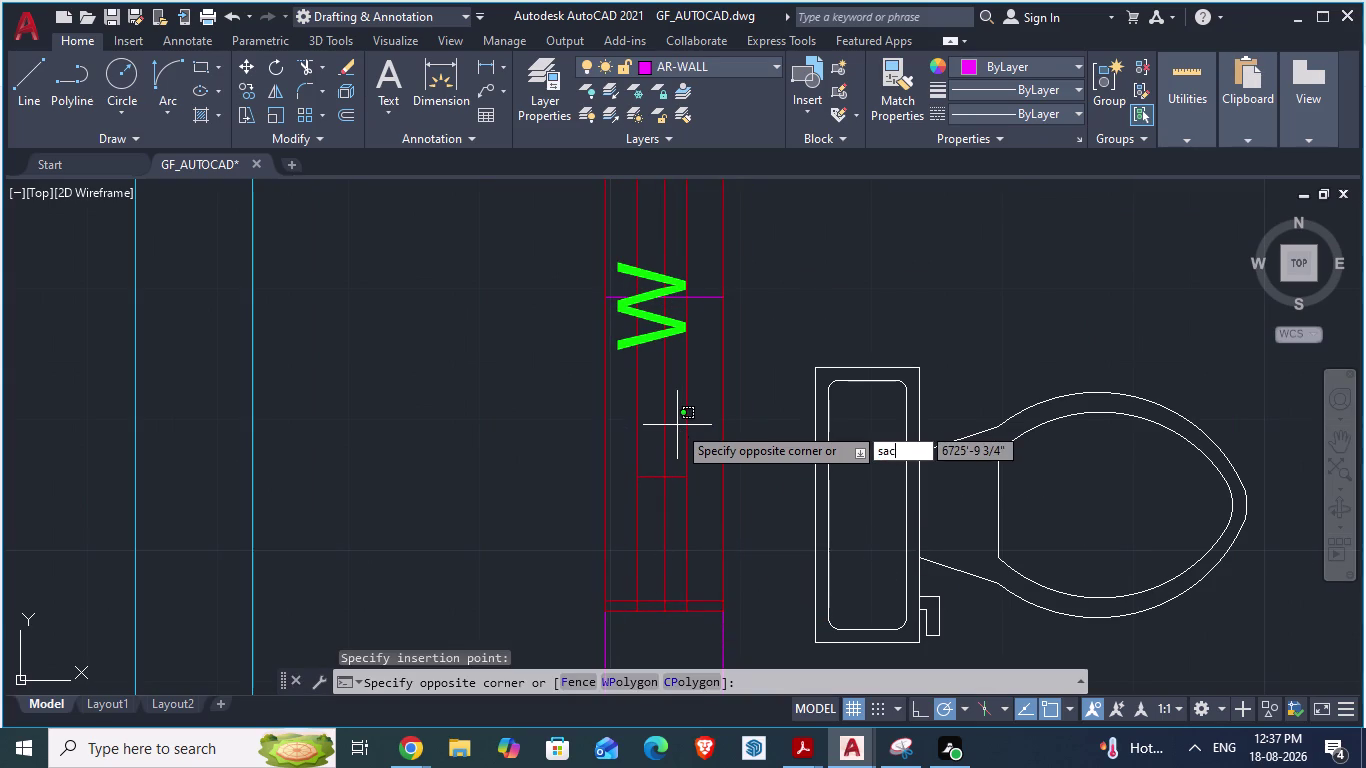
key(BackSpace)
key(a)
key(Return)
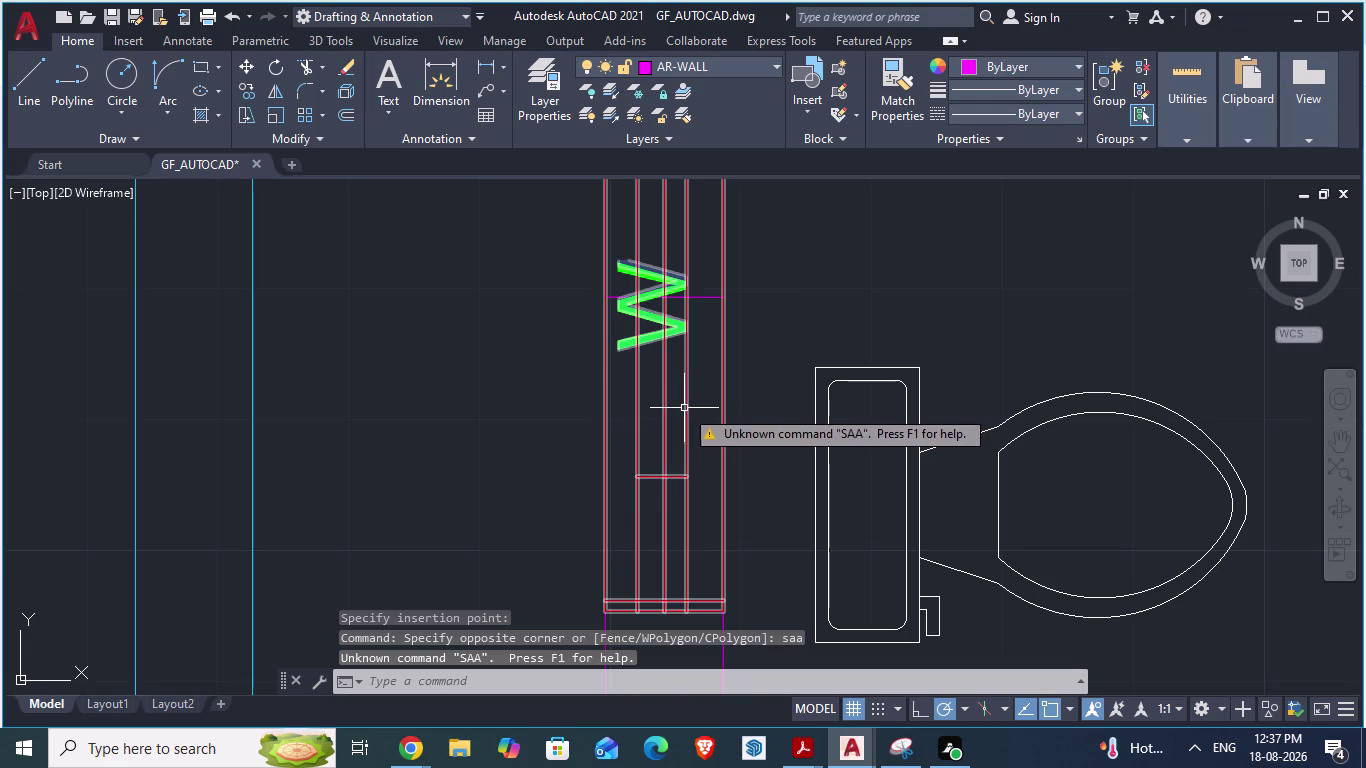
scroll(up, 3)
scroll(down, 3)
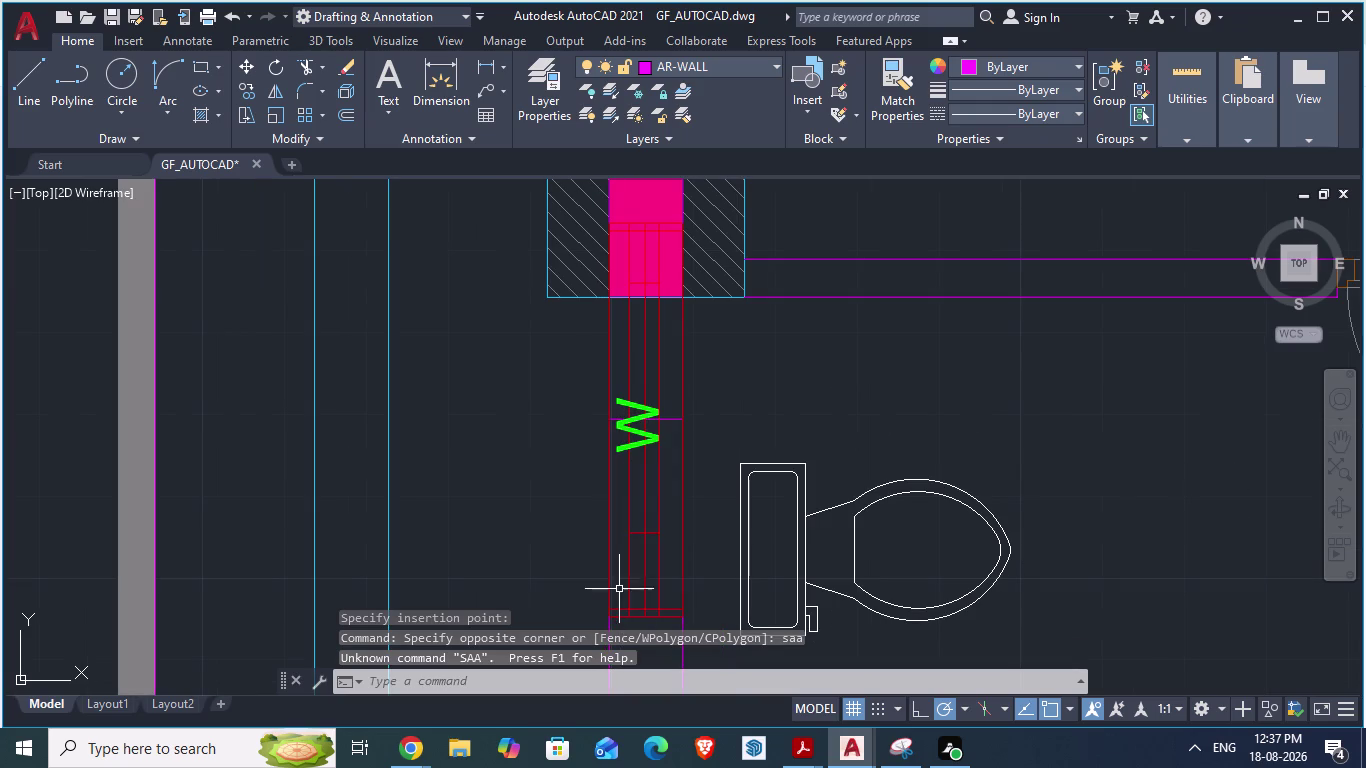
click(608, 481)
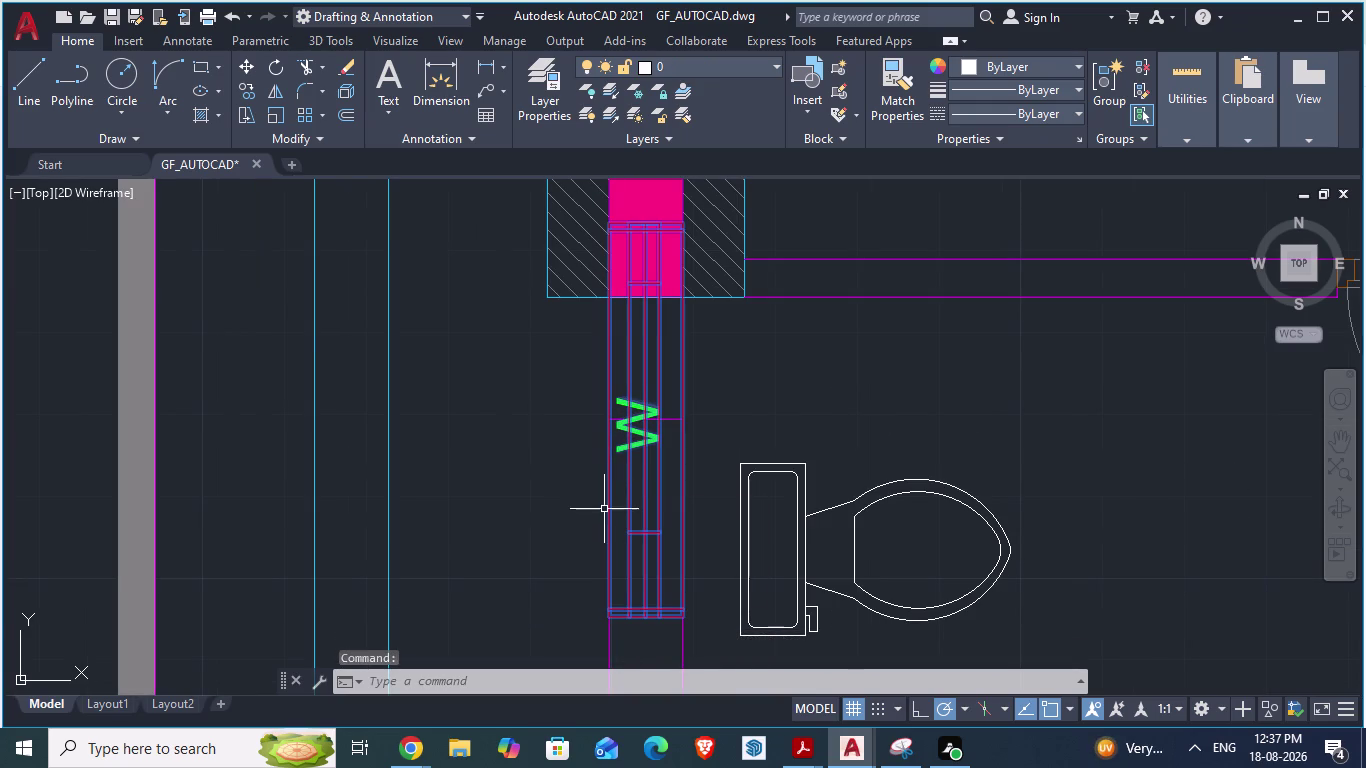
scroll(up, 3)
key(Return)
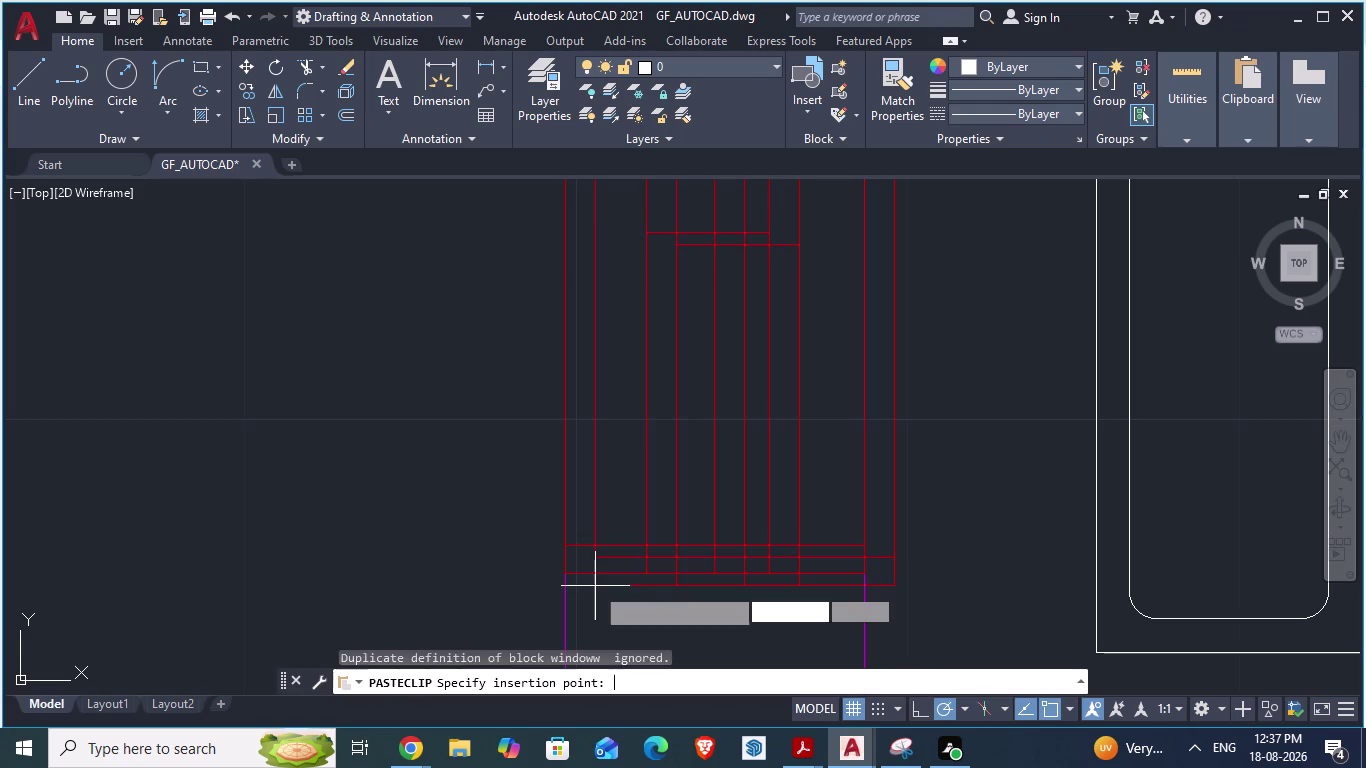
key(Escape)
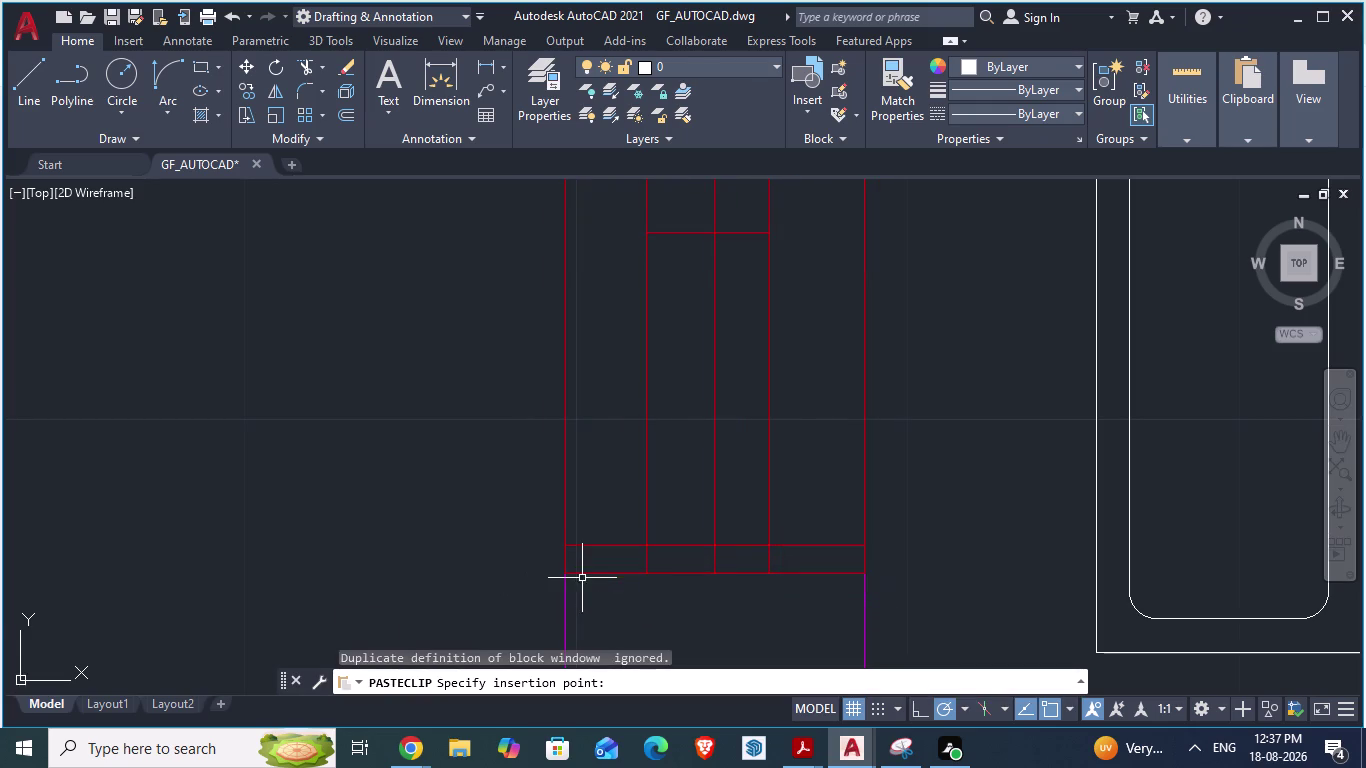
Select the placed window block in the partition wall.
scroll(down, 3)
scroll(down, 3)
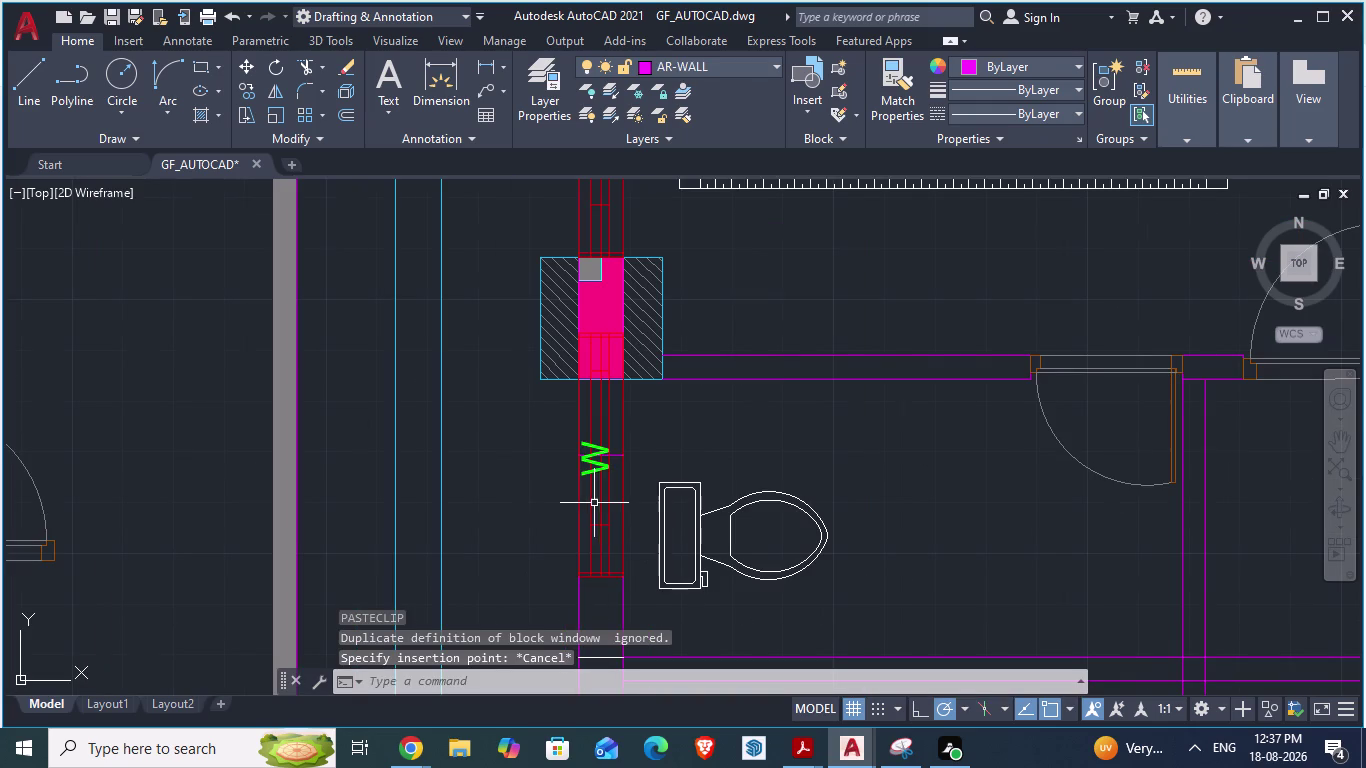
click(583, 498)
key(Escape)
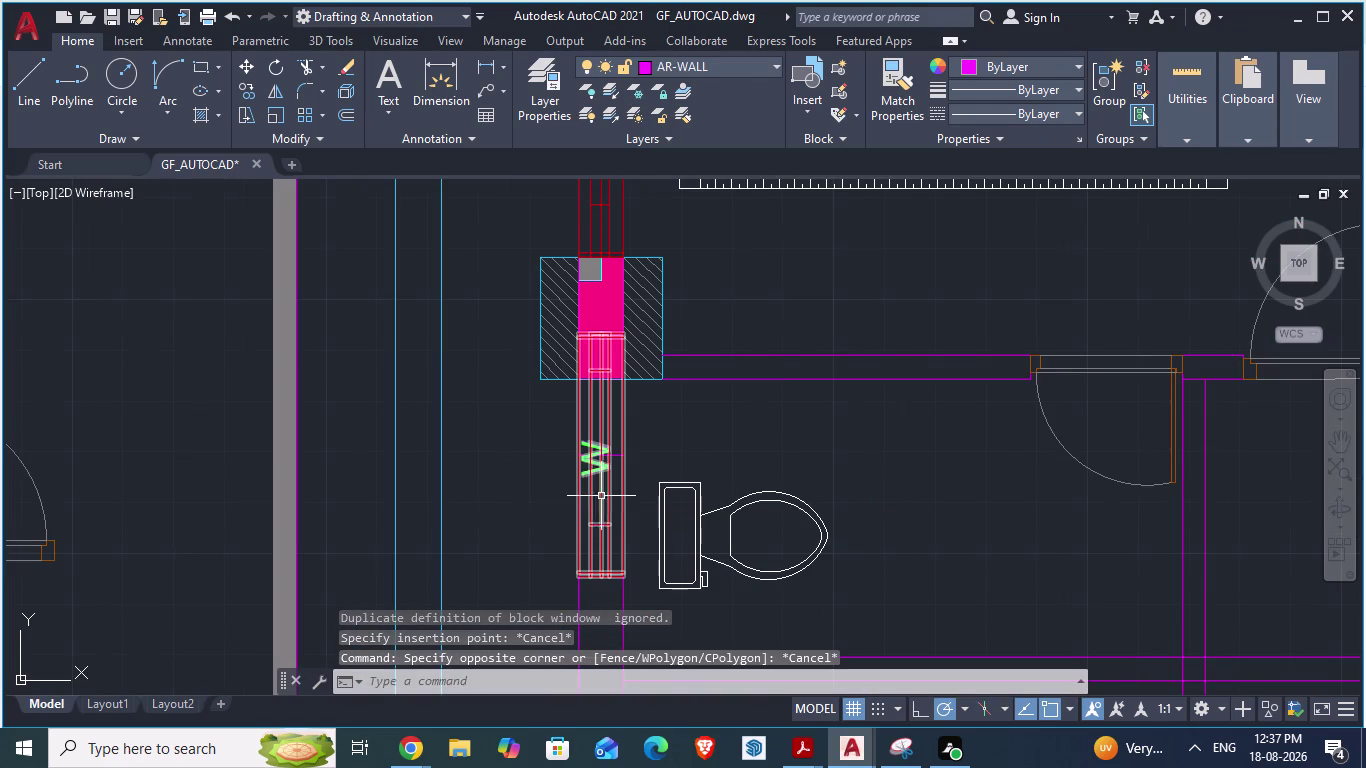
click(602, 466)
Open the window block's Properties, check Scale X/Y/Z equals 1, and close the palette.
right_click(602, 466)
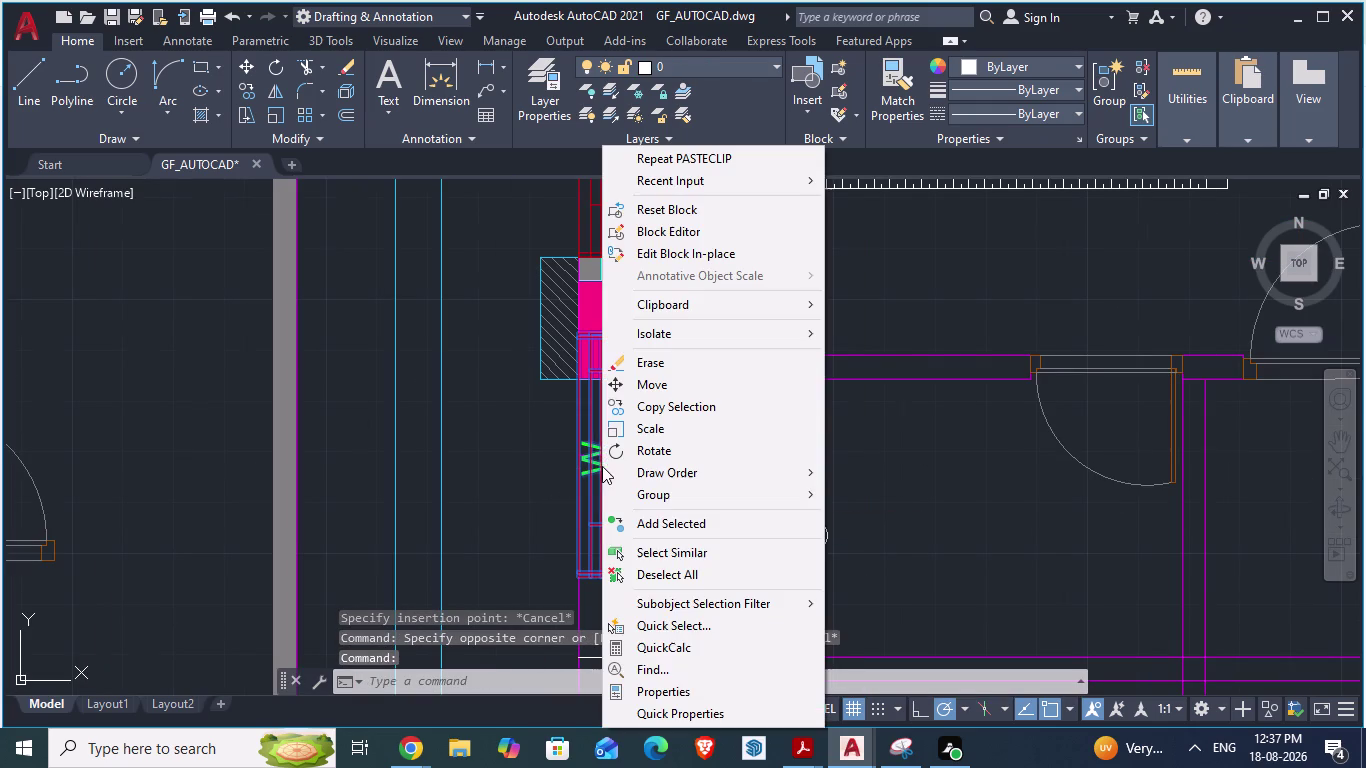
click(670, 687)
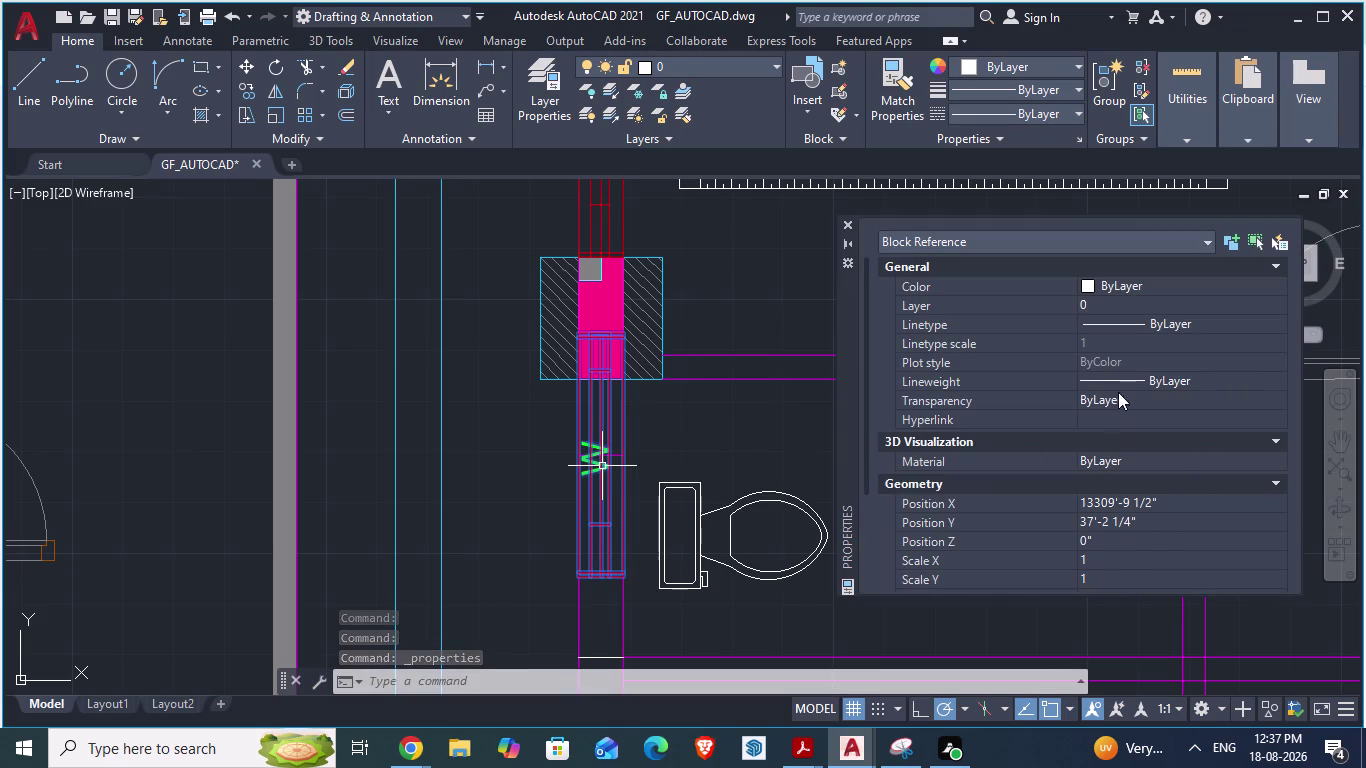
scroll(down, 3)
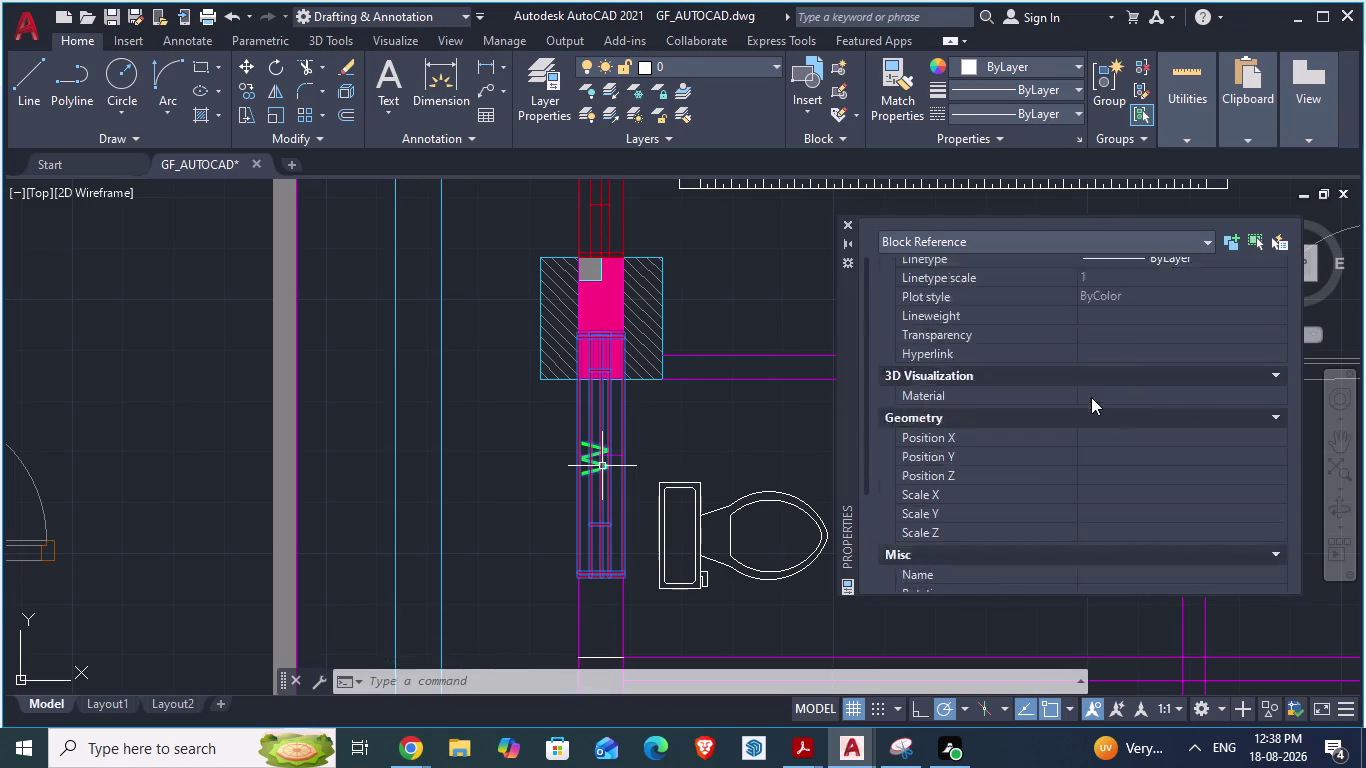
scroll(down, 3)
scroll(up, 3)
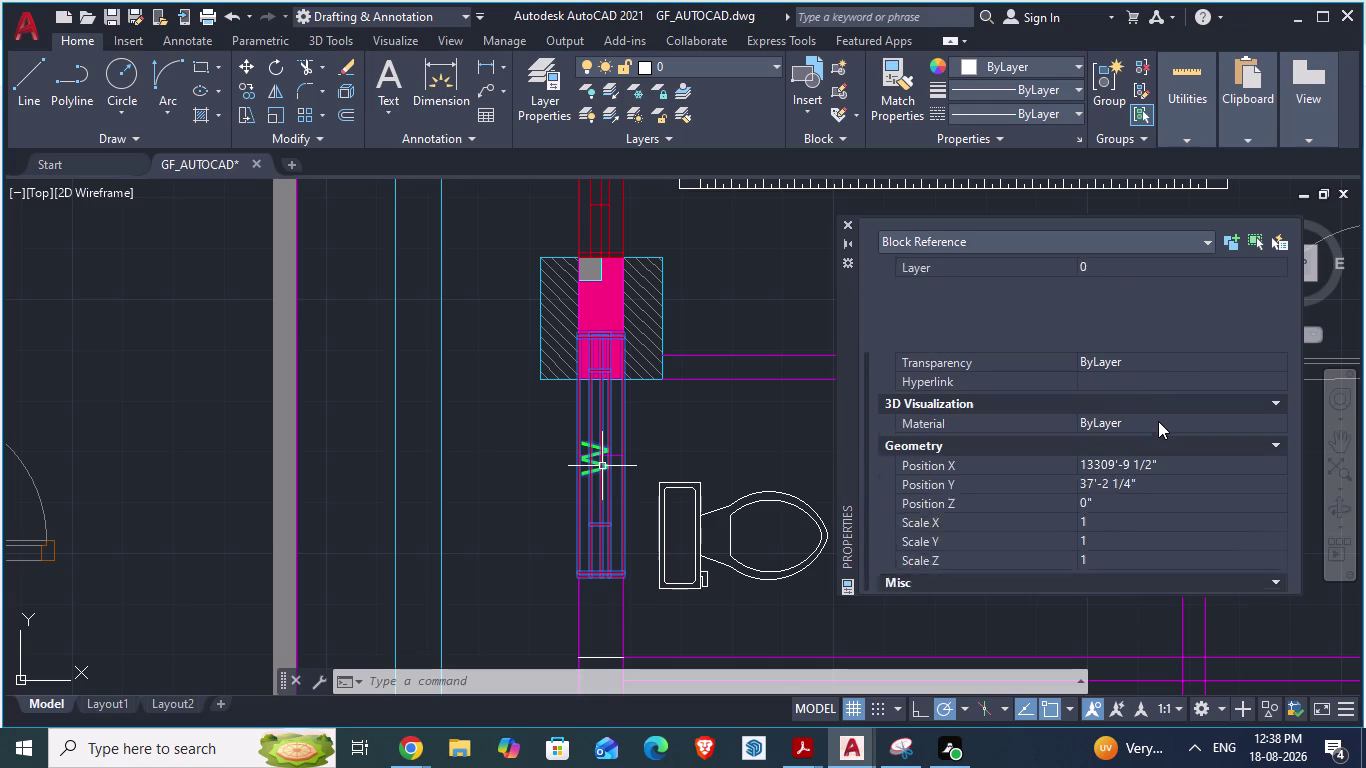
scroll(up, 3)
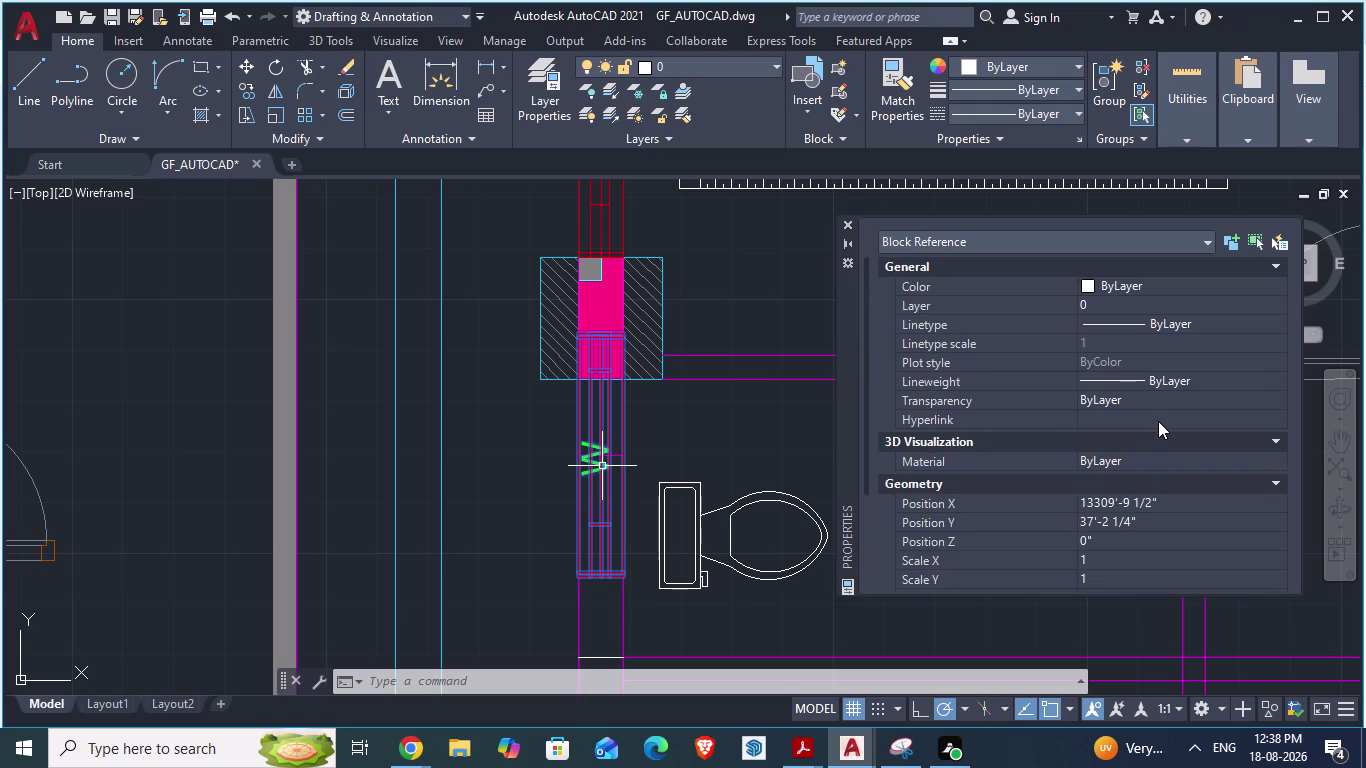
scroll(up, 3)
scroll(up, 3)
click(847, 226)
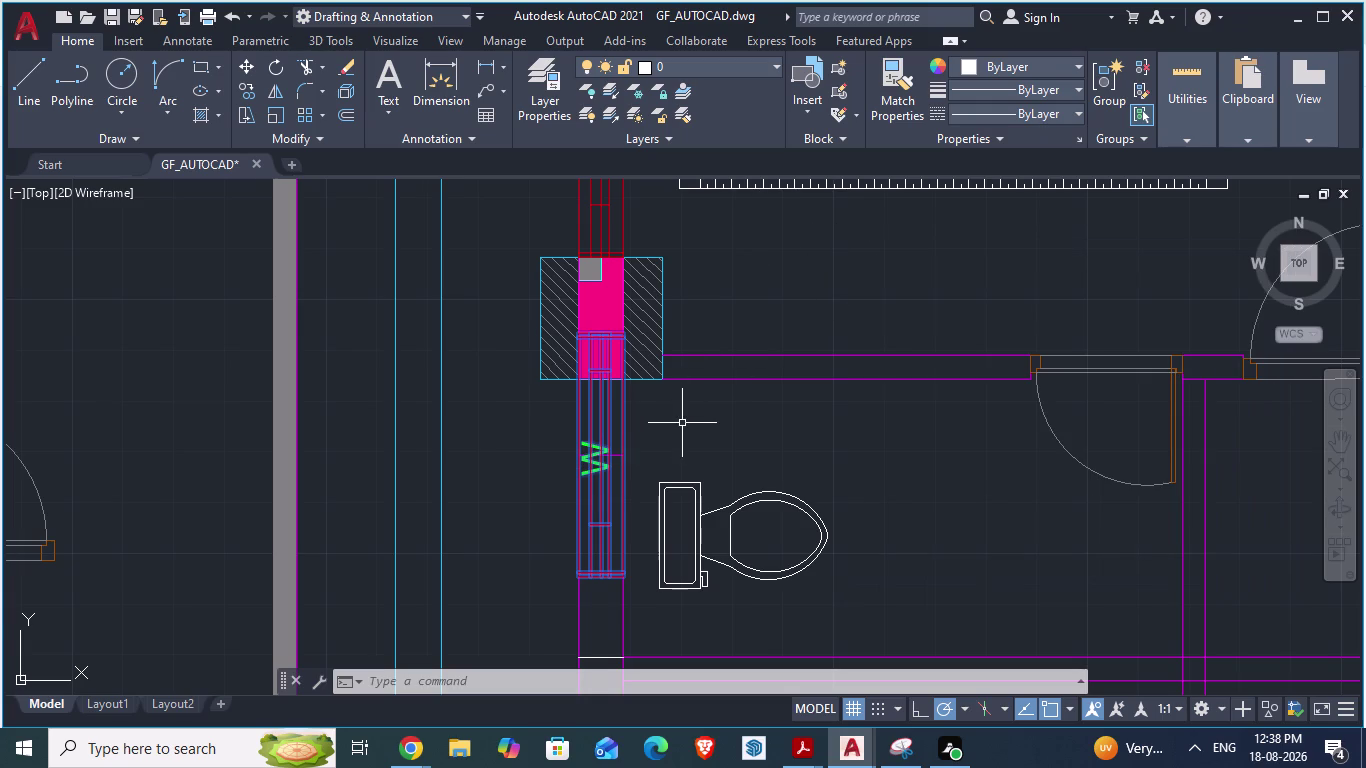
Scale the window block down with the wall's bottom corner as base point.
text(sca)
key(Return)
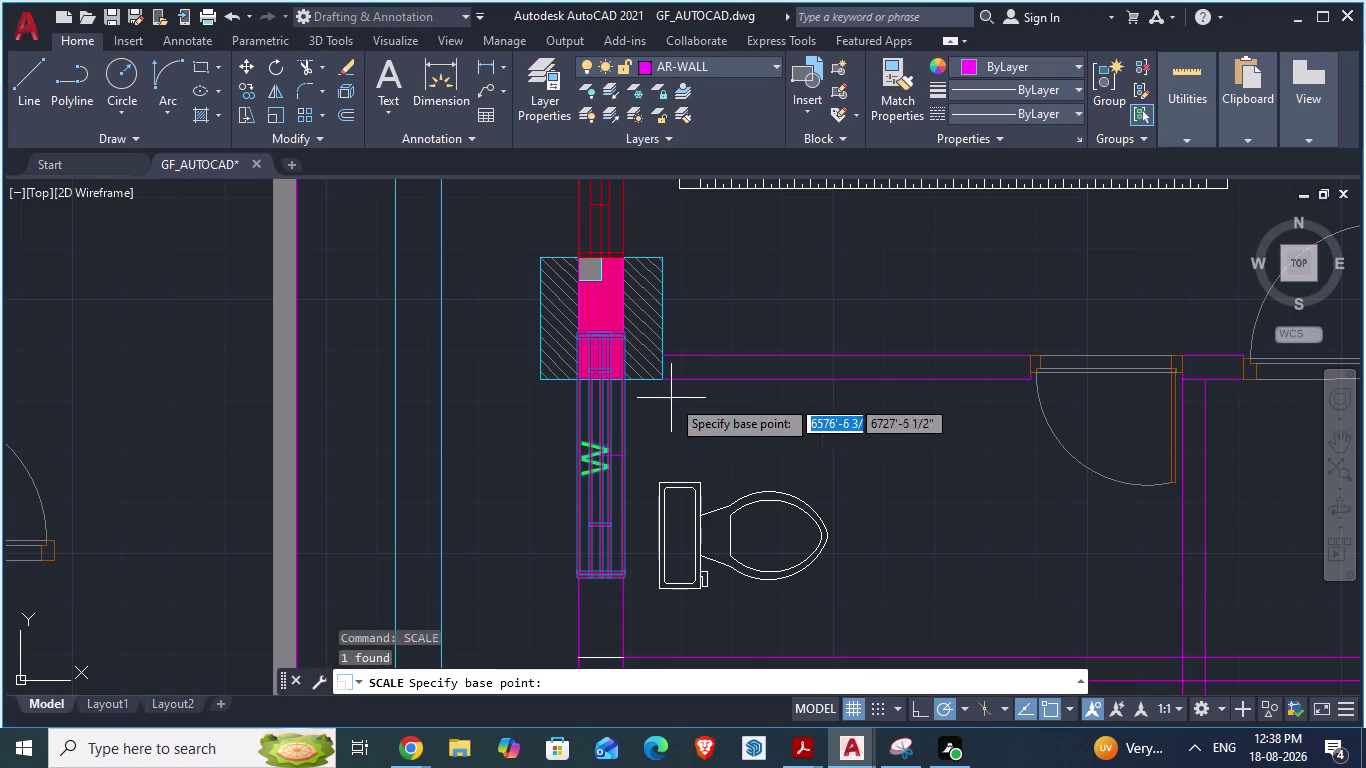
scroll(up, 3)
scroll(up, 3)
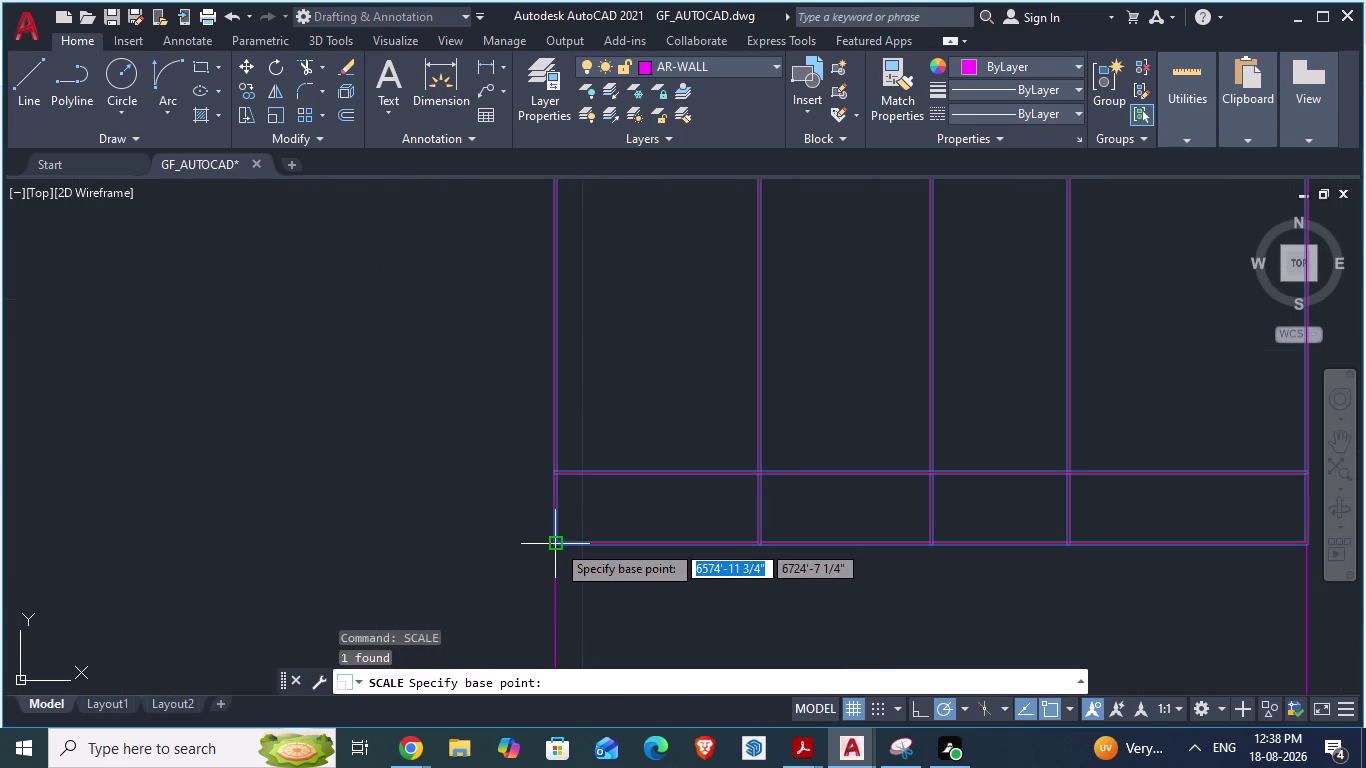
click(556, 543)
scroll(down, 3)
scroll(down, 3)
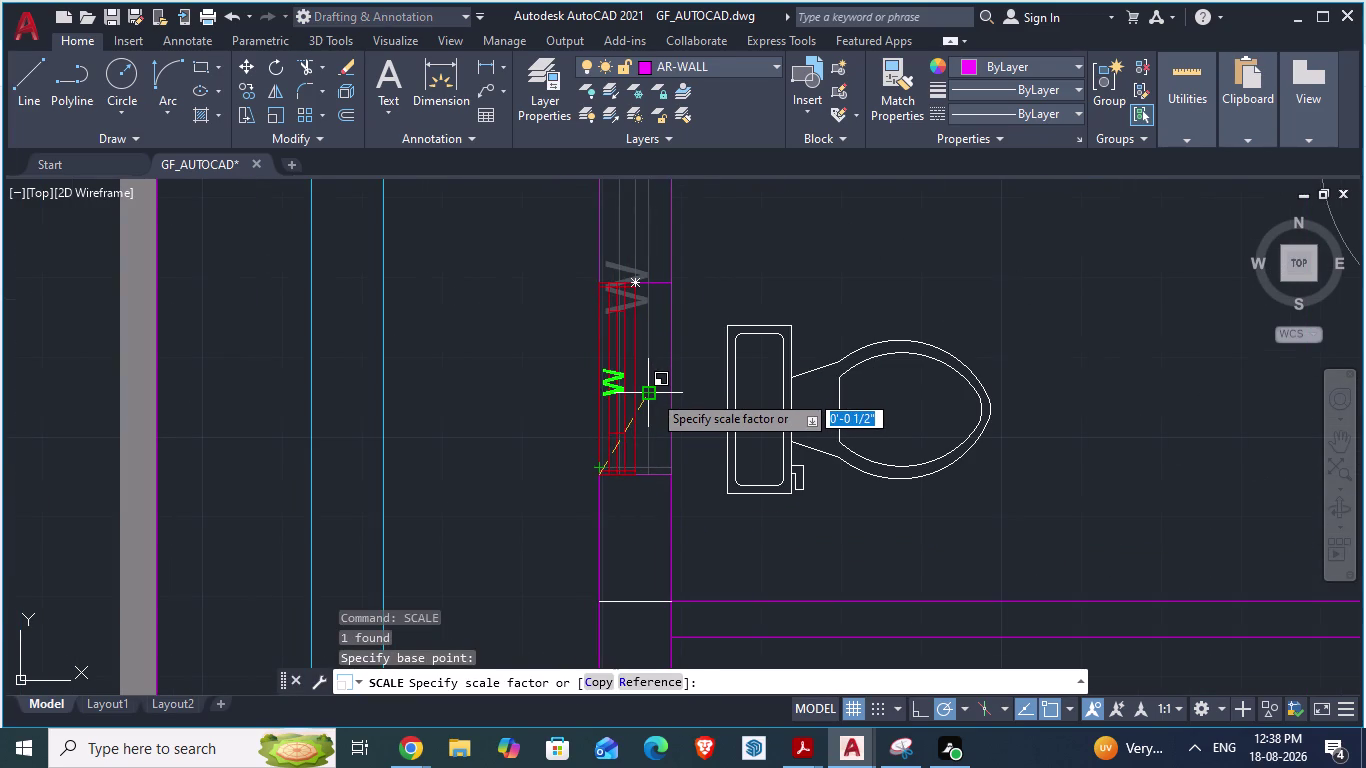
scroll(down, 3)
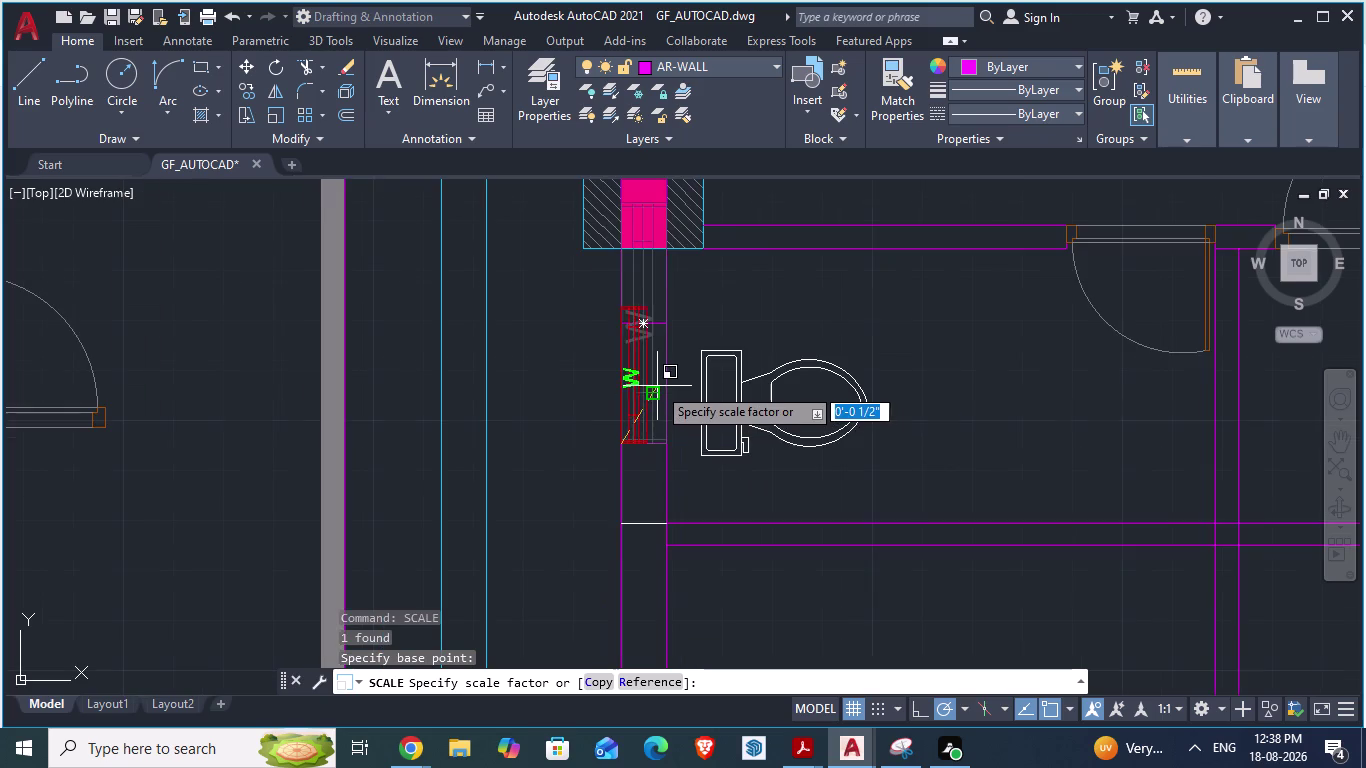
scroll(up, 3)
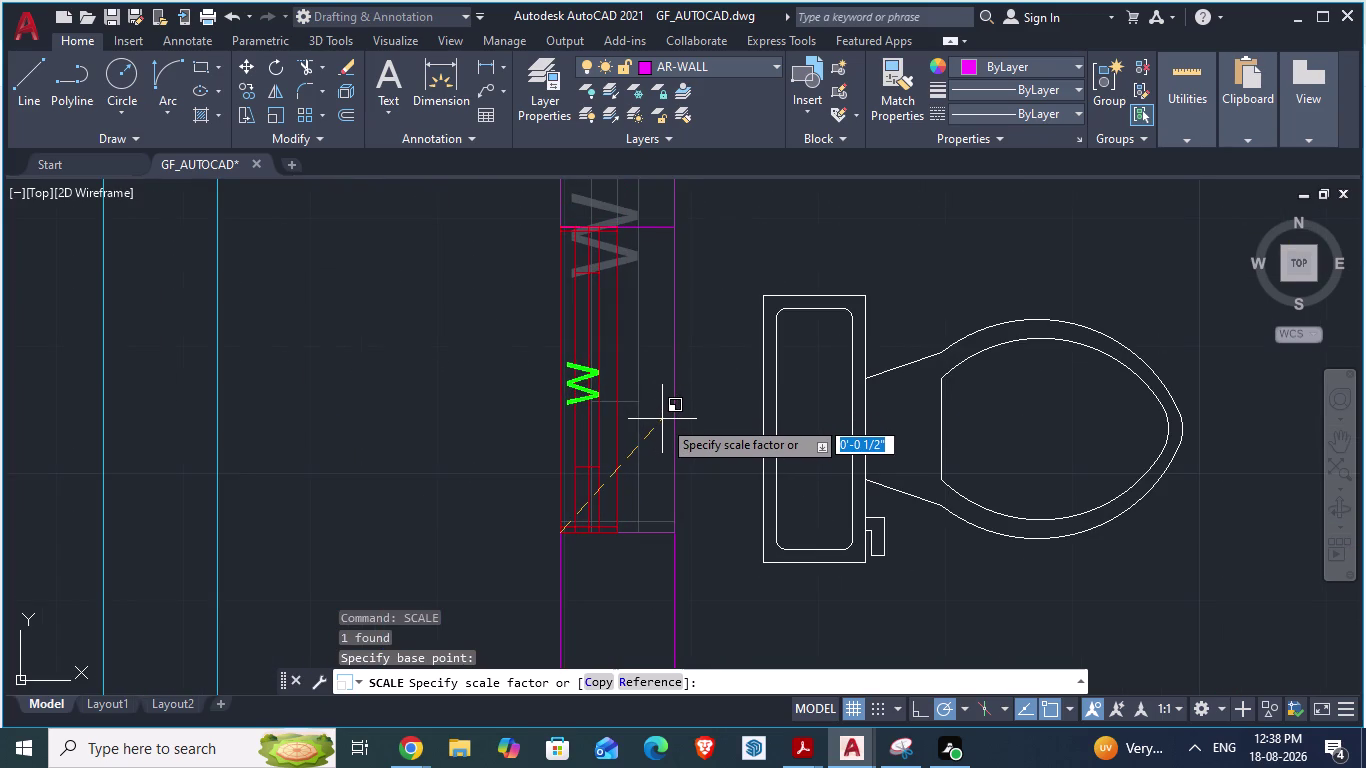
scroll(up, 3)
scroll(down, 3)
scroll(up, 3)
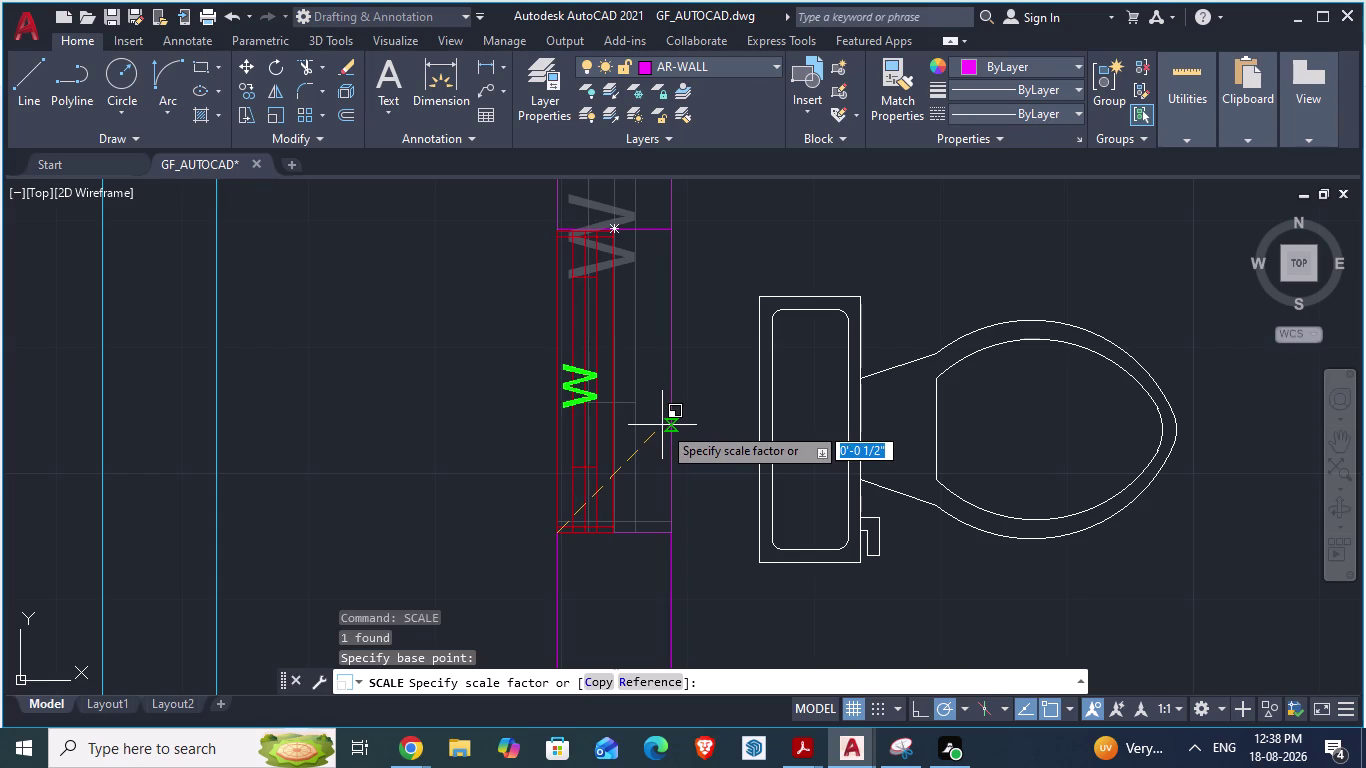
click(662, 424)
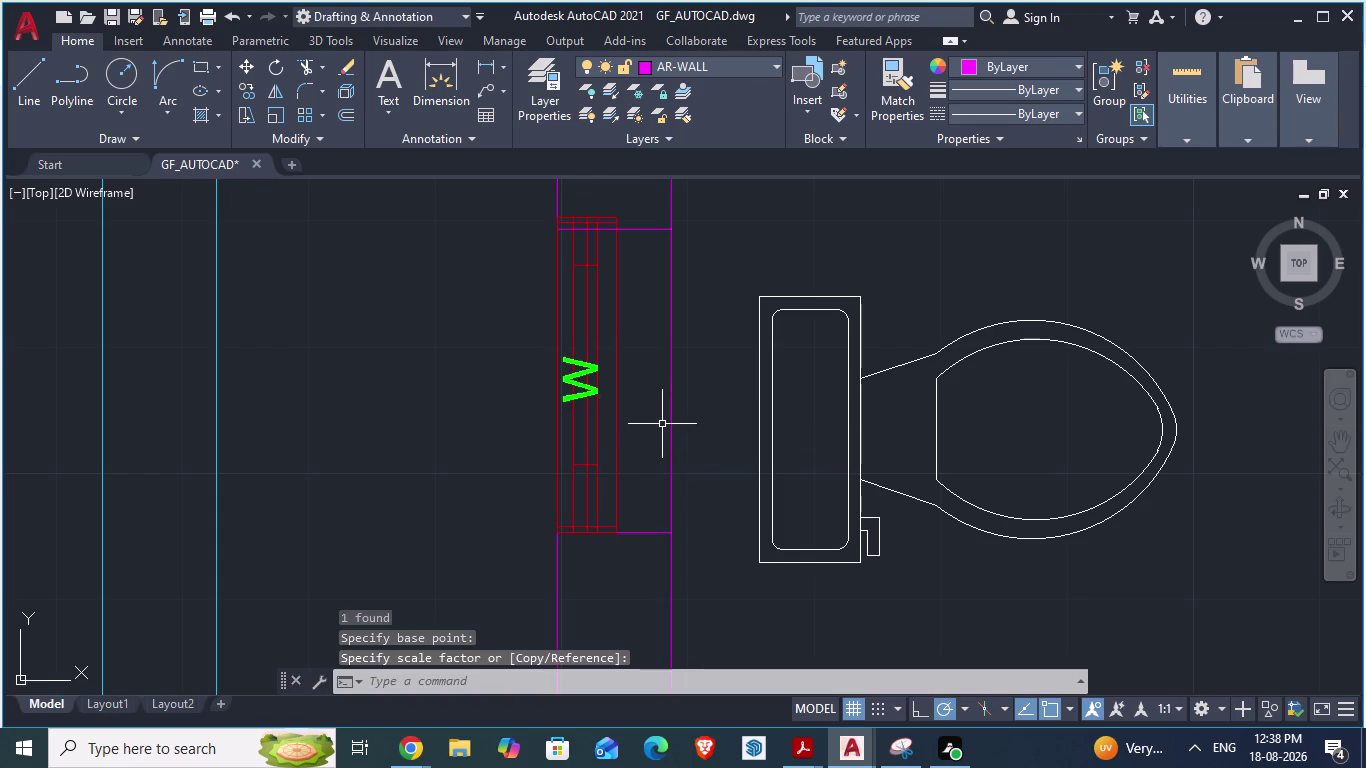
Cancel a stray selection window and reselect the window block.
click(608, 413)
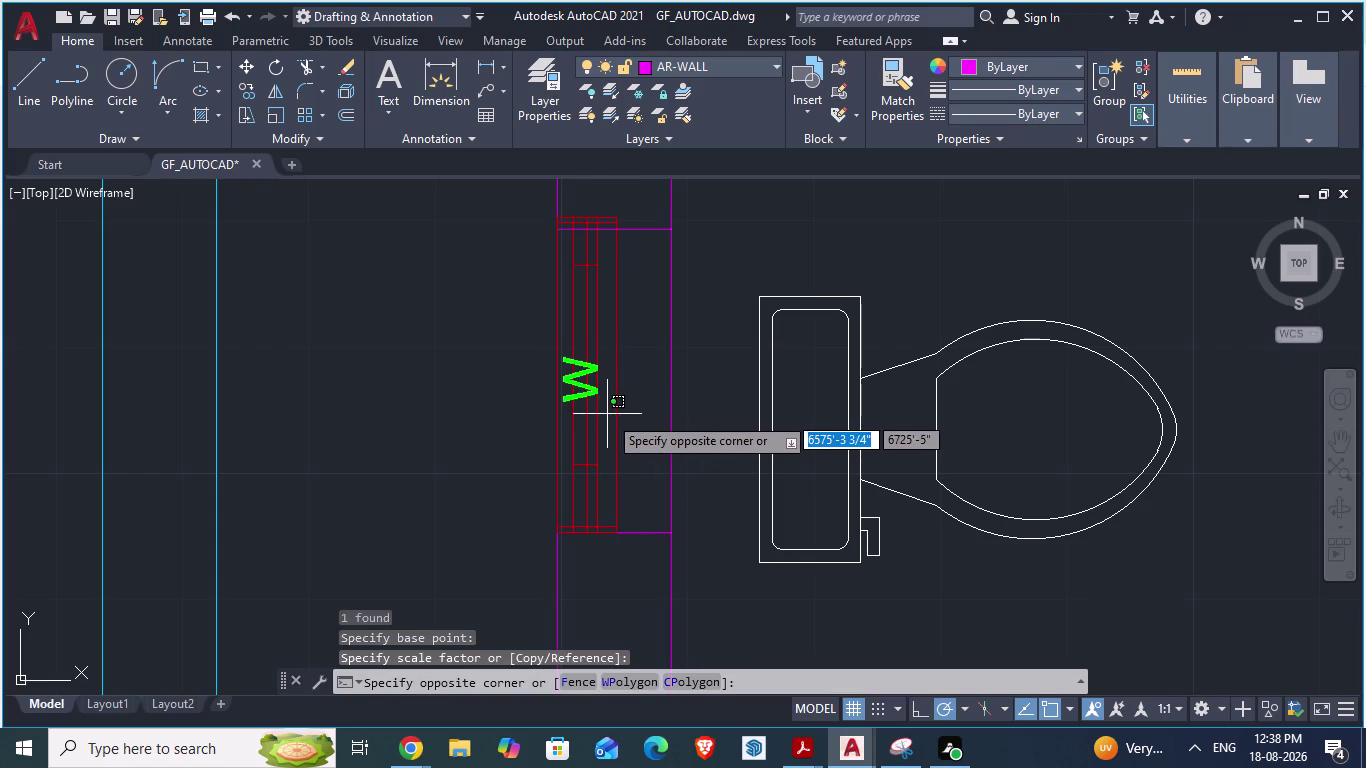
key(Escape)
click(571, 431)
Start rescaling the window block from the wall corner, preview sizes, then cancel.
text(sc)
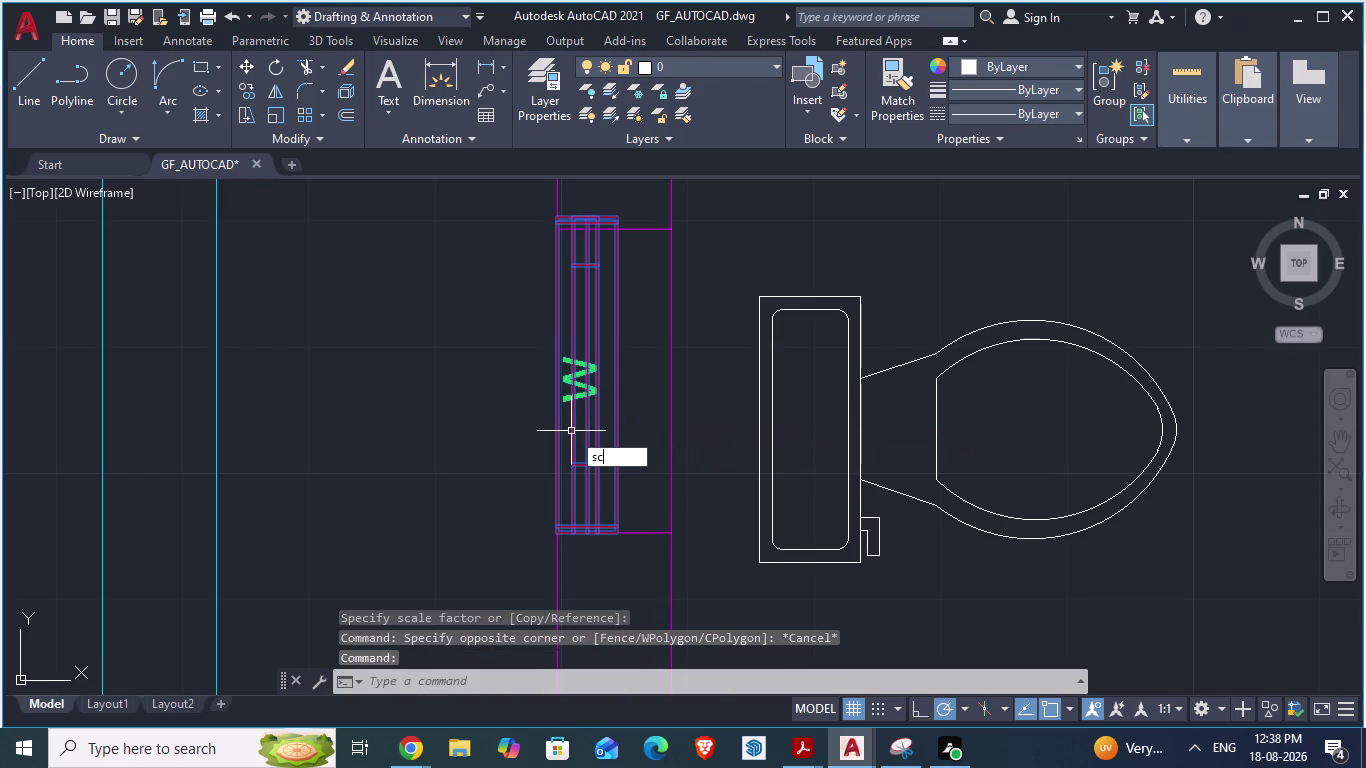
text(a)
key(Return)
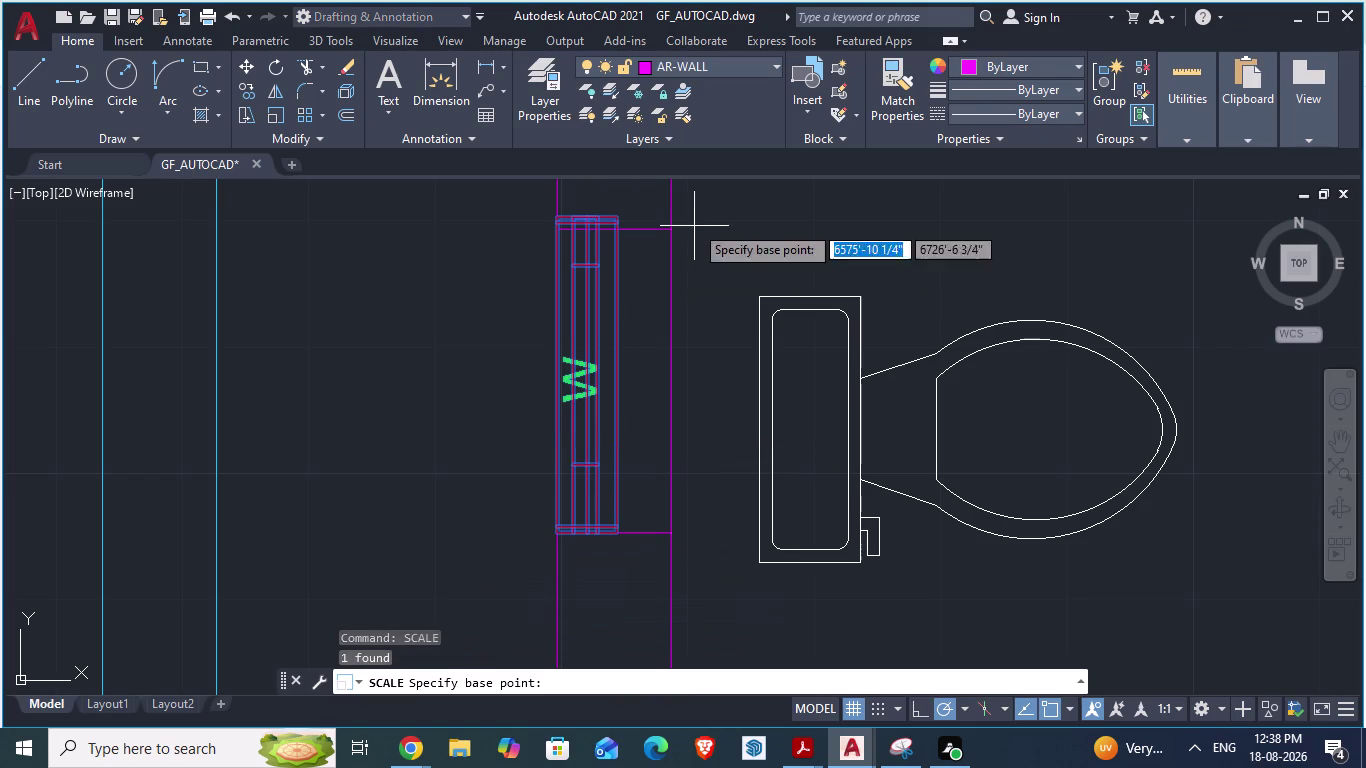
scroll(up, 3)
scroll(up, 3)
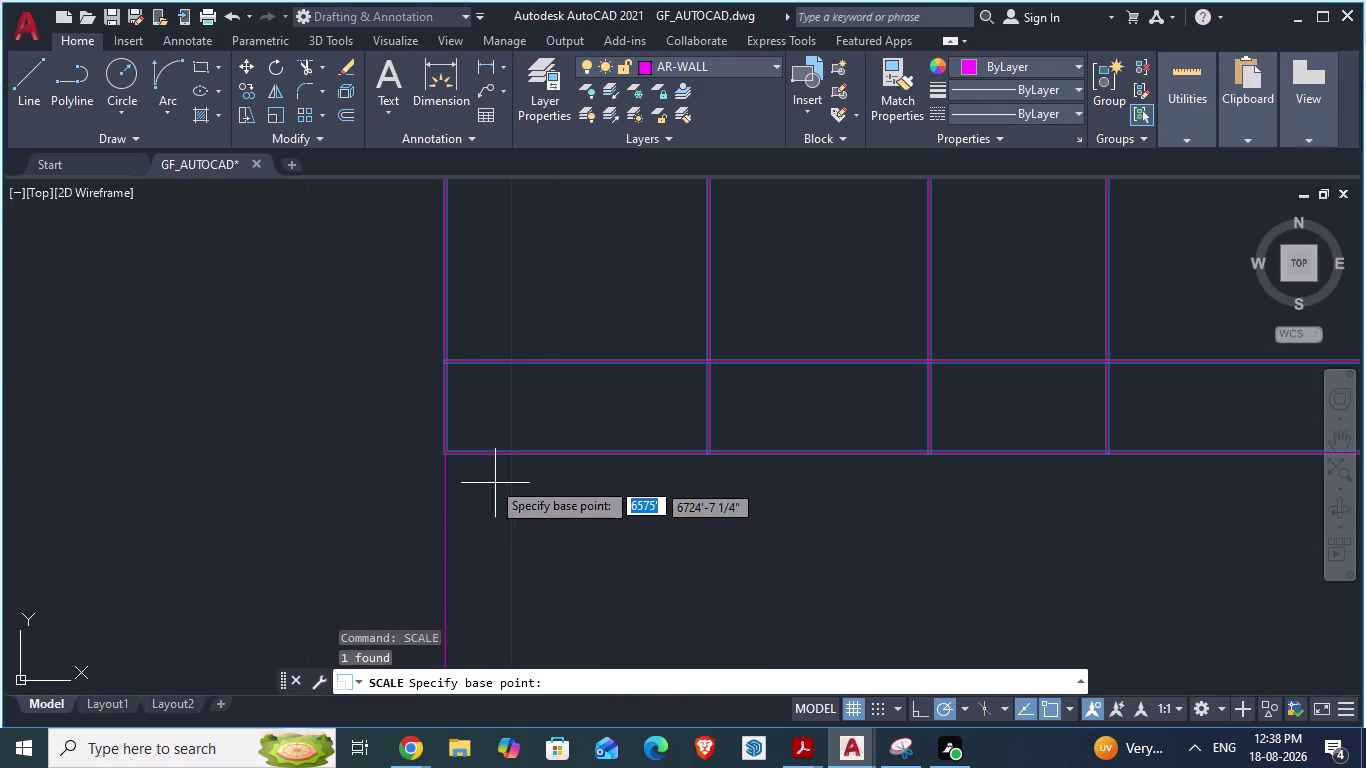
drag(449, 453, 508, 430)
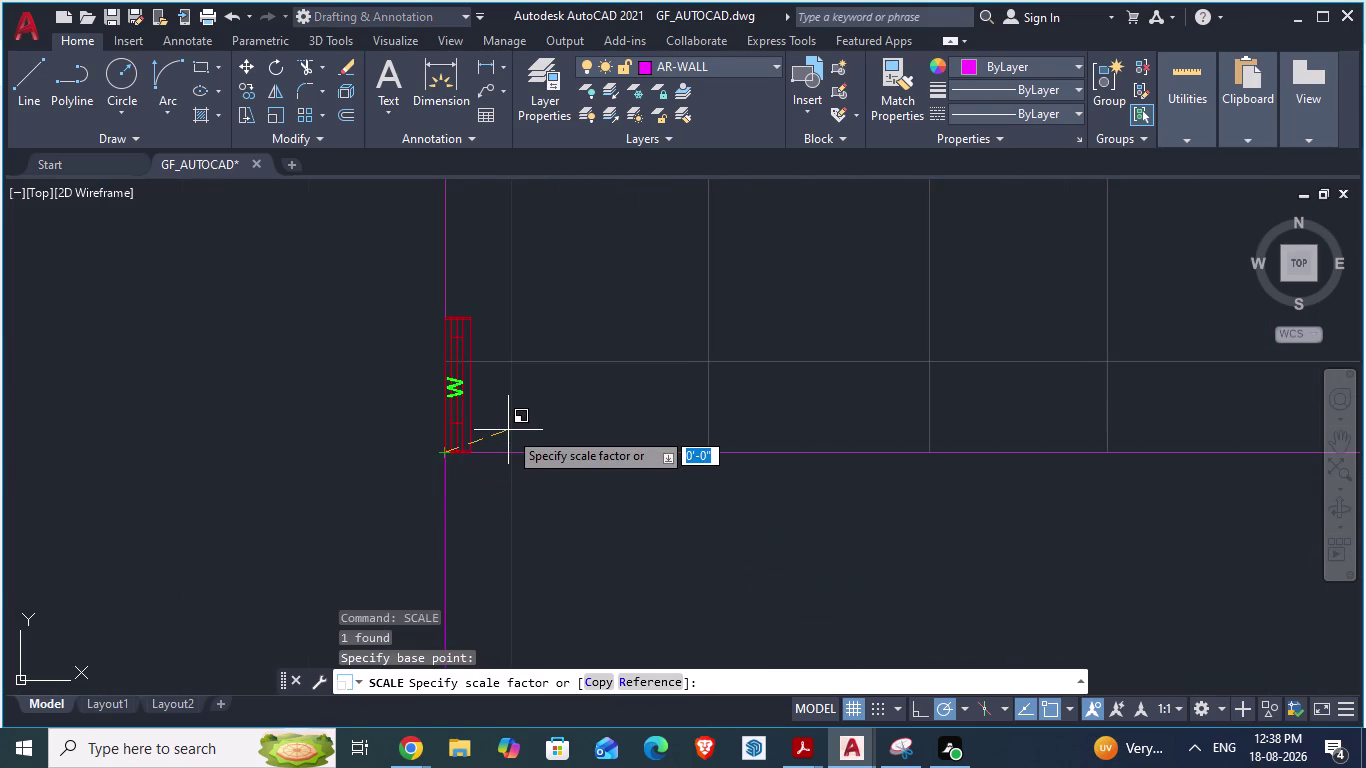
drag(508, 430, 886, 447)
scroll(down, 3)
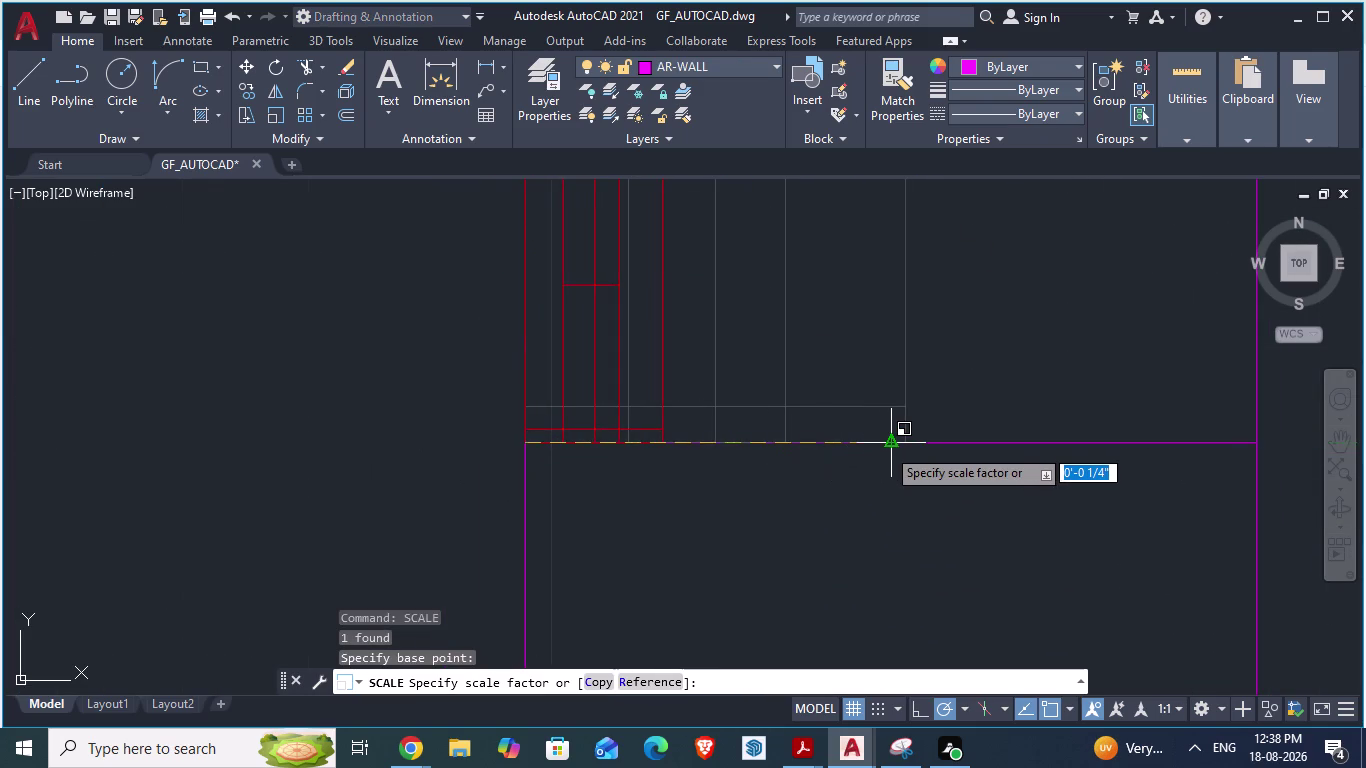
drag(886, 447, 908, 447)
scroll(down, 3)
scroll(down, 3)
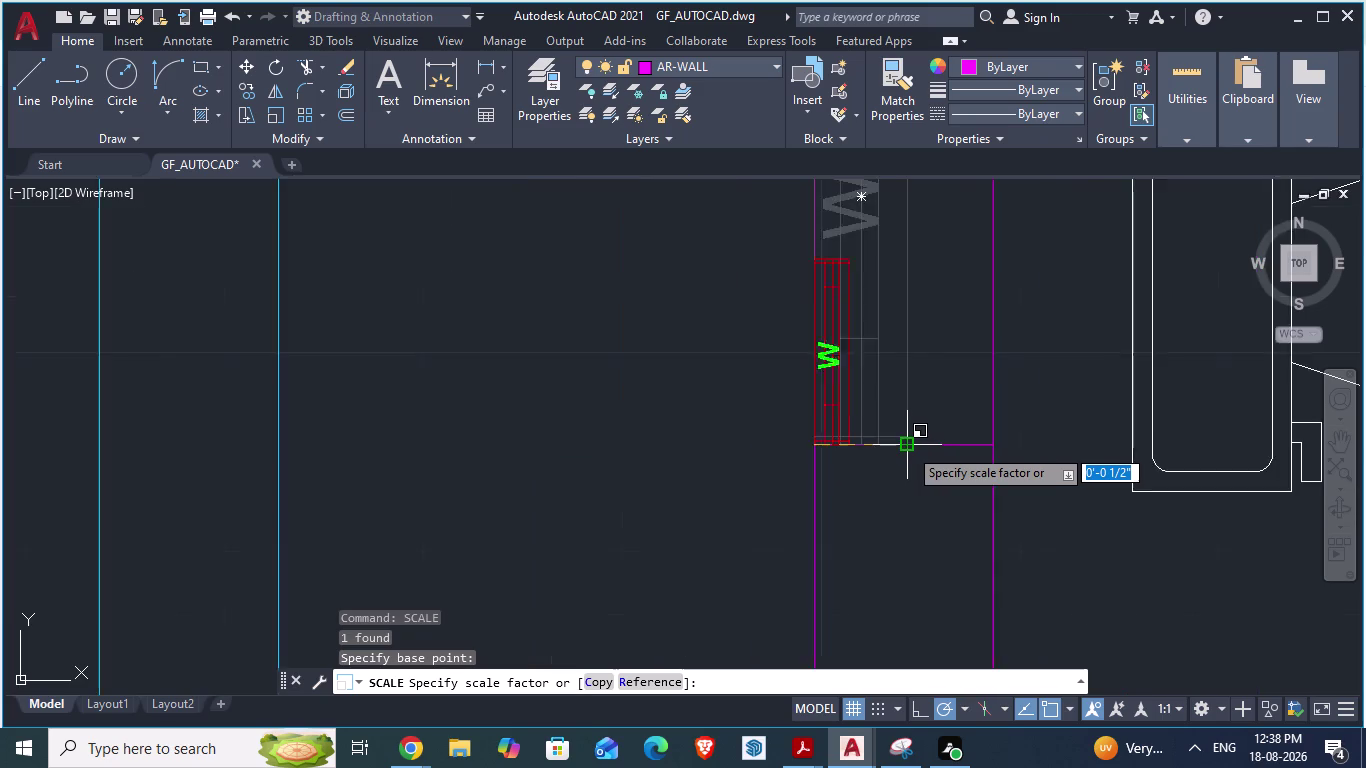
drag(908, 447, 956, 444)
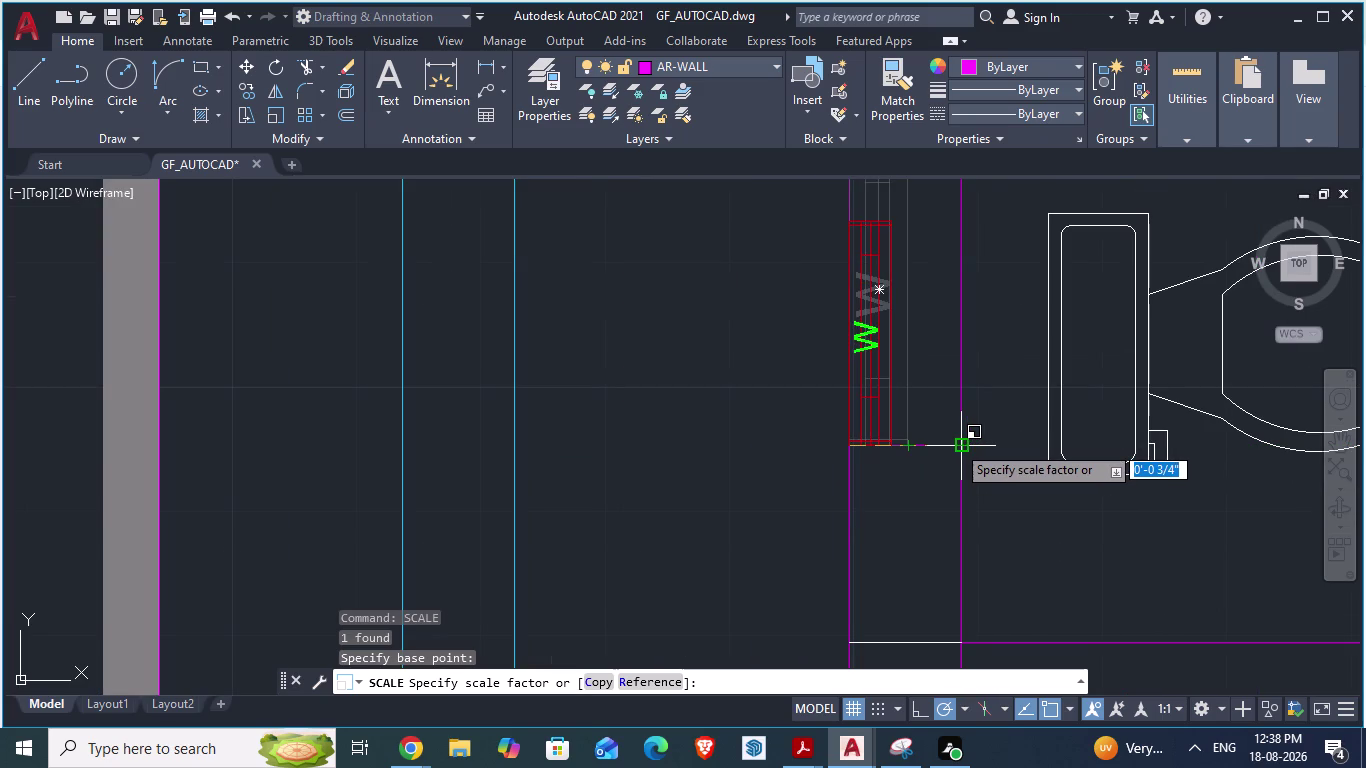
drag(956, 444, 946, 393)
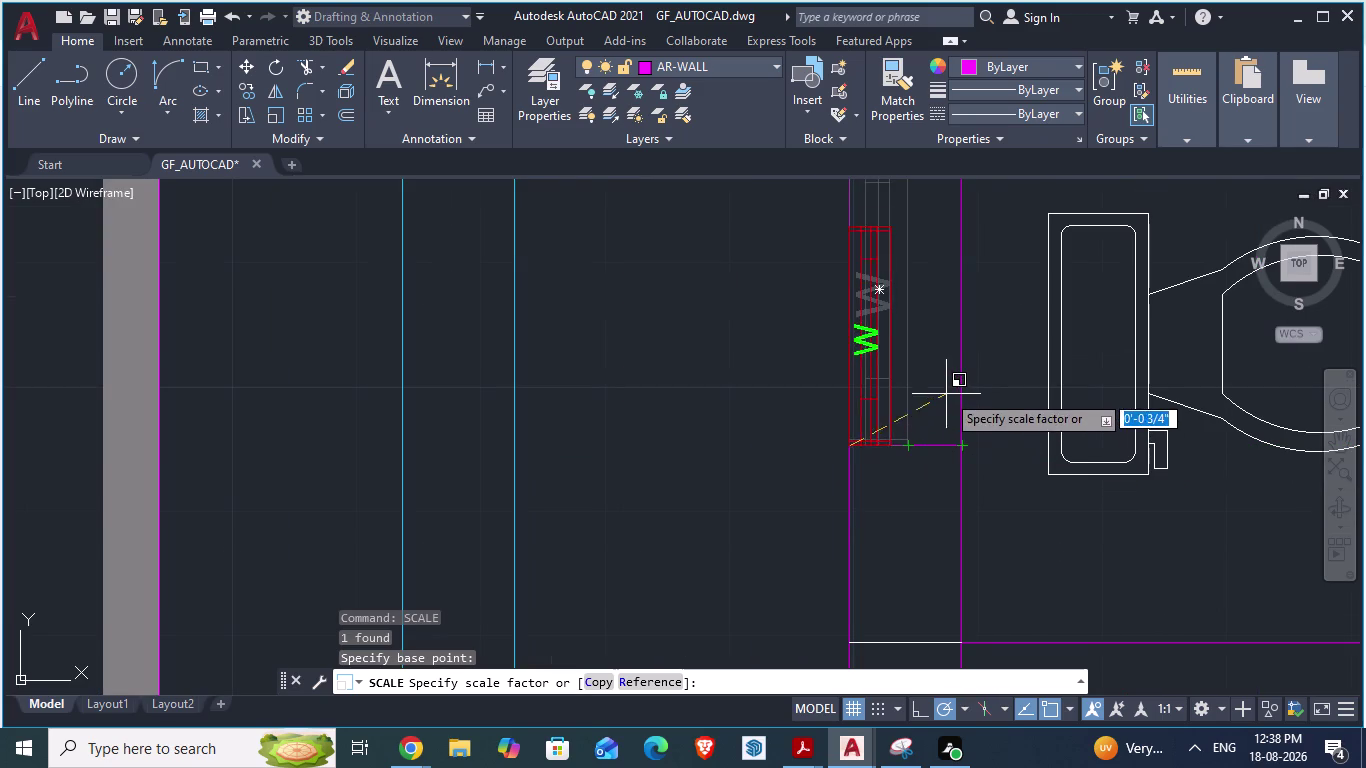
drag(946, 393, 945, 351)
scroll(down, 3)
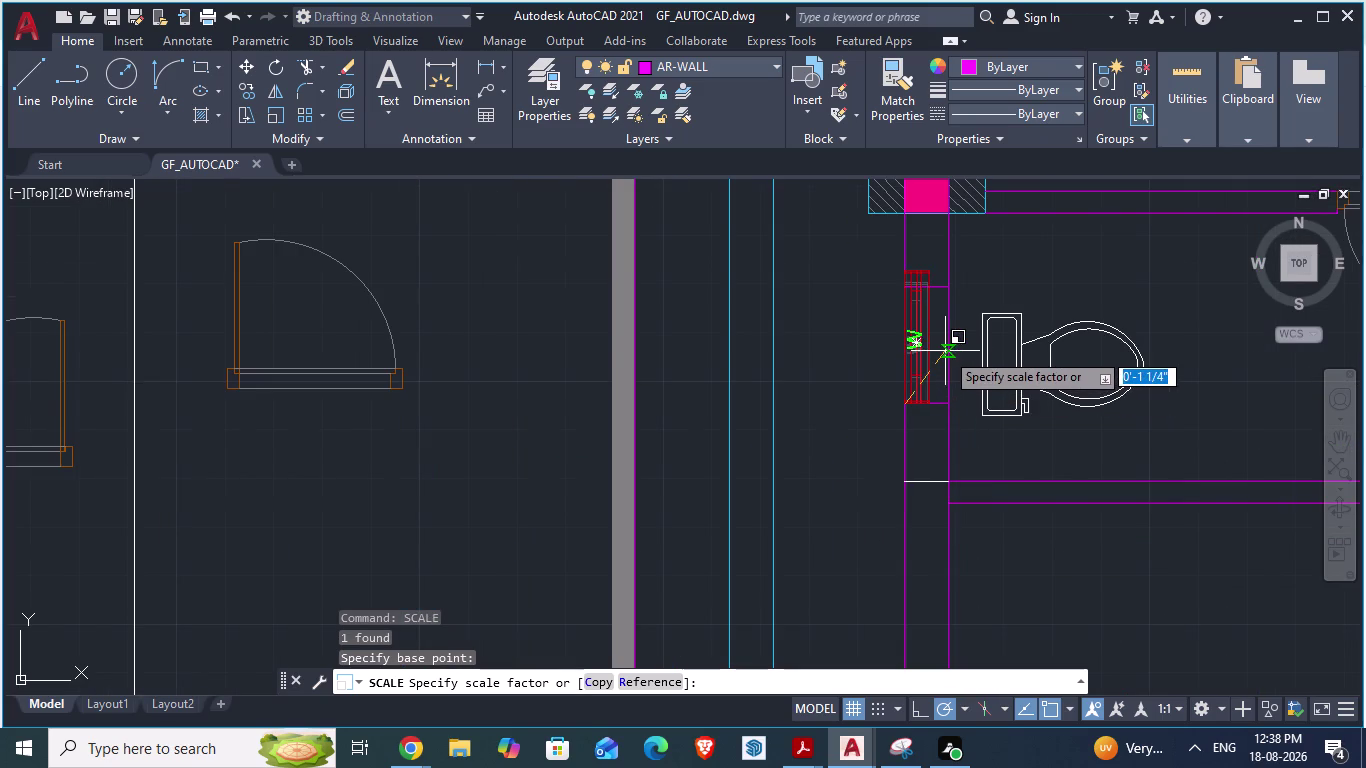
drag(945, 351, 973, 391)
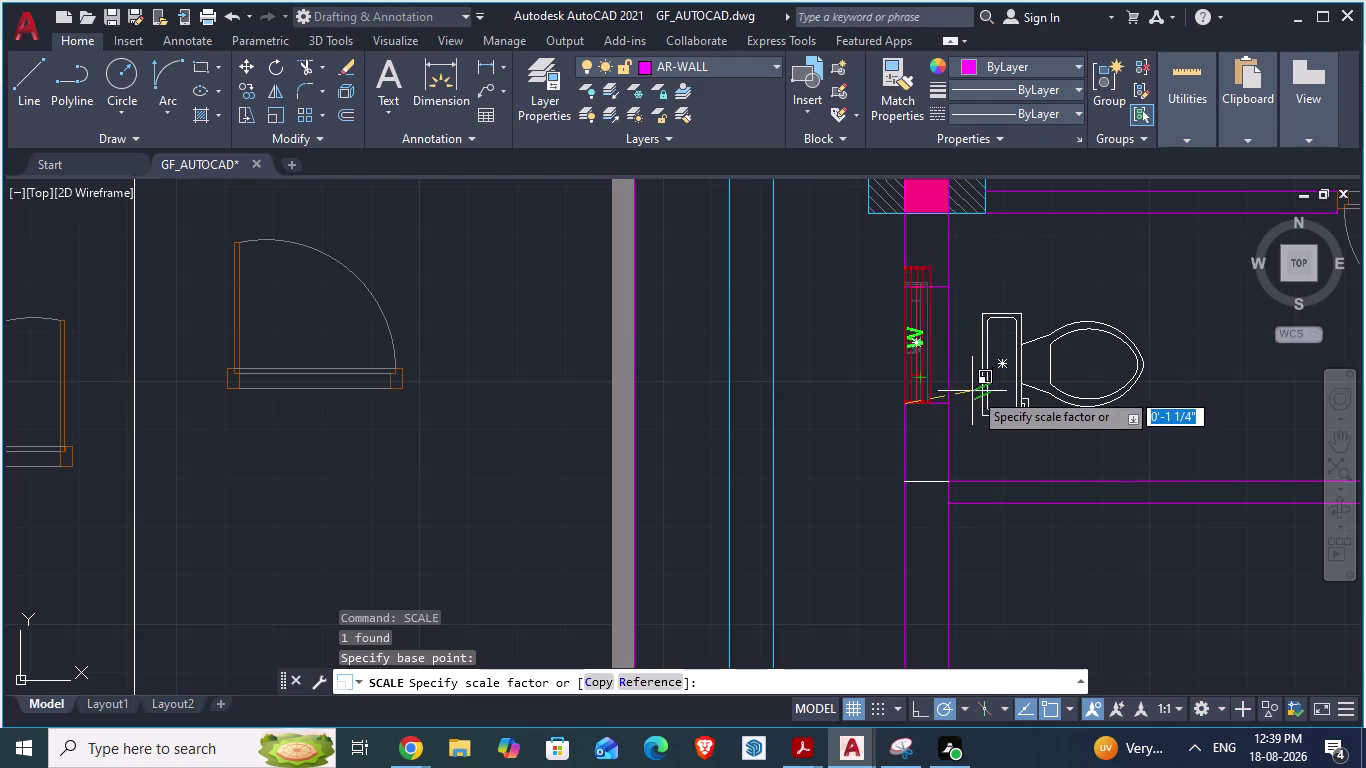
drag(973, 391, 917, 345)
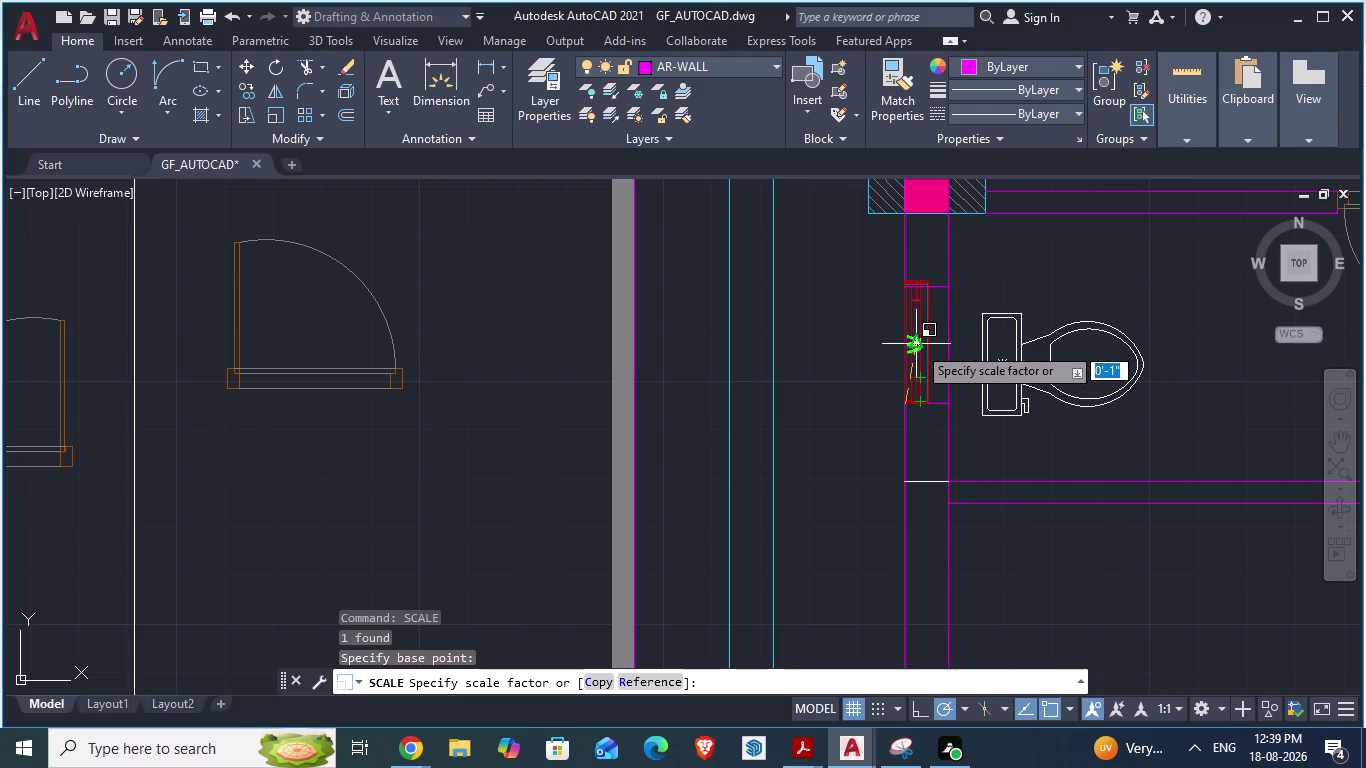
drag(917, 345, 943, 360)
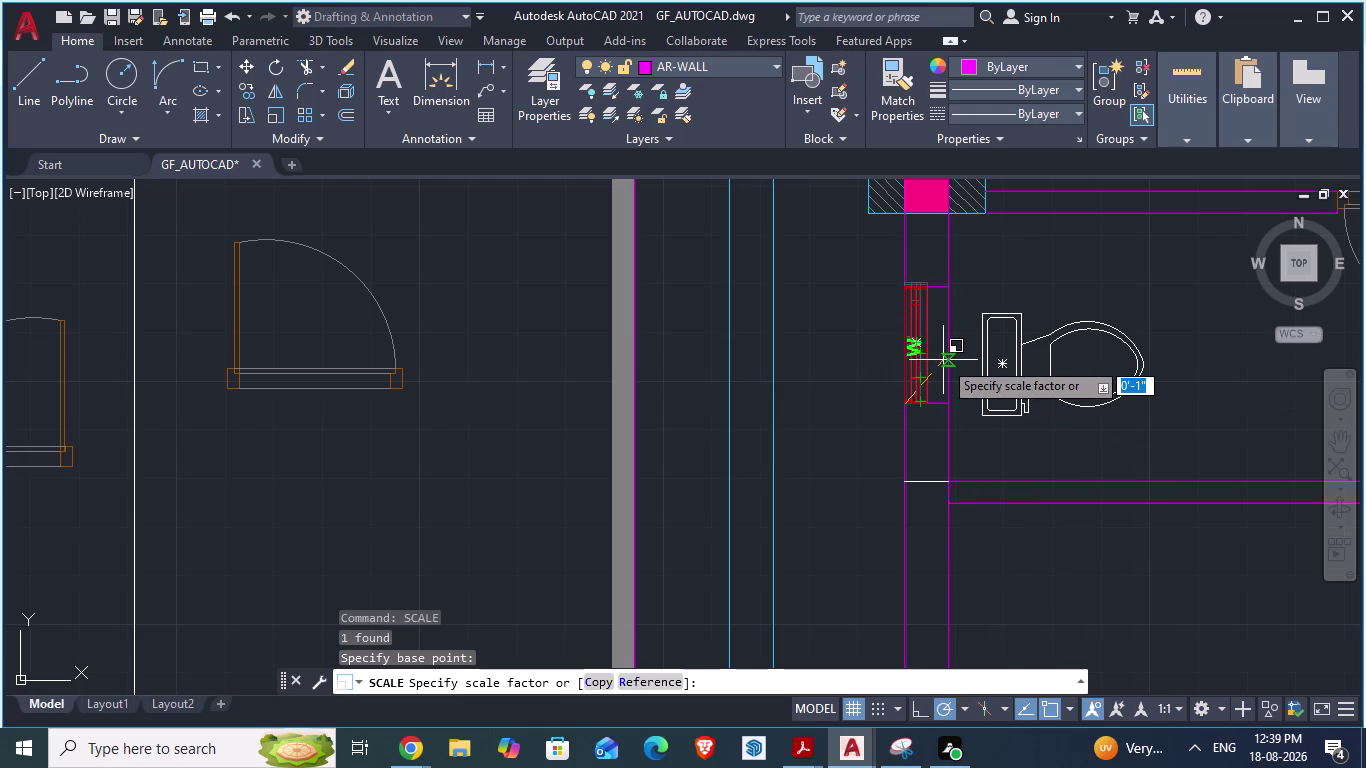
drag(943, 360, 943, 359)
key(Escape)
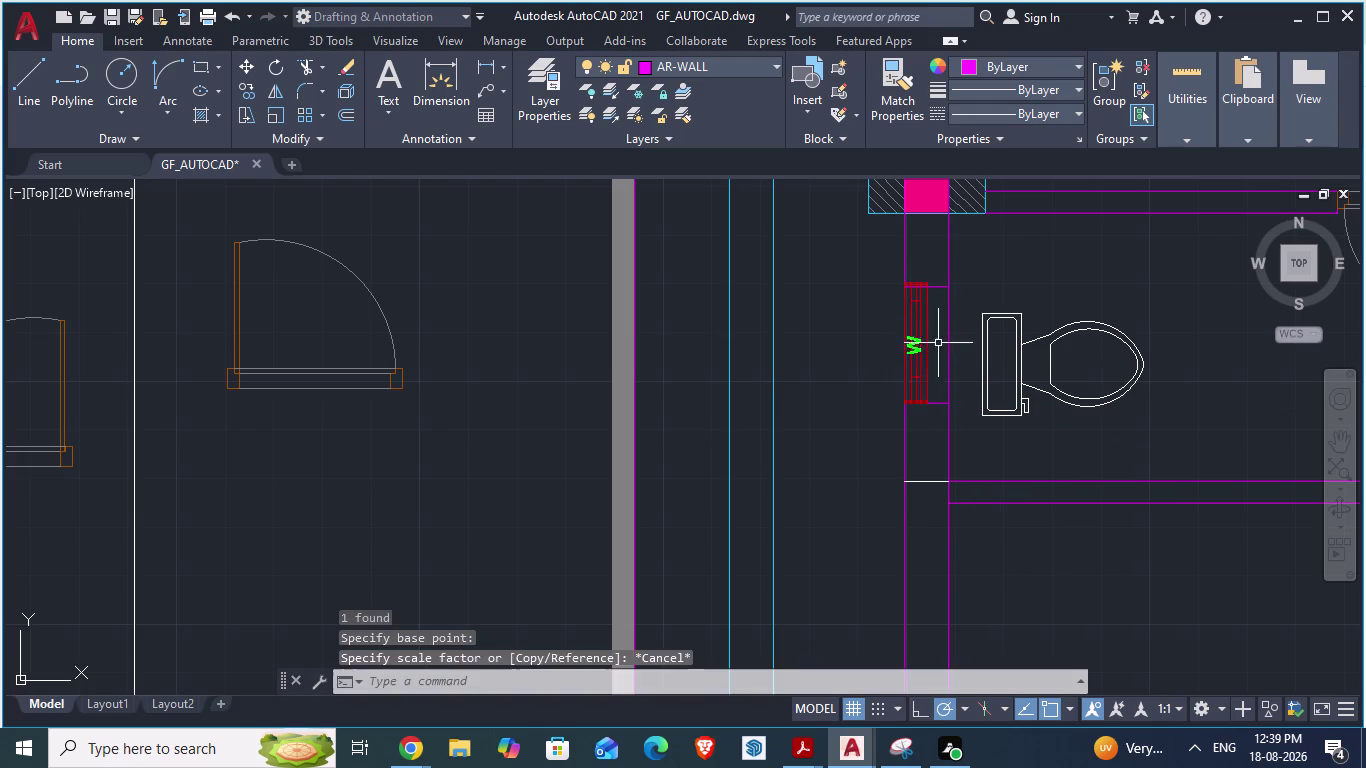
Delete the window block from the partition wall.
click(926, 341)
scroll(up, 3)
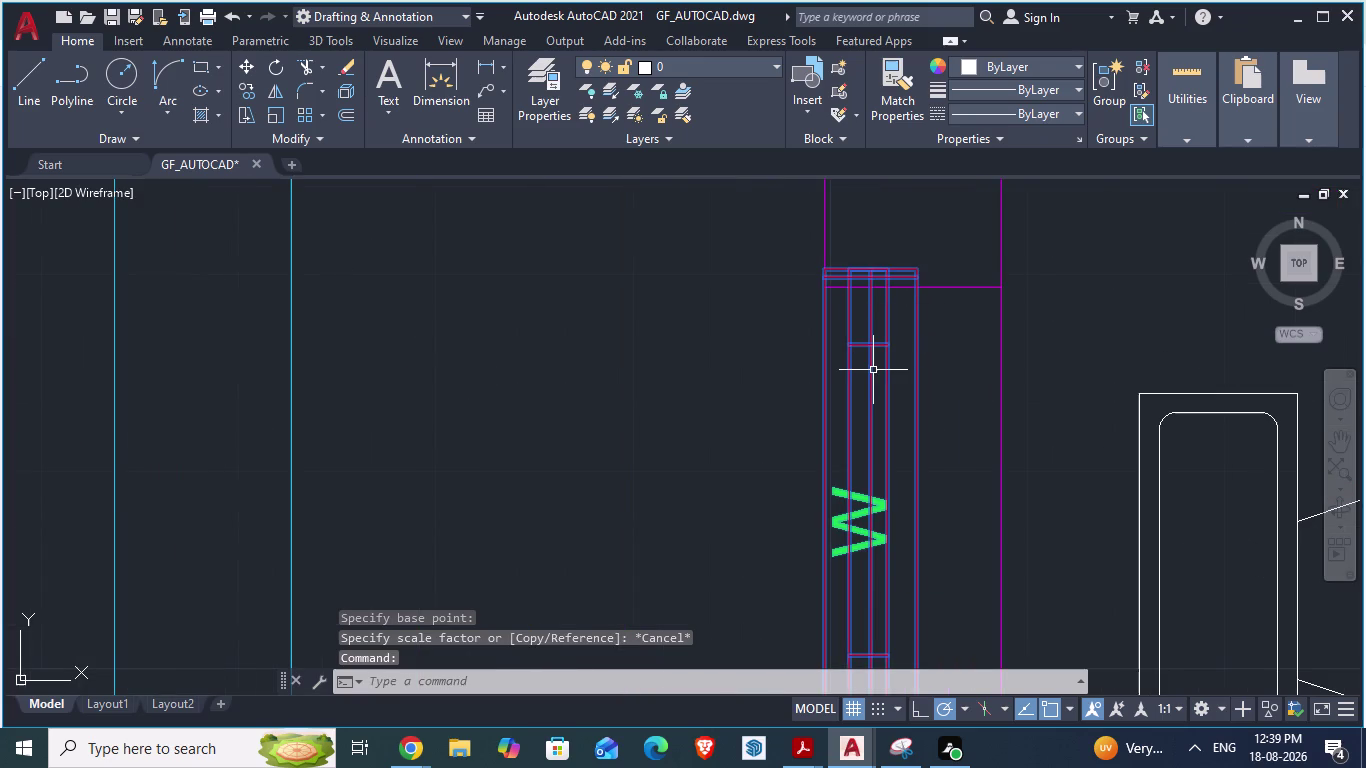
key(Delete)
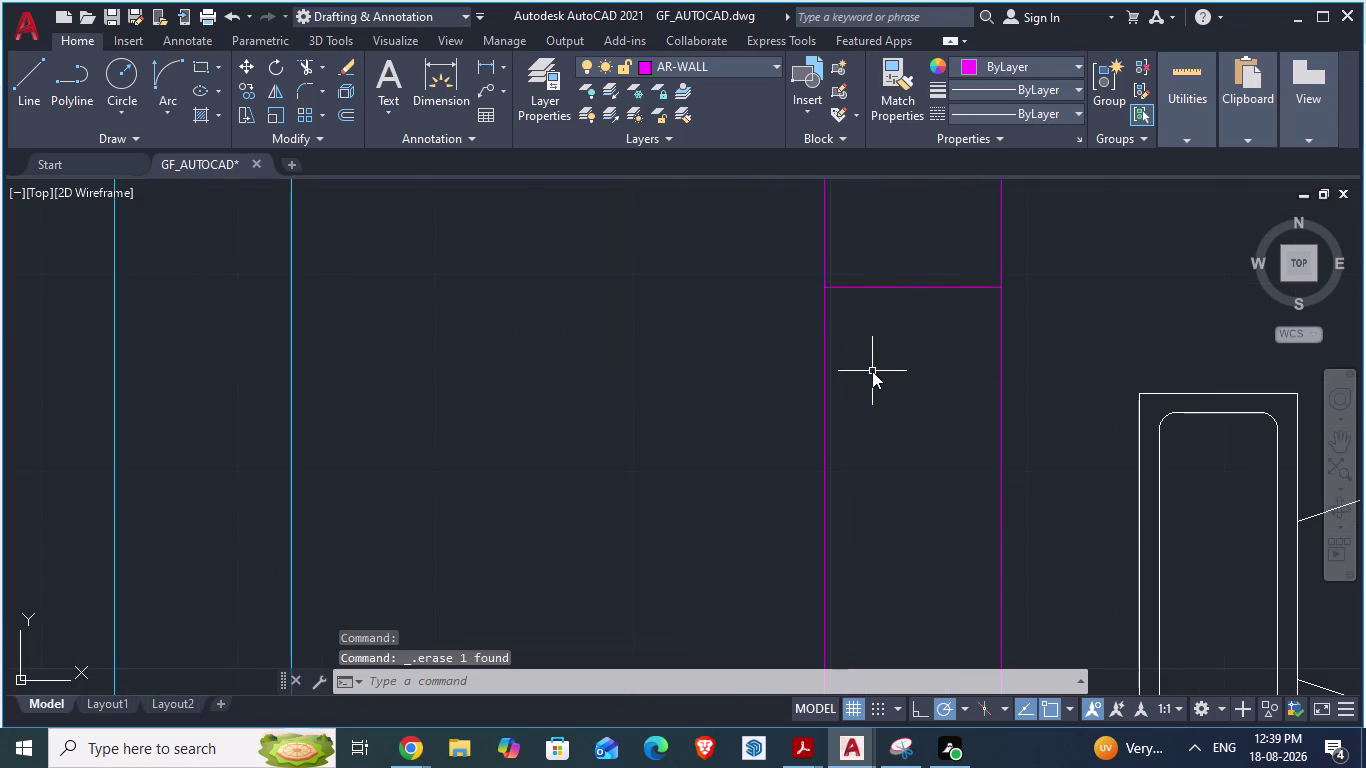
Paste the window block at the partition wall corner beside the WC and select it.
key(ctrl+v)
scroll(down, 3)
scroll(up, 3)
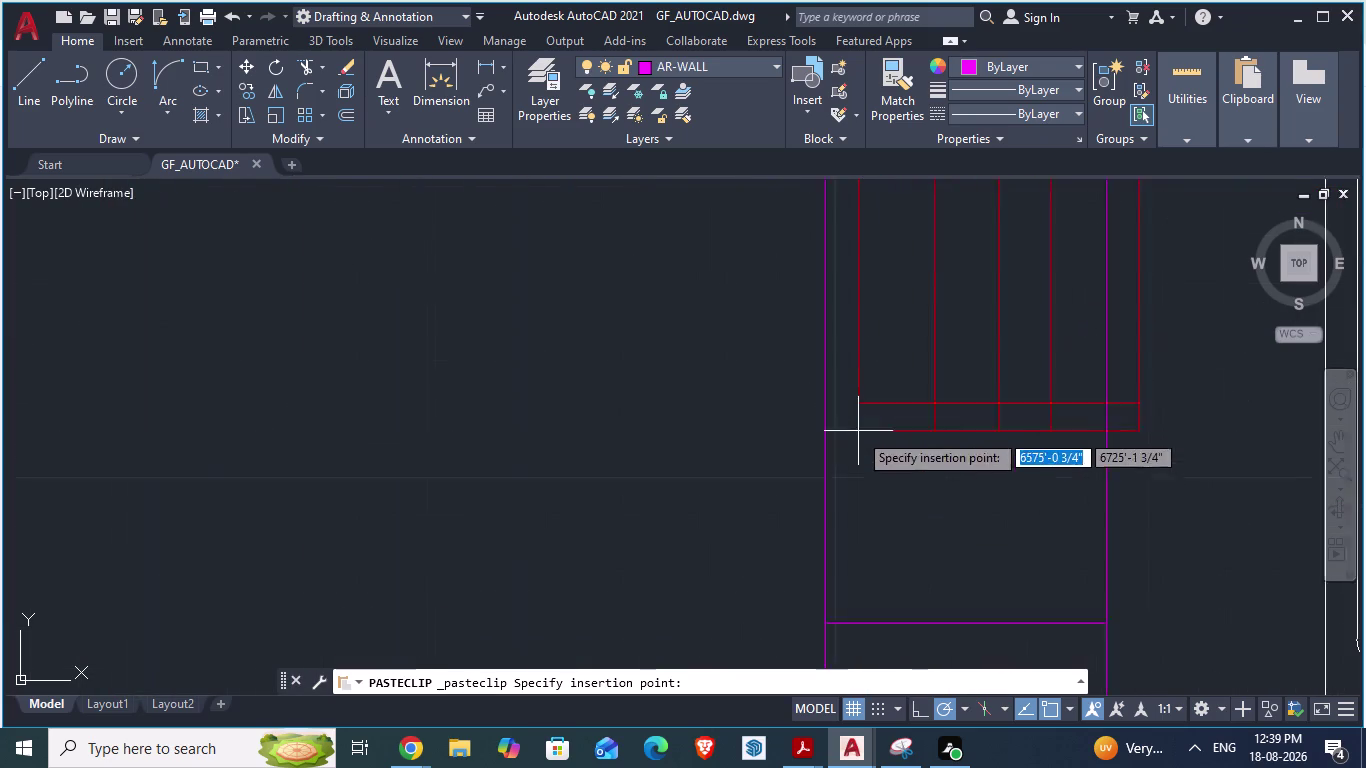
scroll(down, 3)
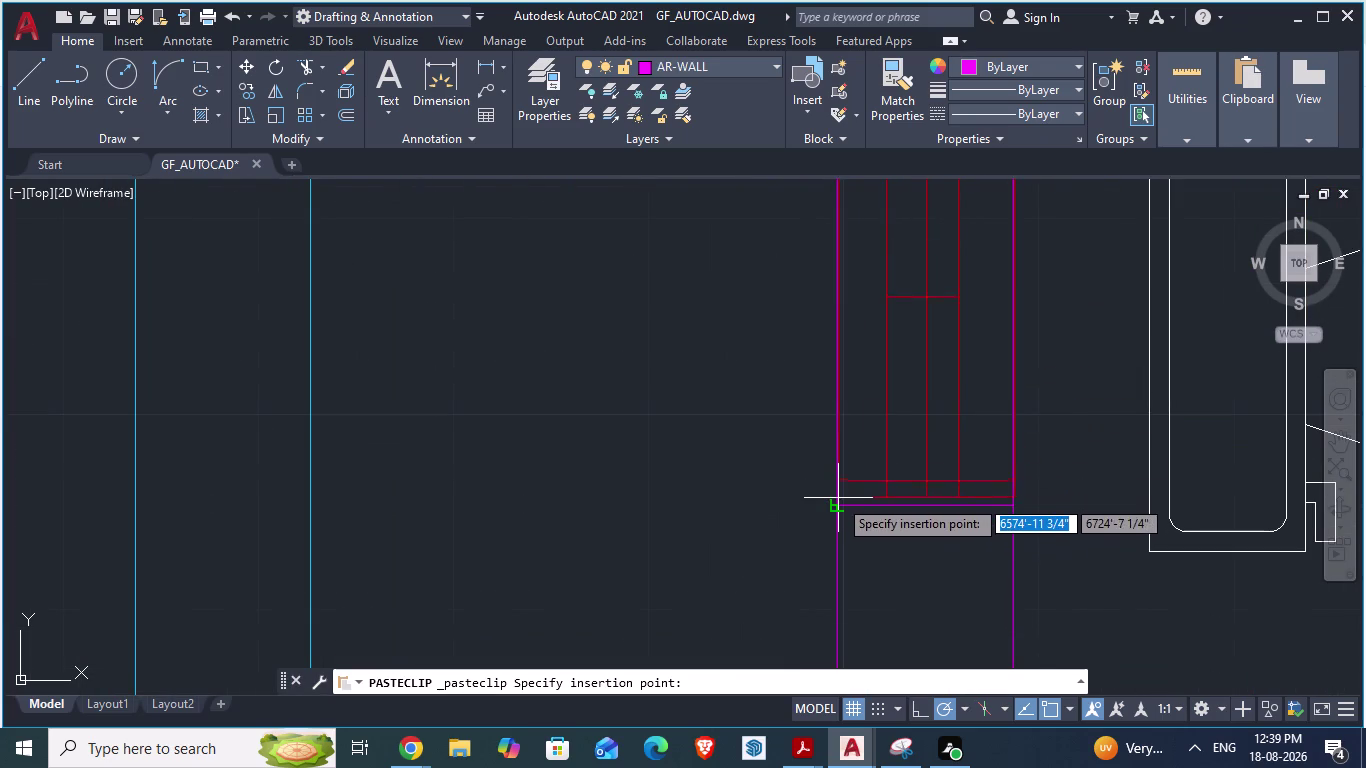
click(838, 498)
scroll(down, 3)
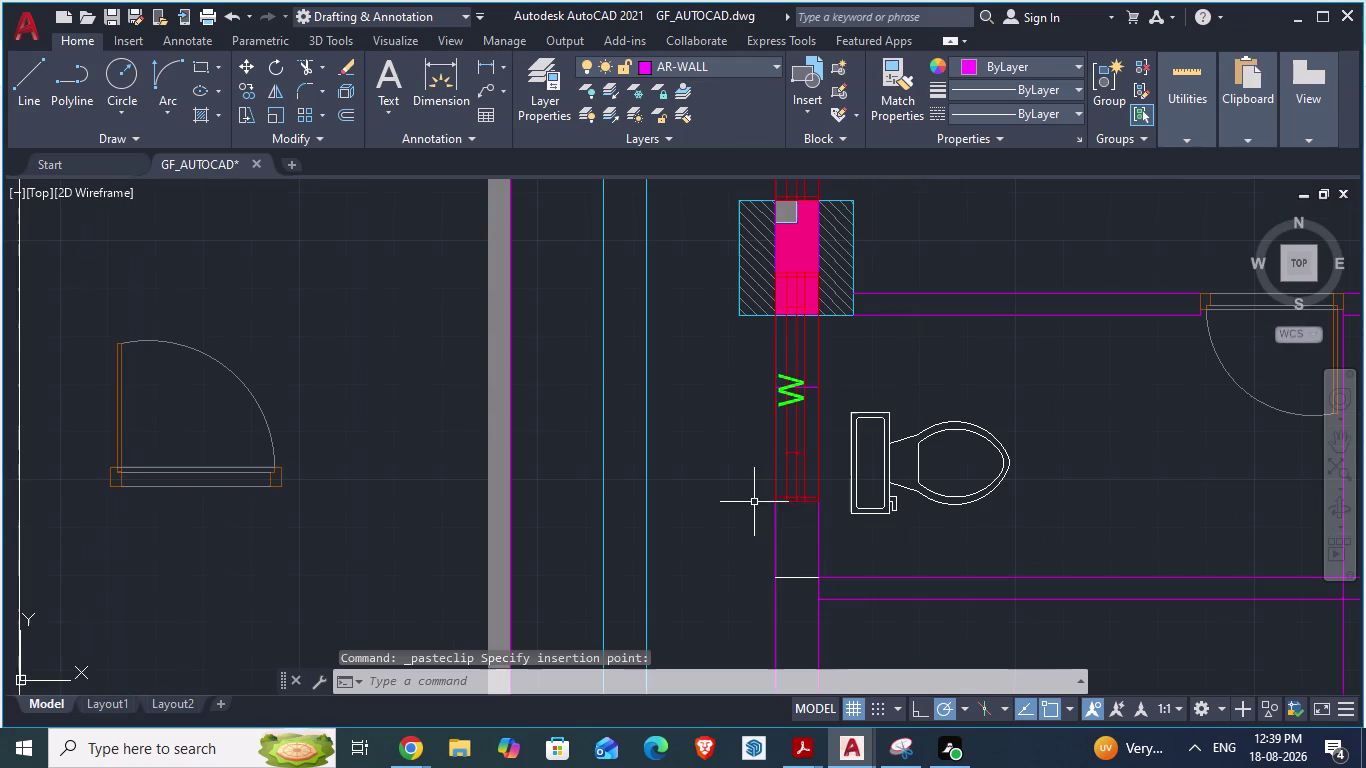
click(796, 370)
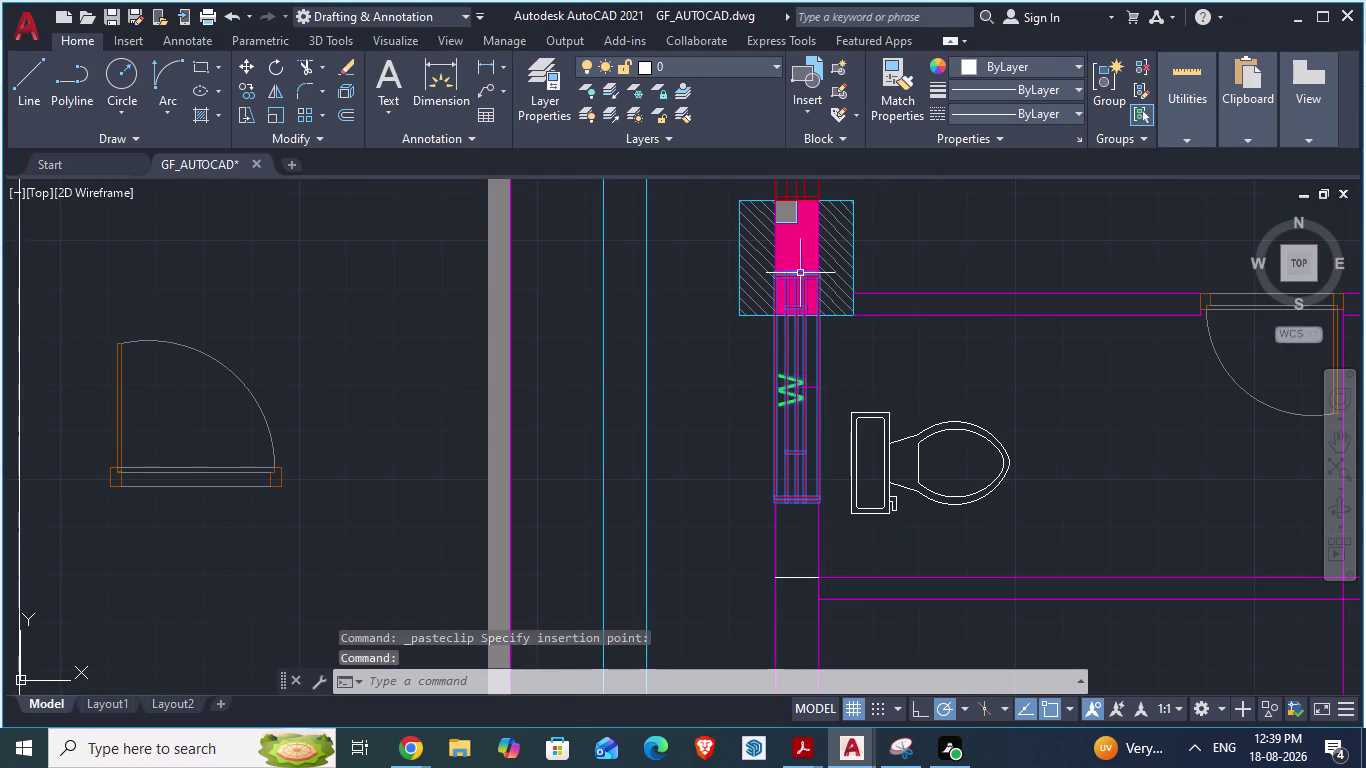
scroll(up, 3)
text(s)
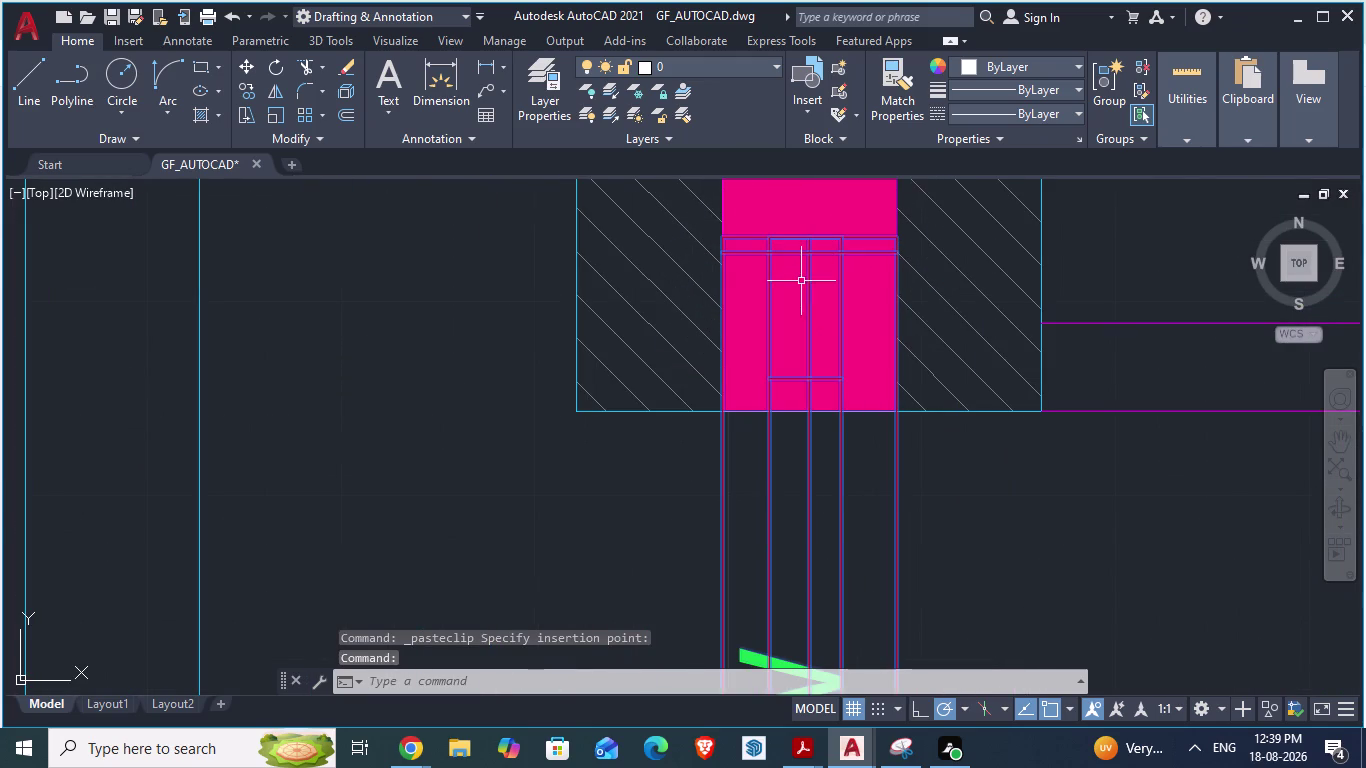
text(c)
key(Return)
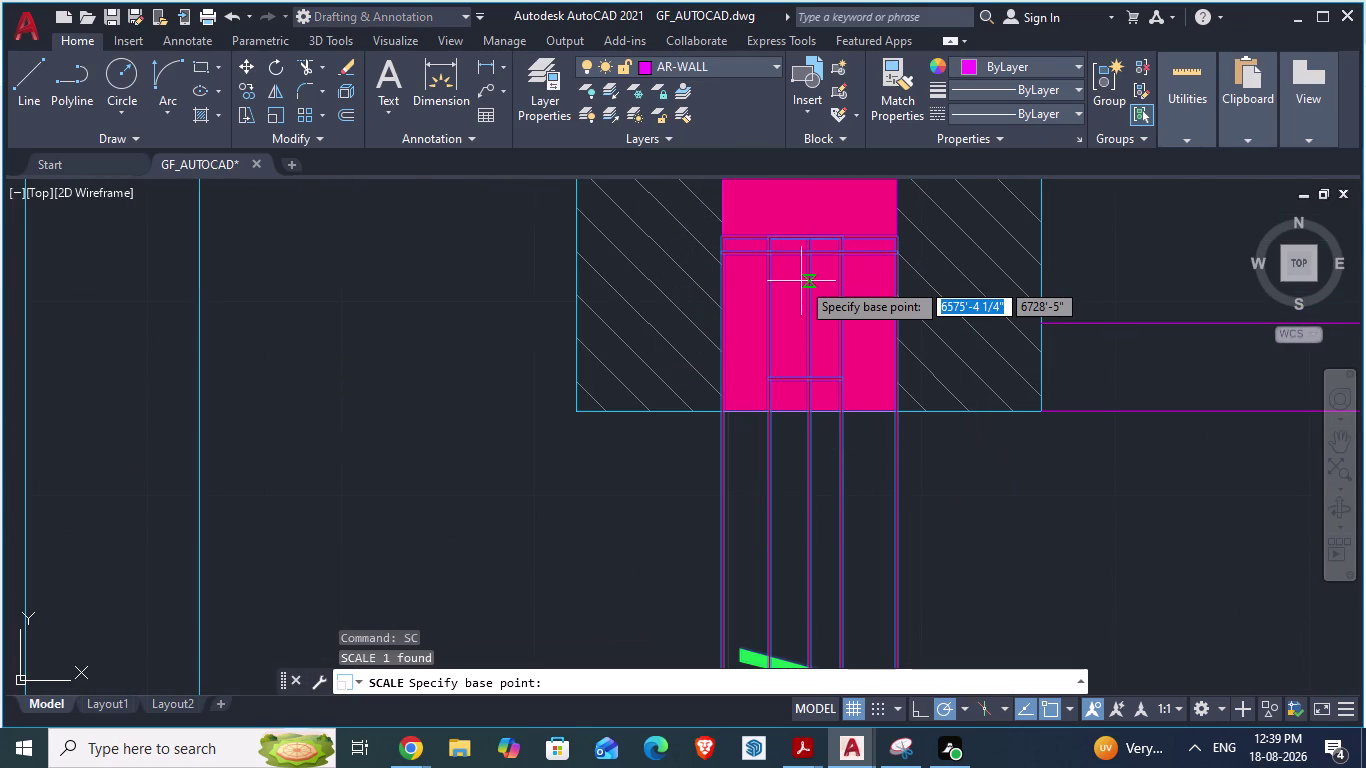
drag(807, 232, 804, 425)
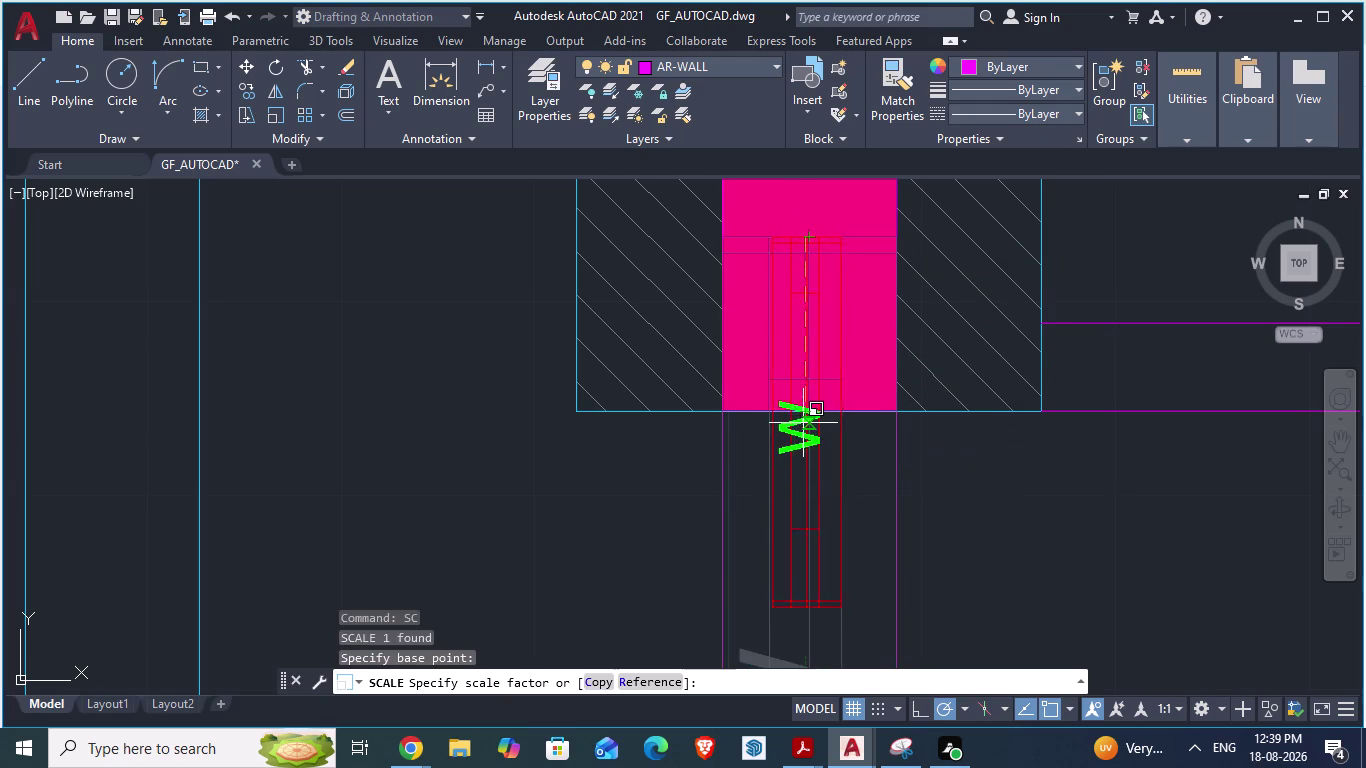
drag(804, 425, 802, 460)
scroll(down, 3)
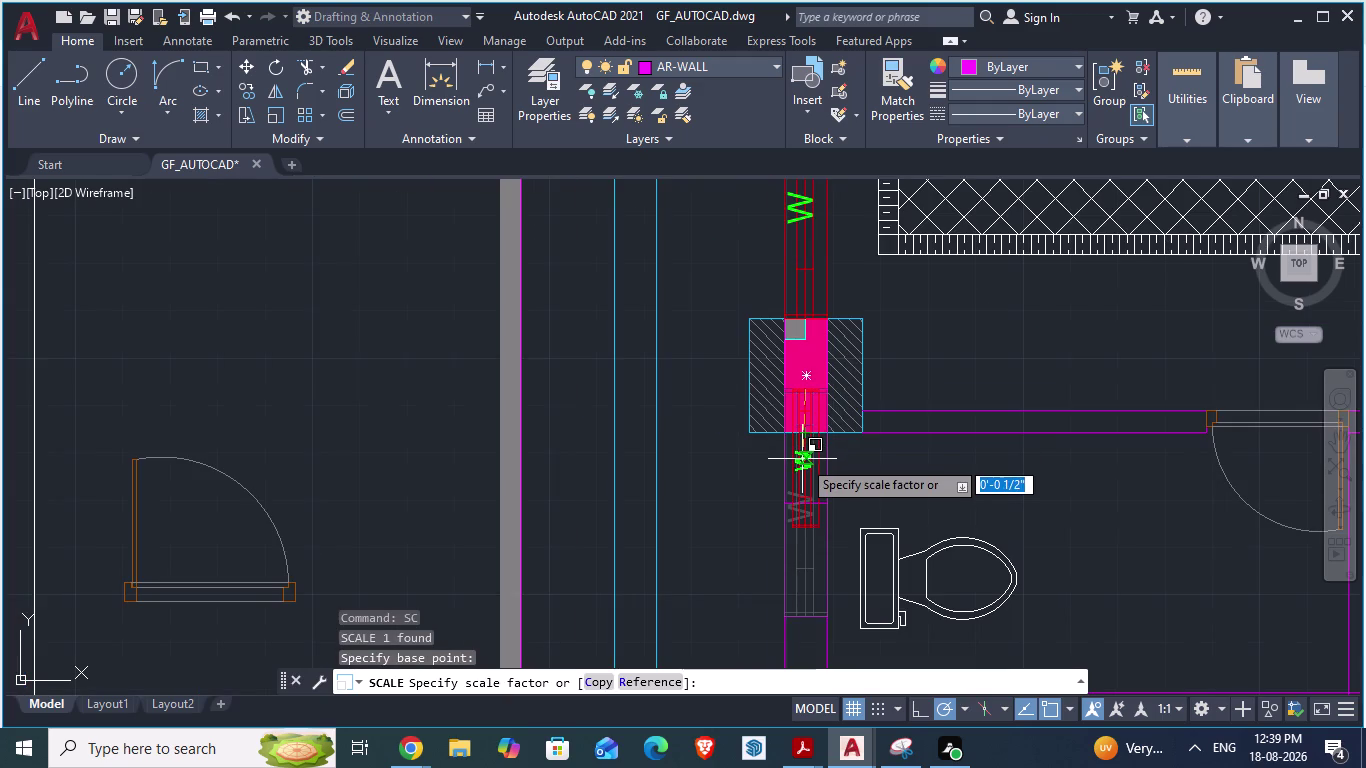
key(Escape)
key(ctrl+z)
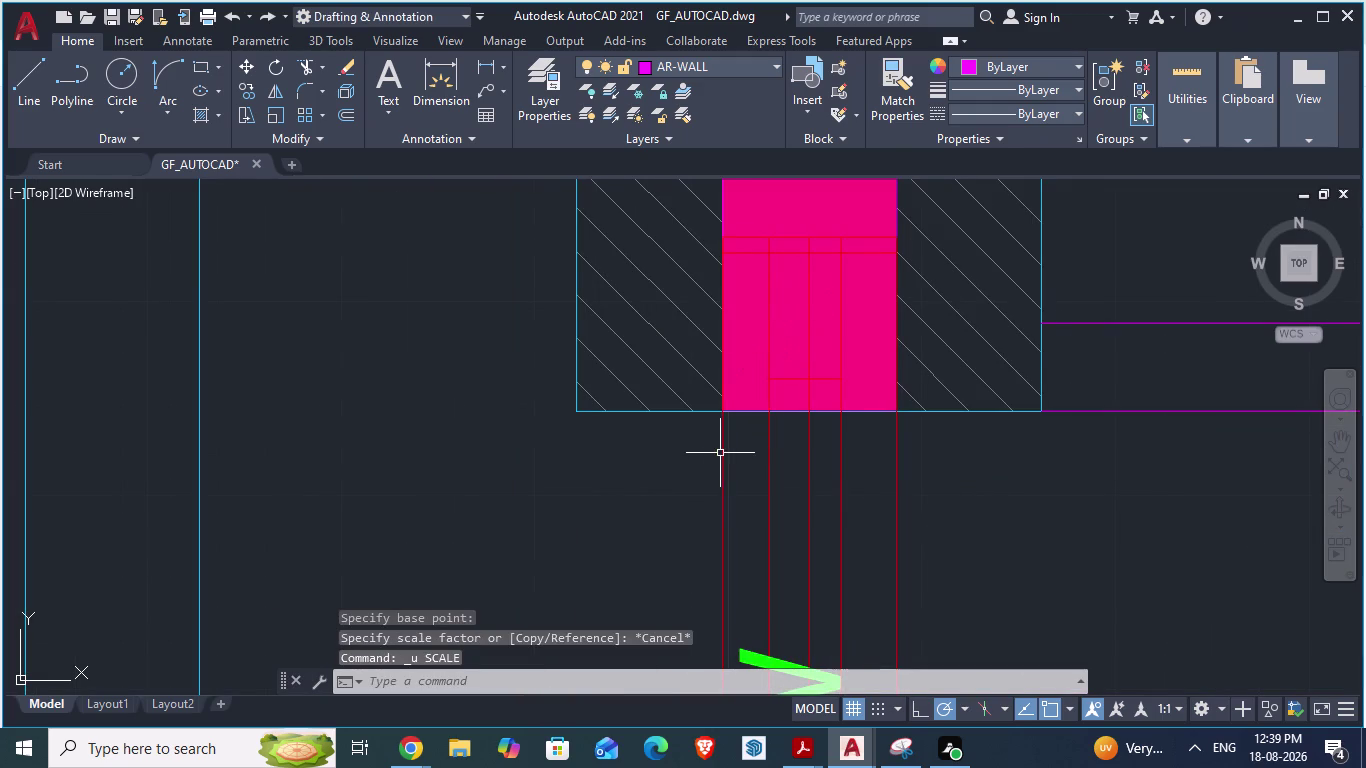
click(720, 453)
scroll(down, 3)
text(s)
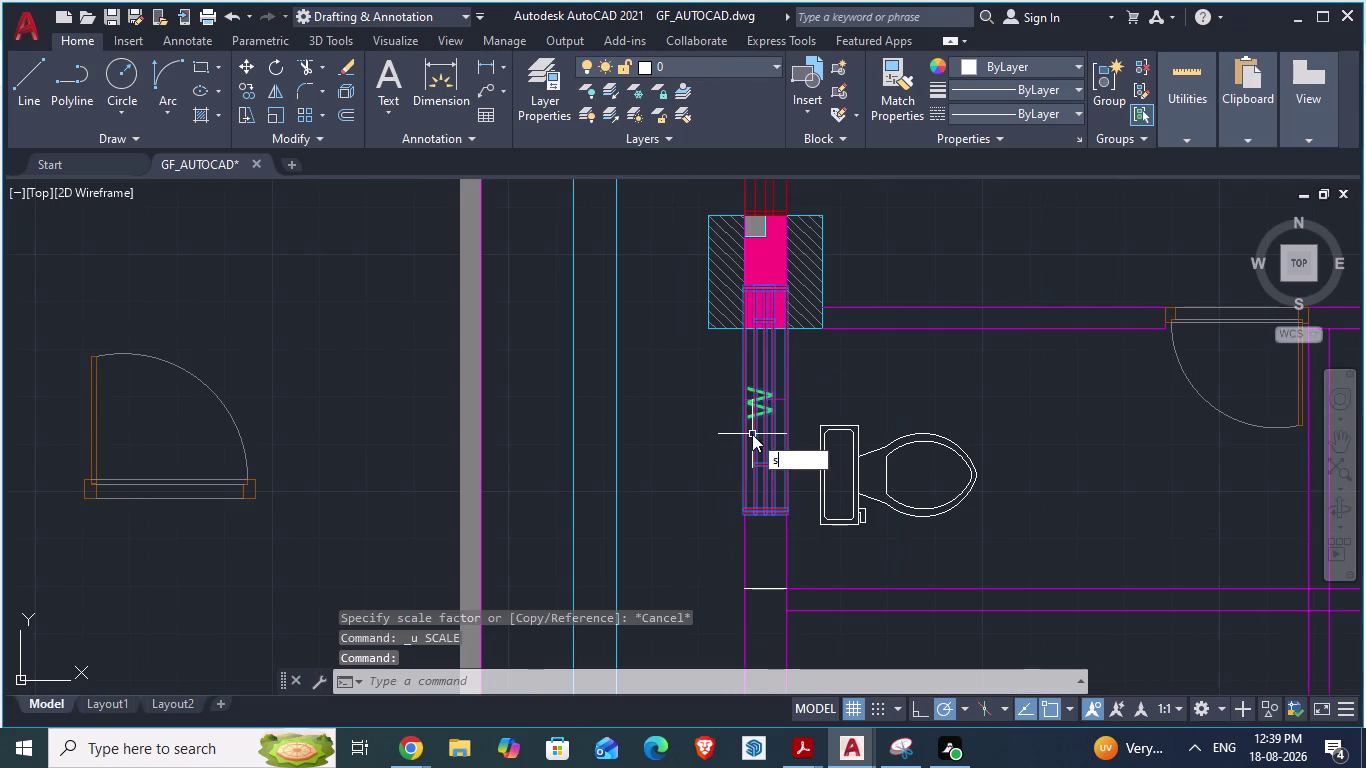
text(c)
key(Return)
scroll(up, 3)
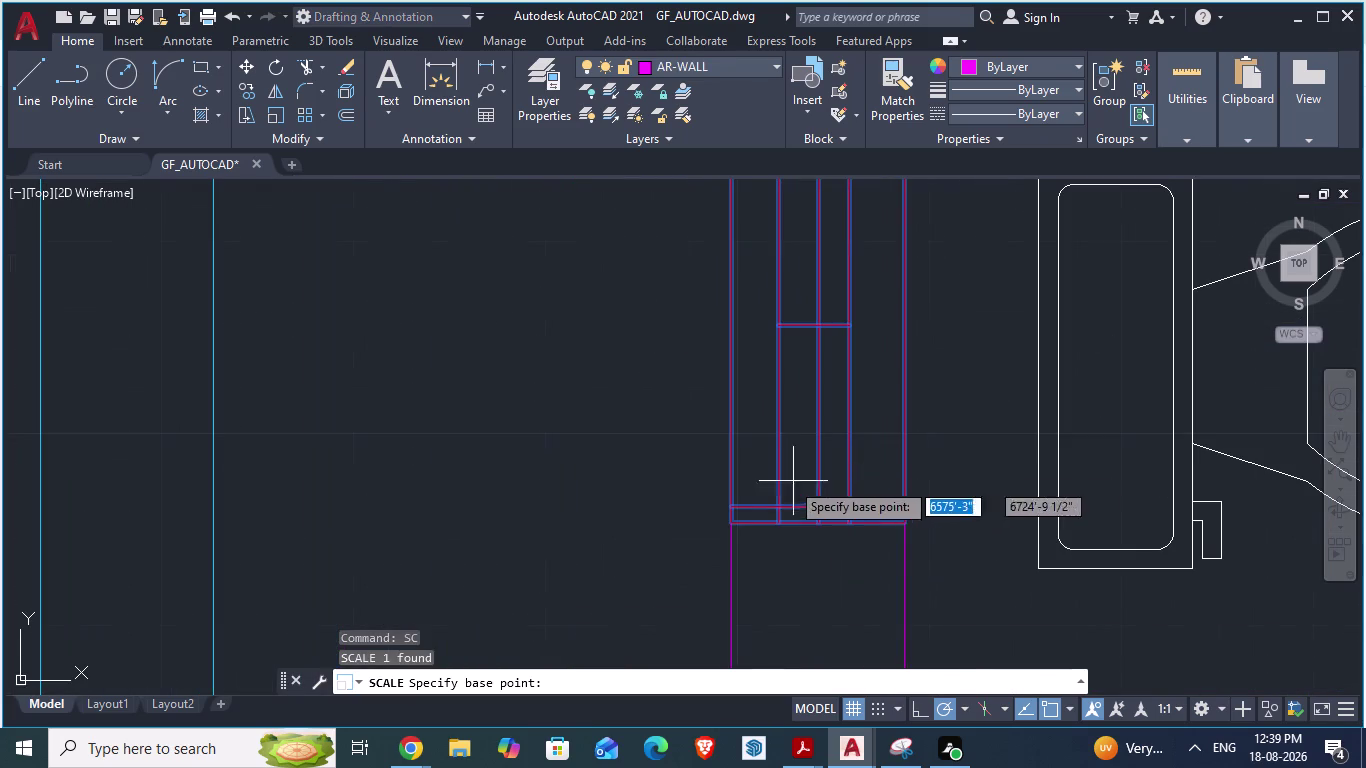
scroll(up, 3)
scroll(down, 3)
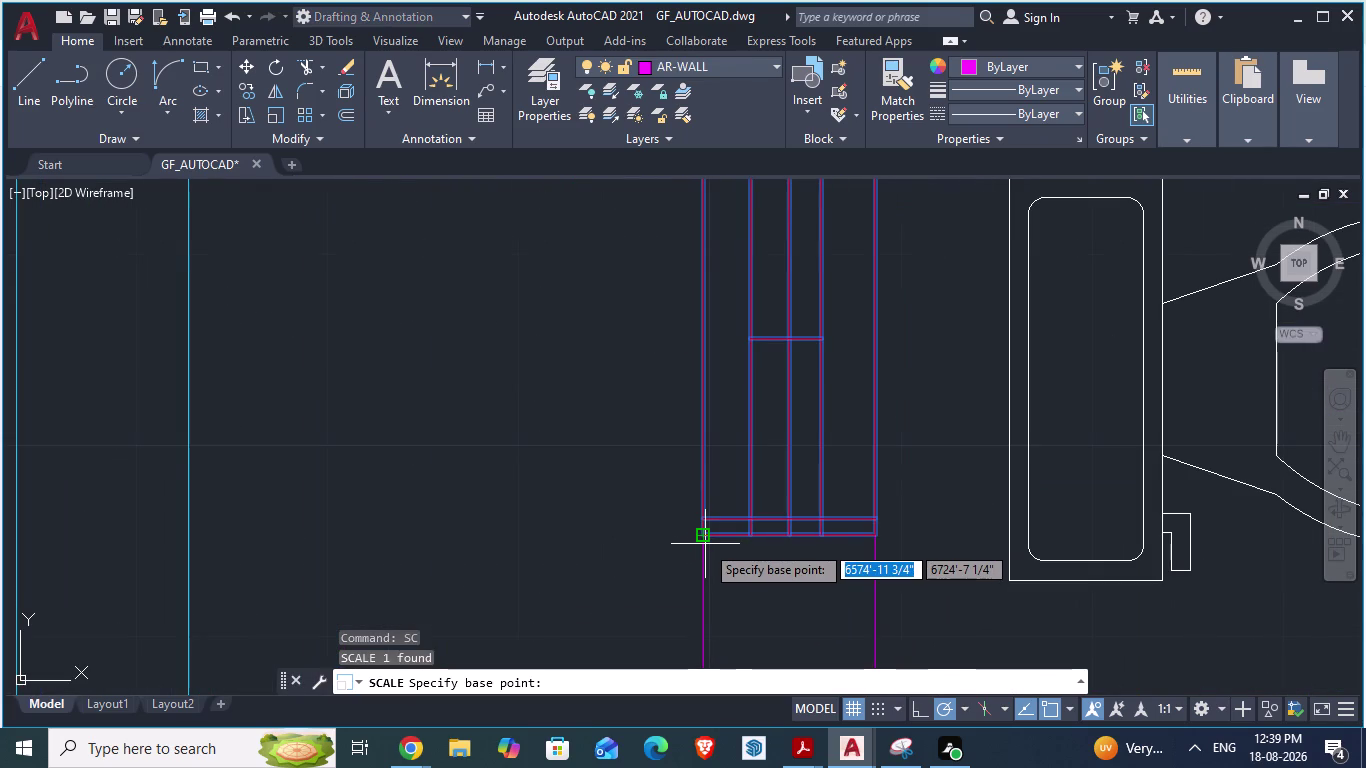
drag(705, 544, 707, 479)
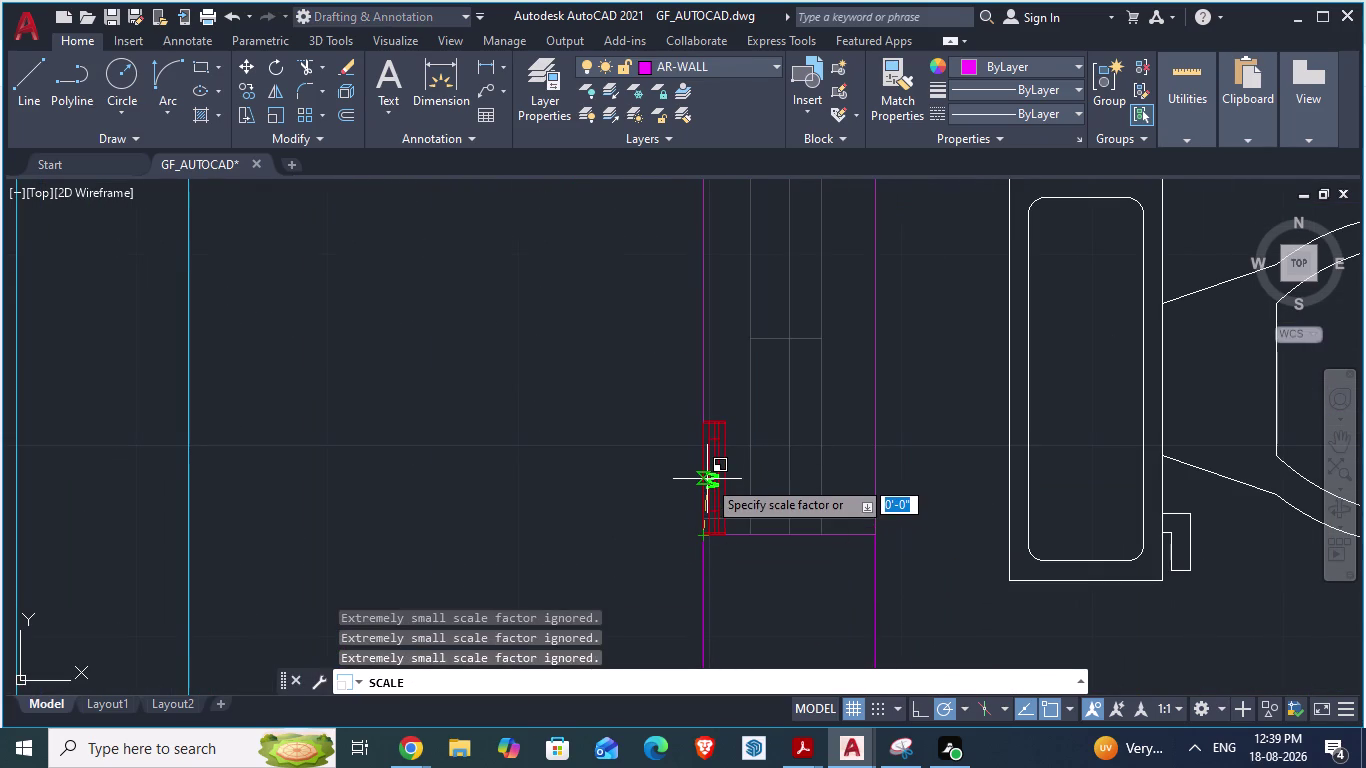
drag(707, 479, 724, 429)
scroll(down, 3)
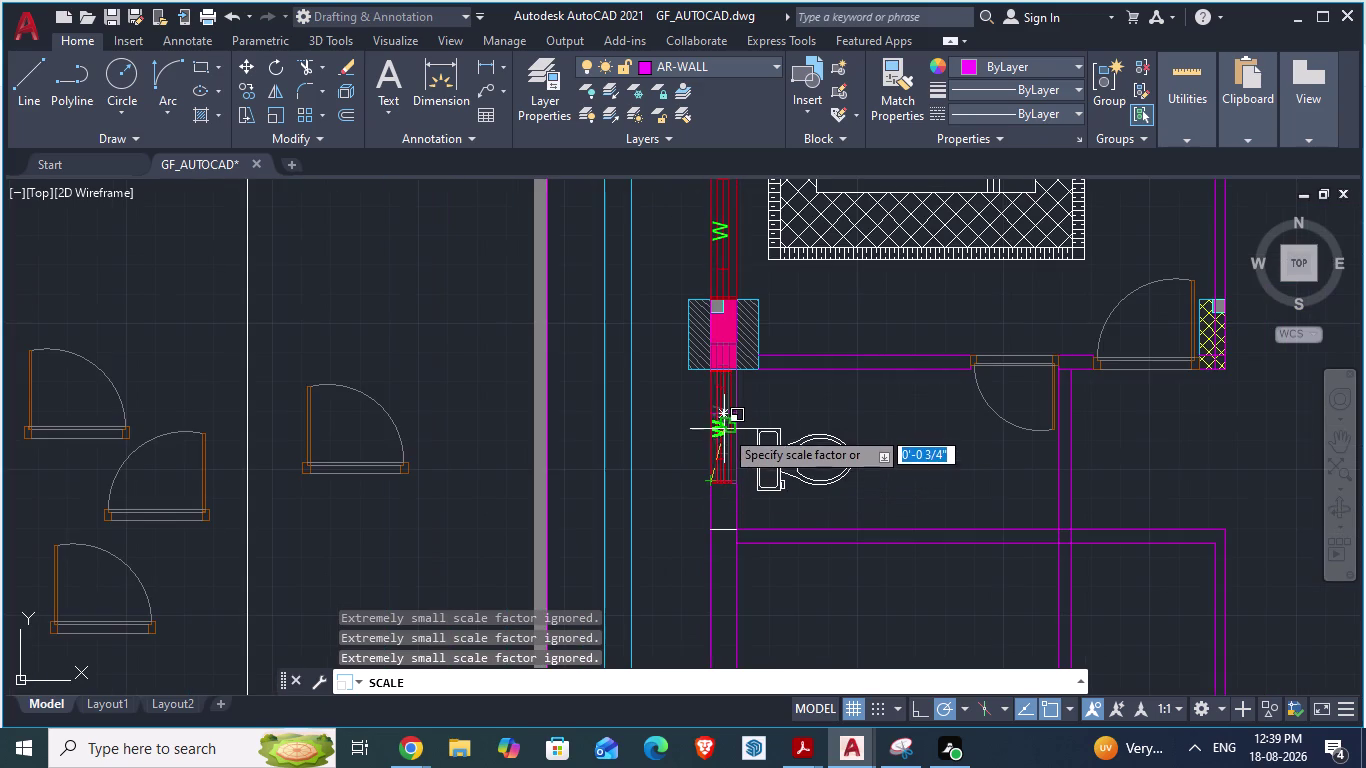
drag(724, 429, 742, 440)
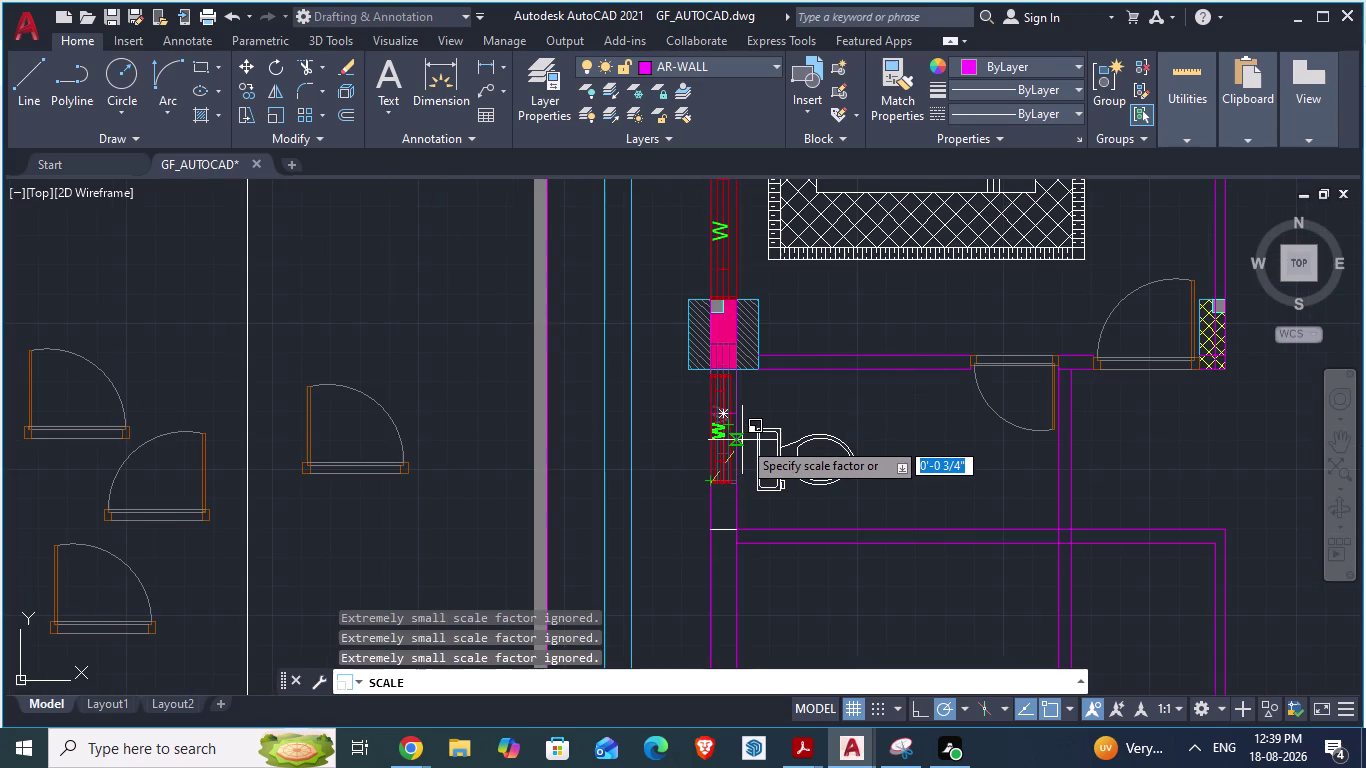
drag(742, 440, 734, 472)
scroll(up, 3)
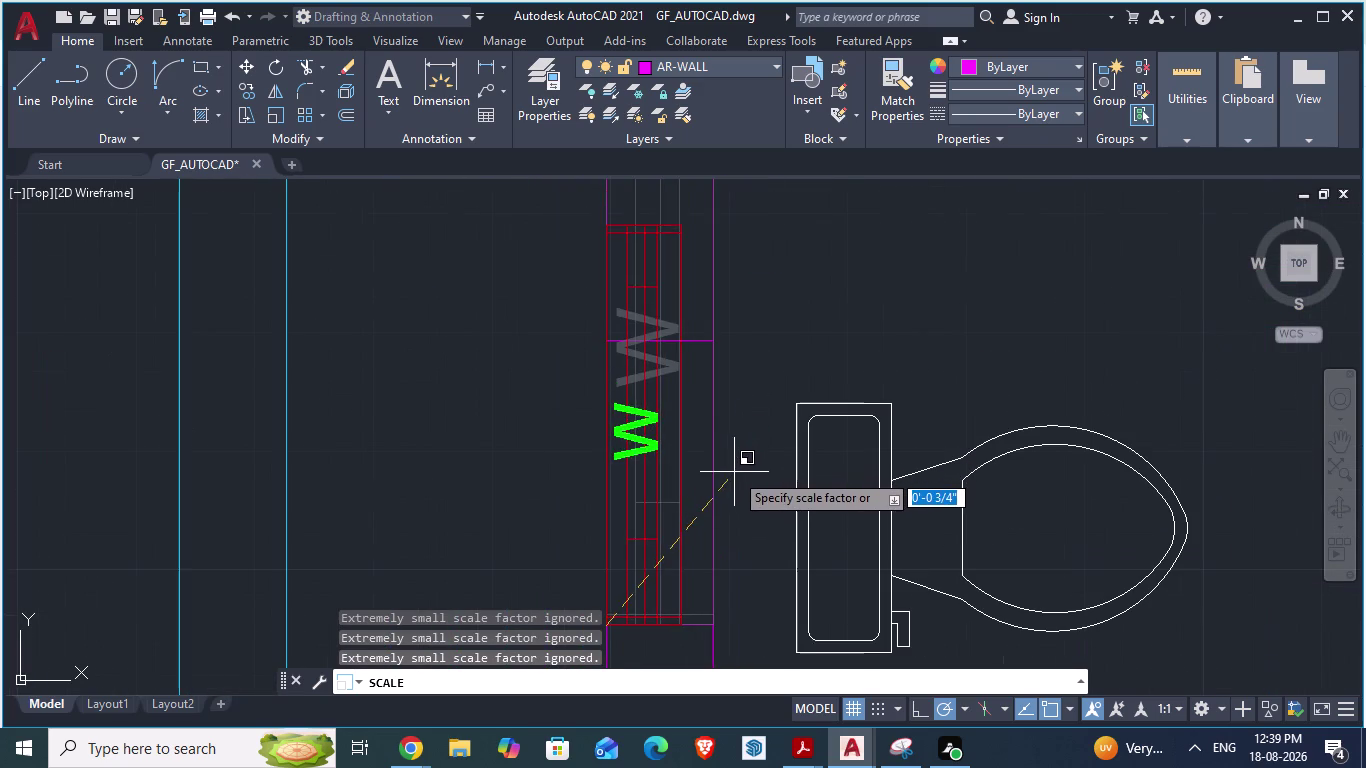
drag(734, 472, 613, 366)
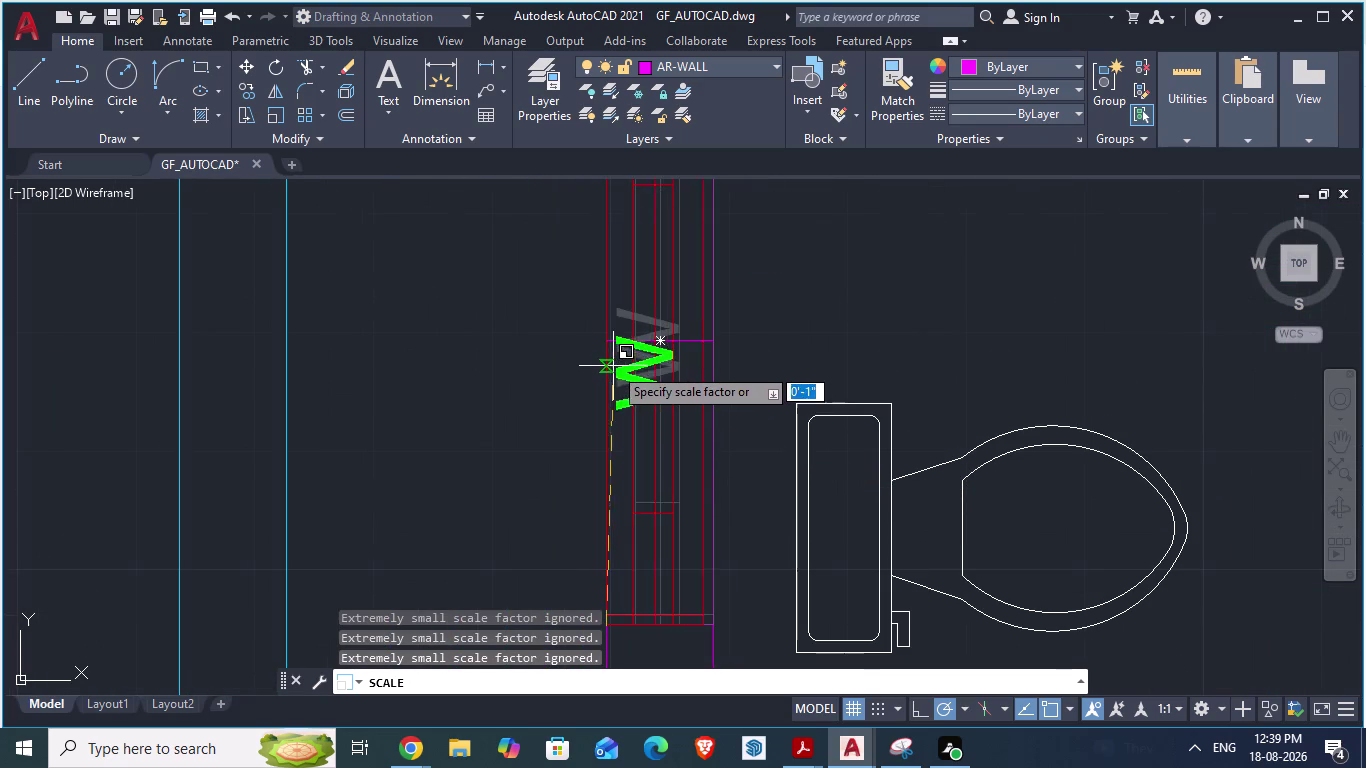
drag(613, 366, 608, 345)
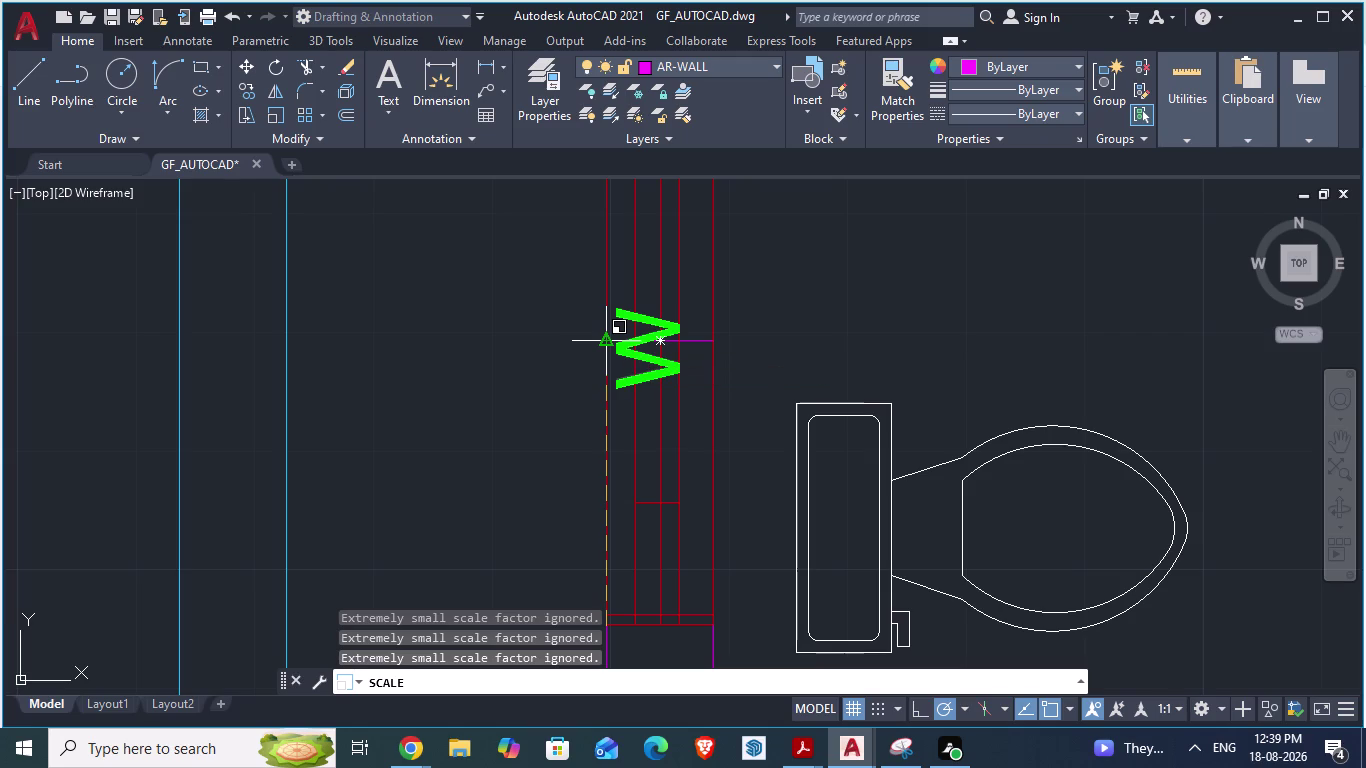
drag(608, 345, 606, 362)
scroll(down, 3)
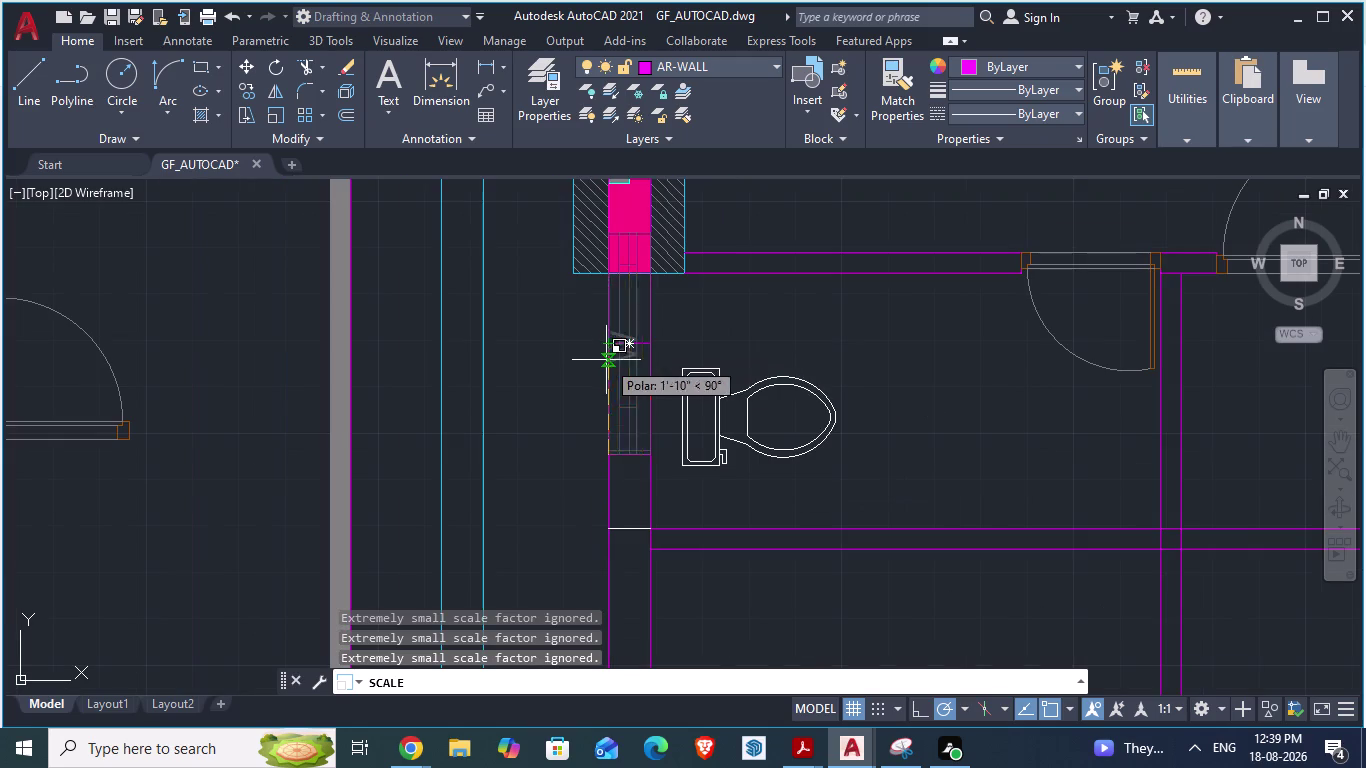
drag(606, 362, 609, 392)
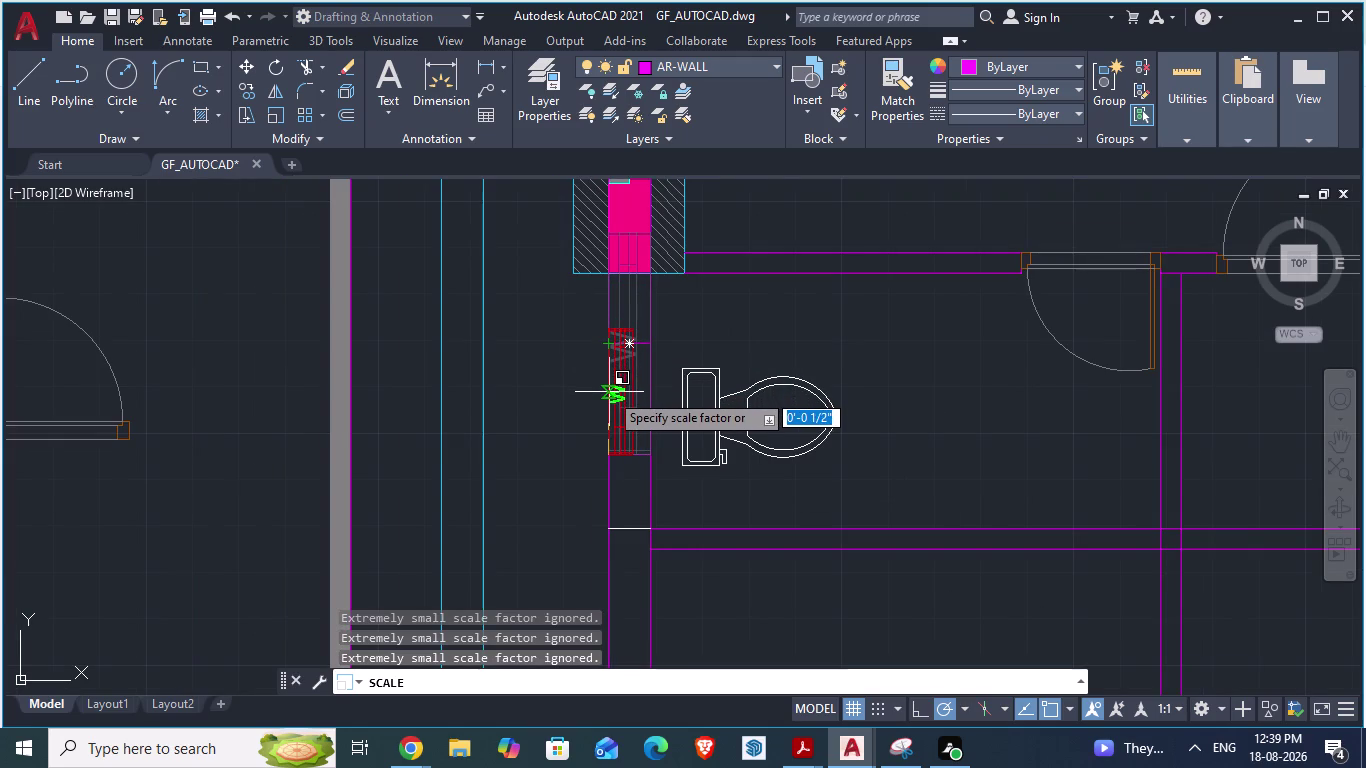
drag(609, 392, 646, 392)
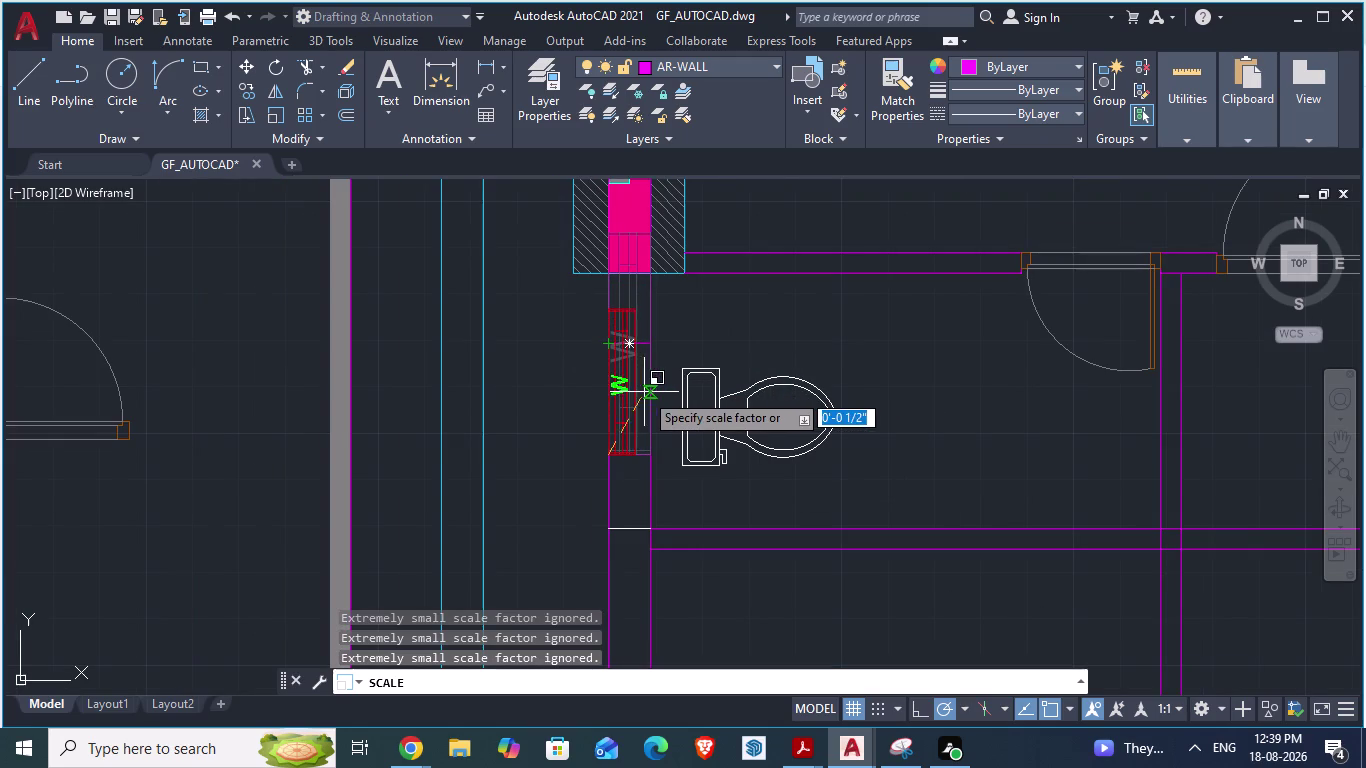
drag(646, 392, 648, 401)
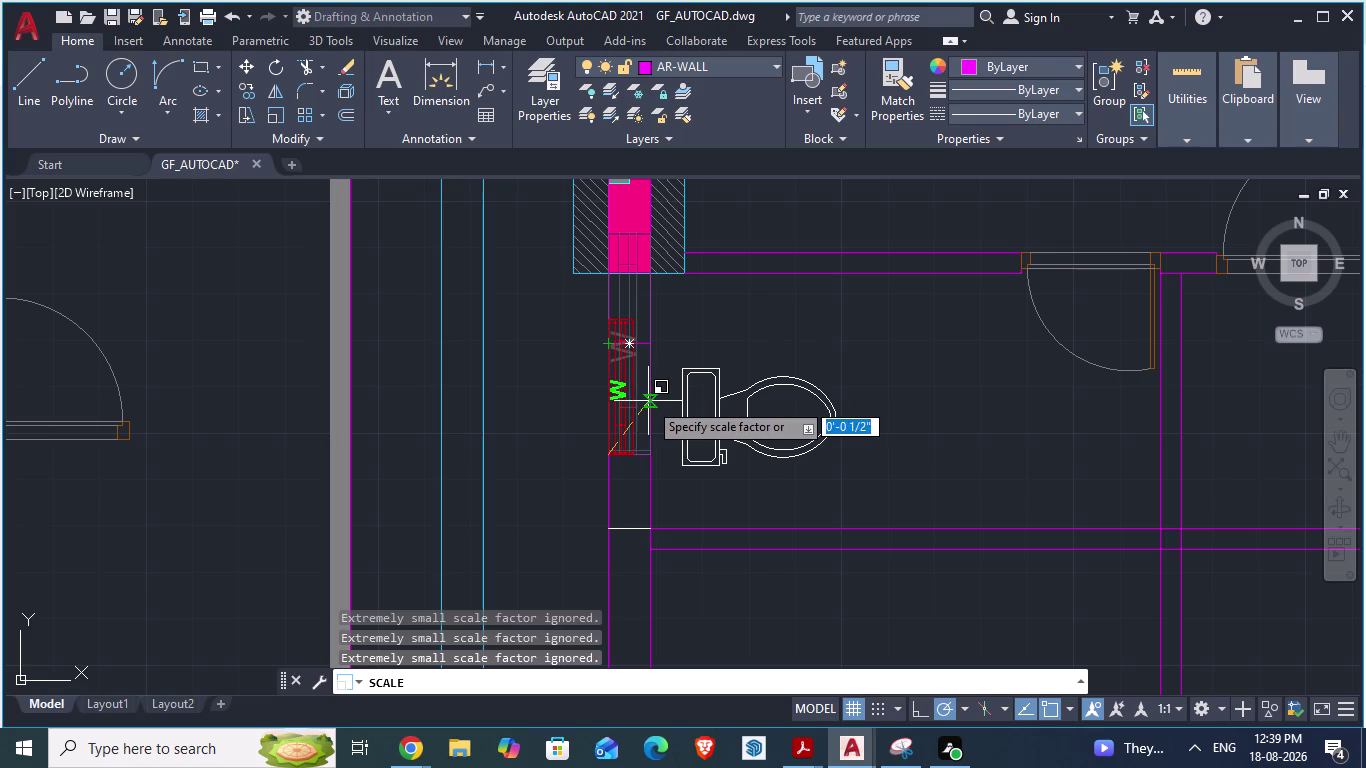
key(Escape)
key(ctrl+z)
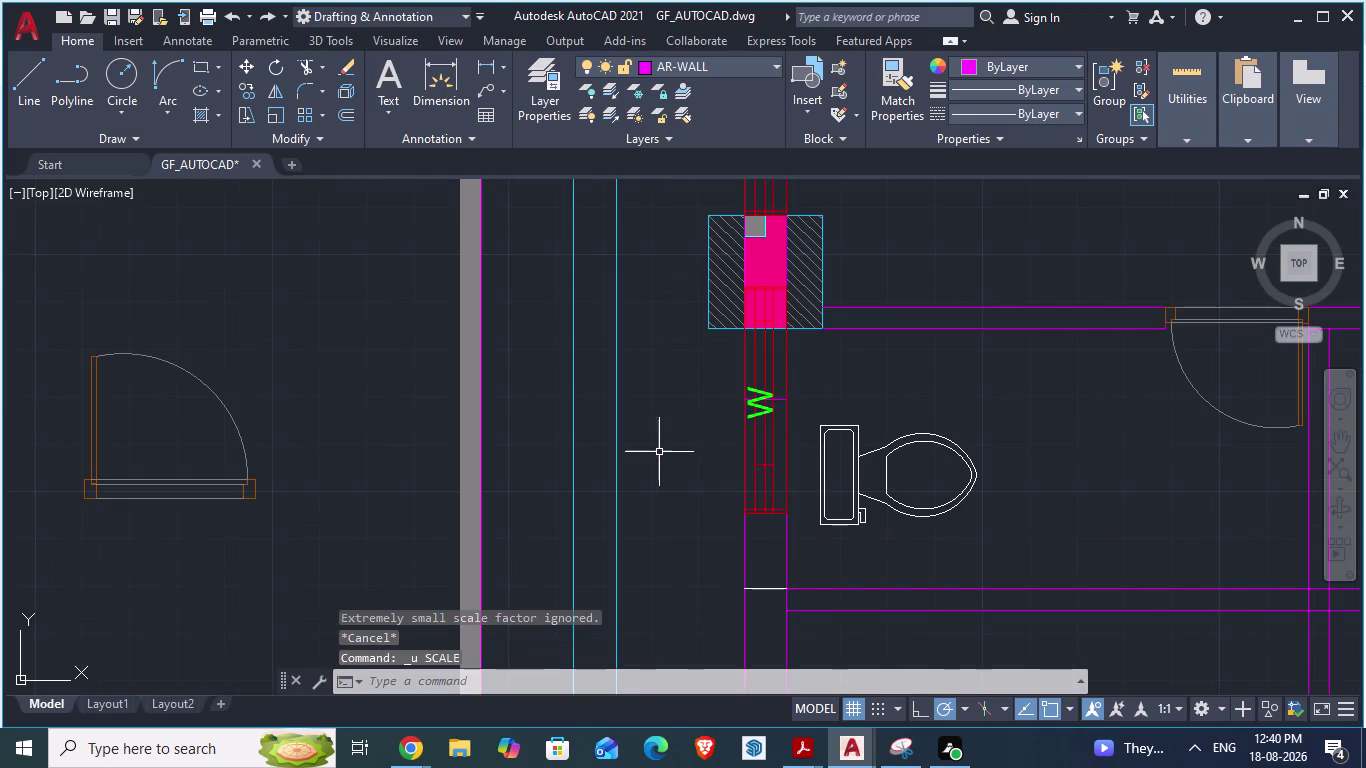
scroll(down, 3)
click(731, 445)
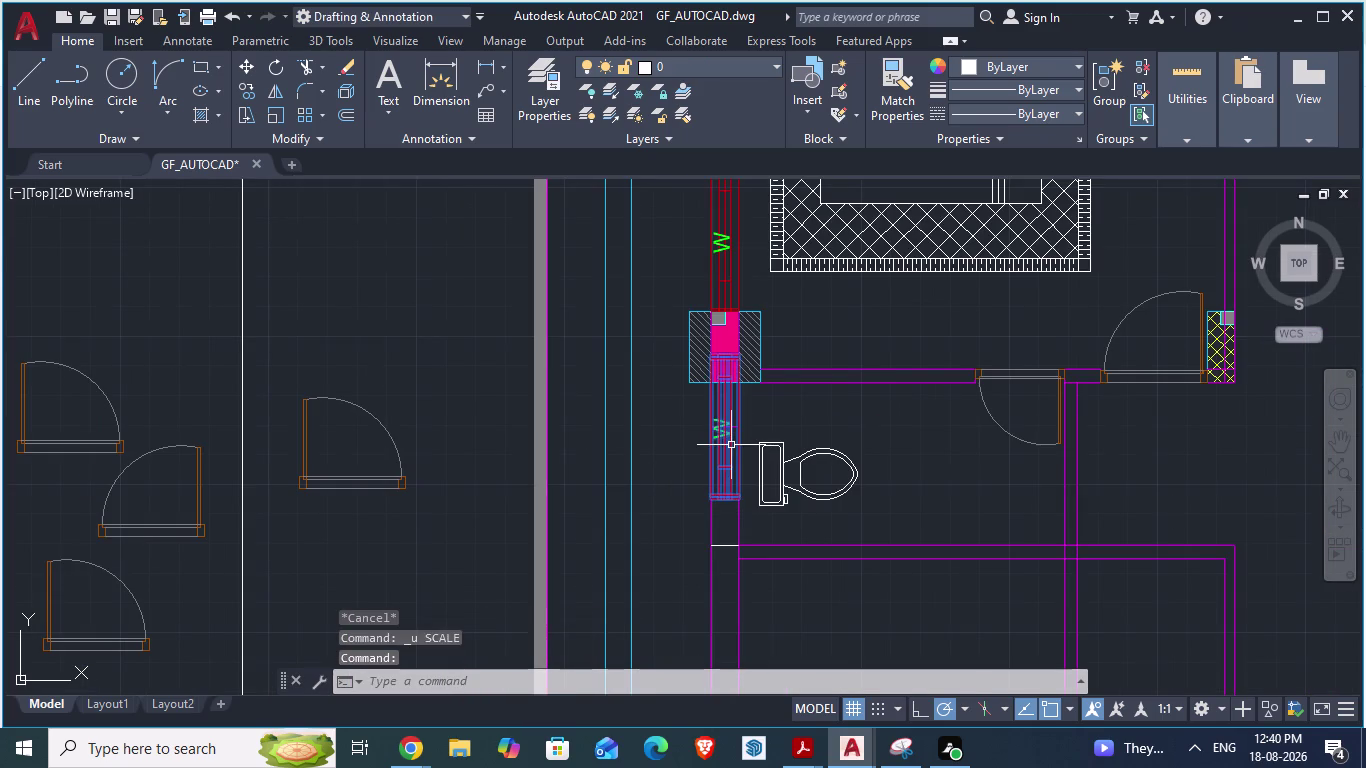
scroll(up, 3)
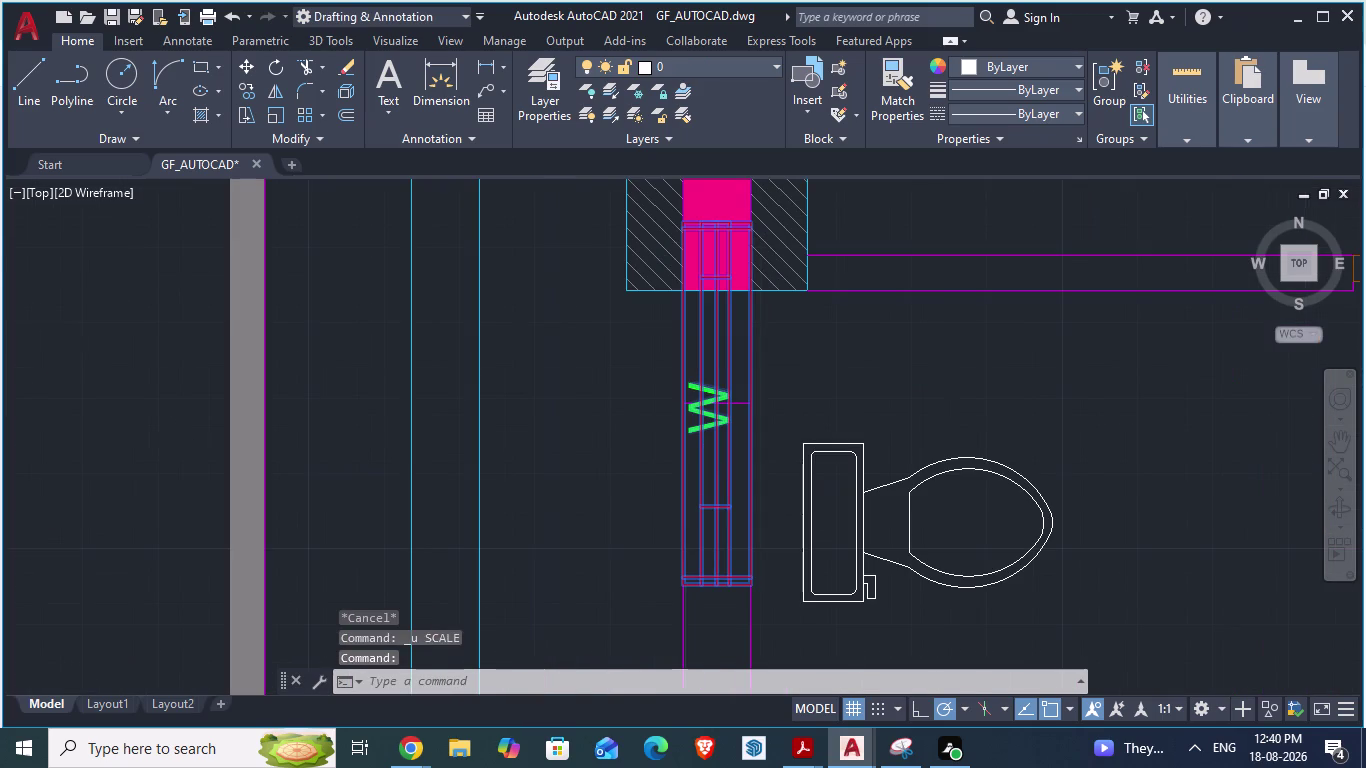
scroll(down, 3)
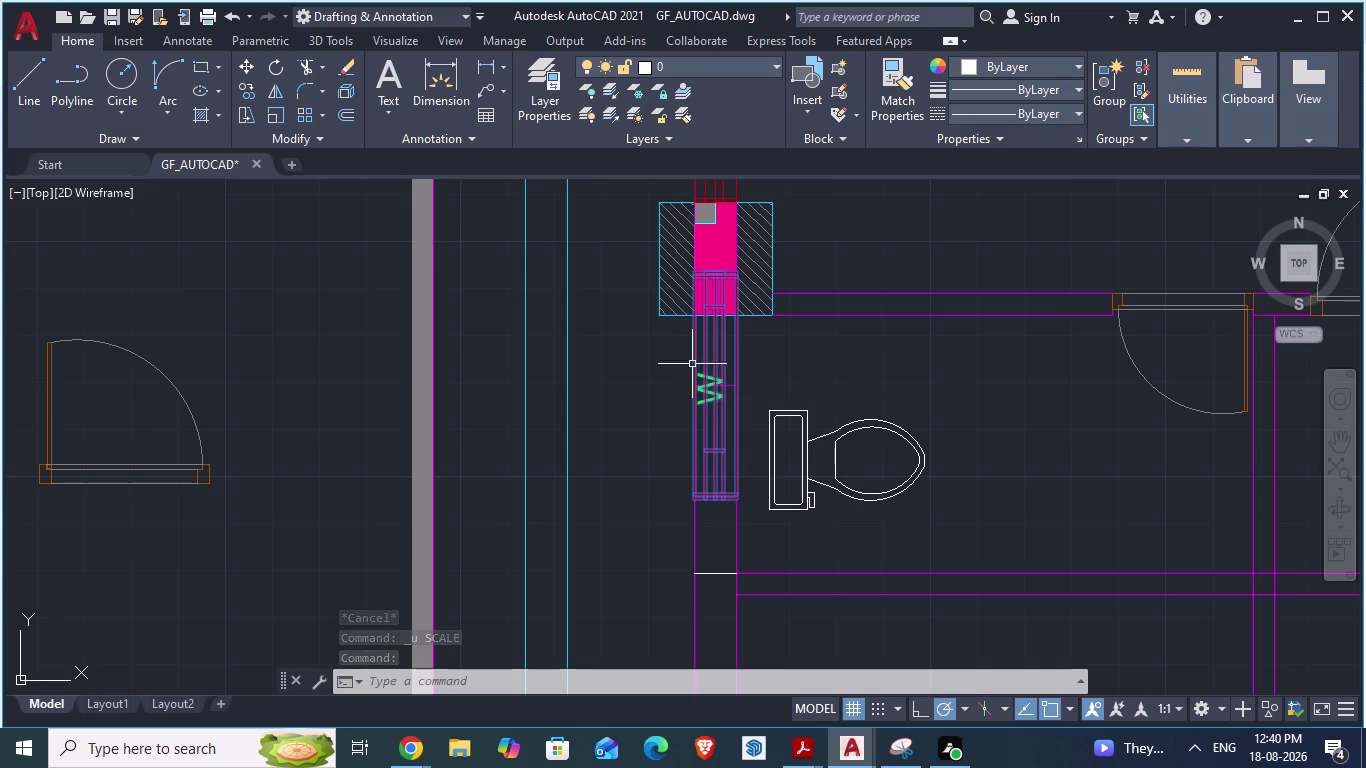
scroll(up, 3)
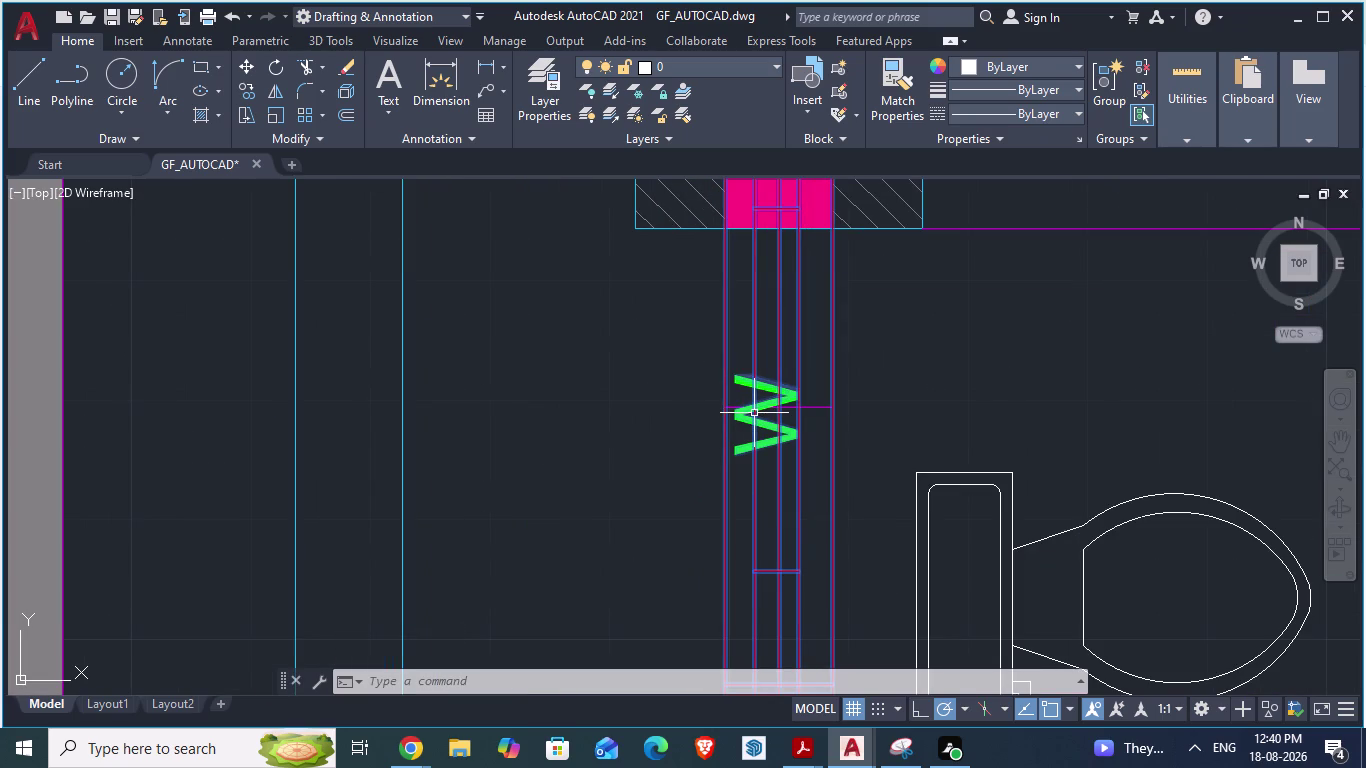
text(al)
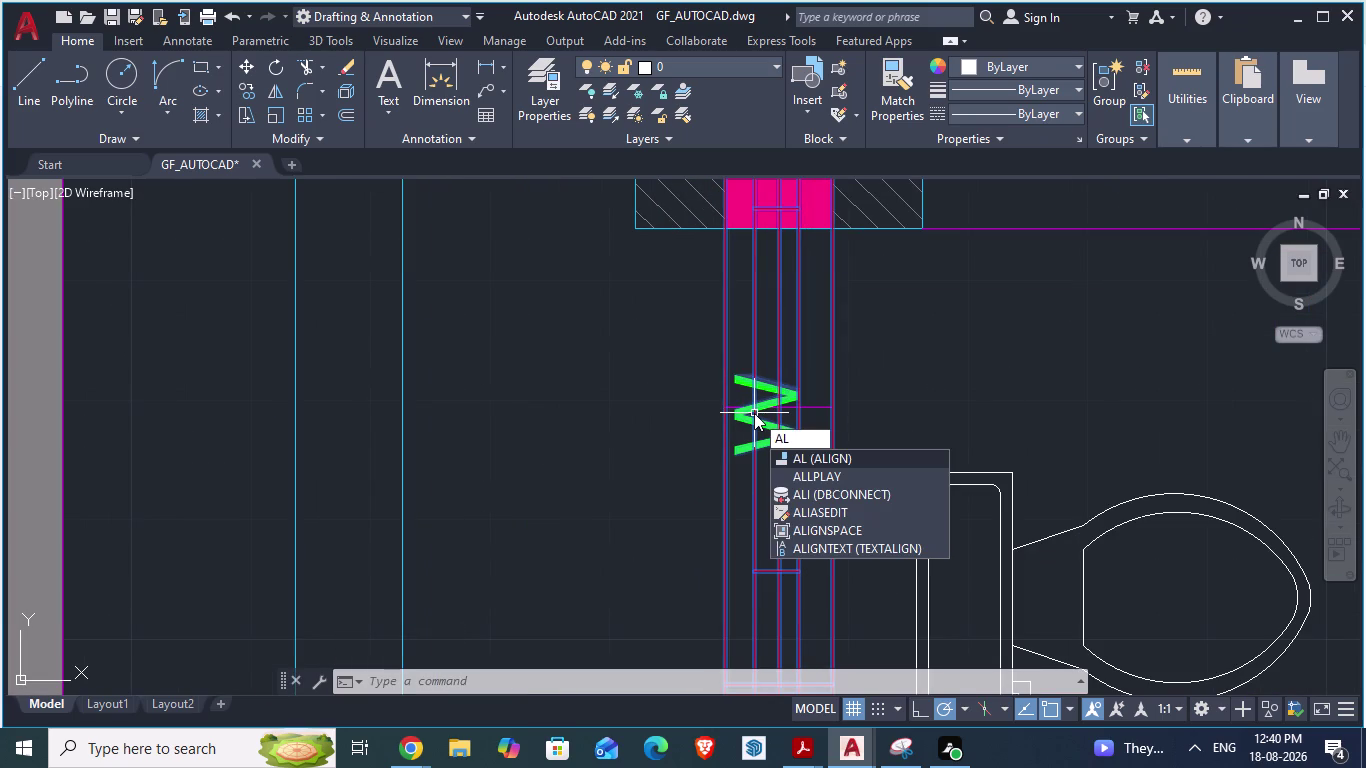
Start aligning the window block, matching its first corner to the first wall point.
key(i)
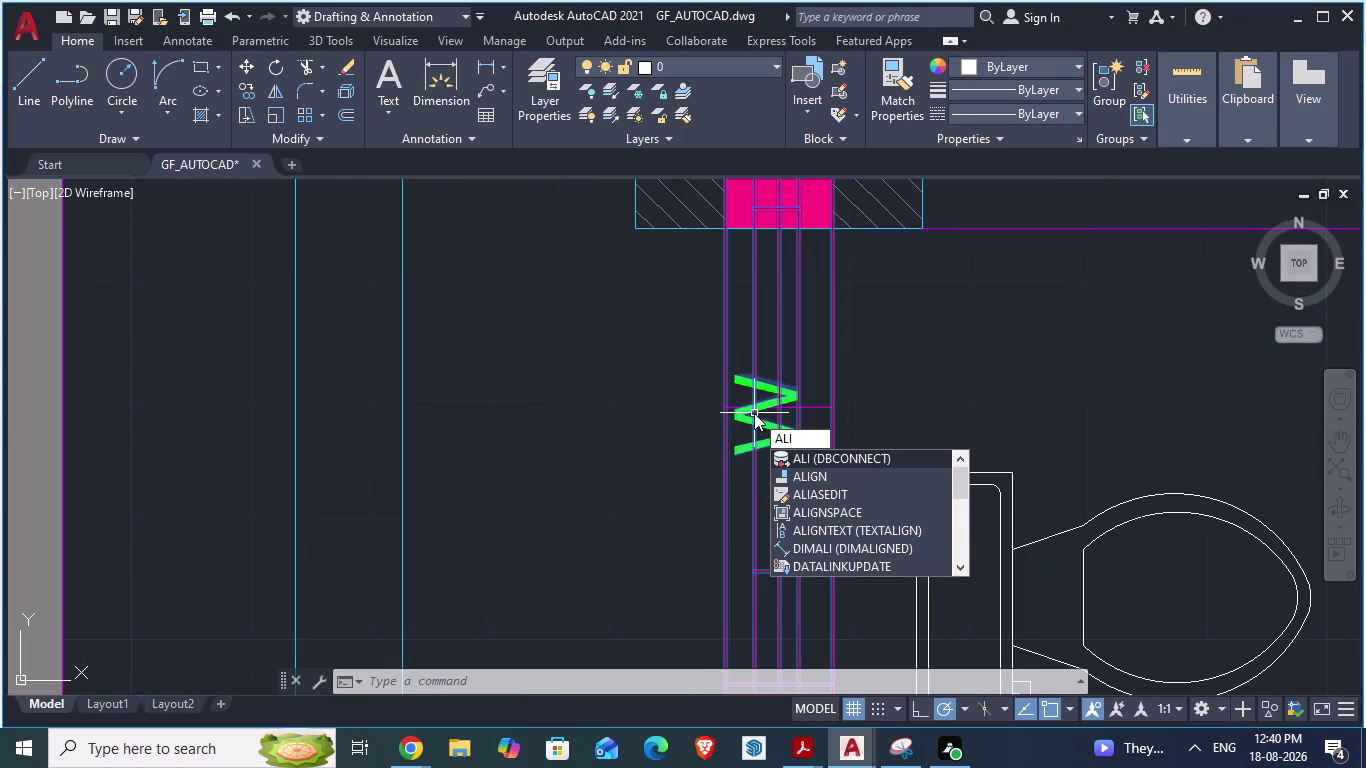
click(807, 479)
scroll(down, 3)
scroll(up, 3)
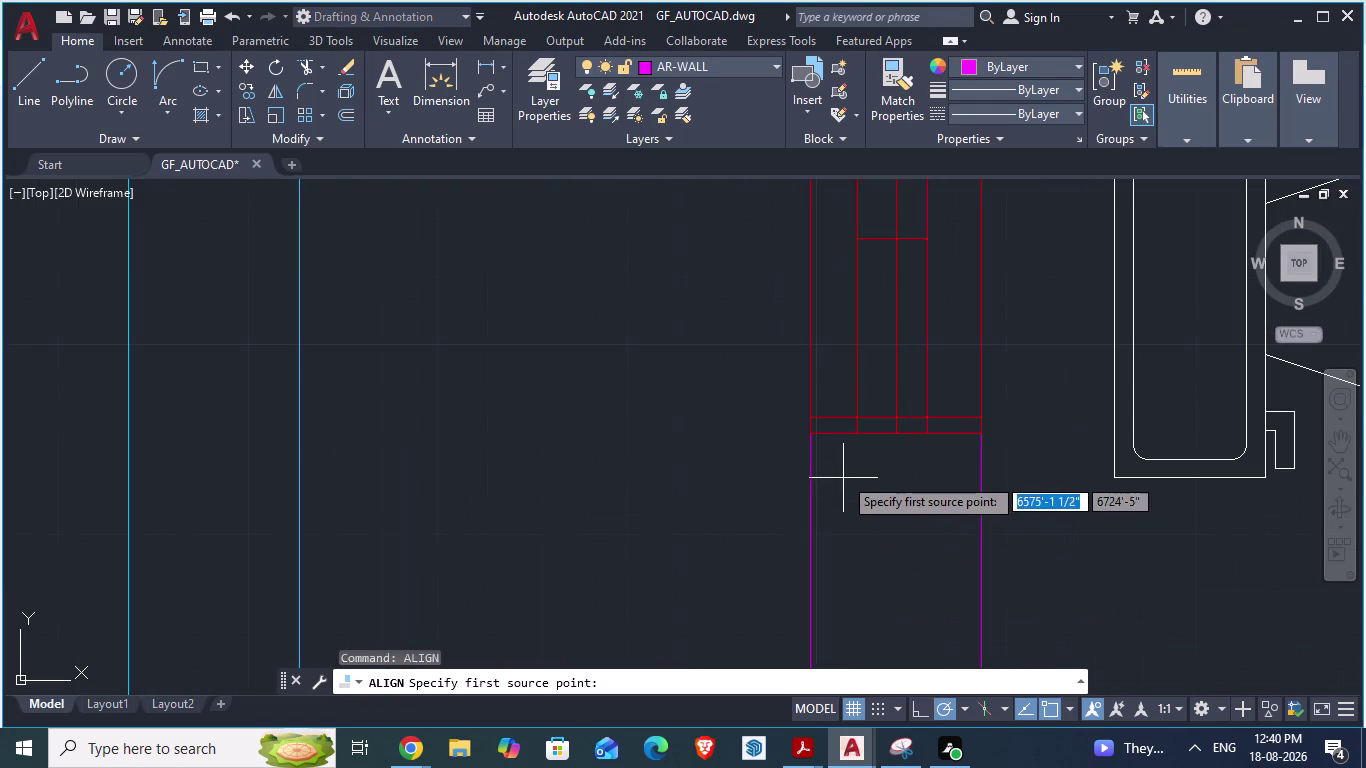
click(817, 431)
scroll(down, 3)
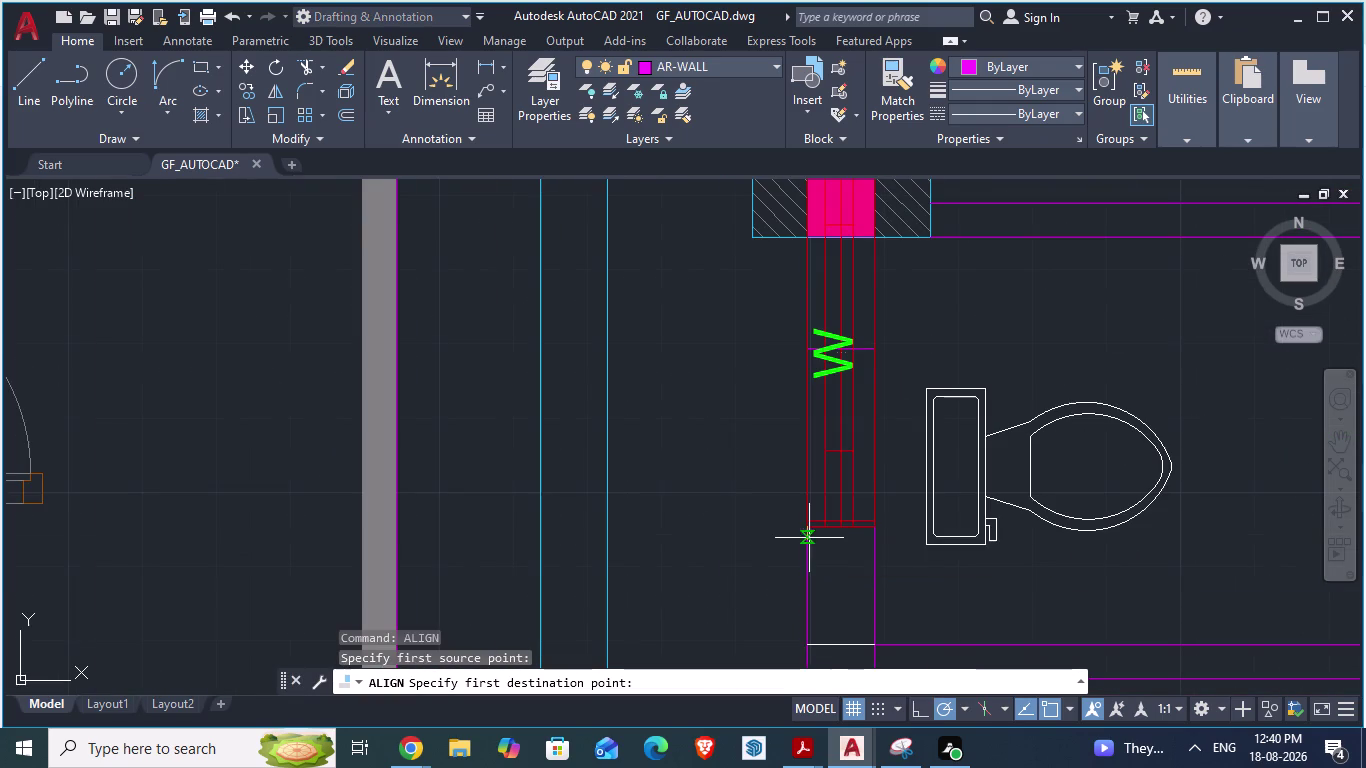
scroll(up, 3)
click(808, 541)
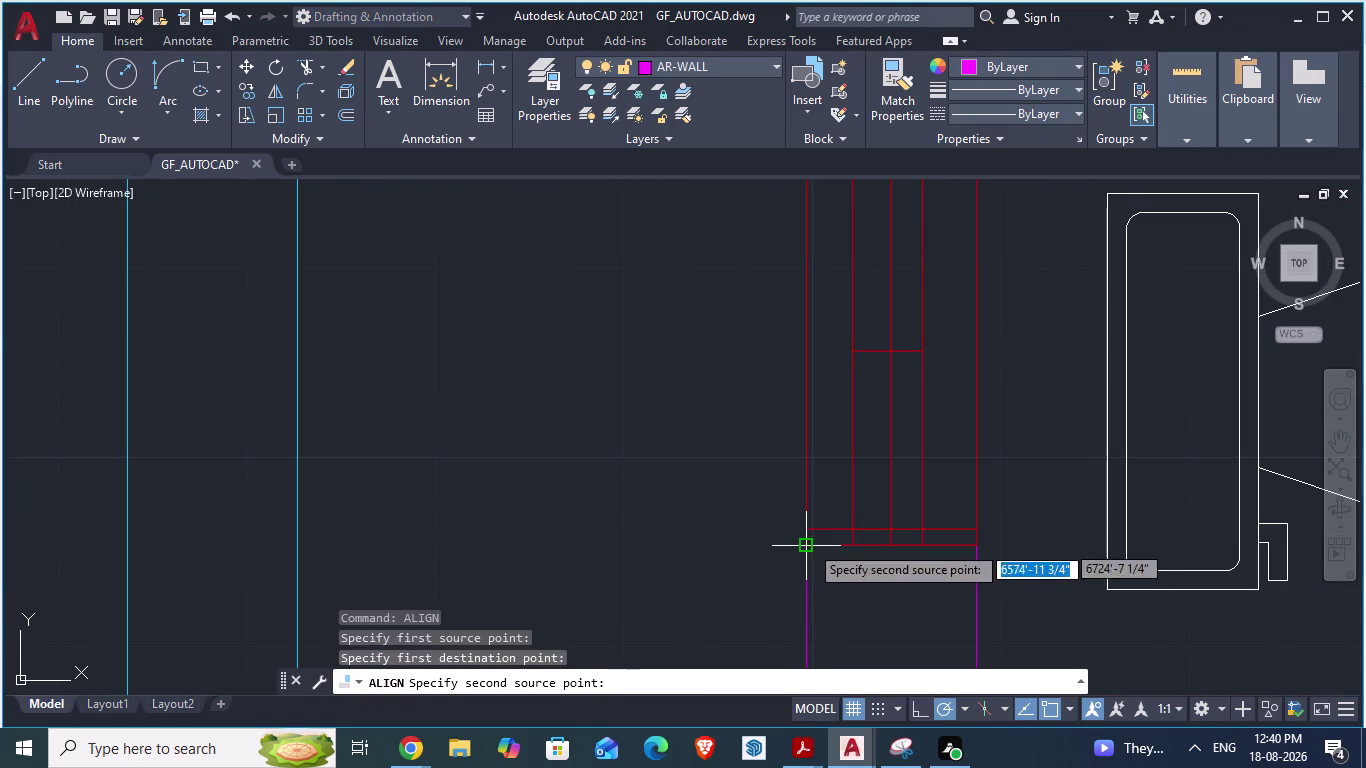
Match the block's second source point to the second wall point and confirm.
scroll(down, 3)
scroll(down, 3)
scroll(up, 3)
scroll(down, 3)
scroll(up, 3)
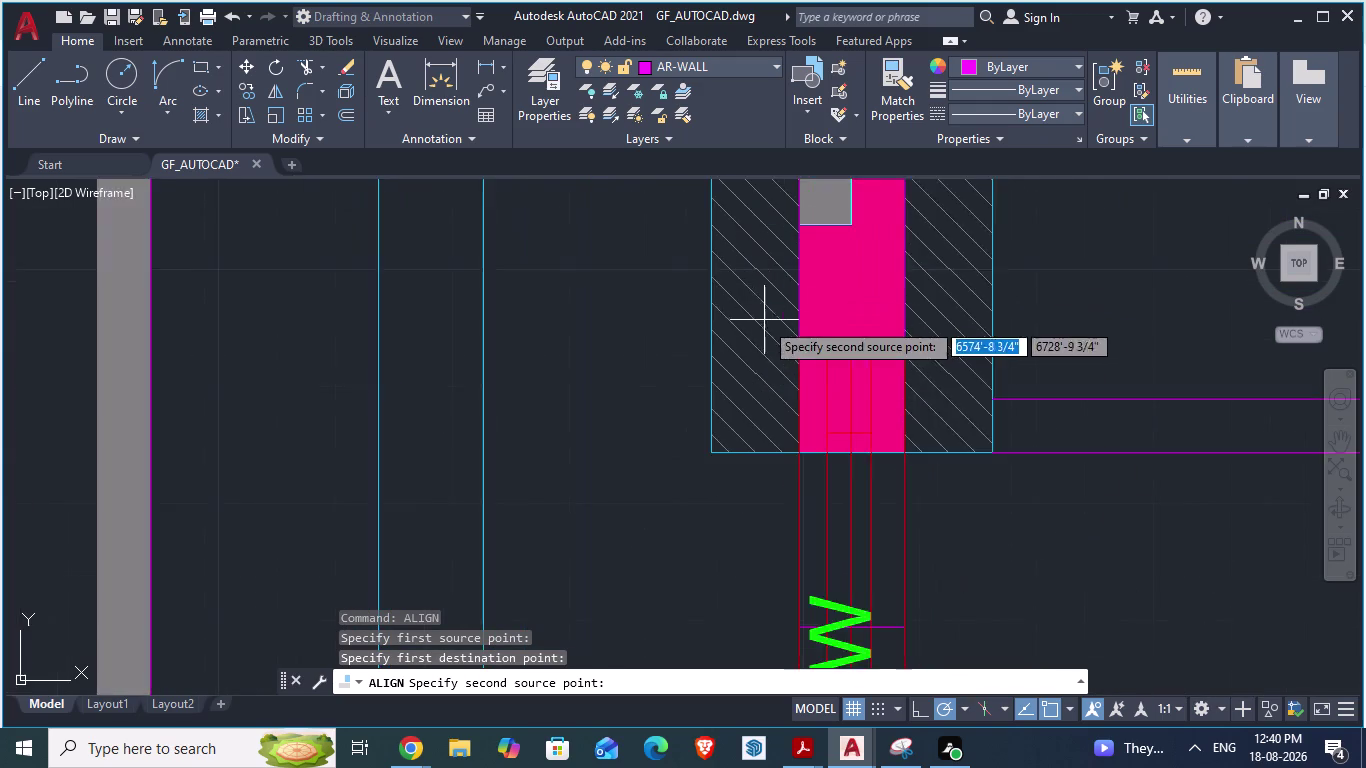
scroll(up, 3)
click(818, 367)
scroll(up, 3)
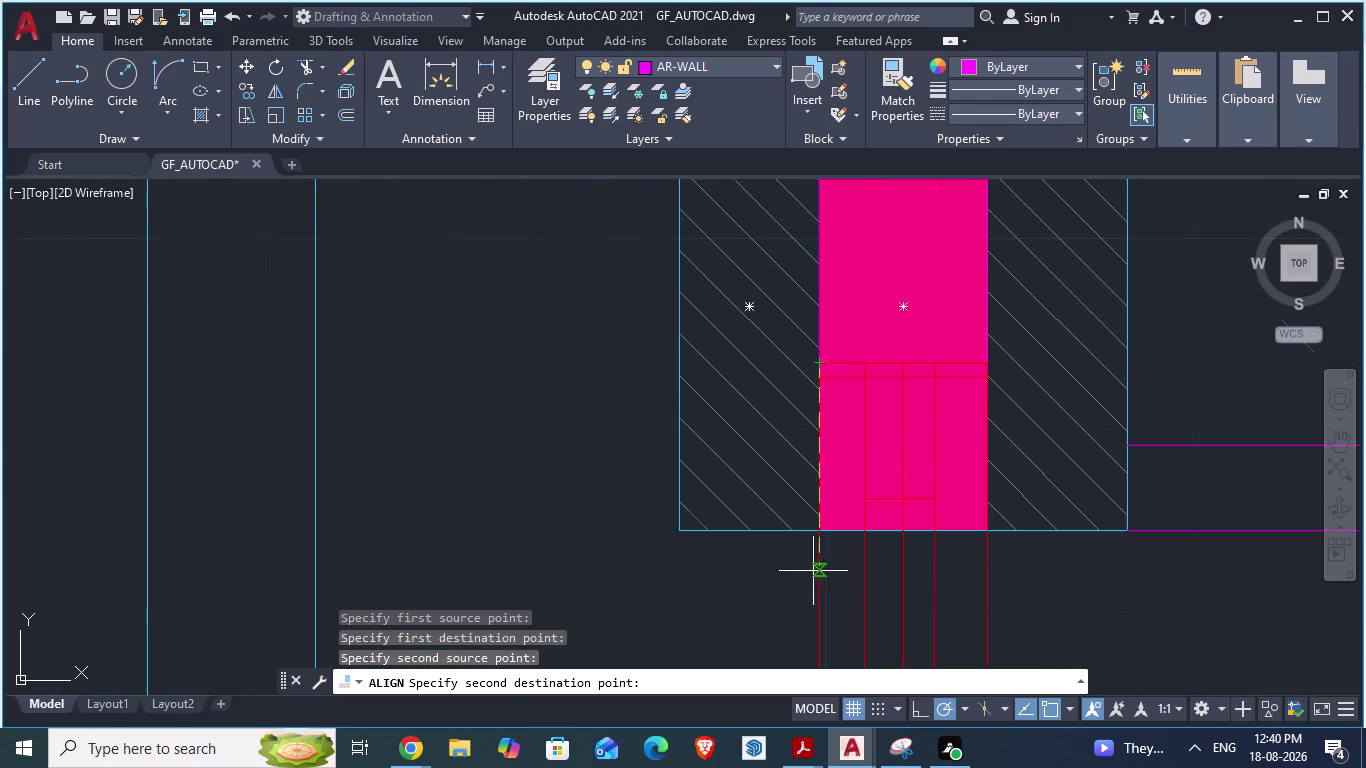
scroll(up, 3)
scroll(down, 3)
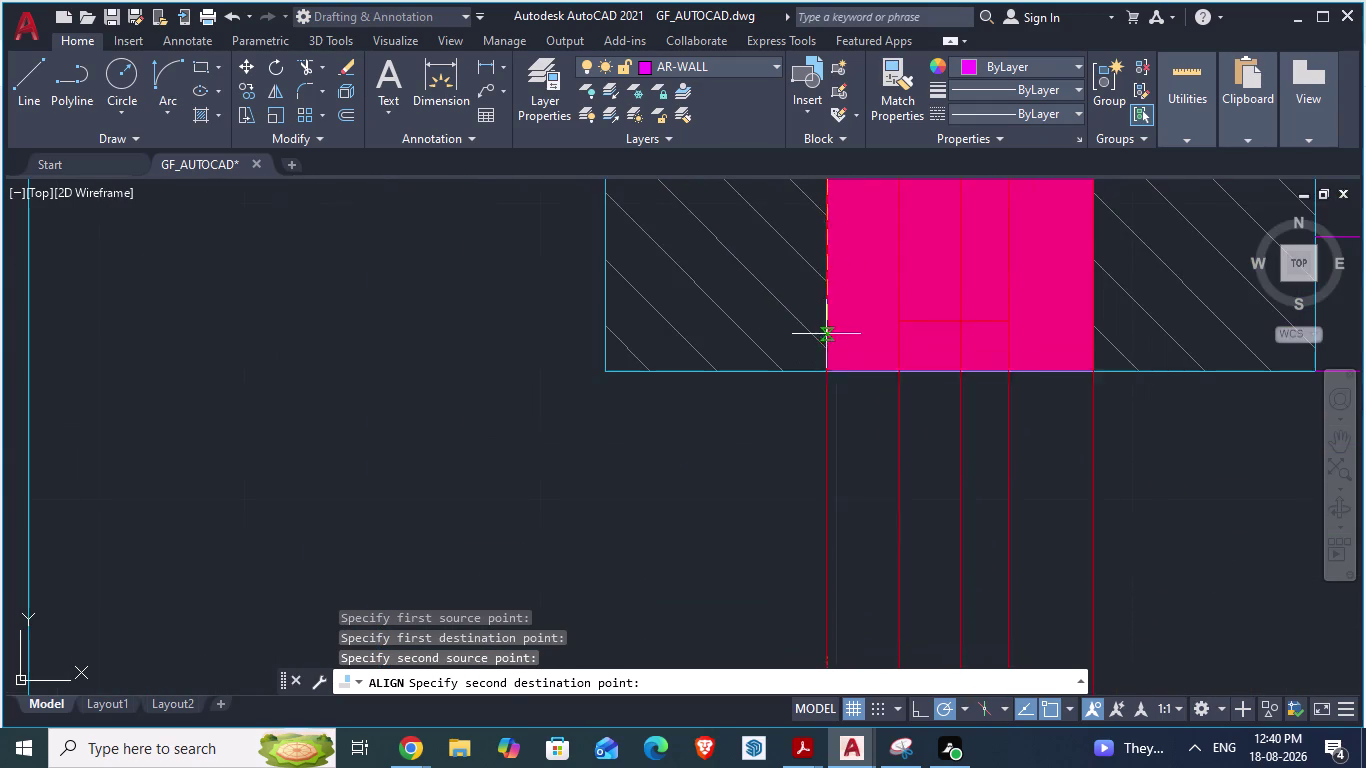
scroll(down, 3)
scroll(up, 3)
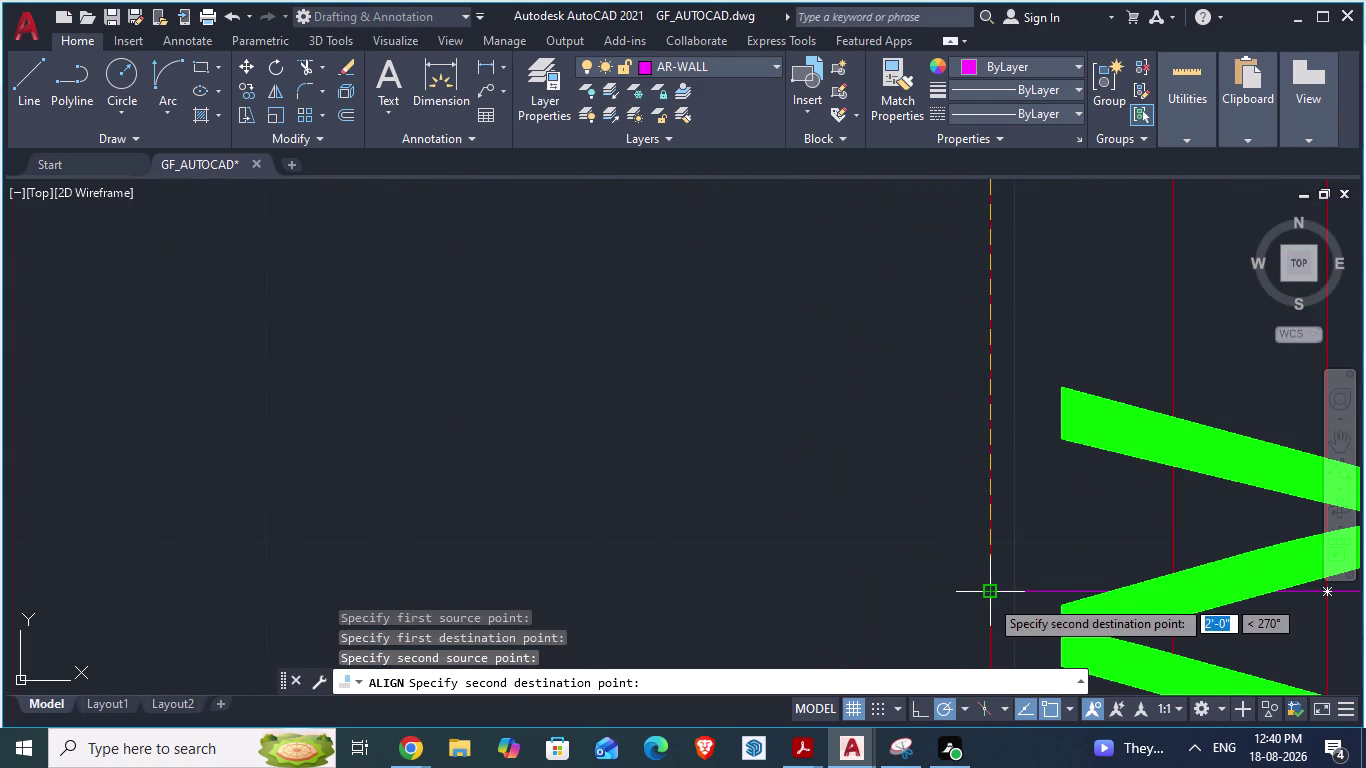
click(989, 598)
key(Return)
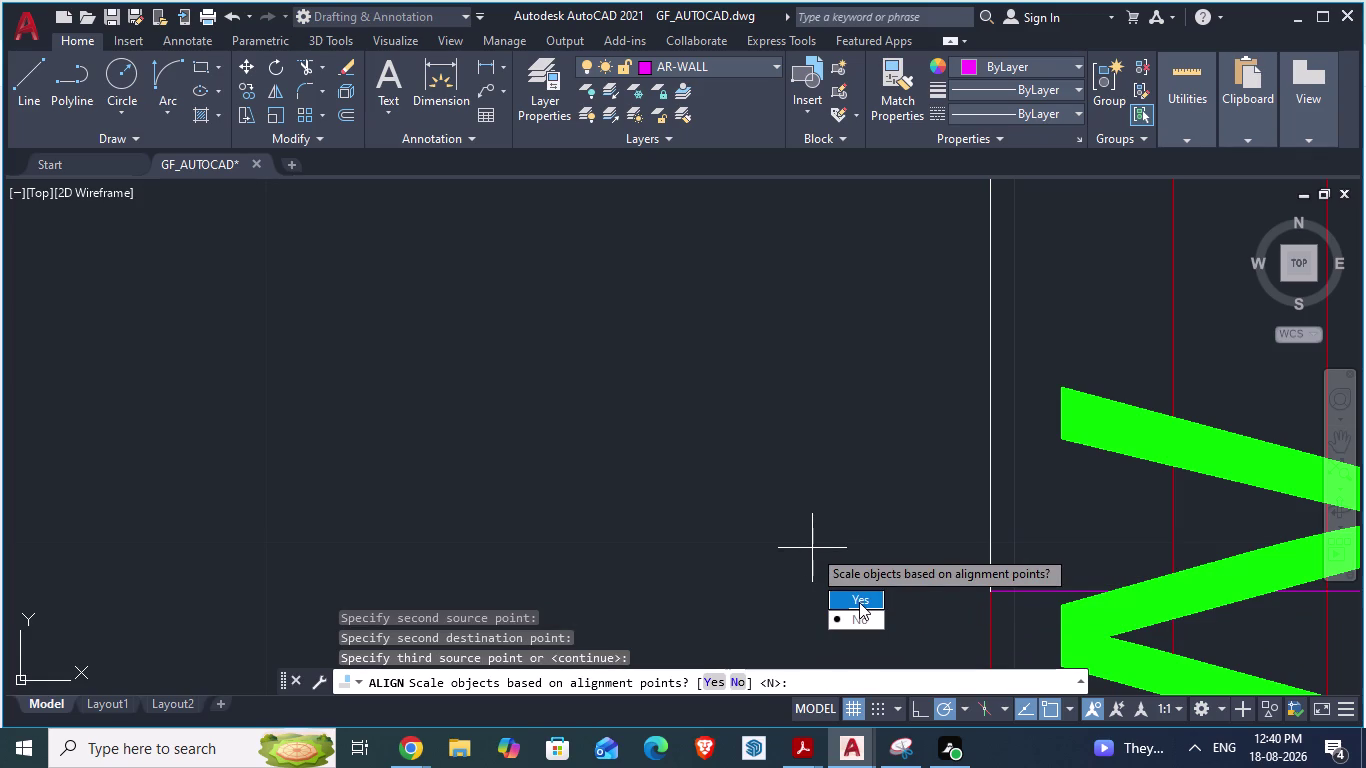
Scale the block to the alignment points and reselect the aligned window block.
drag(859, 602, 812, 548)
scroll(down, 3)
scroll(down, 3)
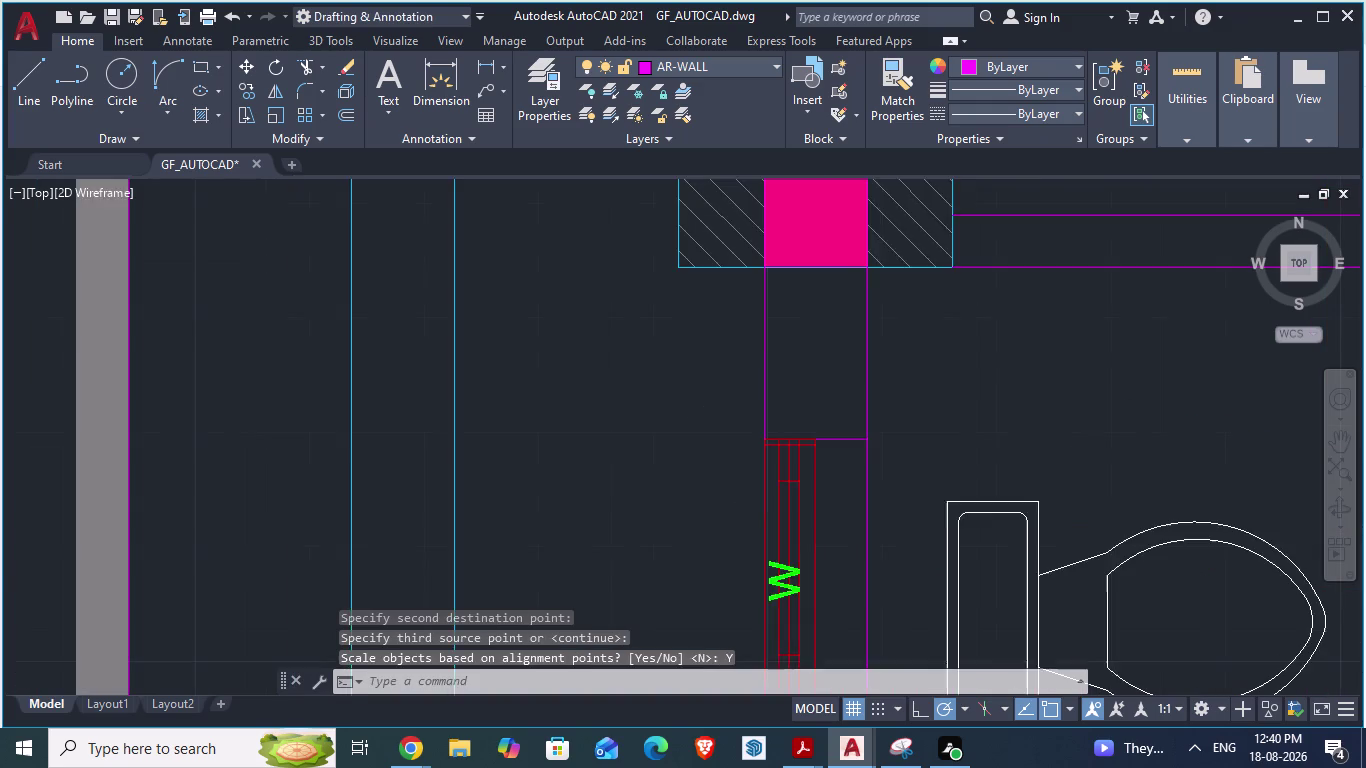
scroll(up, 3)
click(753, 499)
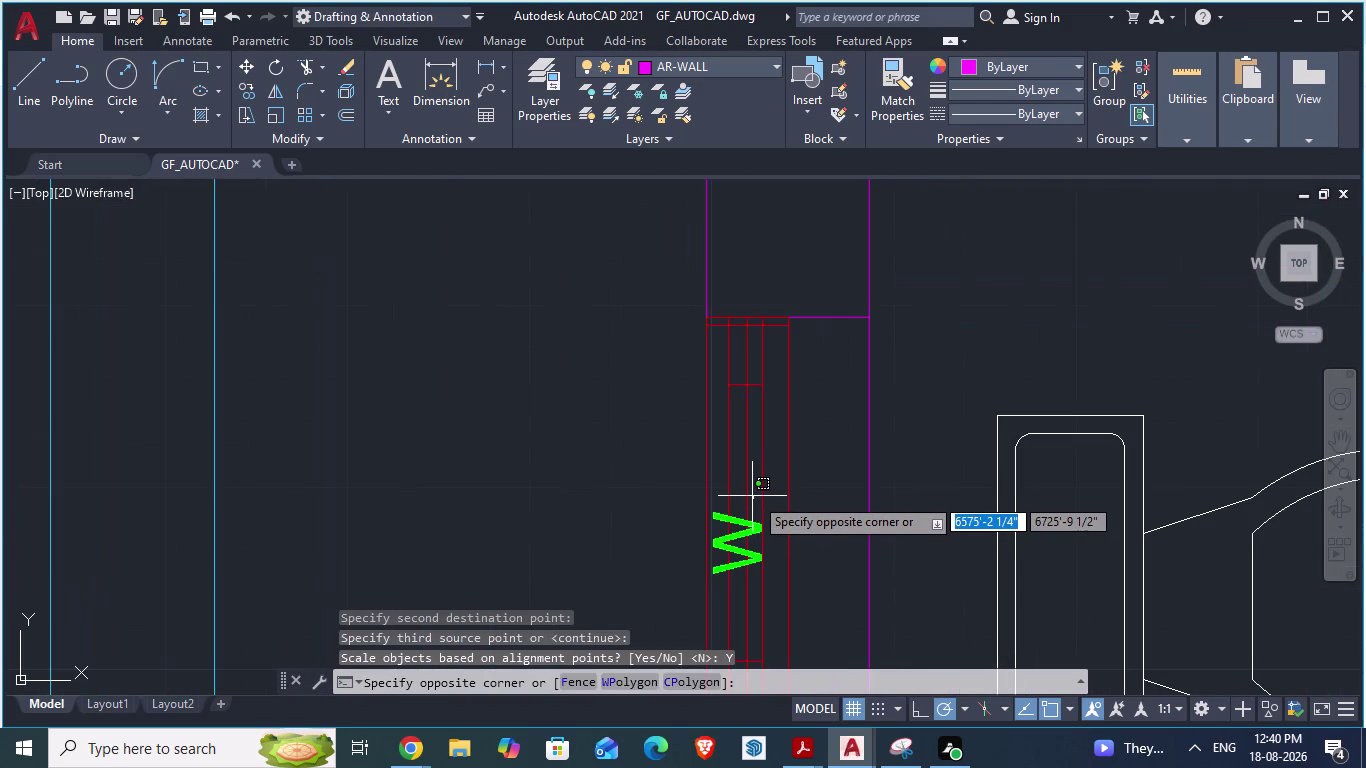
key(Escape)
click(744, 528)
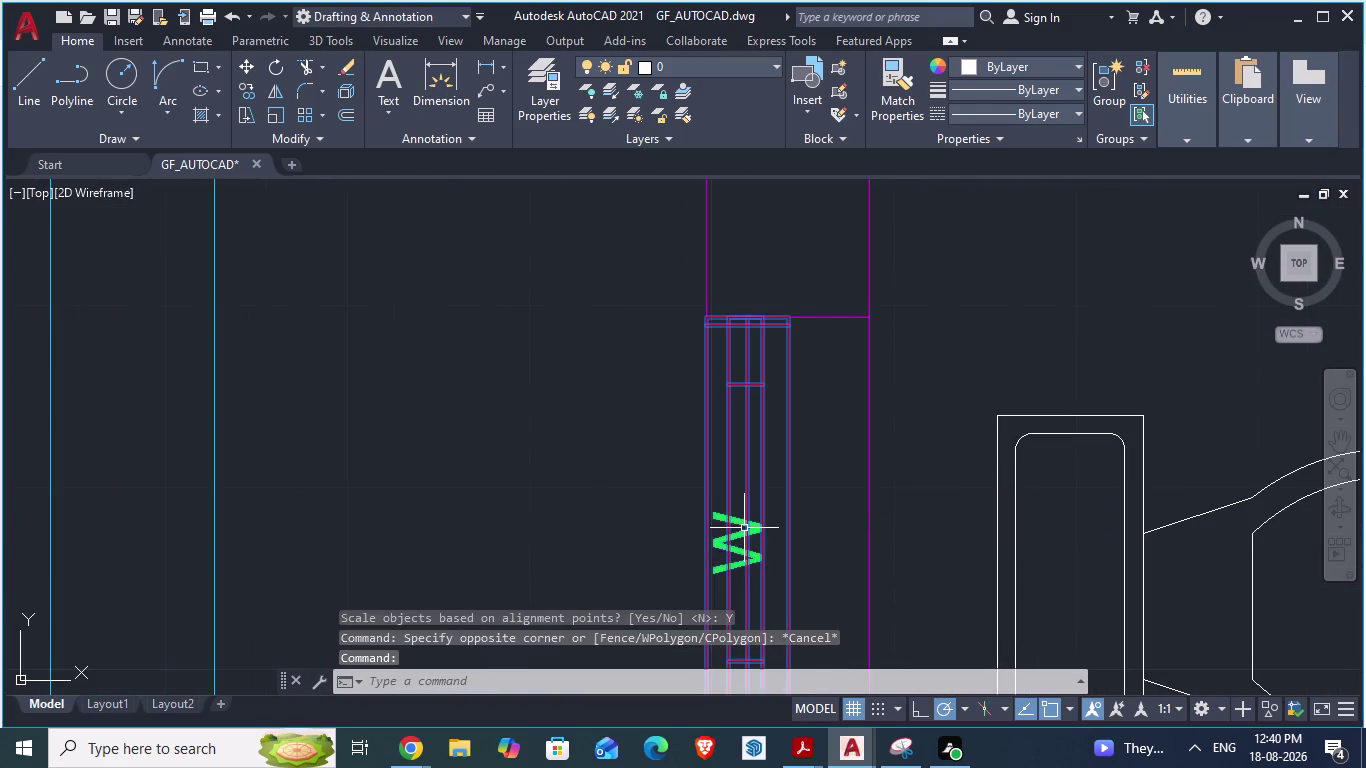
key(Escape)
click(729, 505)
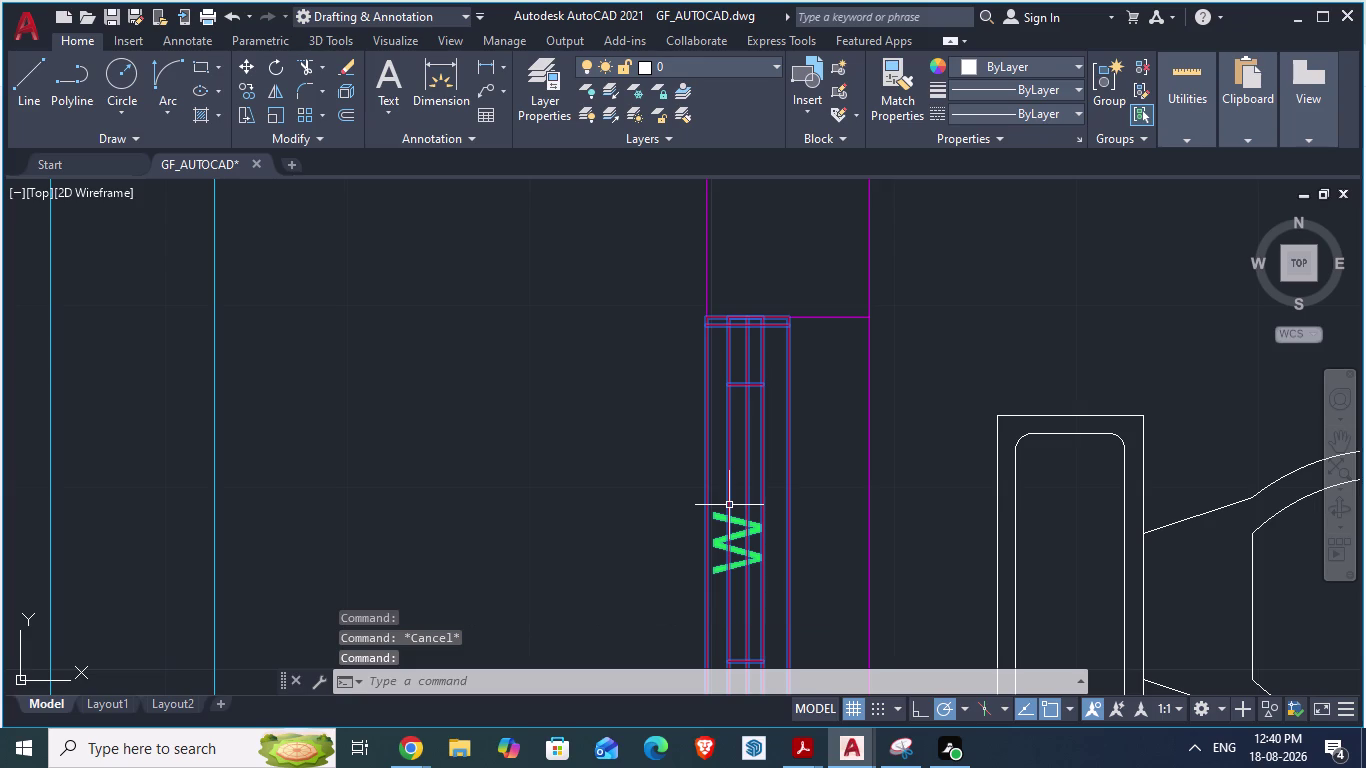
click(729, 505)
double_click(729, 505)
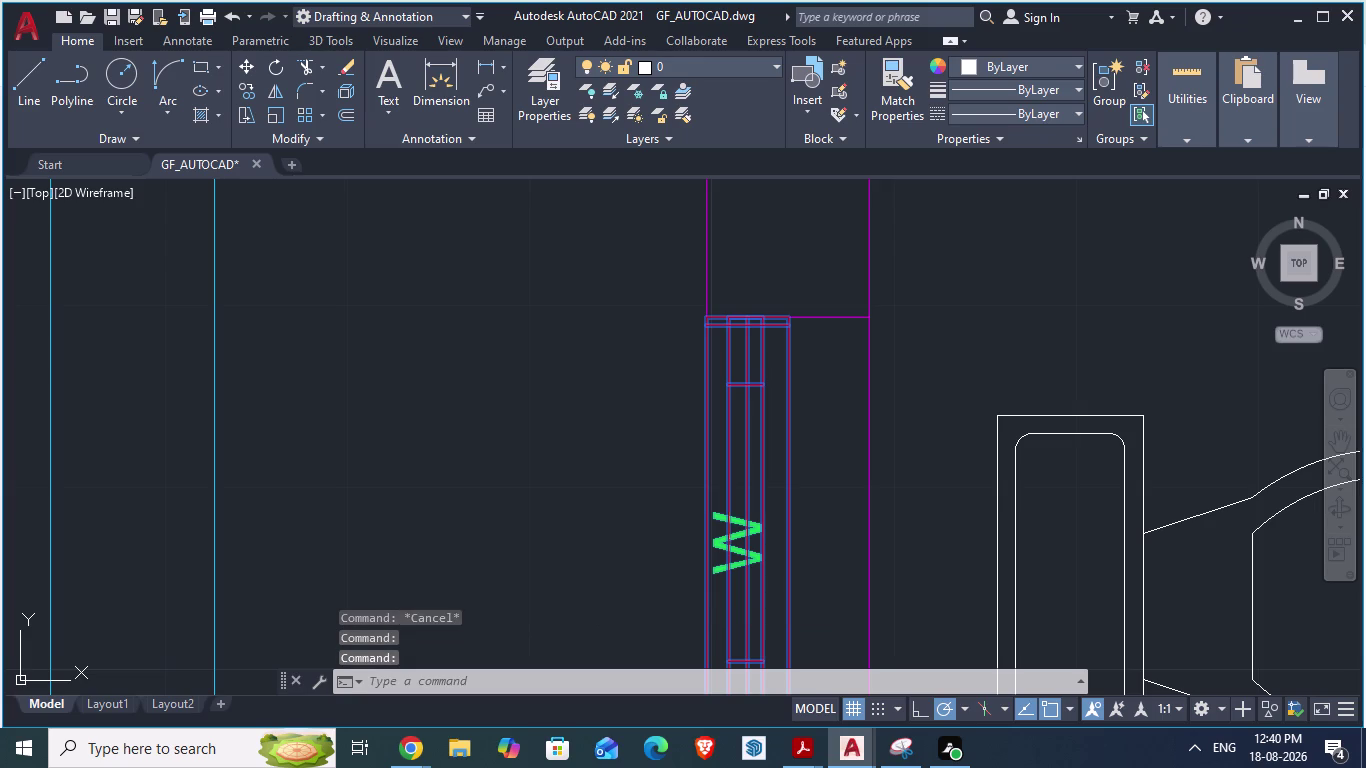
click(755, 510)
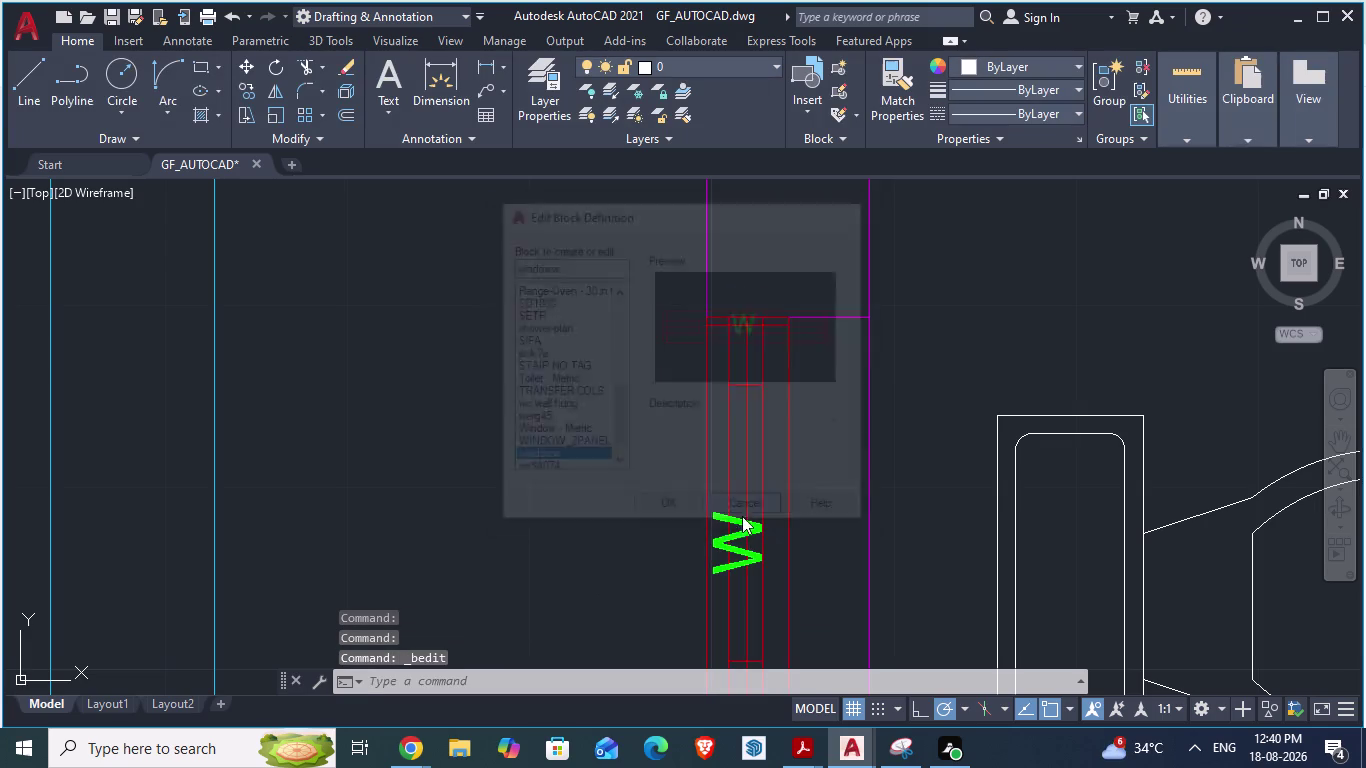
click(730, 530)
text(re)
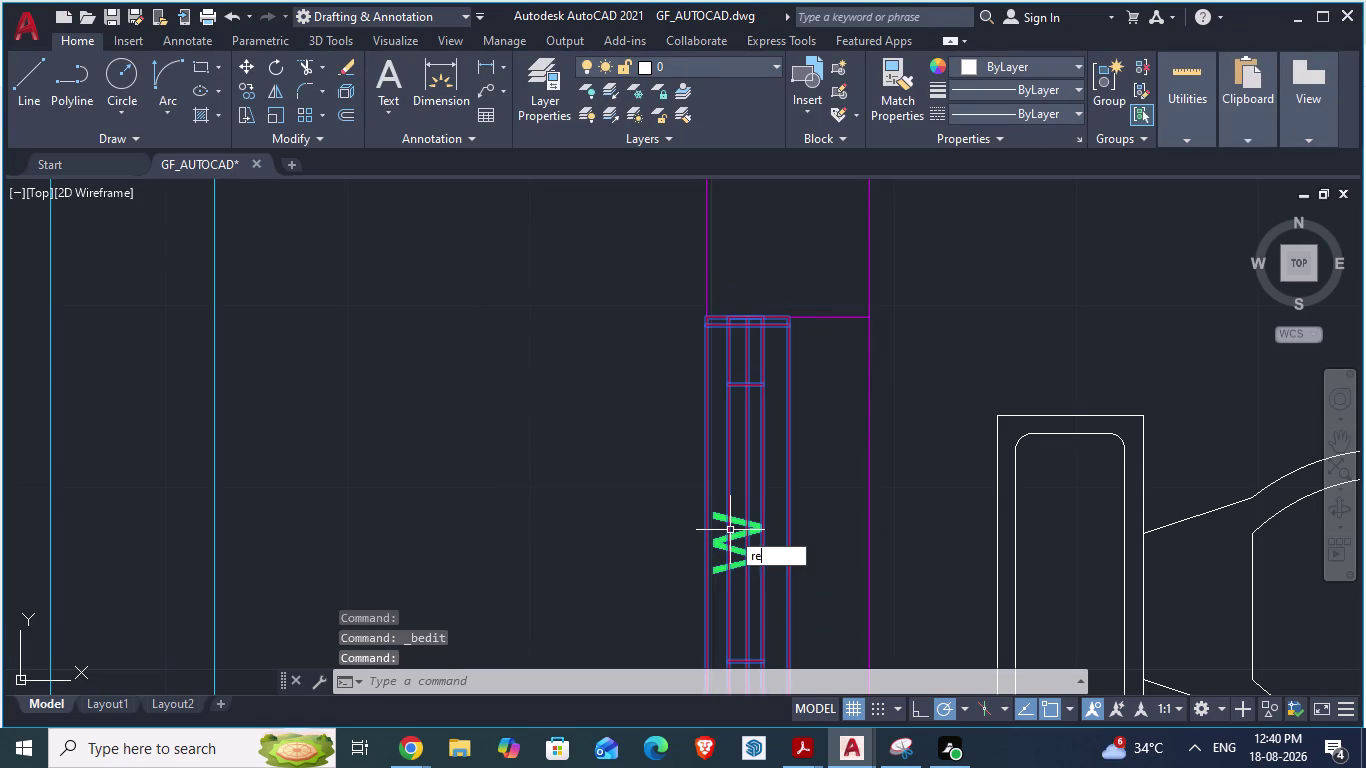
text(s)
key(i)
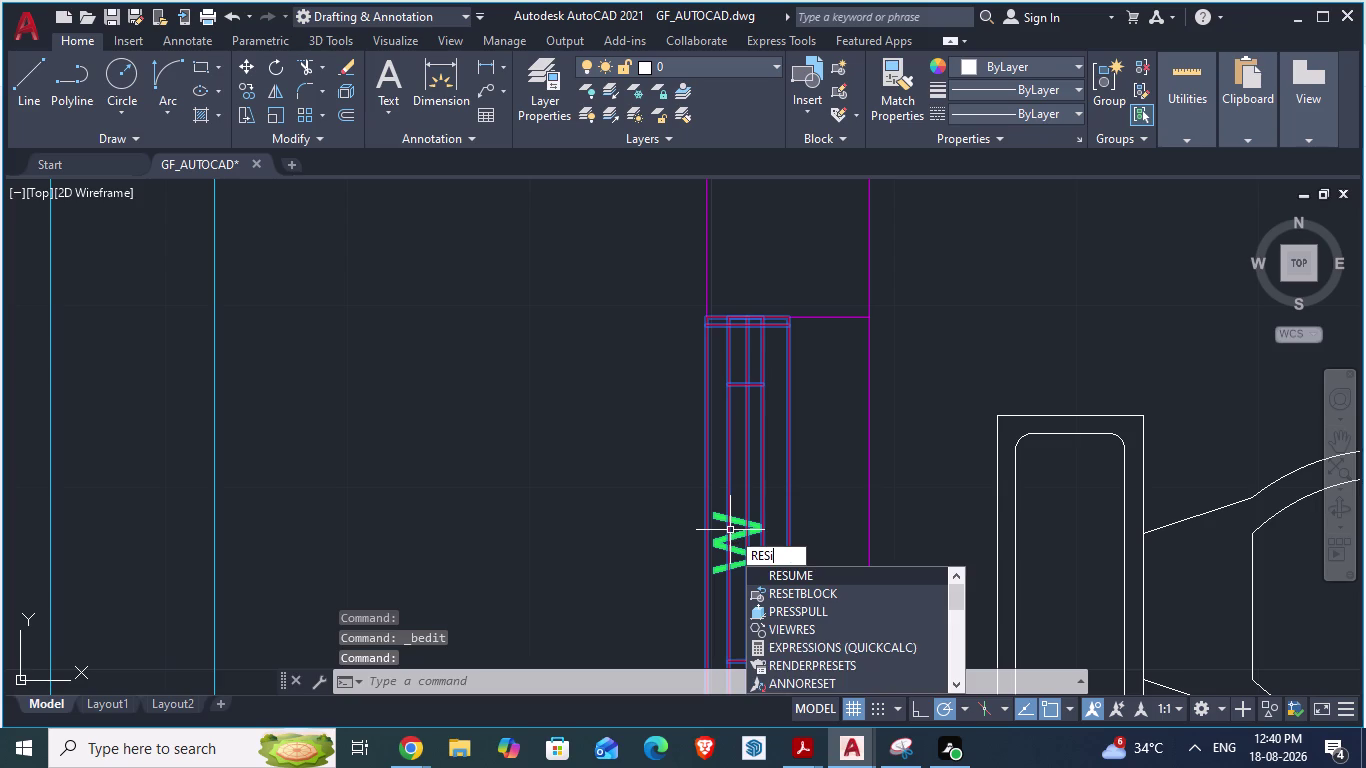
key(g)
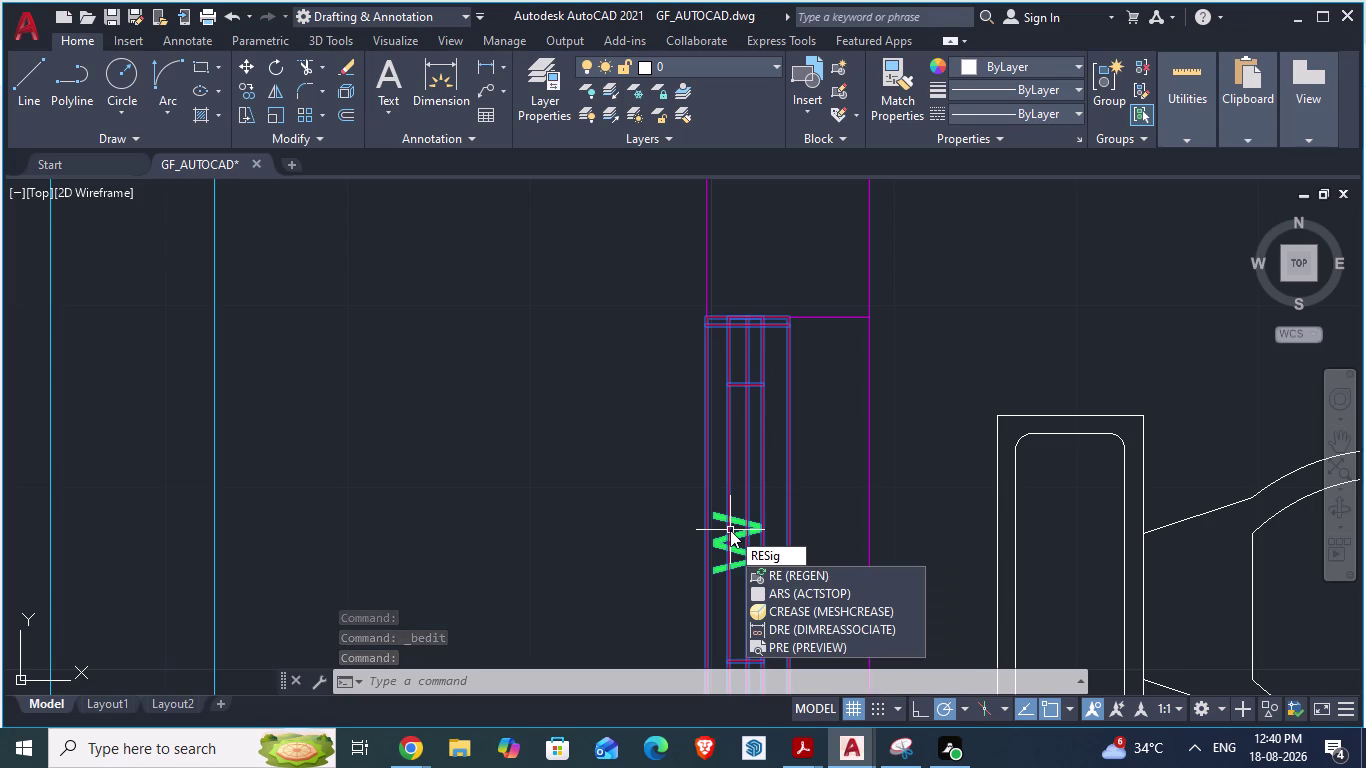
key(Escape)
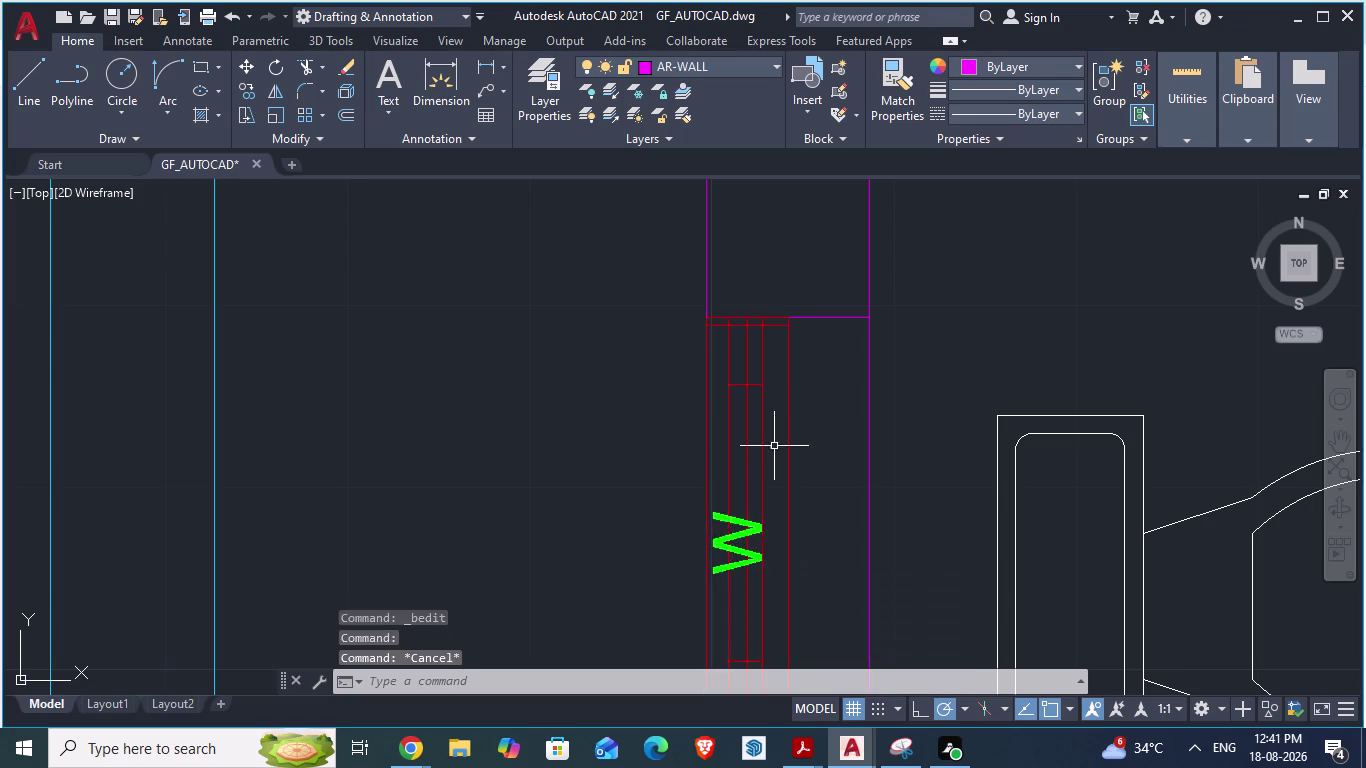
scroll(down, 3)
scroll(up, 3)
Set the window block's Scale X and Scale Y to 1 in Properties, then close the palette.
click(778, 488)
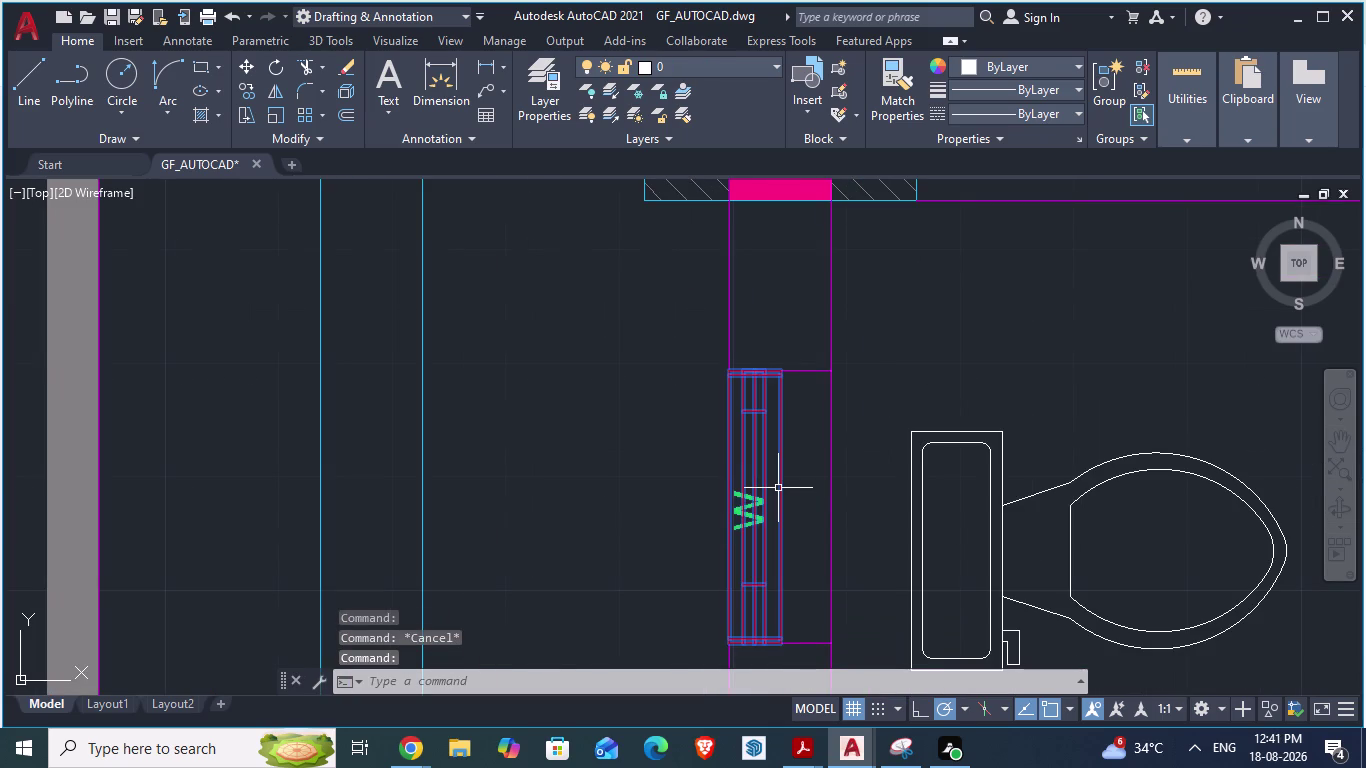
right_click(778, 488)
click(839, 688)
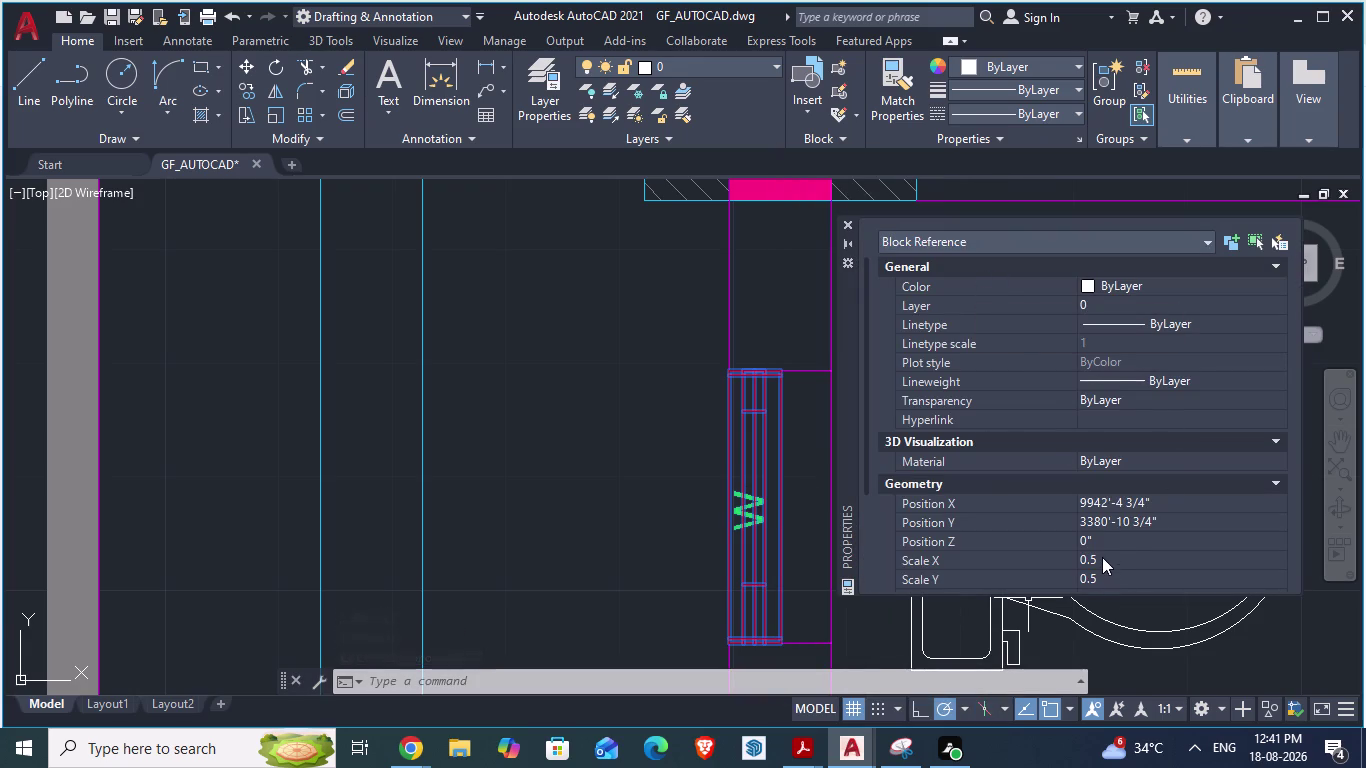
drag(1102, 557, 1062, 554)
key(1)
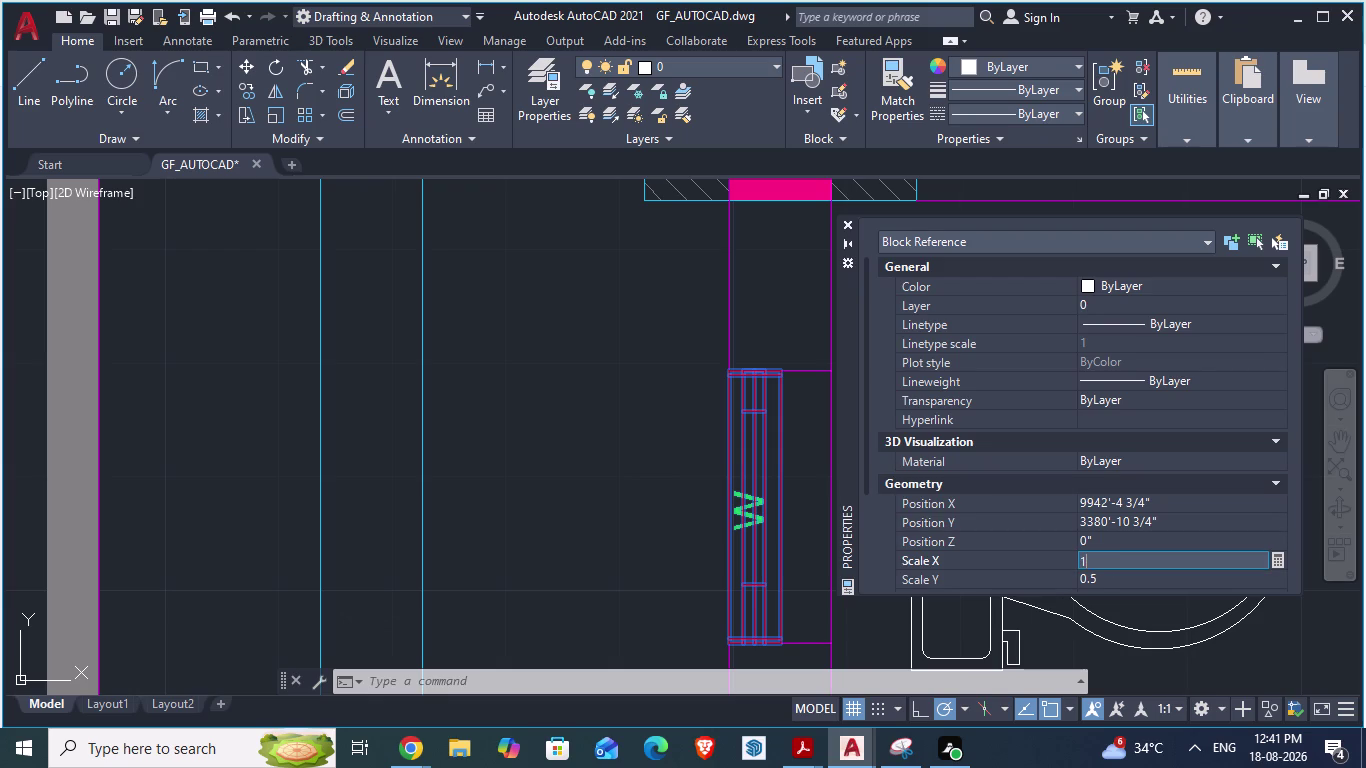
click(1110, 579)
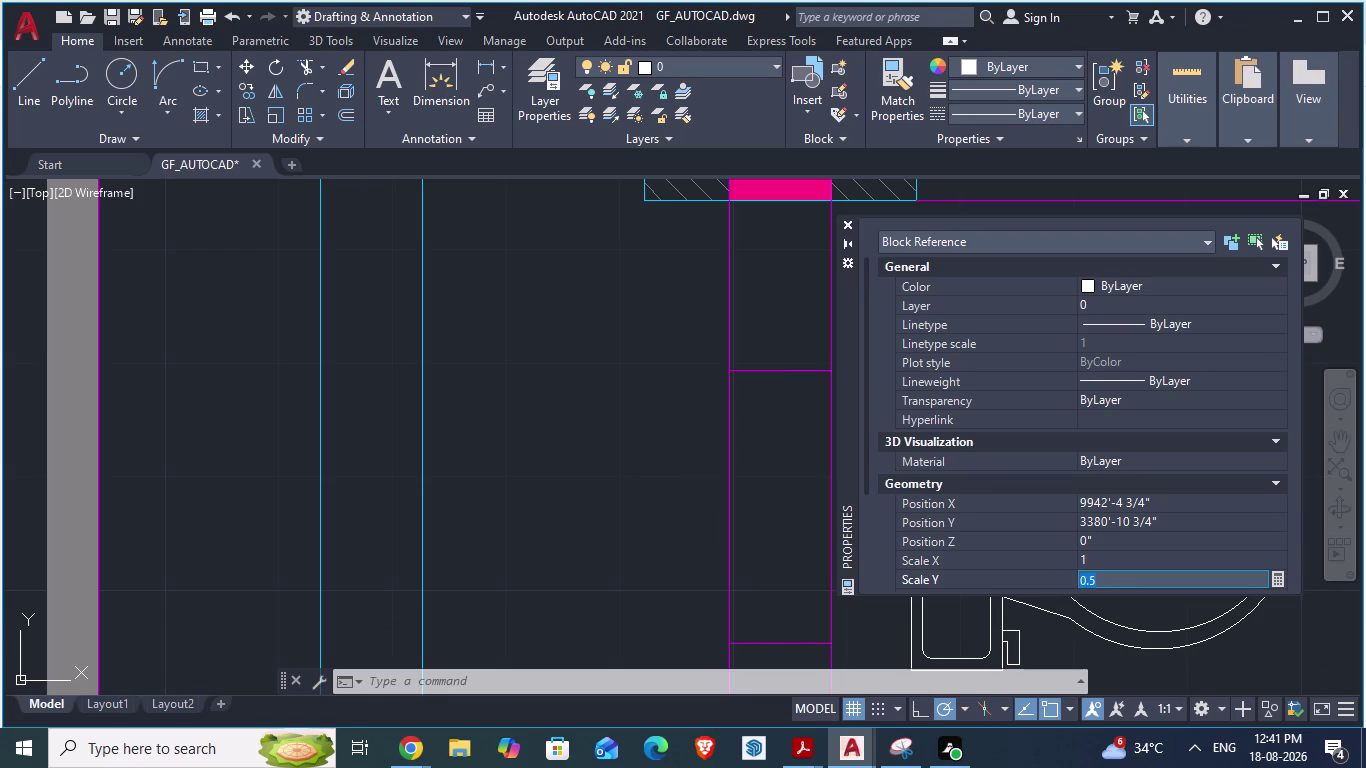
key(1)
key(Return)
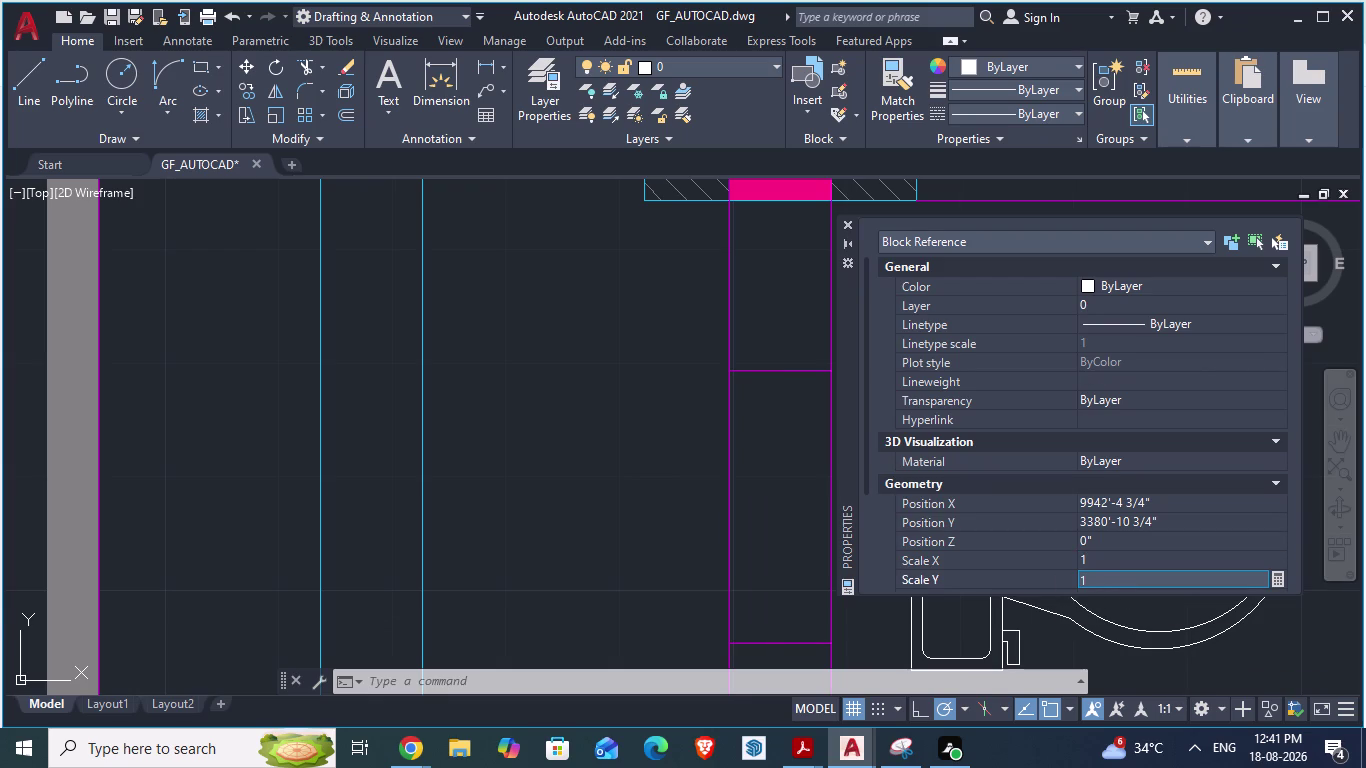
click(847, 222)
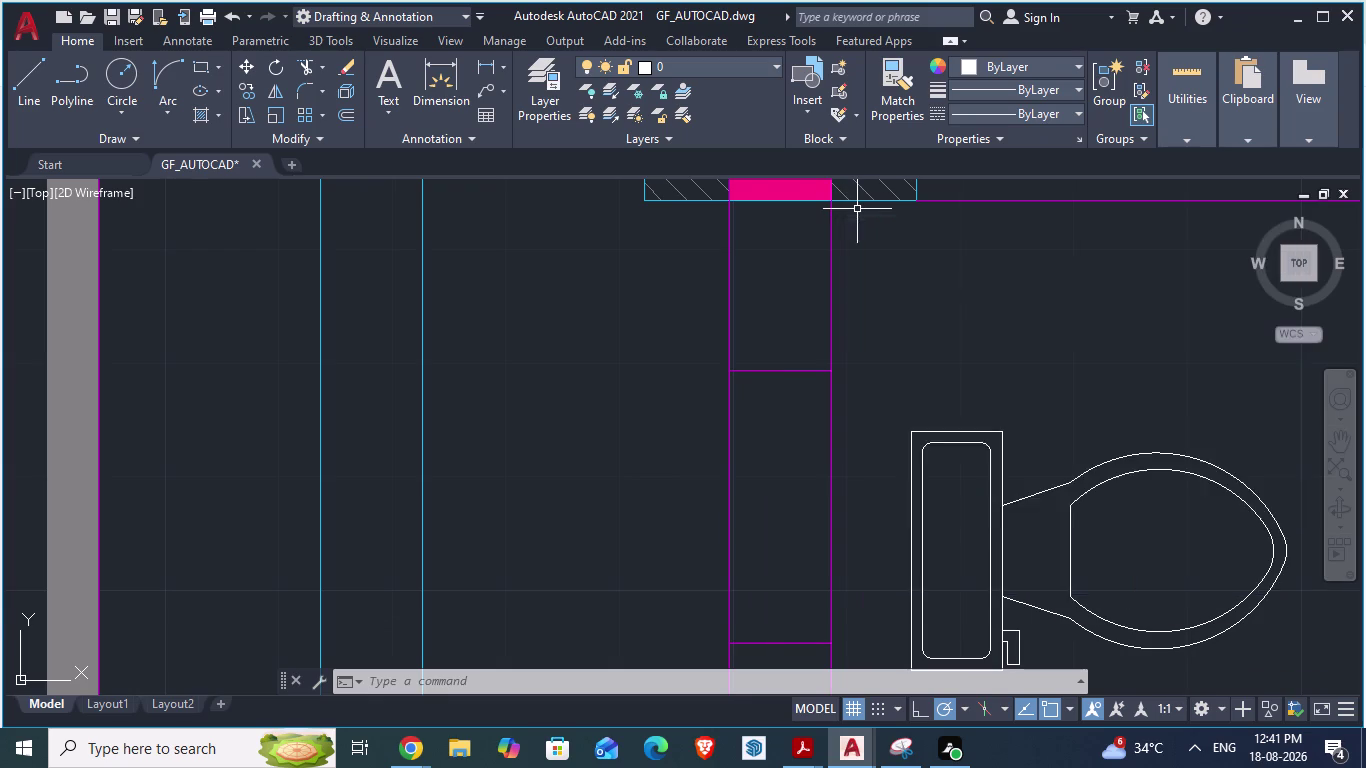
Undo three recent changes to restore the half-size aligned window block.
scroll(down, 3)
scroll(down, 3)
scroll(up, 3)
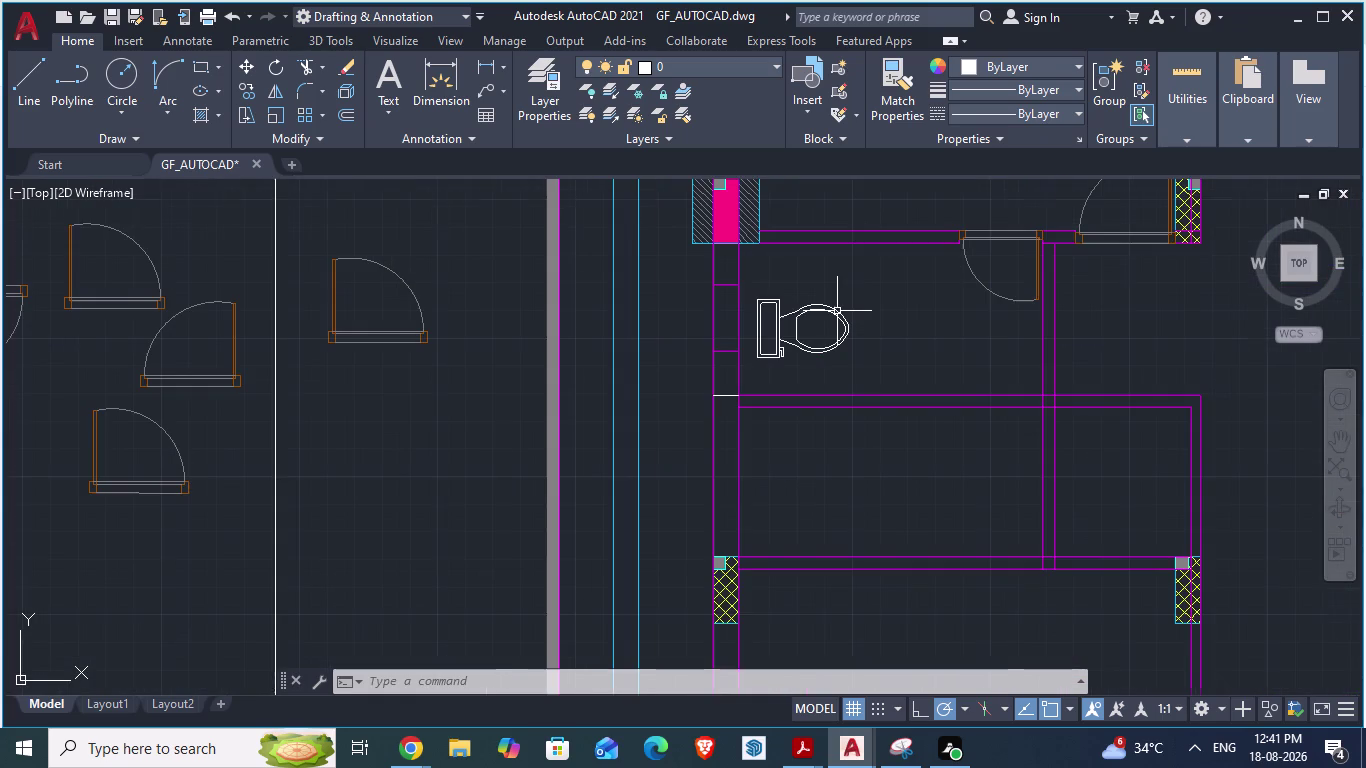
key(ctrl+z)
key(ctrl+z)
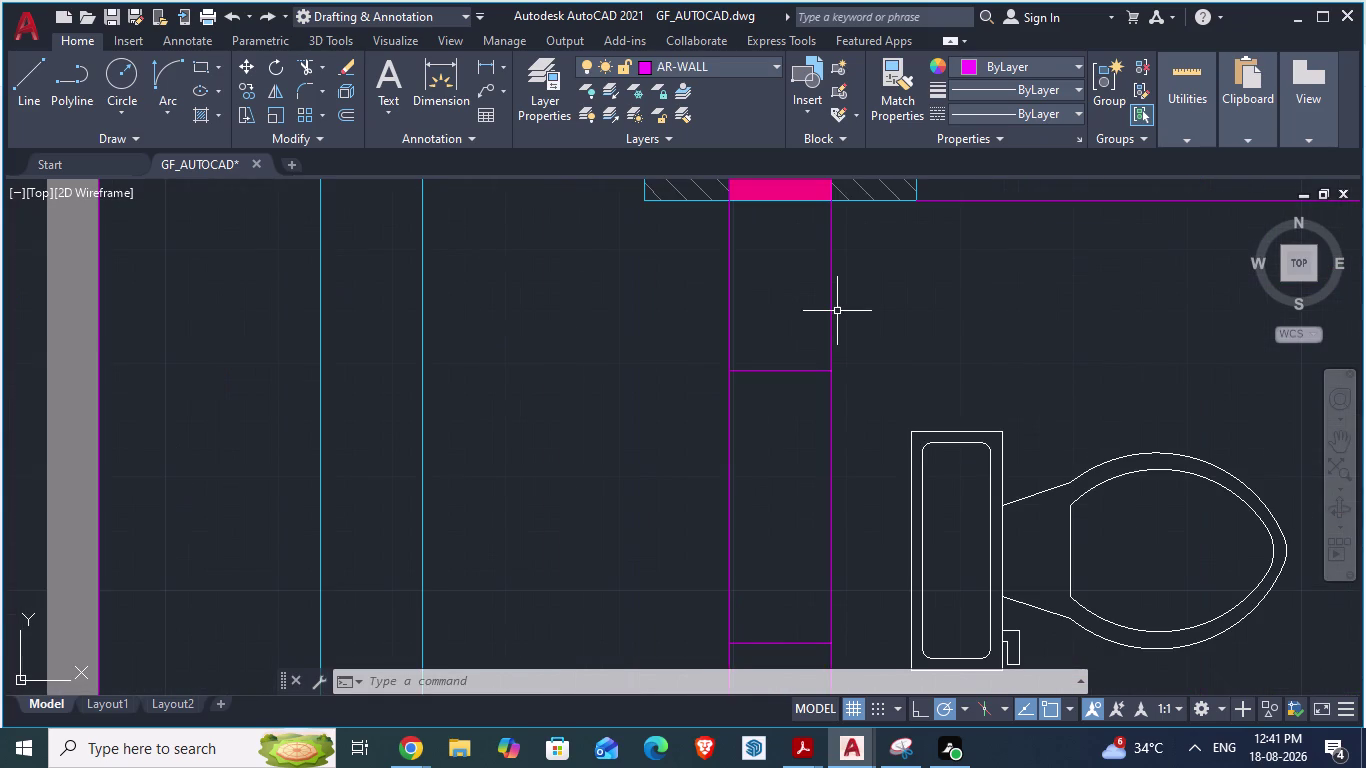
key(ctrl+z)
scroll(down, 3)
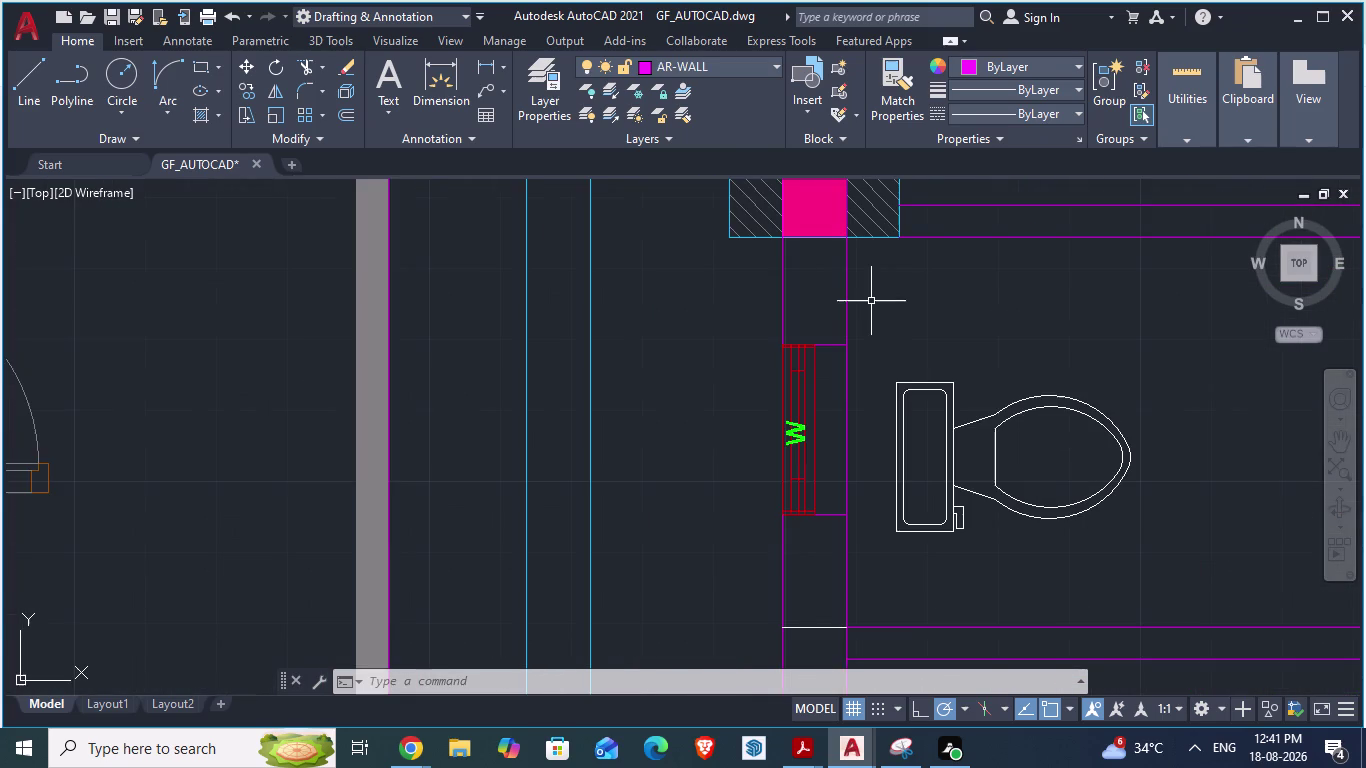
key(Escape)
scroll(up, 3)
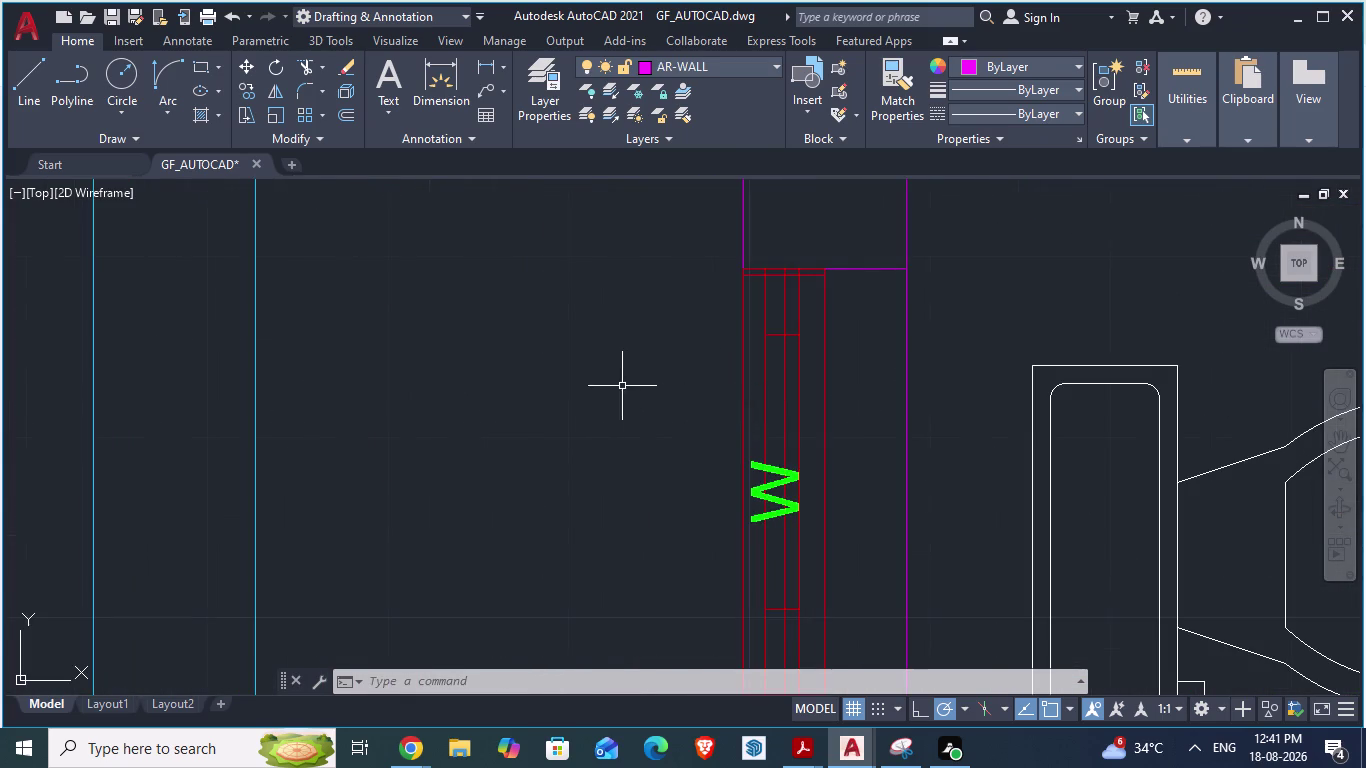
scroll(down, 3)
scroll(up, 3)
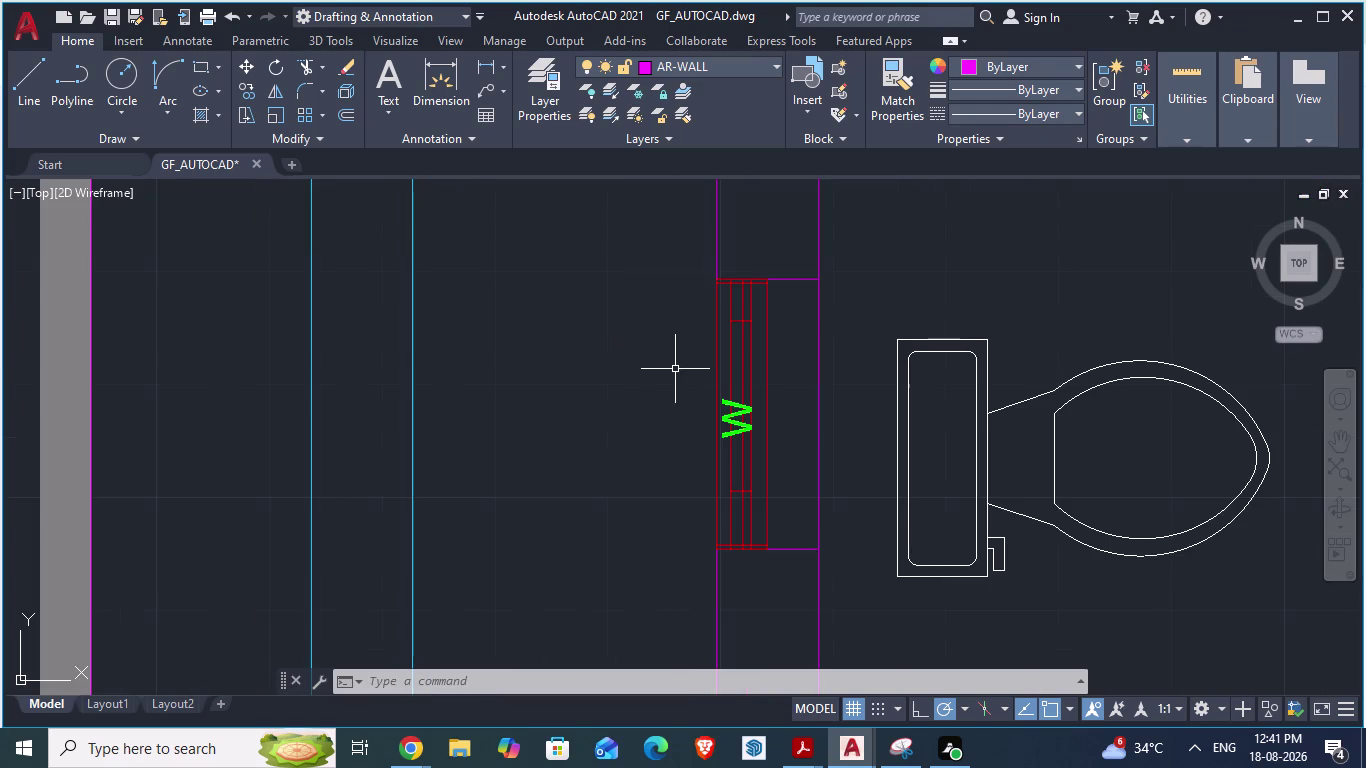
scroll(up, 3)
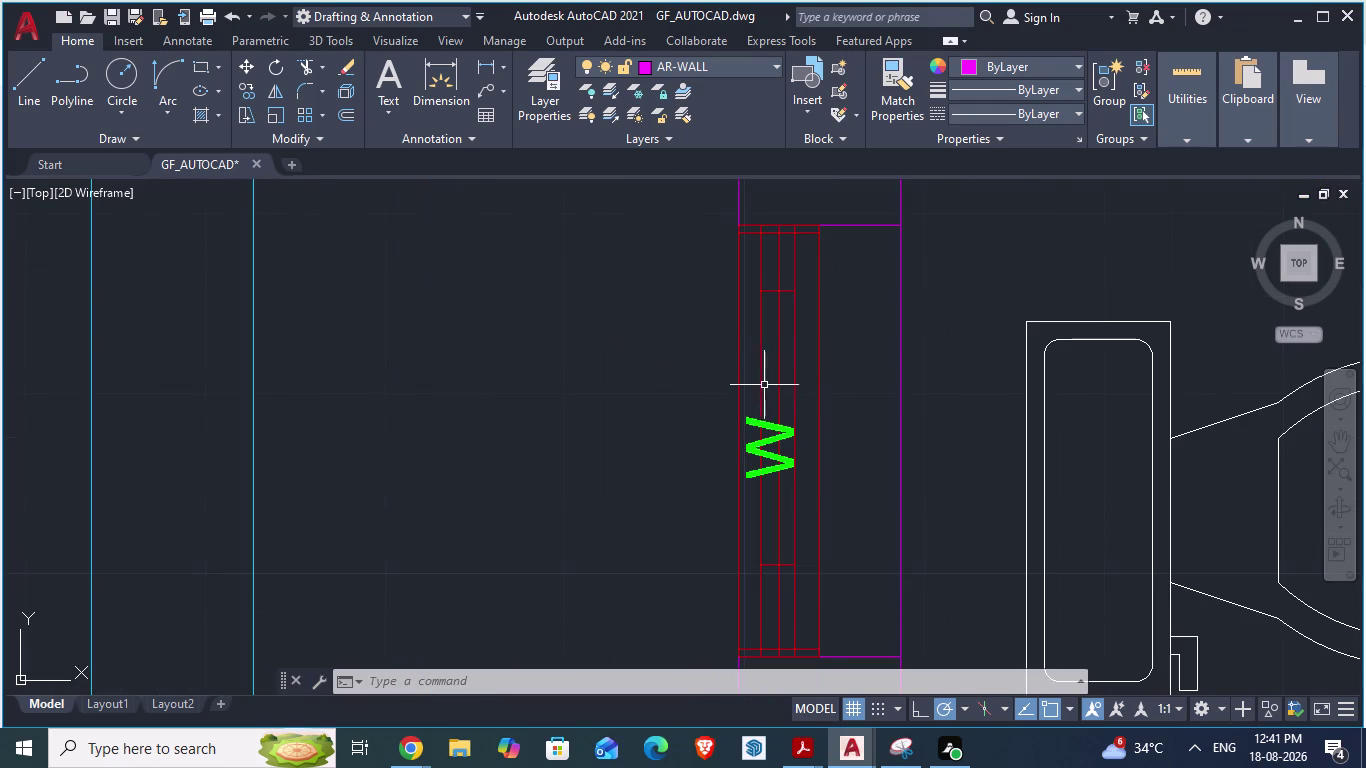
Scale the window block from its top corner using a picked scale point.
click(759, 382)
text(sca)
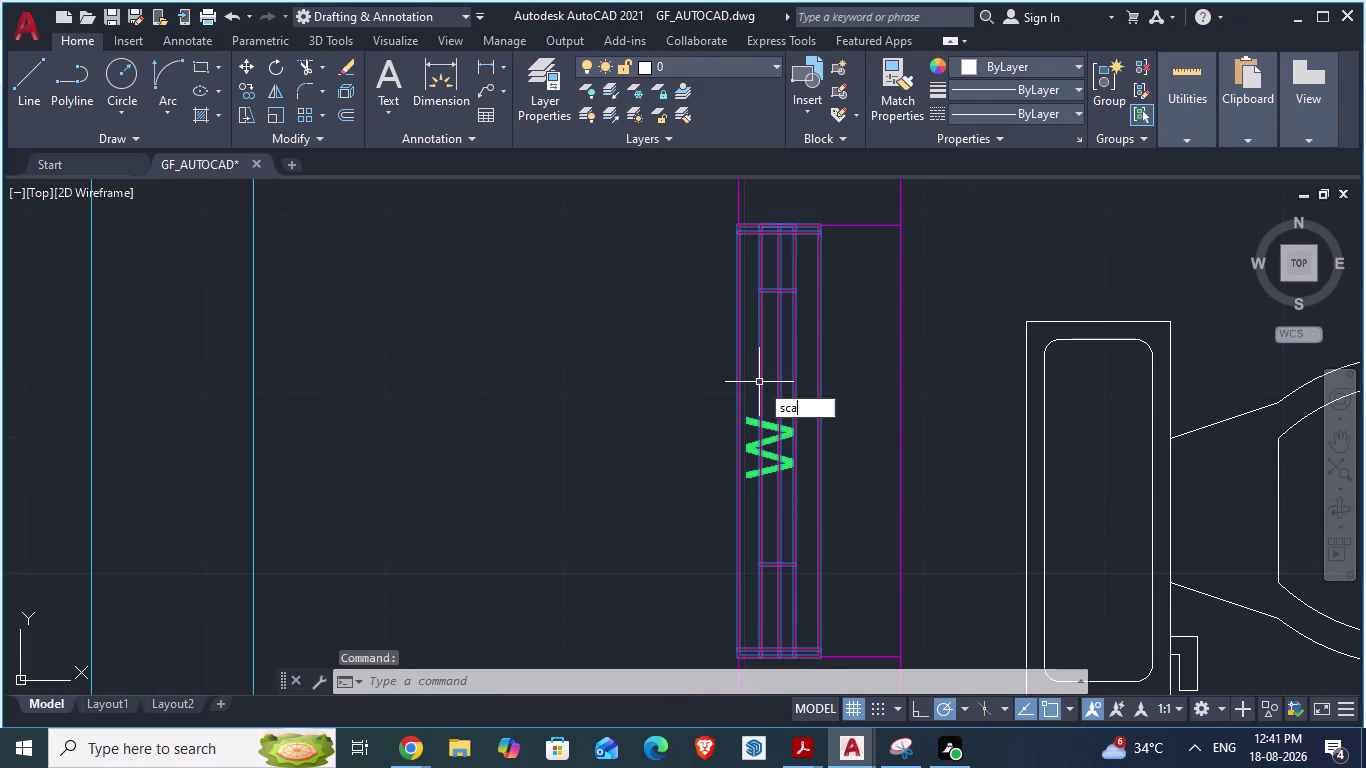
key(Return)
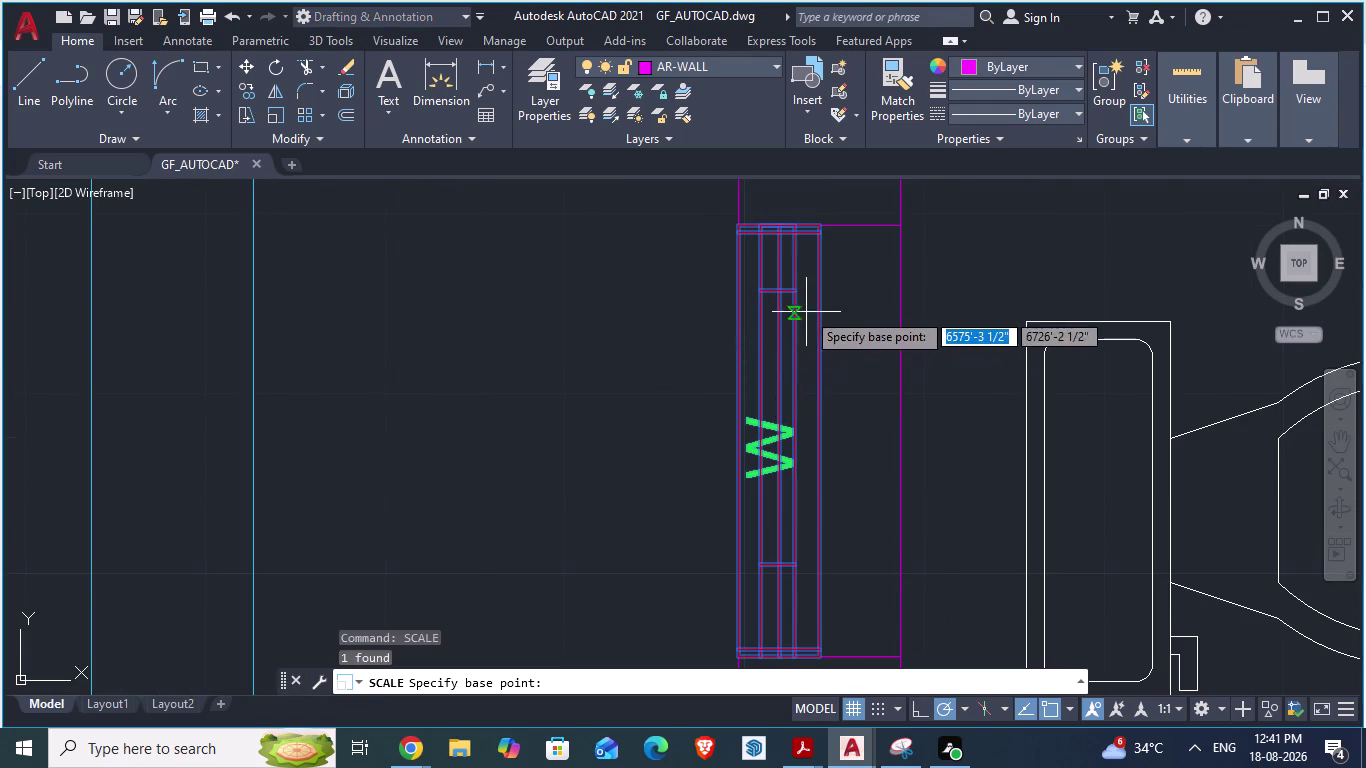
click(742, 223)
scroll(up, 3)
scroll(up, 3)
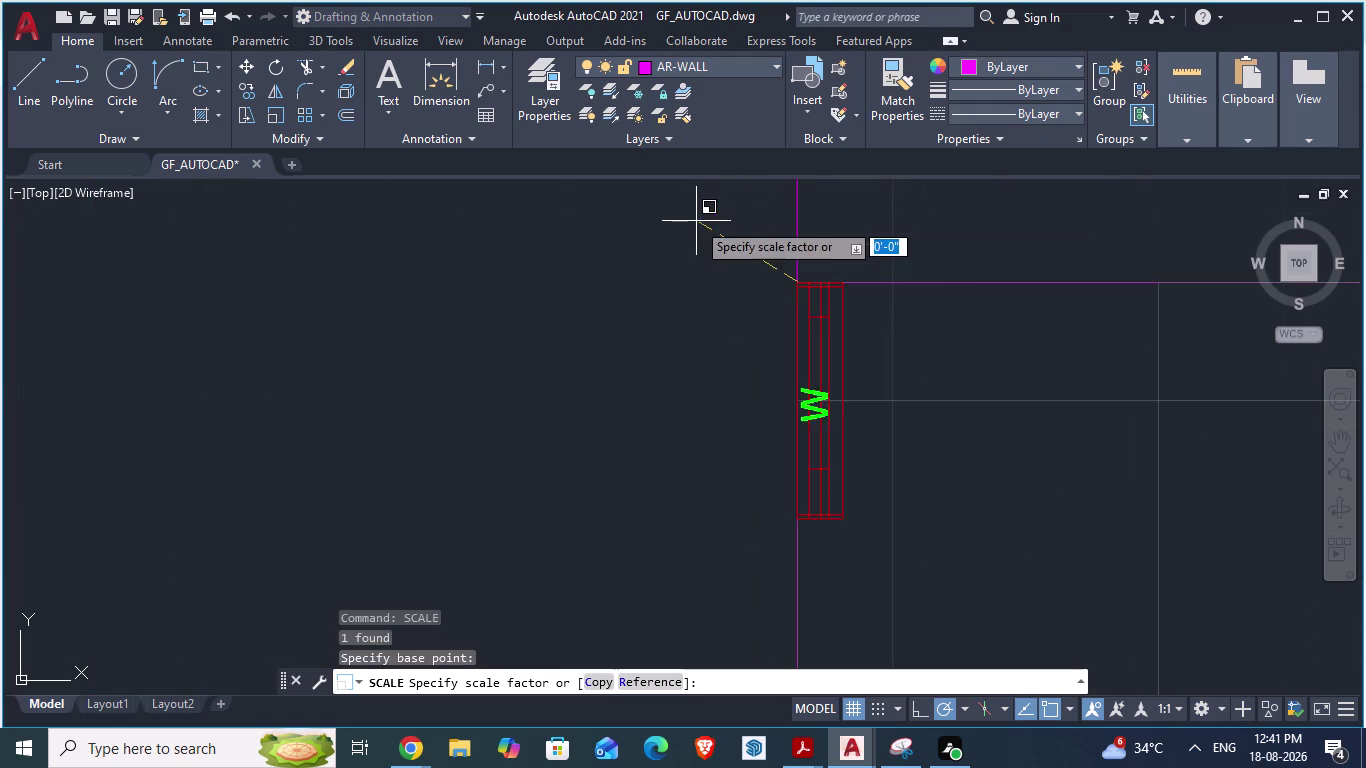
click(796, 282)
scroll(down, 3)
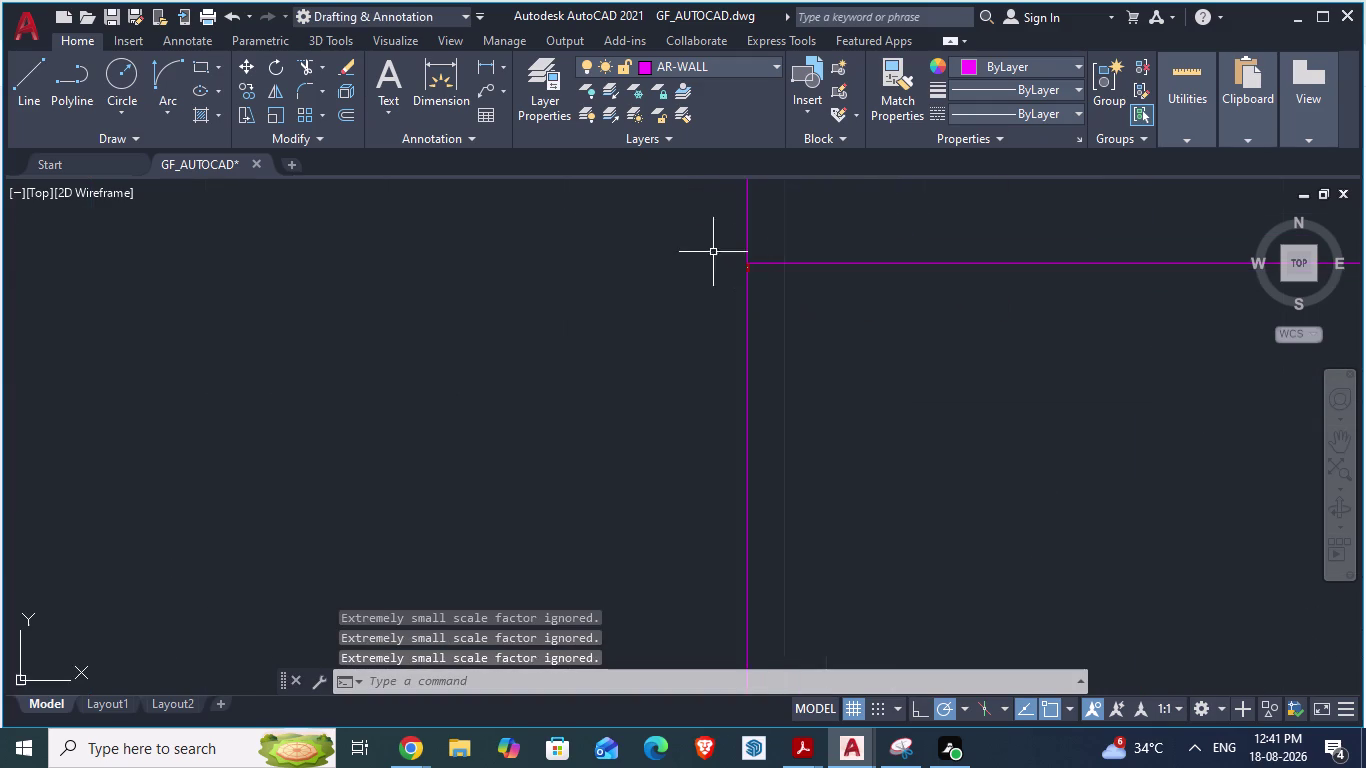
scroll(down, 3)
scroll(up, 3)
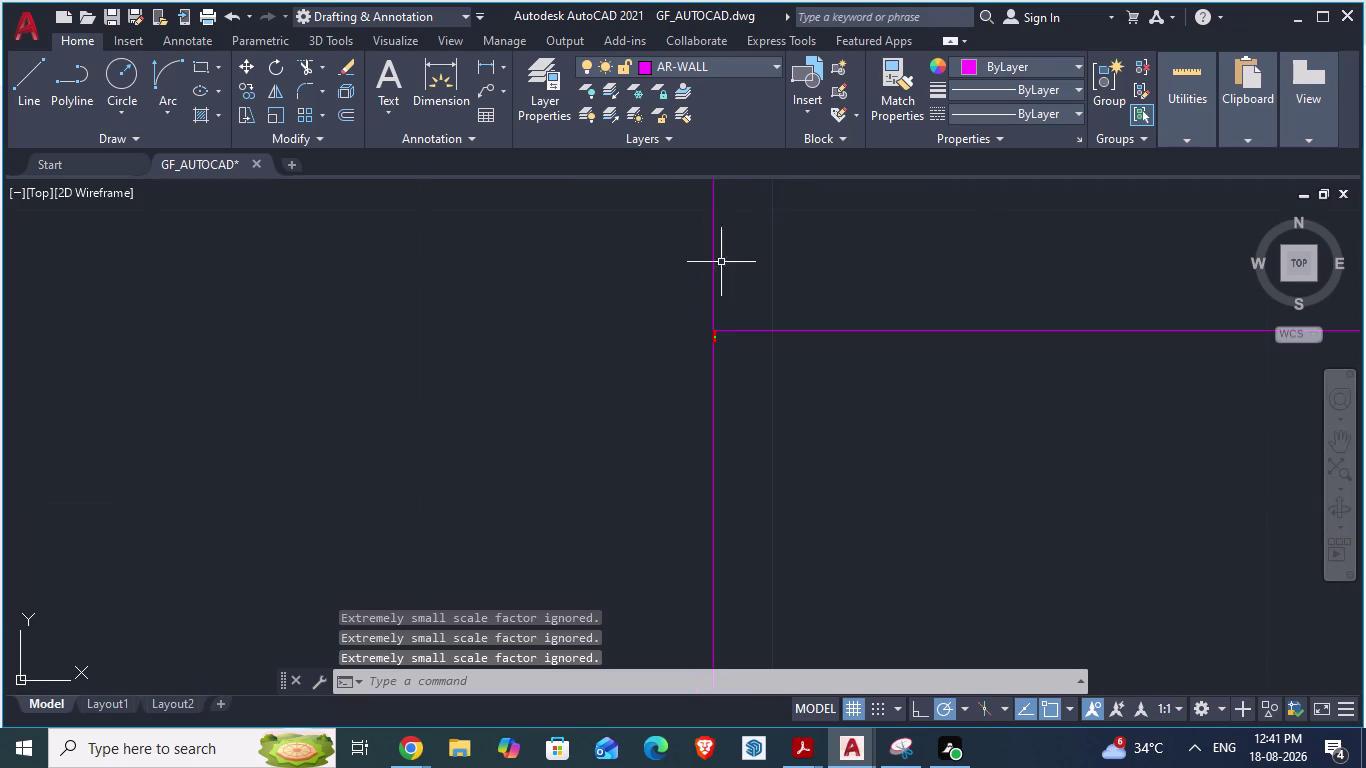
scroll(up, 3)
scroll(up, 3)
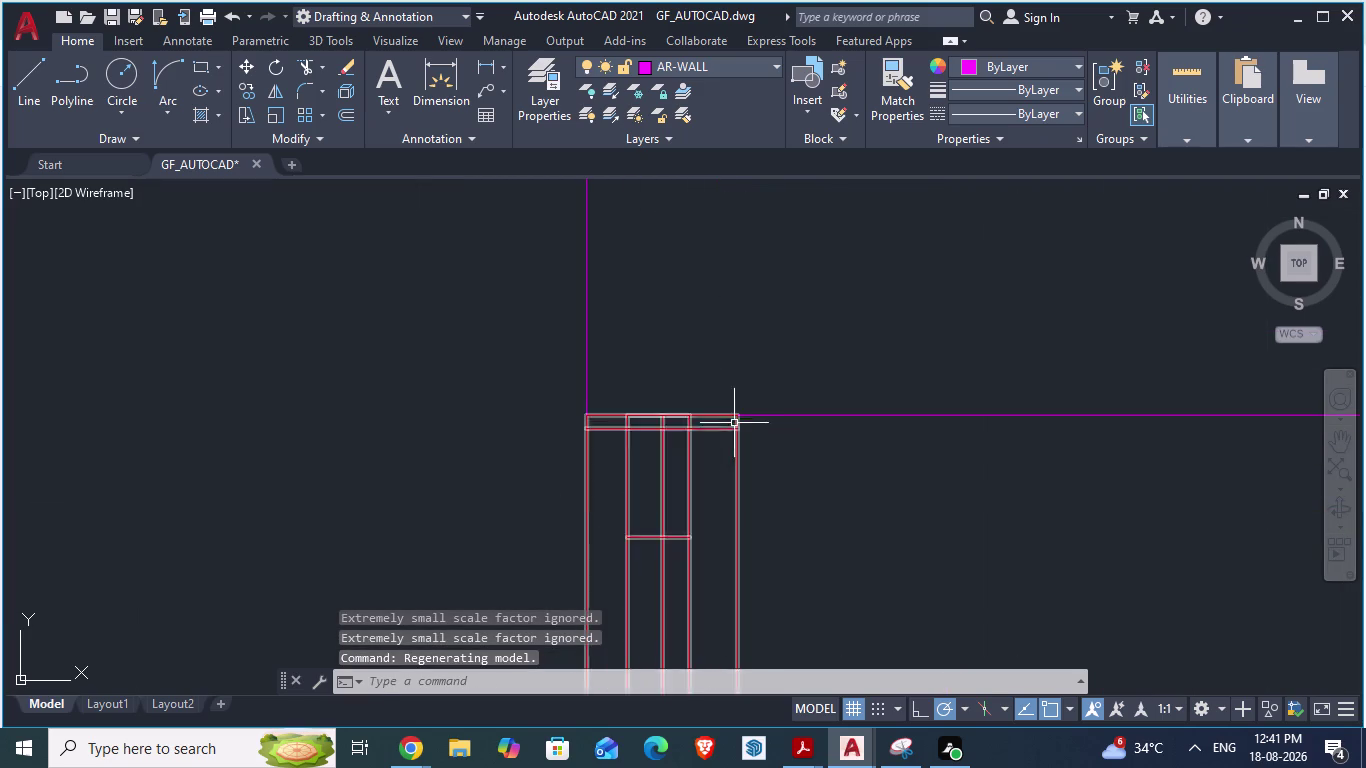
Attempt resizing the block and wall lines, abandon it, and undo three earlier steps.
click(739, 416)
scroll(down, 3)
scroll(down, 3)
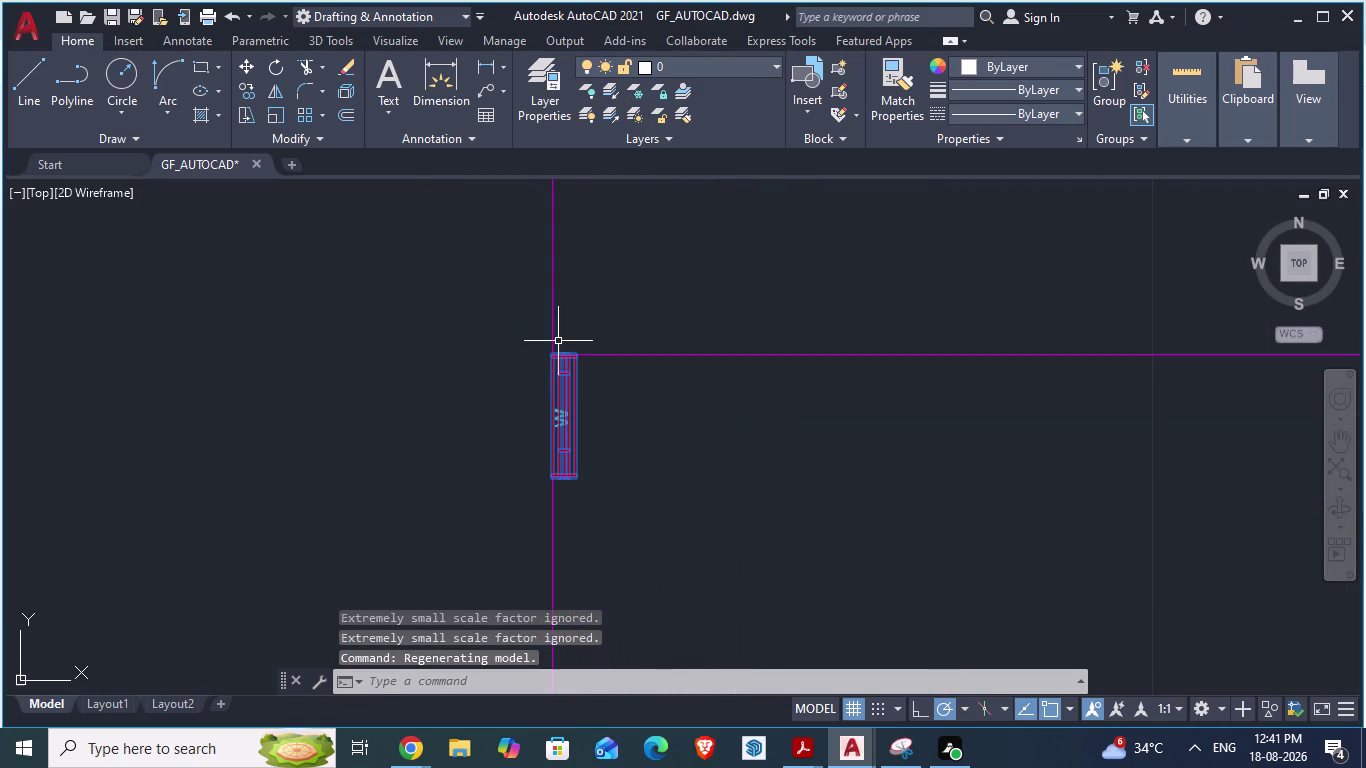
scroll(up, 3)
scroll(down, 3)
scroll(down, 3)
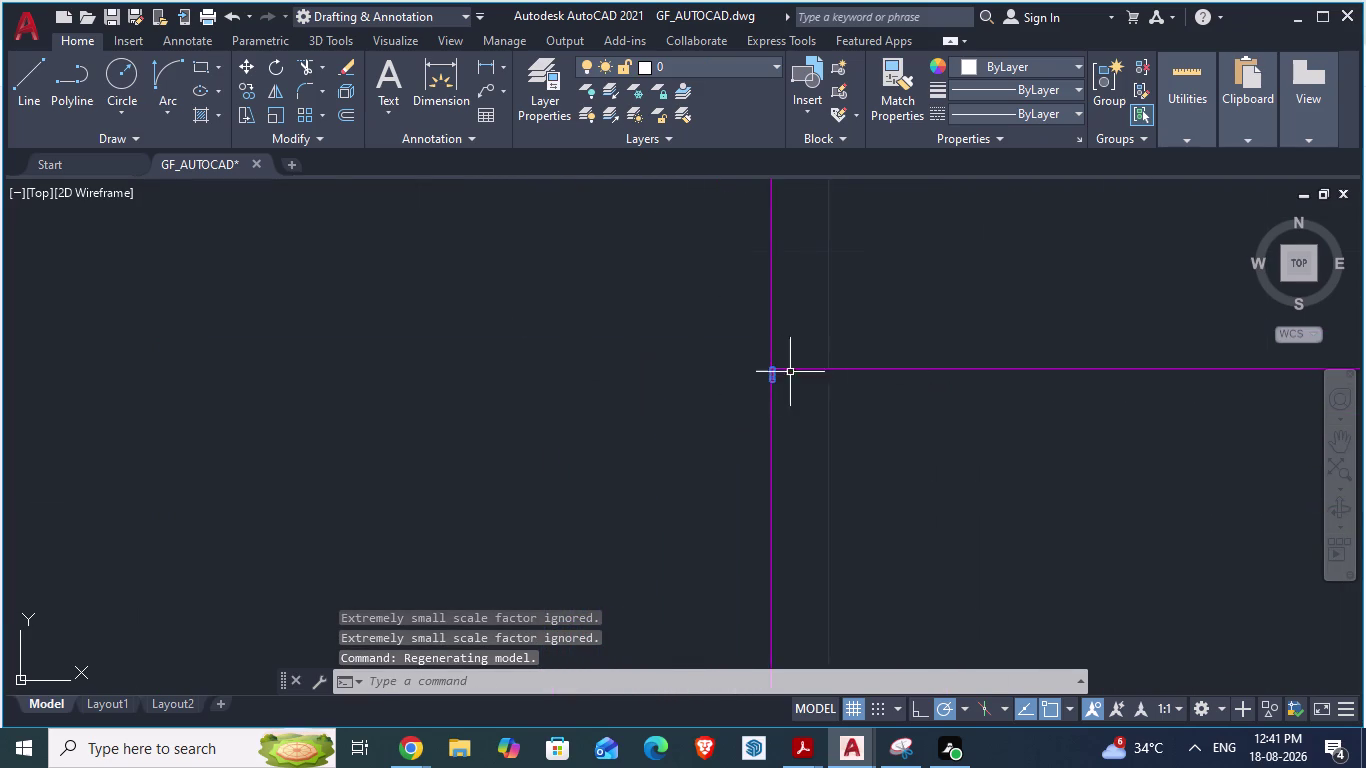
scroll(down, 3)
scroll(up, 3)
click(1058, 365)
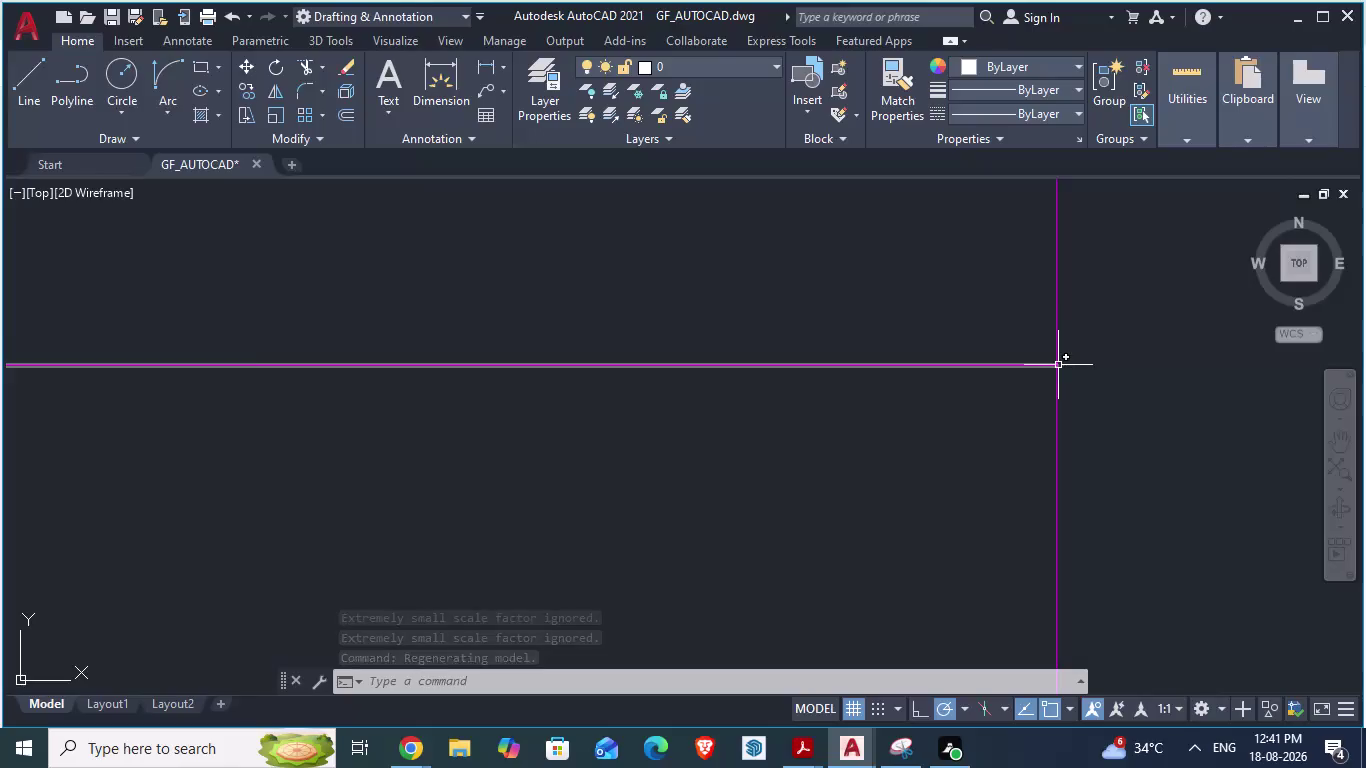
key(Return)
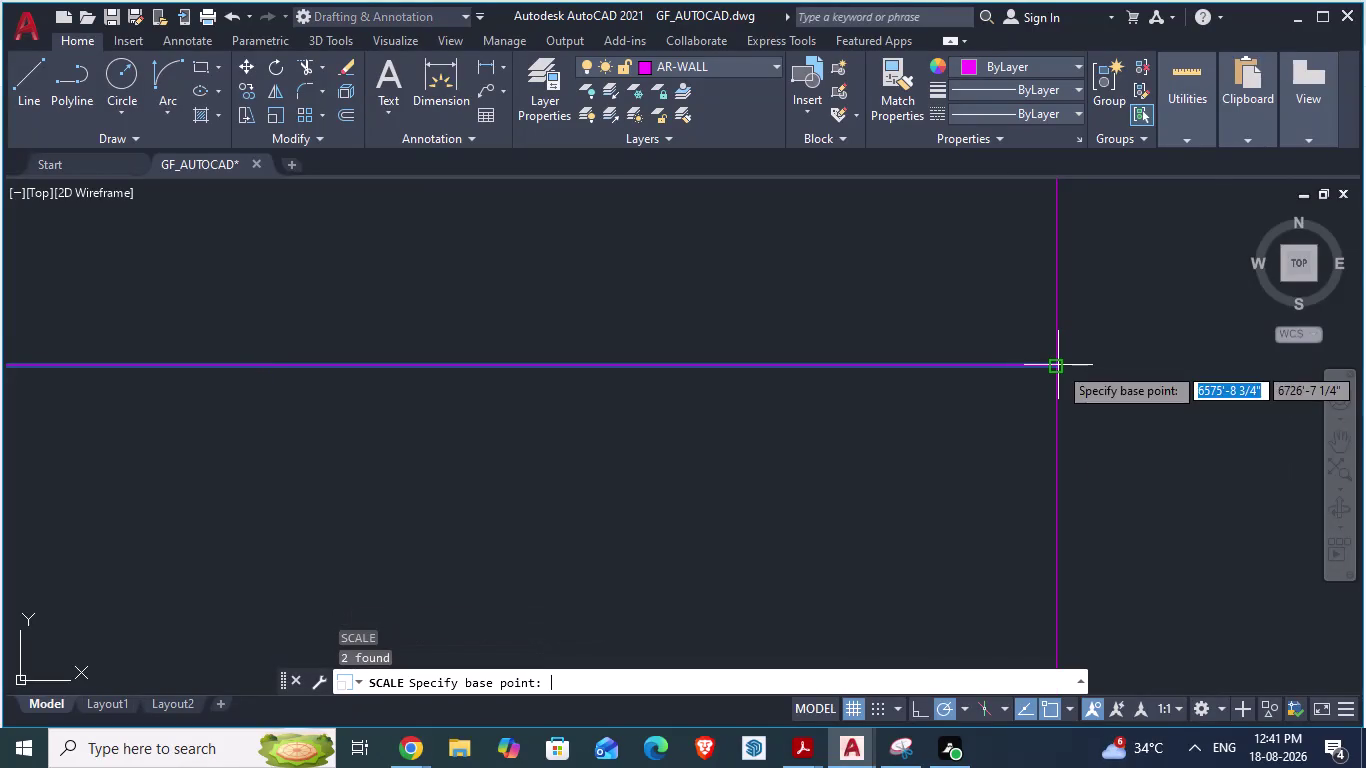
scroll(down, 3)
key(Escape)
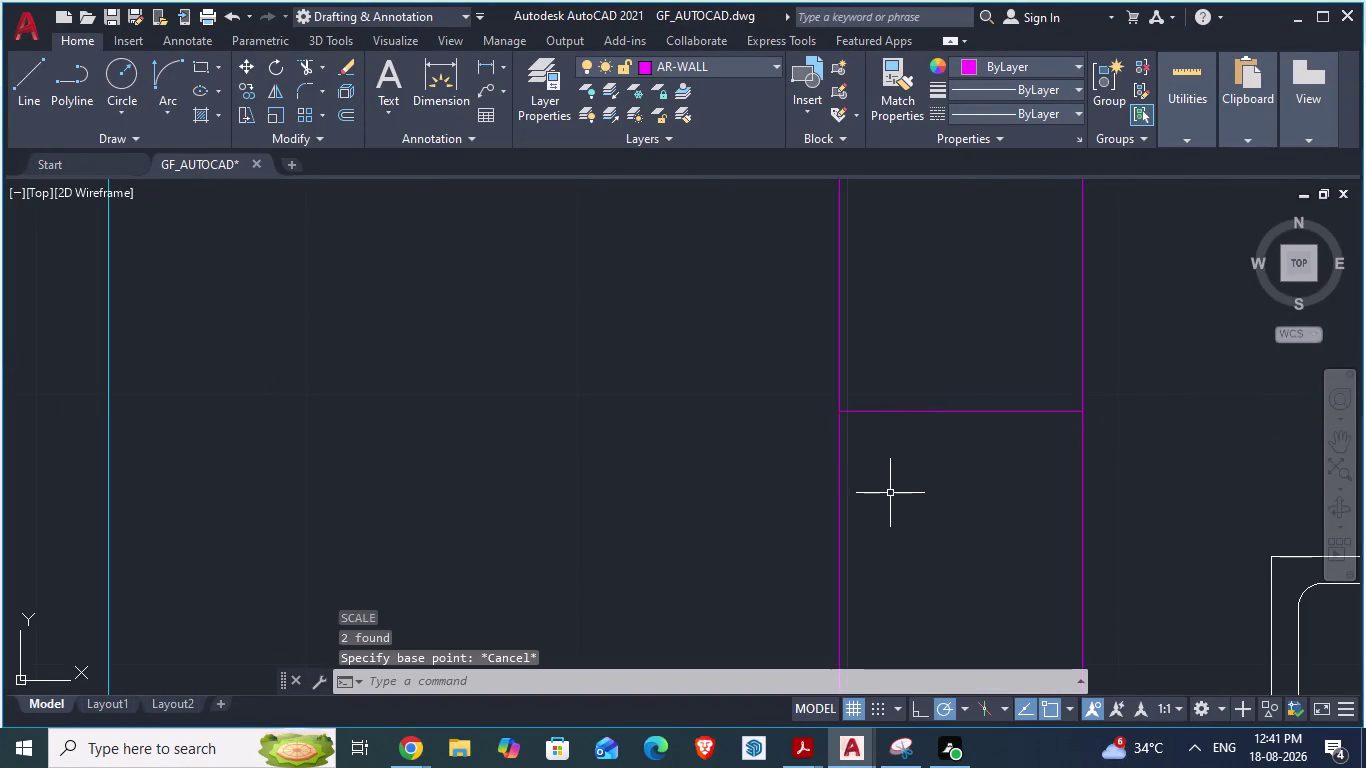
key(ctrl+z)
key(ctrl+z)
key(ctrl+z)
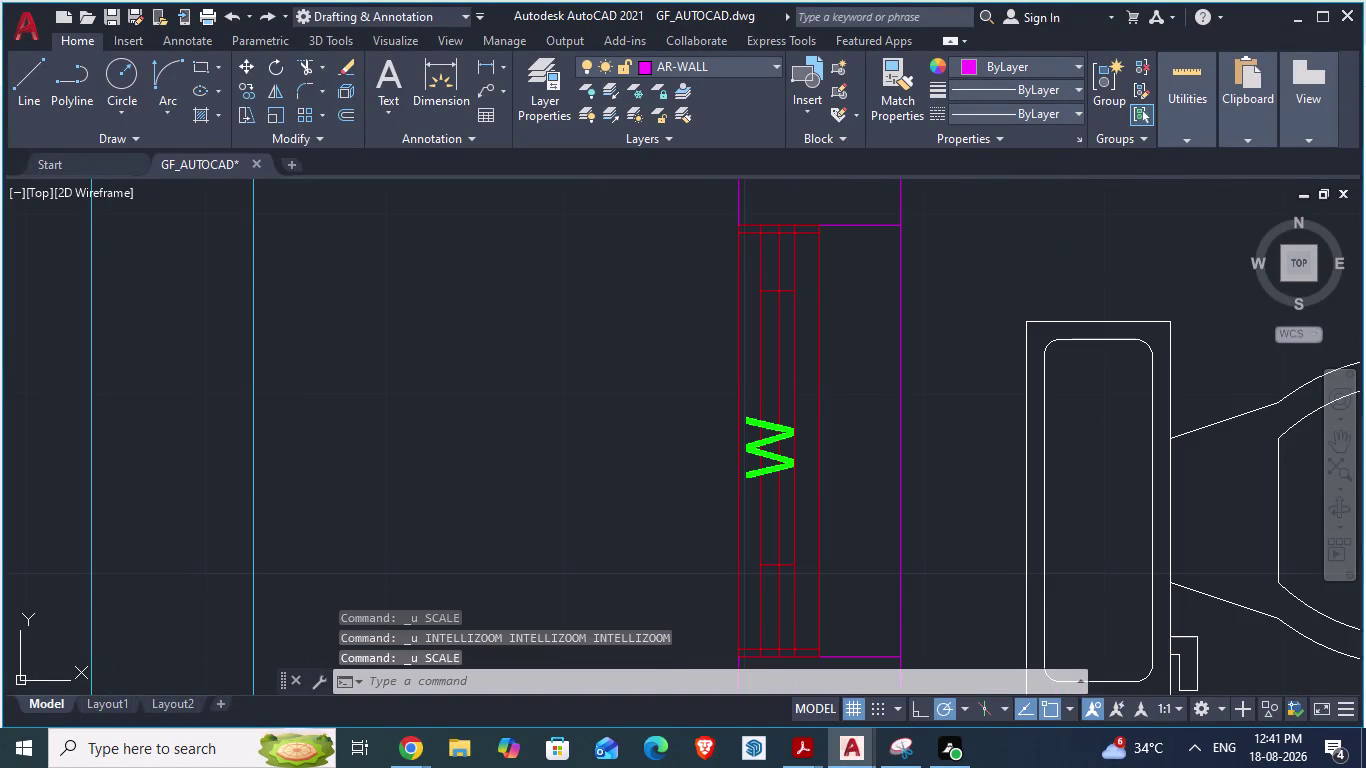
Delete the short line crossing the toilet wall below the WC.
key(Escape)
scroll(down, 3)
scroll(up, 3)
scroll(down, 3)
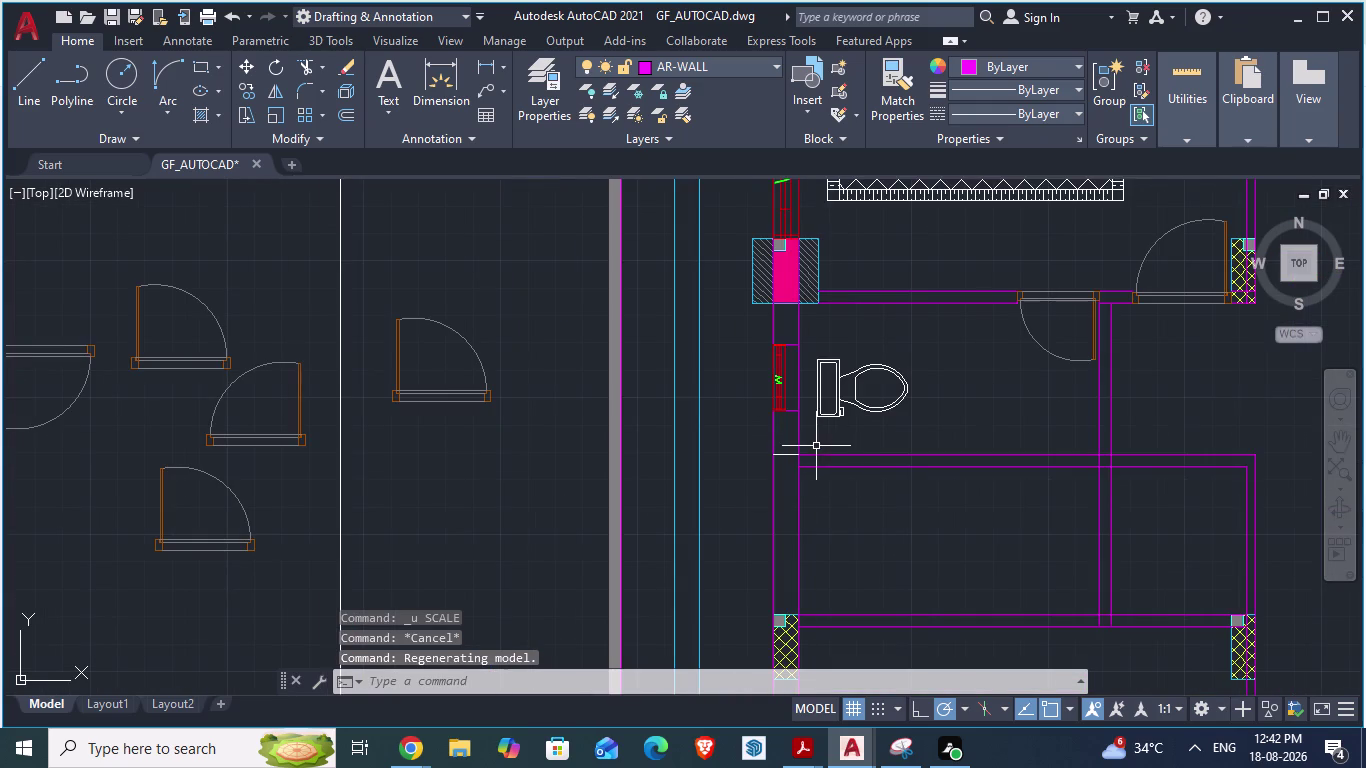
scroll(up, 3)
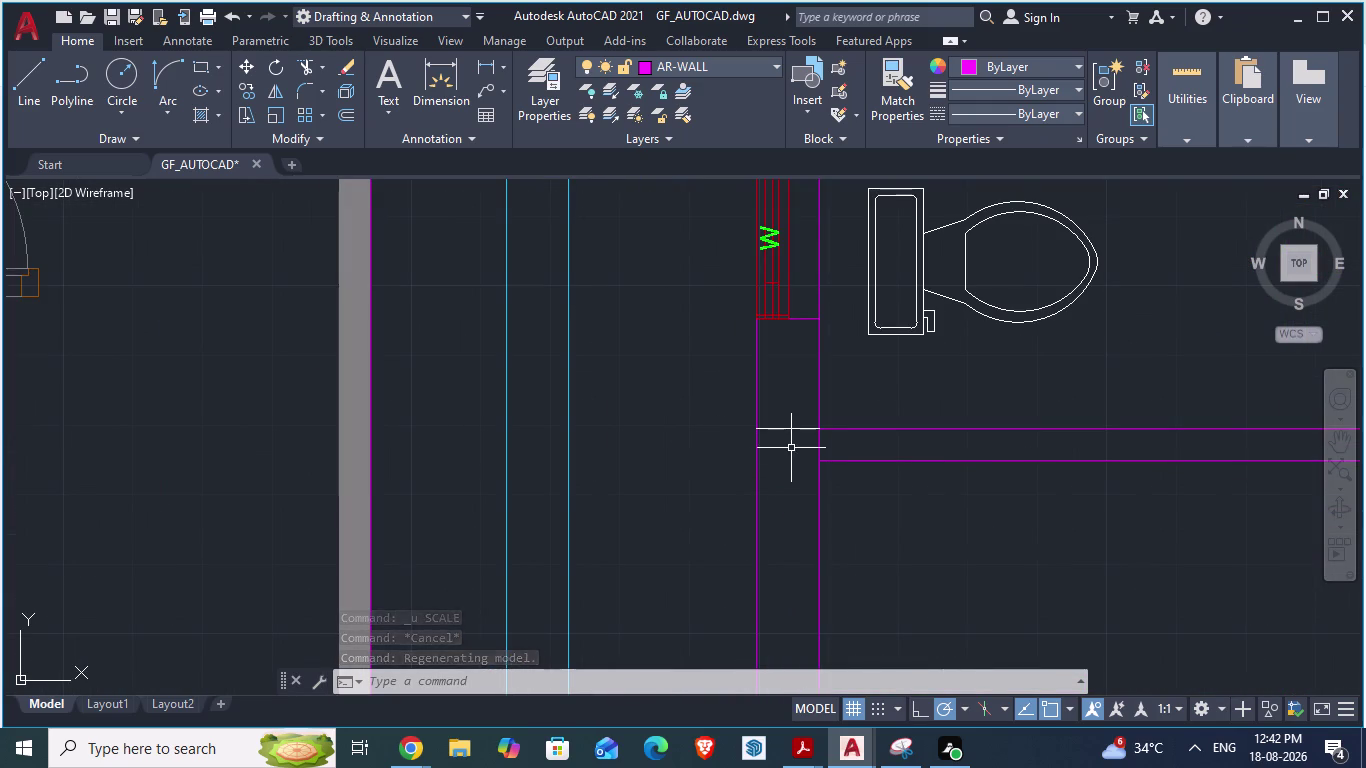
key(Escape)
click(793, 431)
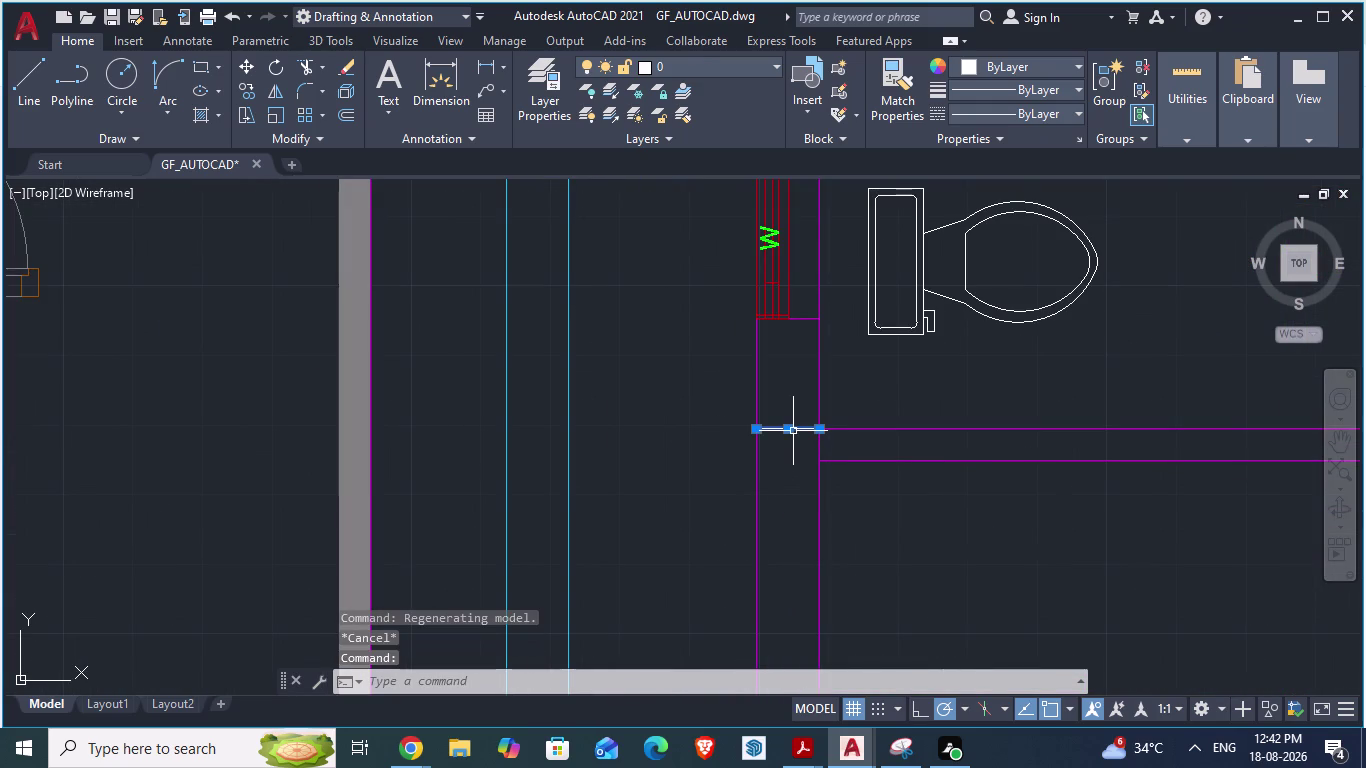
key(Delete)
scroll(down, 3)
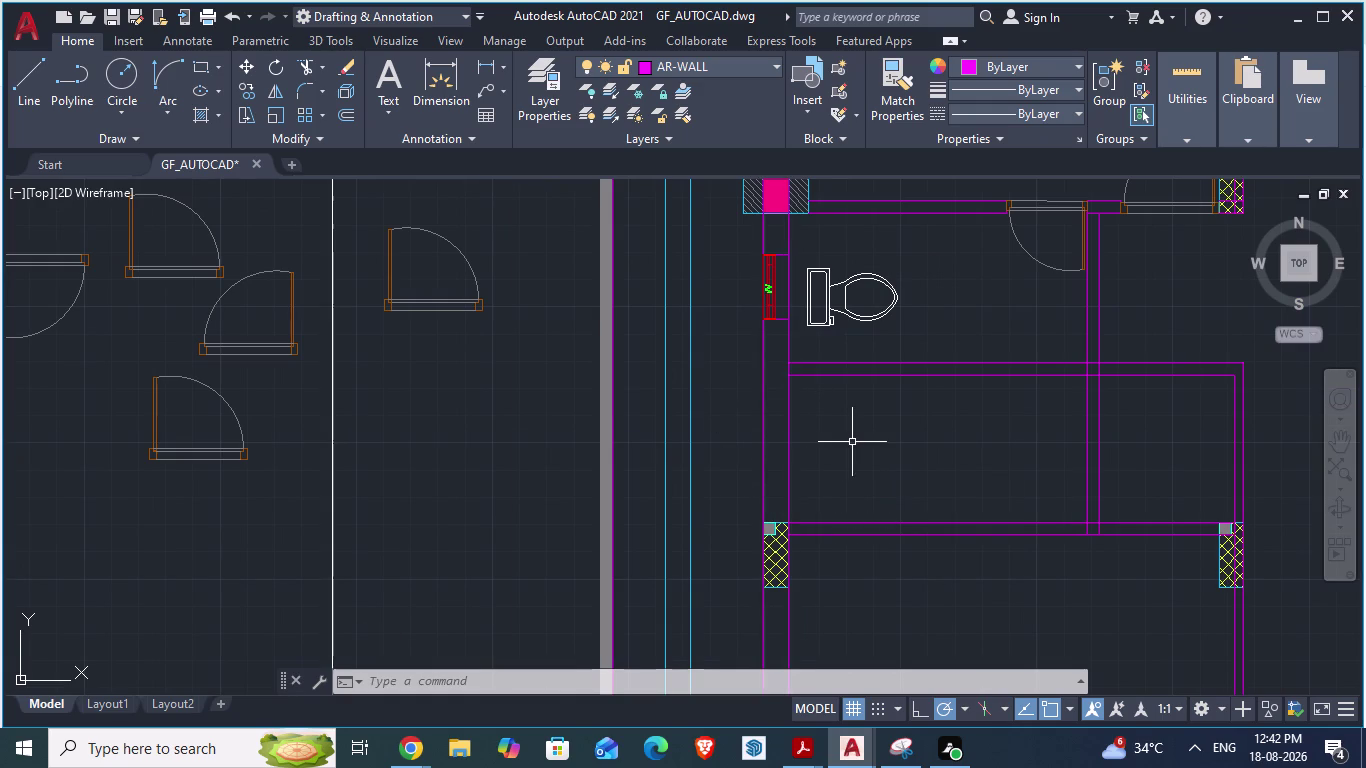
Start the LINE command near the partition and cancel it without drawing.
key(l)
key(Return)
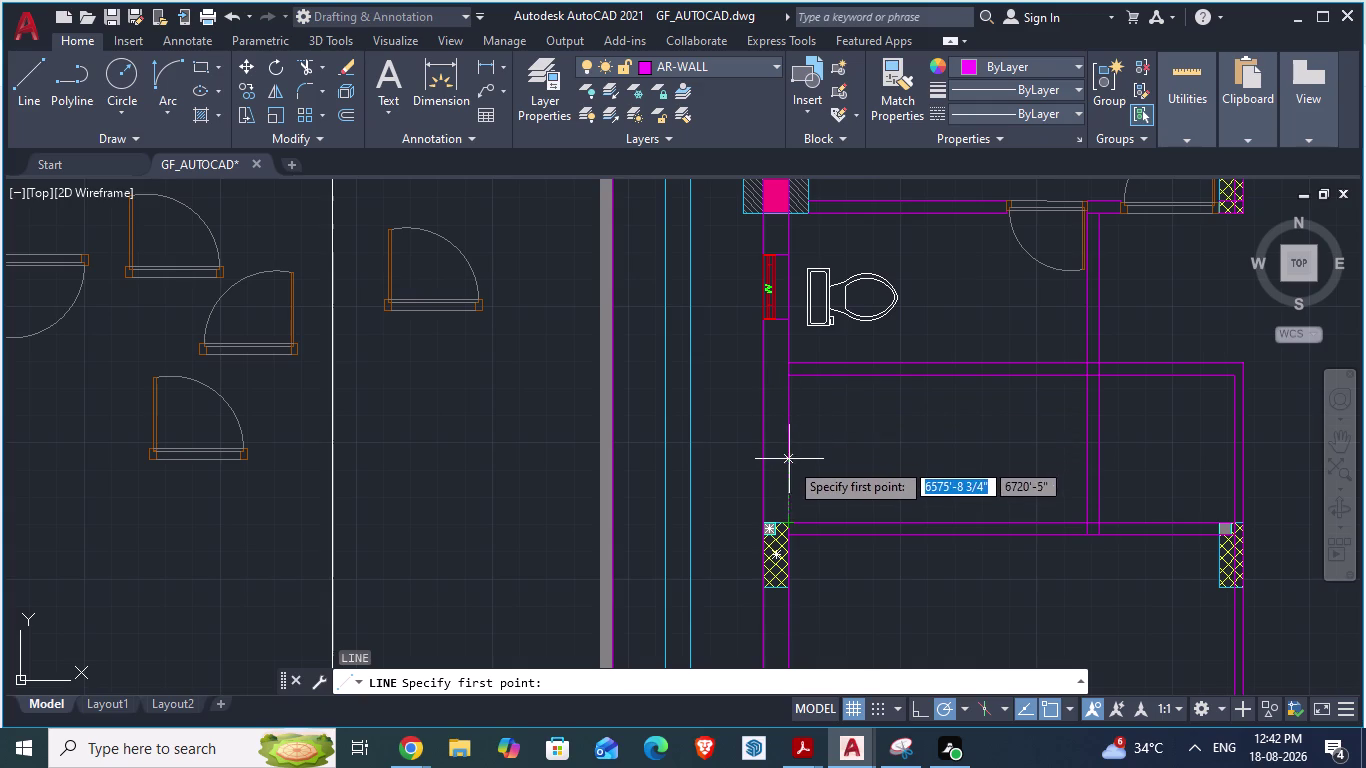
key(Escape)
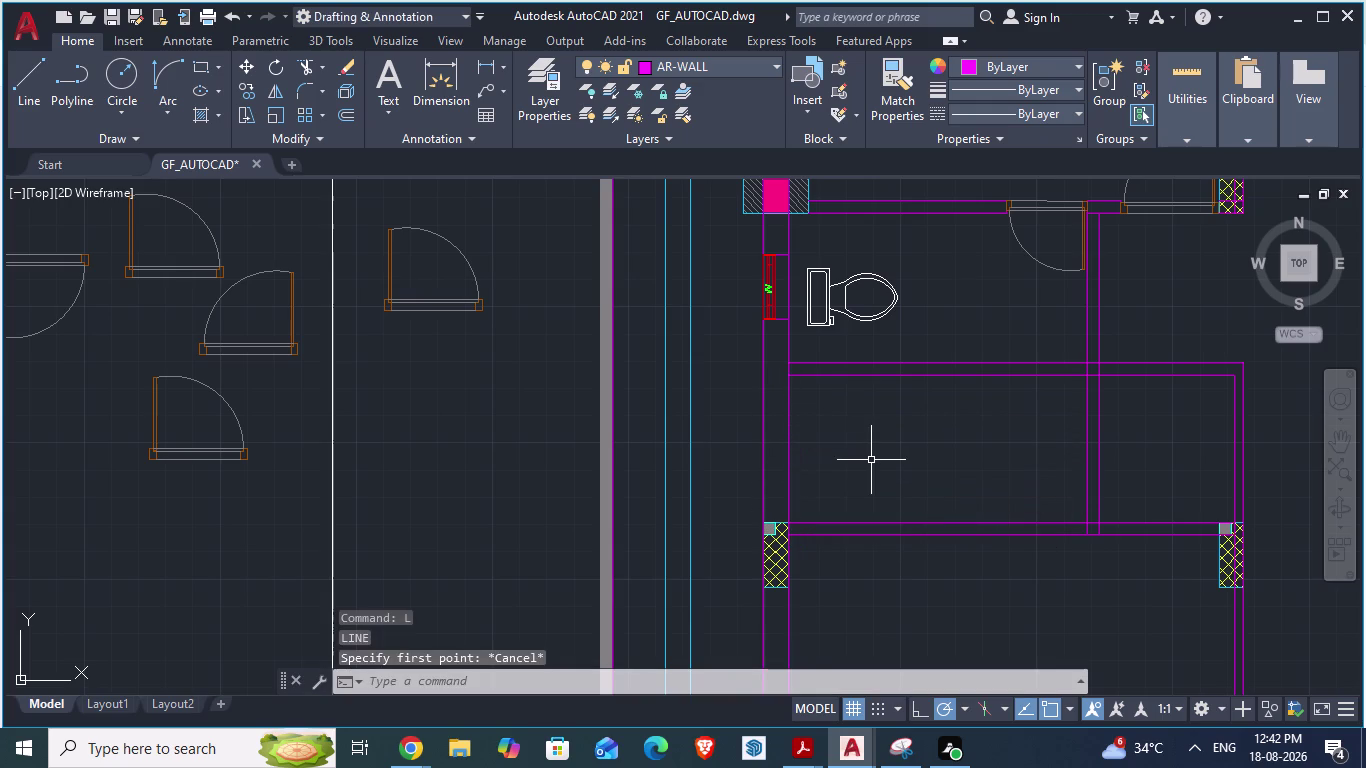
scroll(down, 3)
scroll(up, 3)
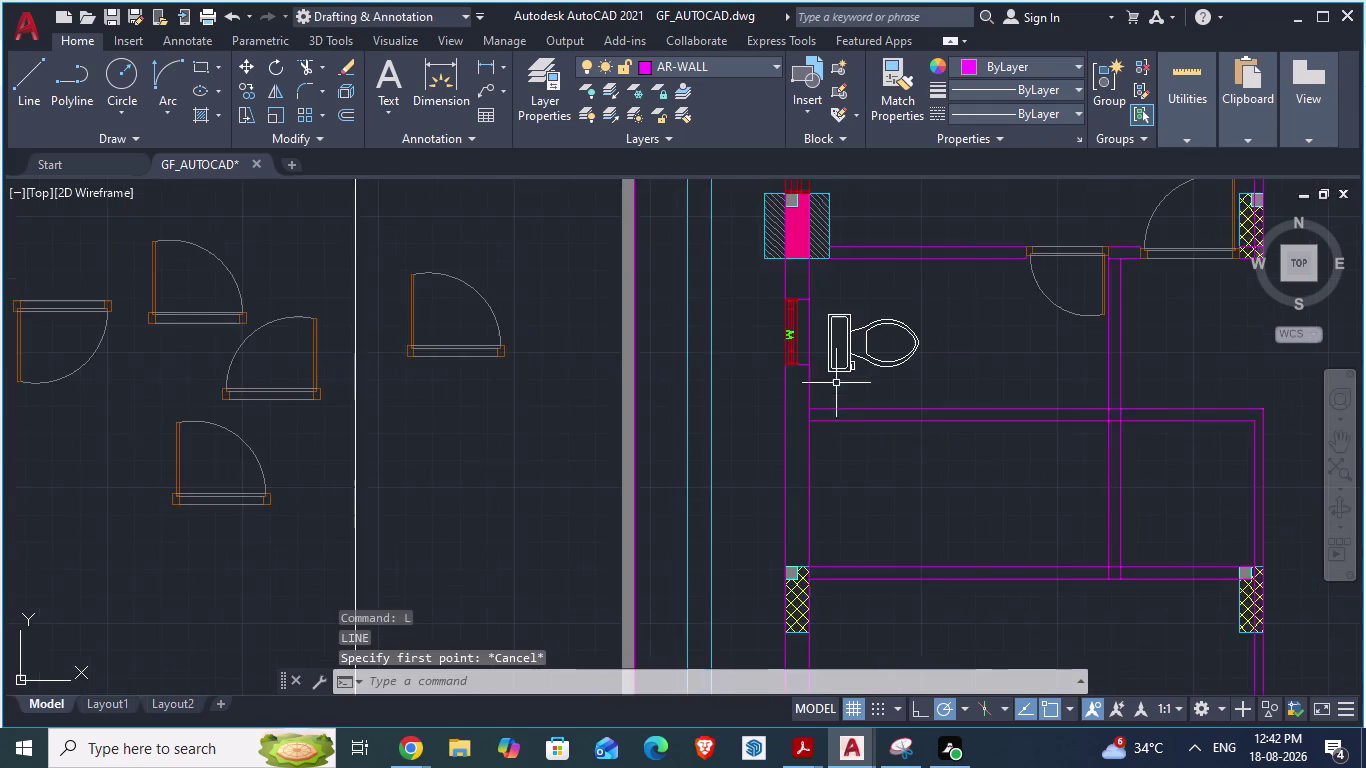
scroll(up, 3)
scroll(down, 3)
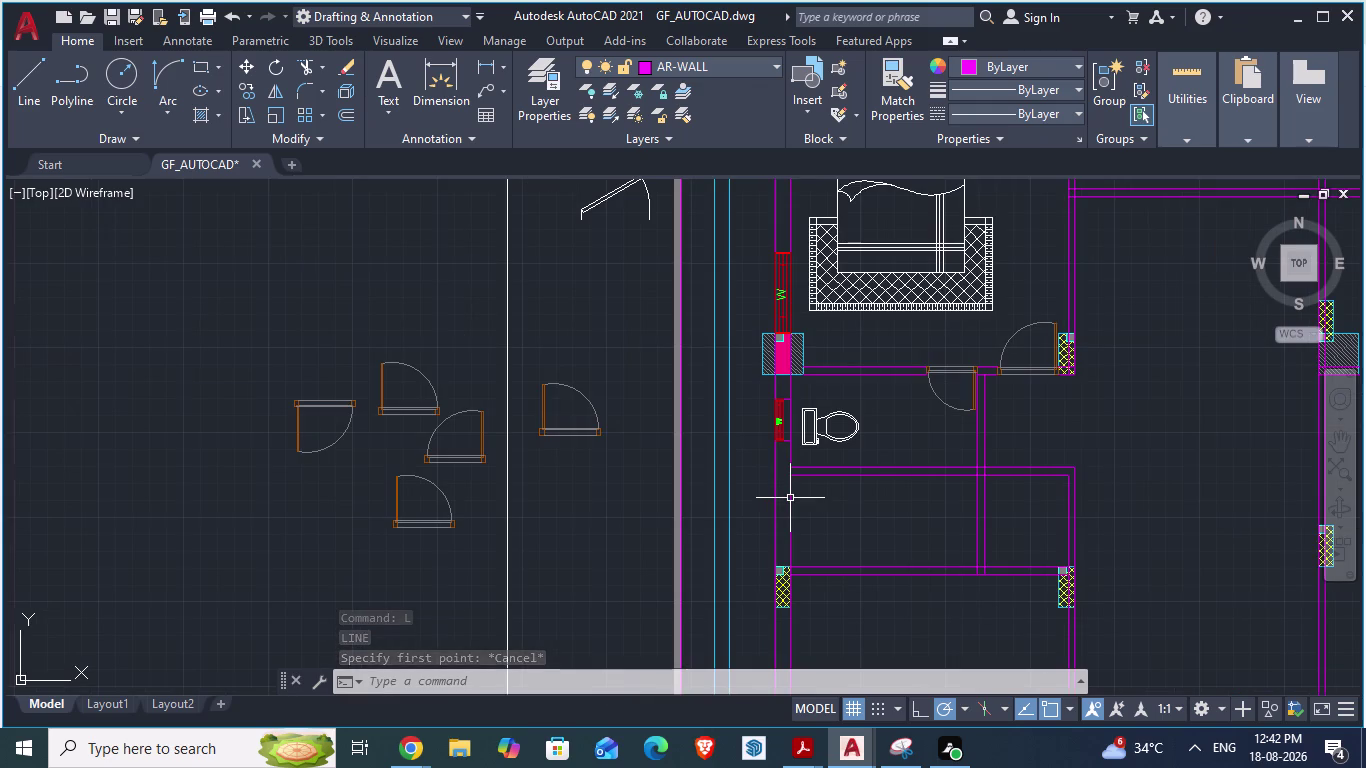
scroll(up, 3)
scroll(down, 3)
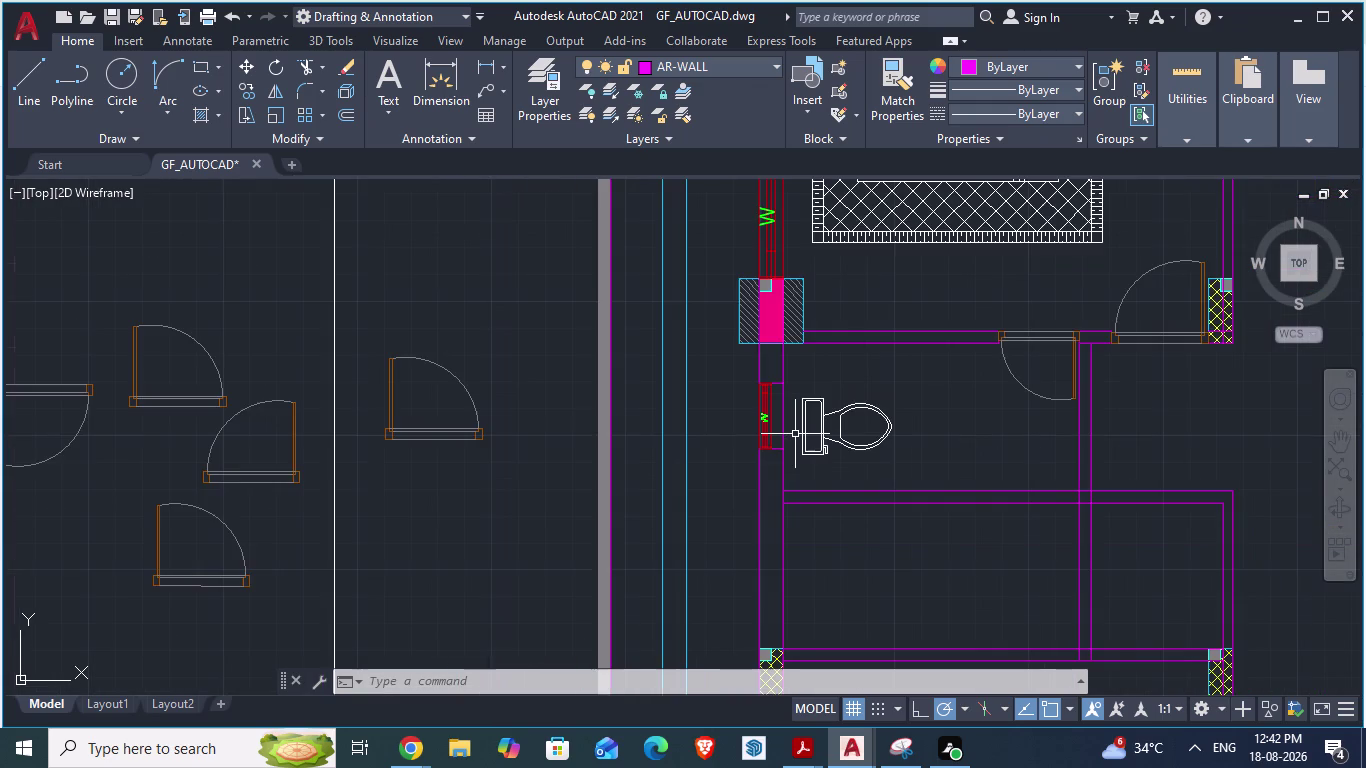
scroll(down, 3)
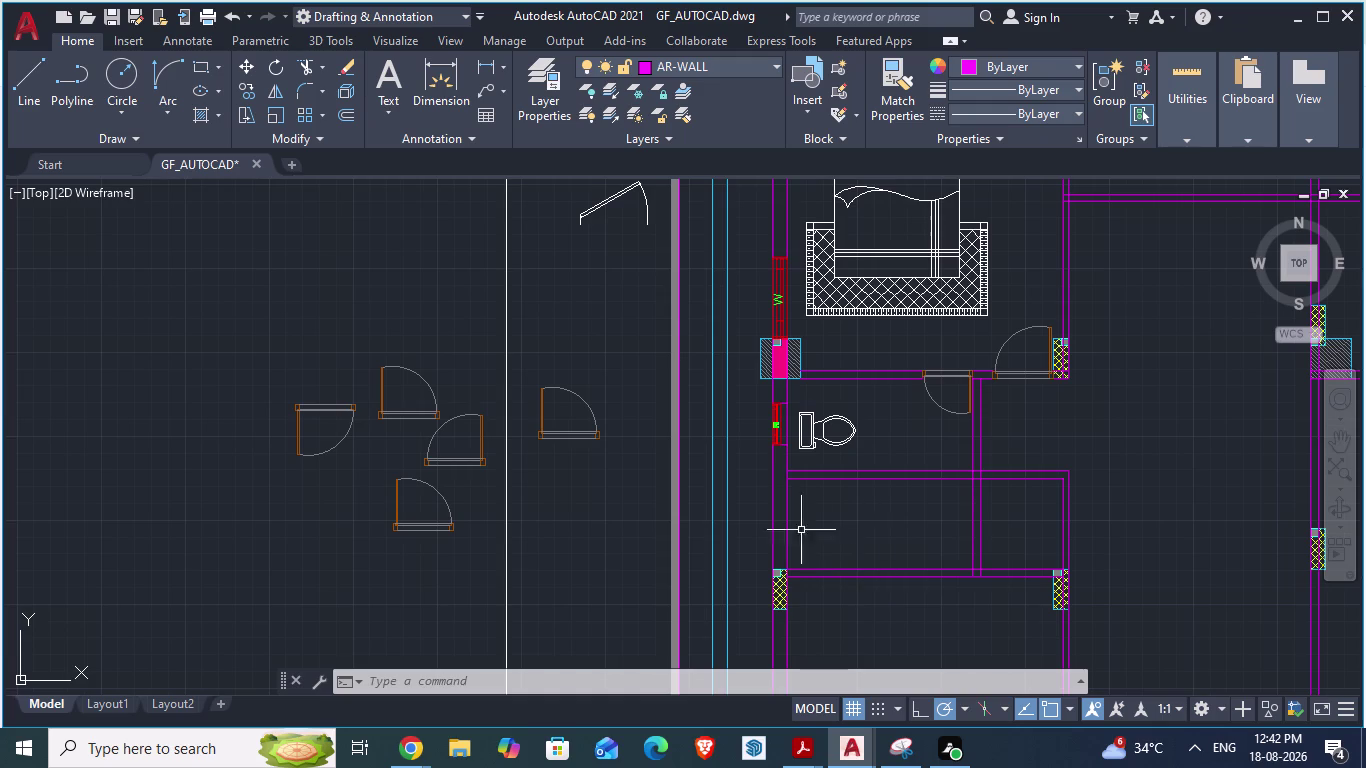
scroll(up, 3)
Copy and paste the window block lower in the toilet wall, then save with Ctrl+S.
click(776, 419)
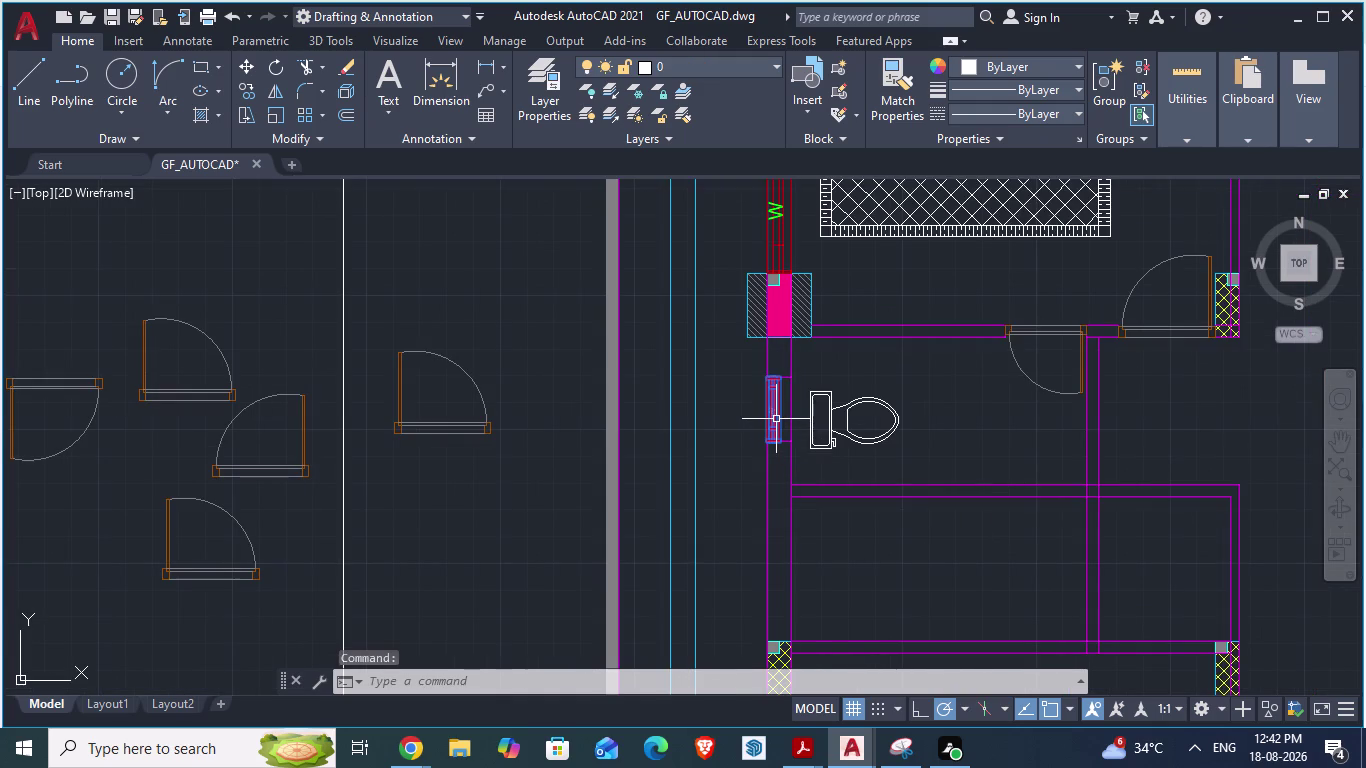
key(ctrl+c)
key(ctrl+v)
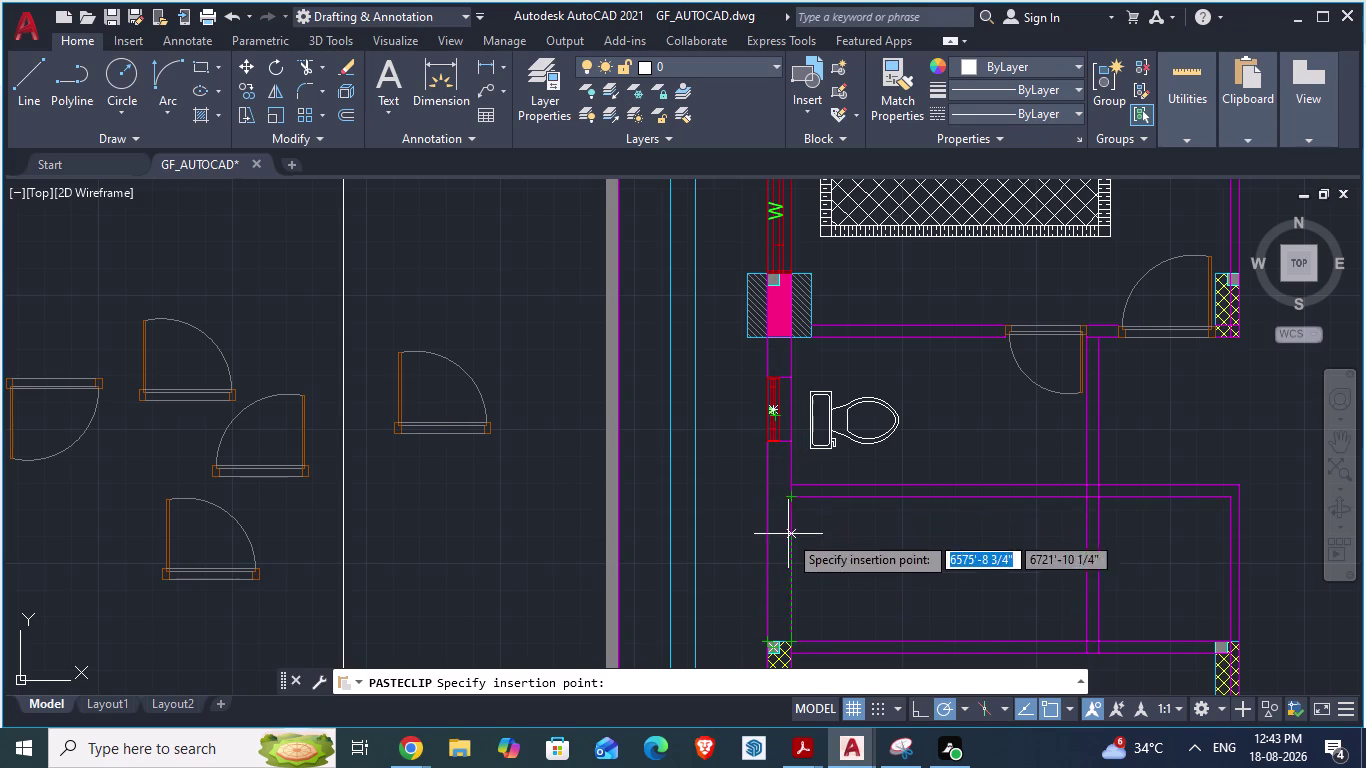
click(771, 590)
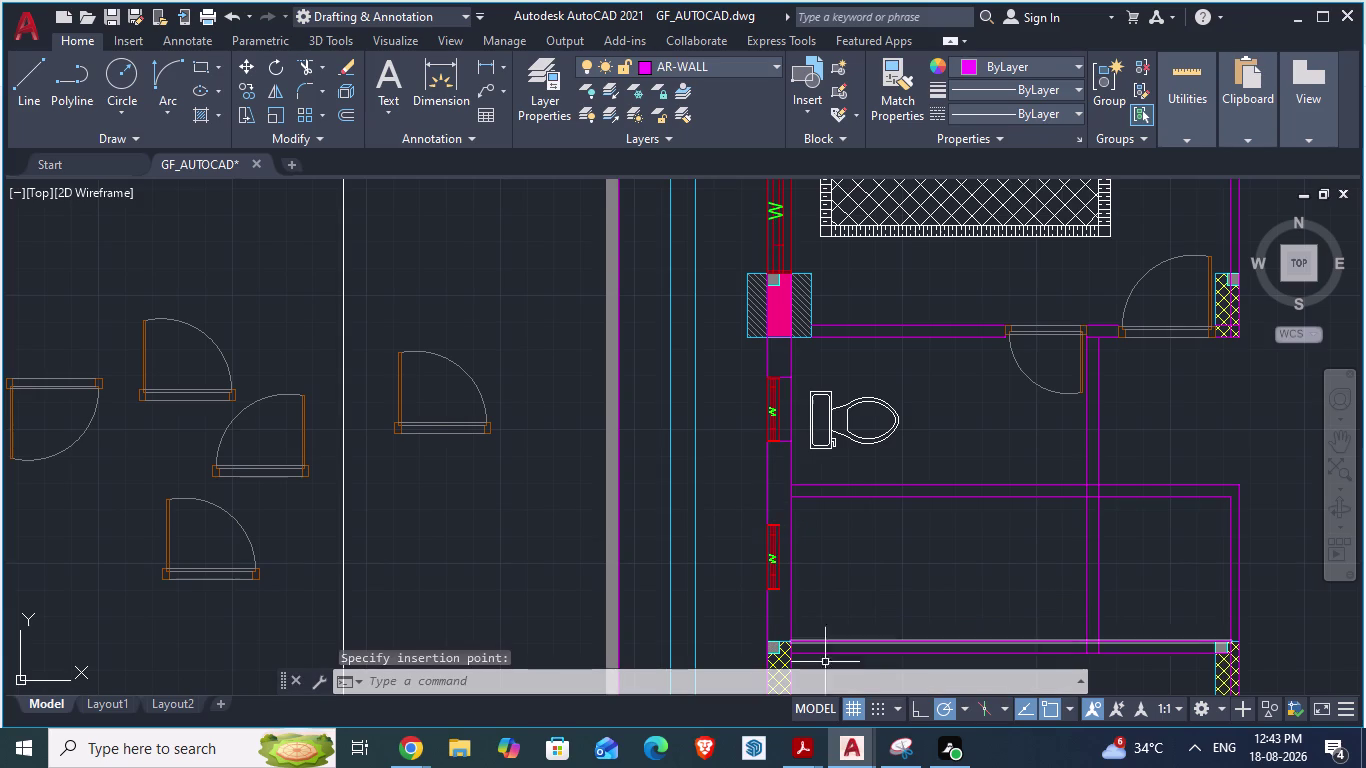
scroll(down, 3)
scroll(up, 3)
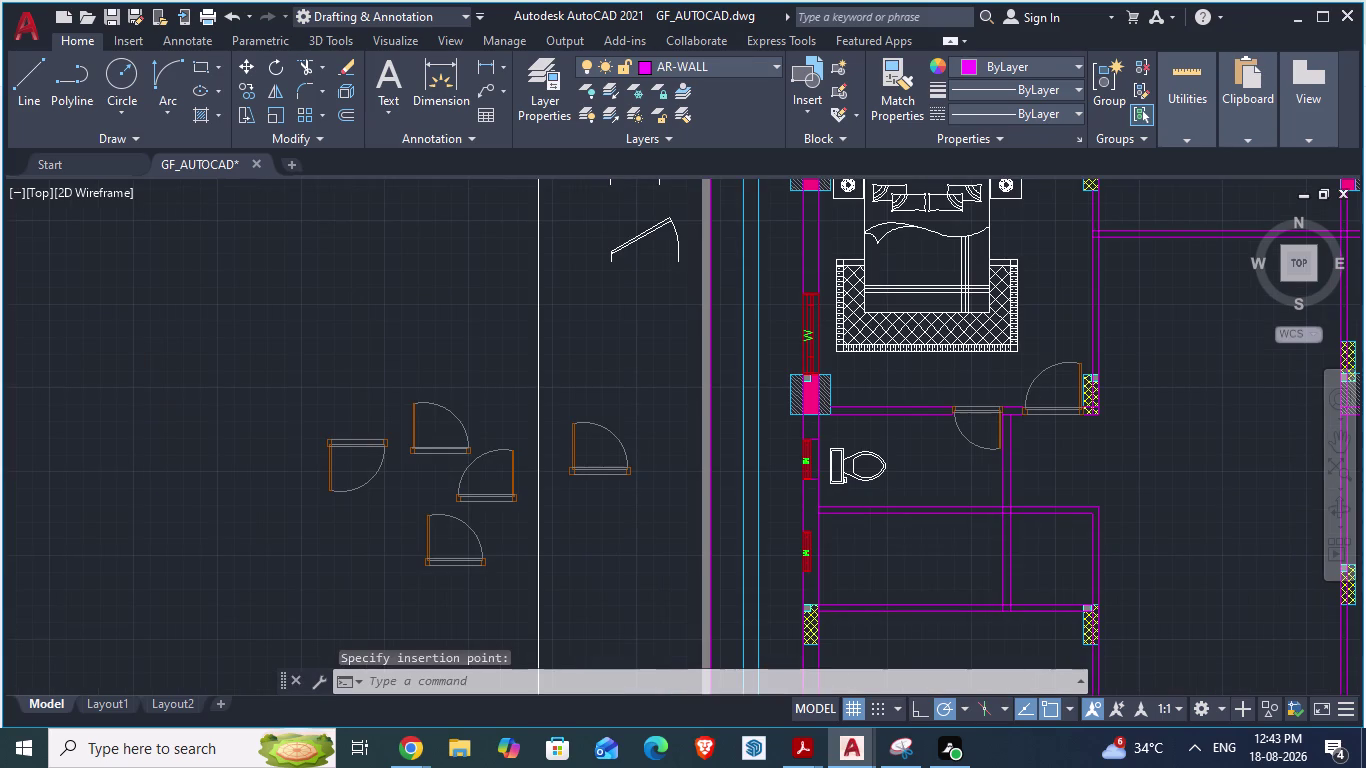
key(ctrl+s)
scroll(down, 3)
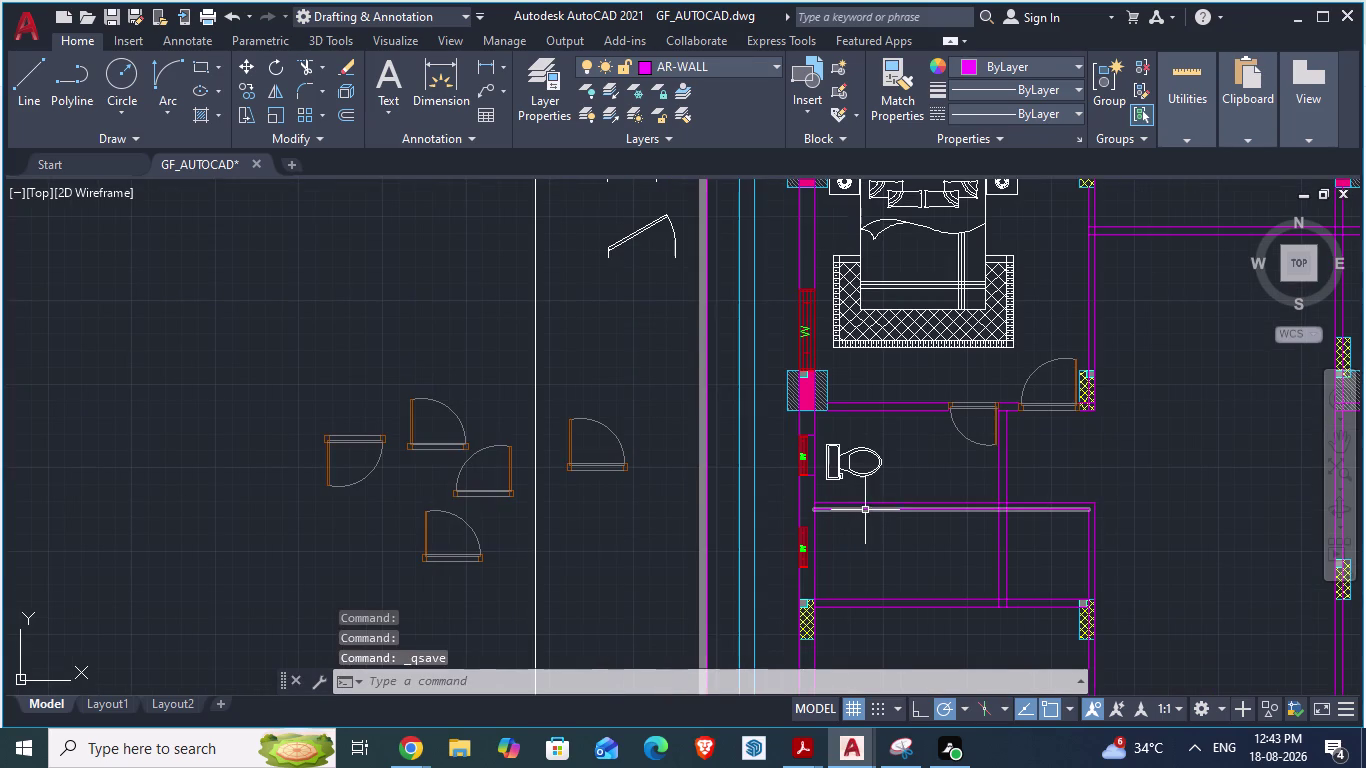
scroll(down, 3)
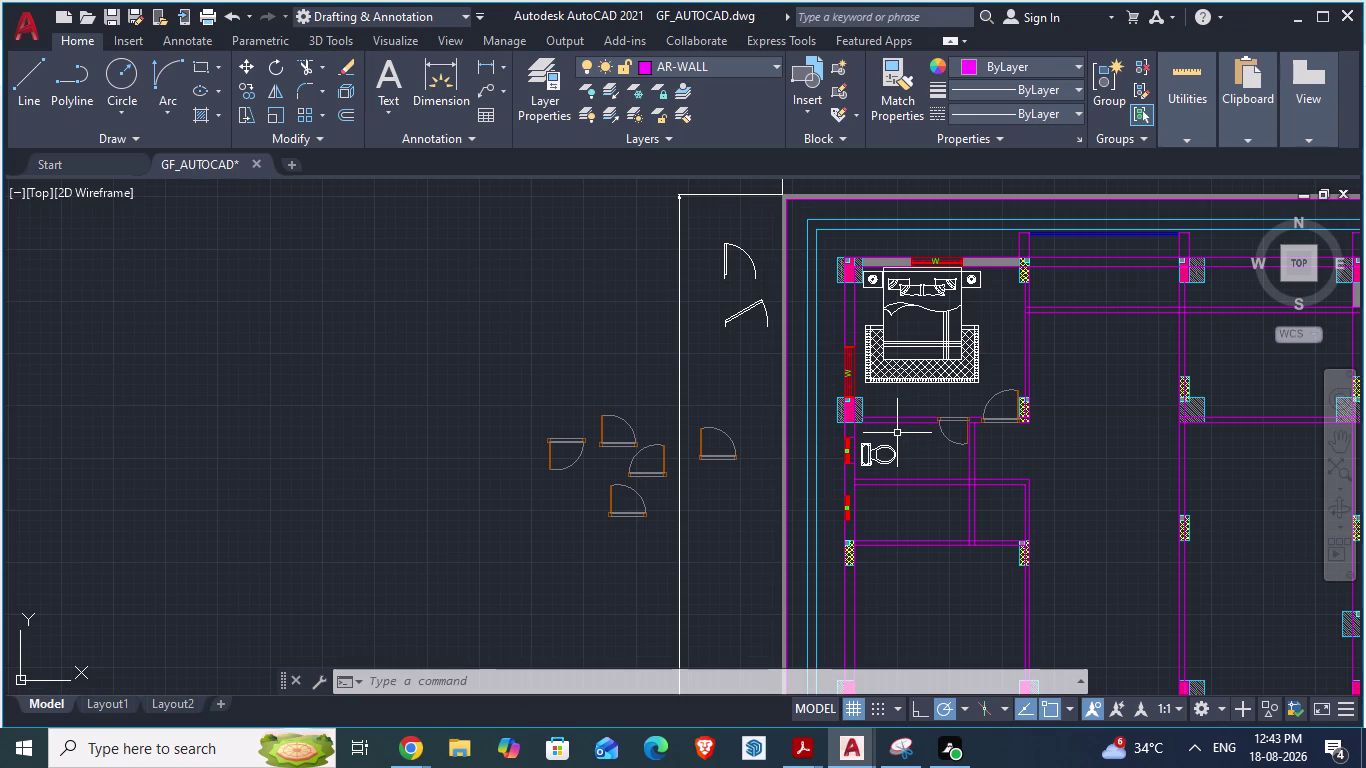
scroll(down, 3)
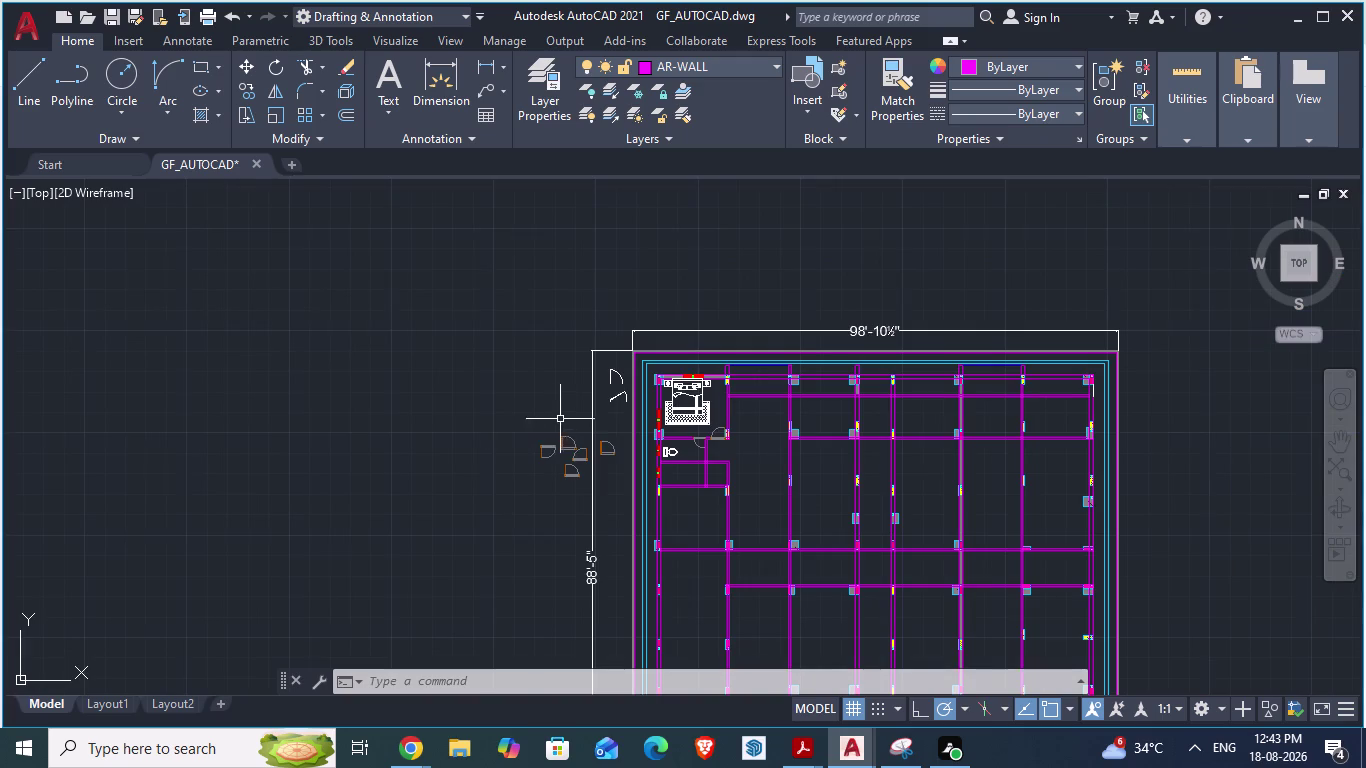
scroll(down, 3)
scroll(up, 3)
scroll(up, 3)
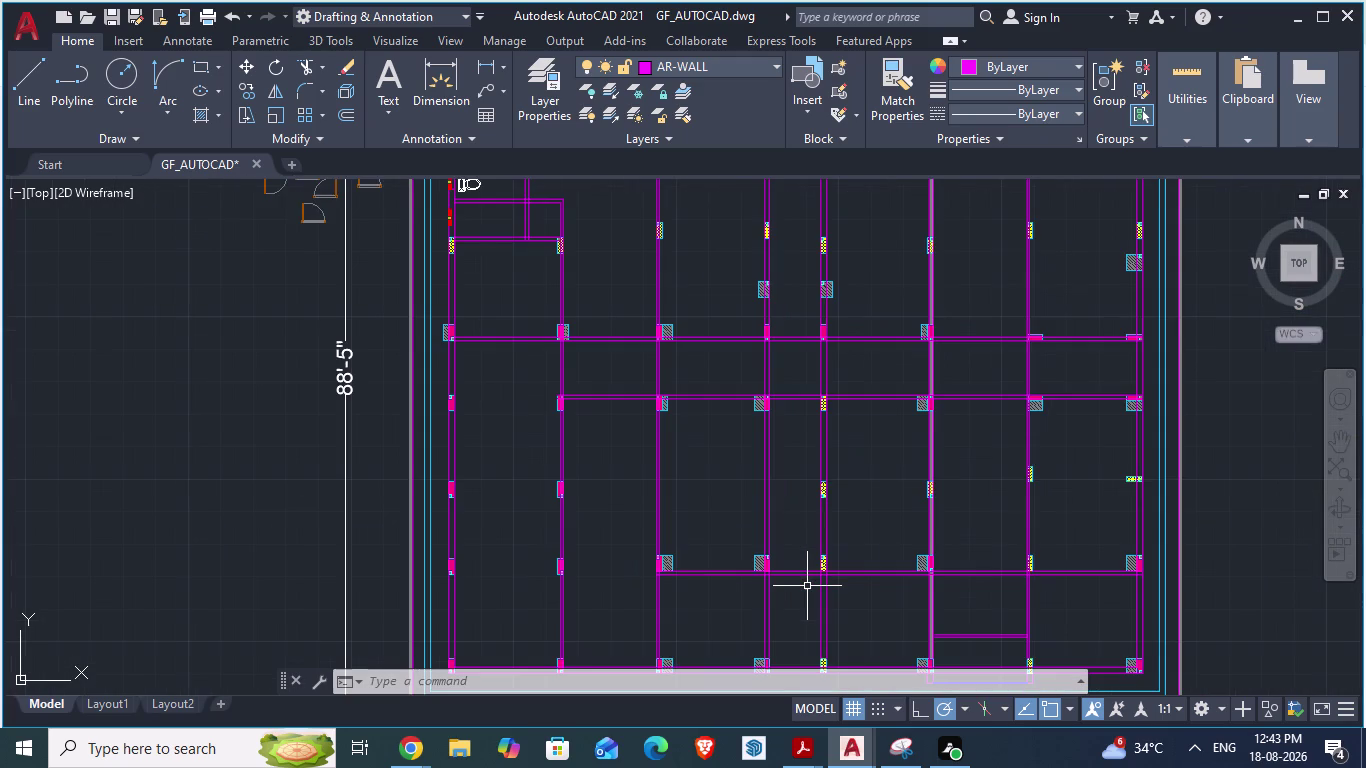